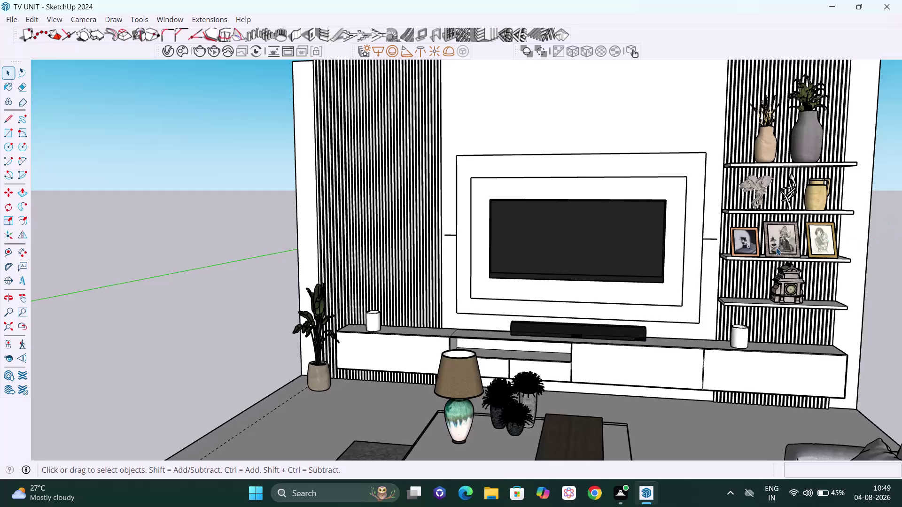
Orbit, pan and zoom to frame the whole TV unit wall.
scroll(down, 3)
scroll(up, 3)
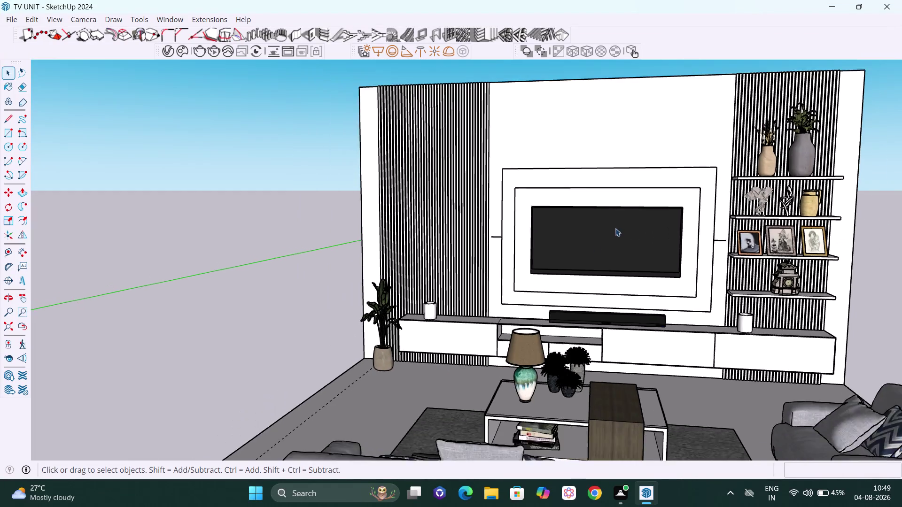
scroll(down, 3)
middle_drag(642, 261, 714, 259)
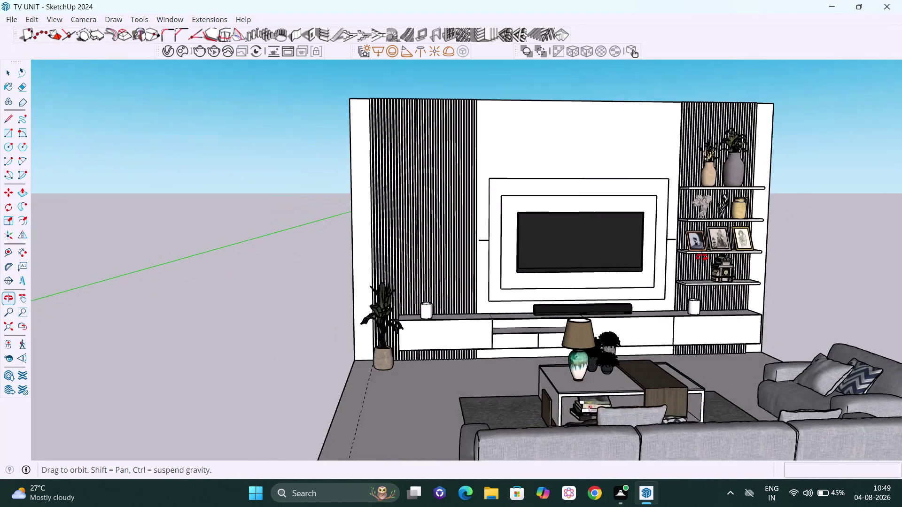
middle_drag(714, 259, 675, 251)
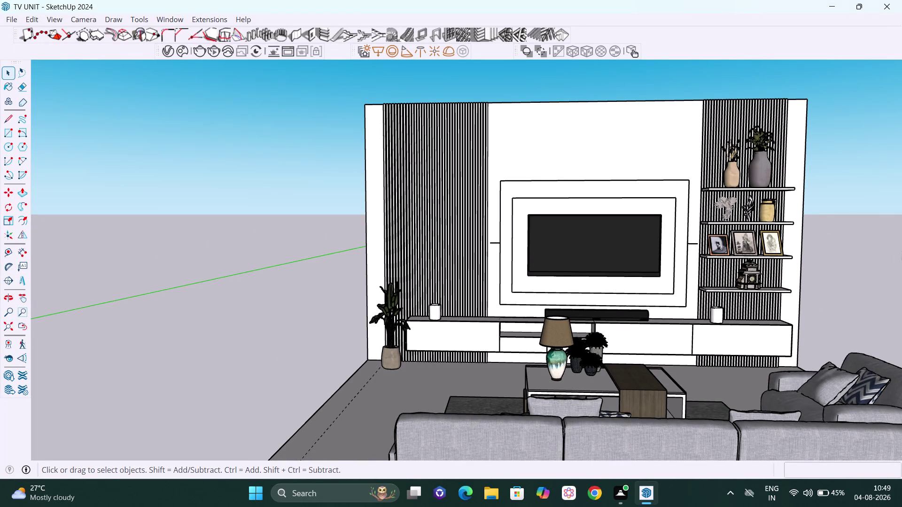
scroll(up, 3)
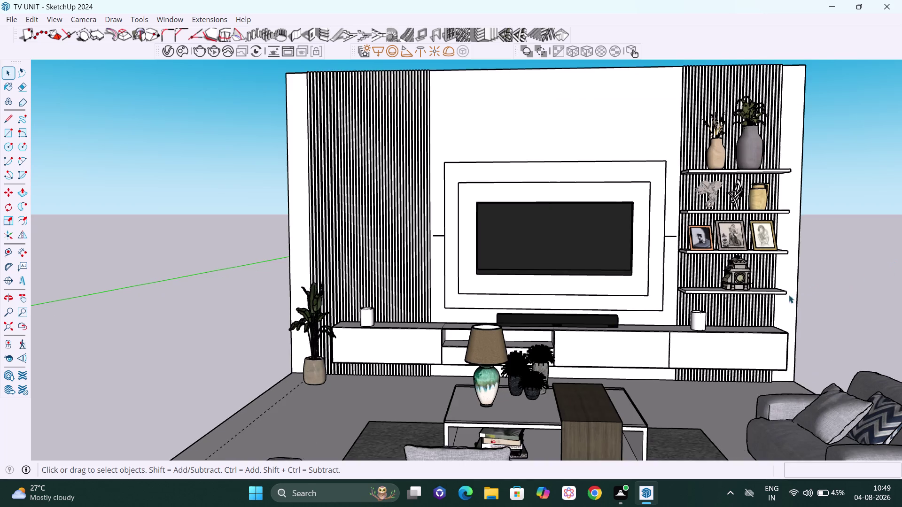
scroll(up, 3)
middle_drag(587, 328, 600, 370)
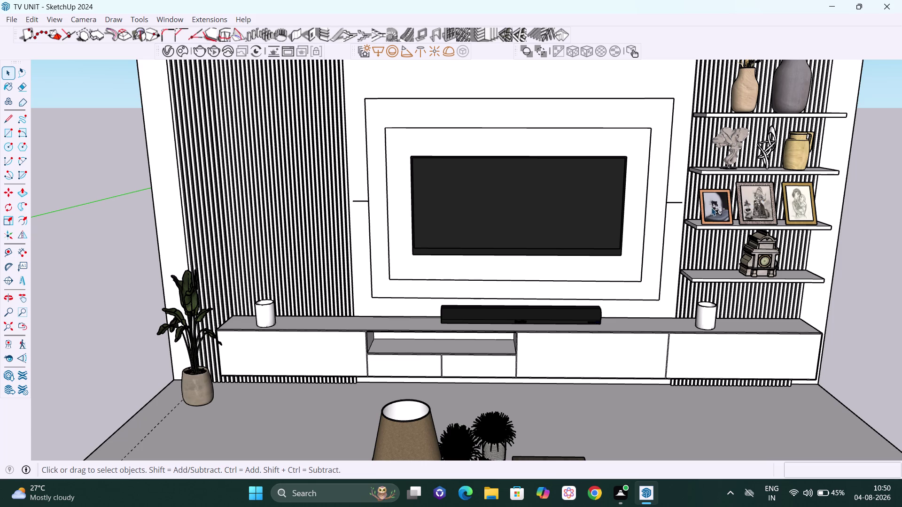
scroll(down, 3)
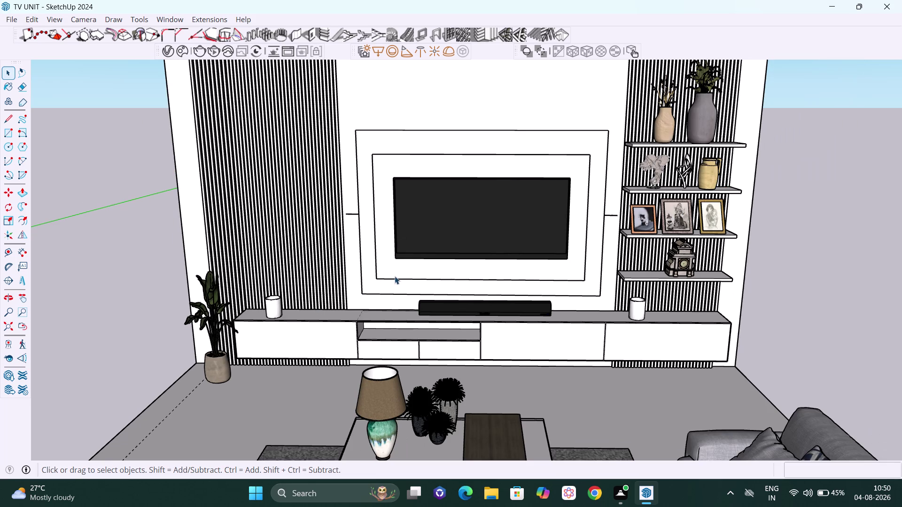
key(h)
drag(426, 292, 436, 362)
scroll(down, 3)
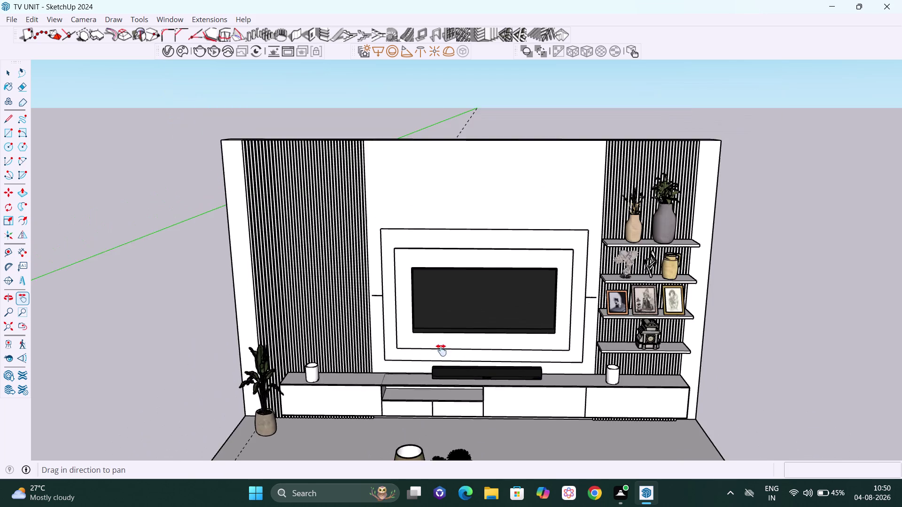
middle_drag(458, 318, 457, 279)
key(space)
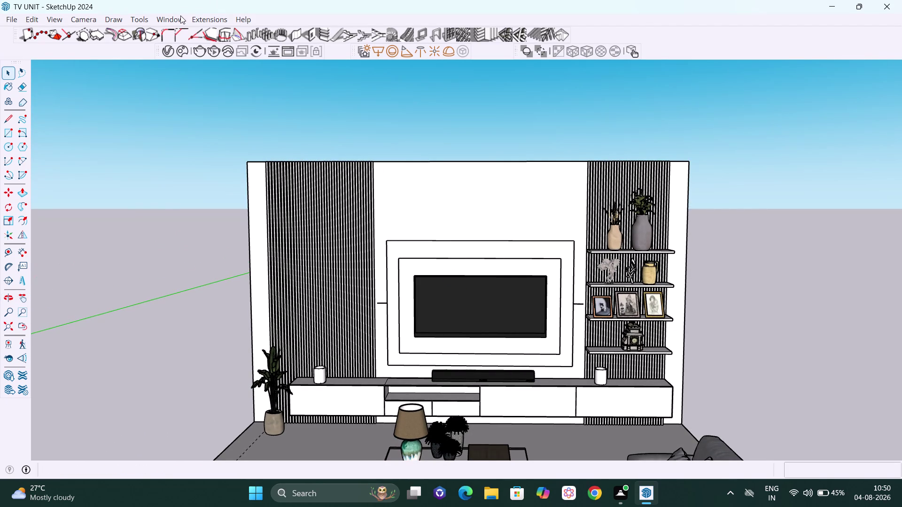
Open 3D Warehouse and search for 'wifi router' models.
click(179, 21)
click(195, 111)
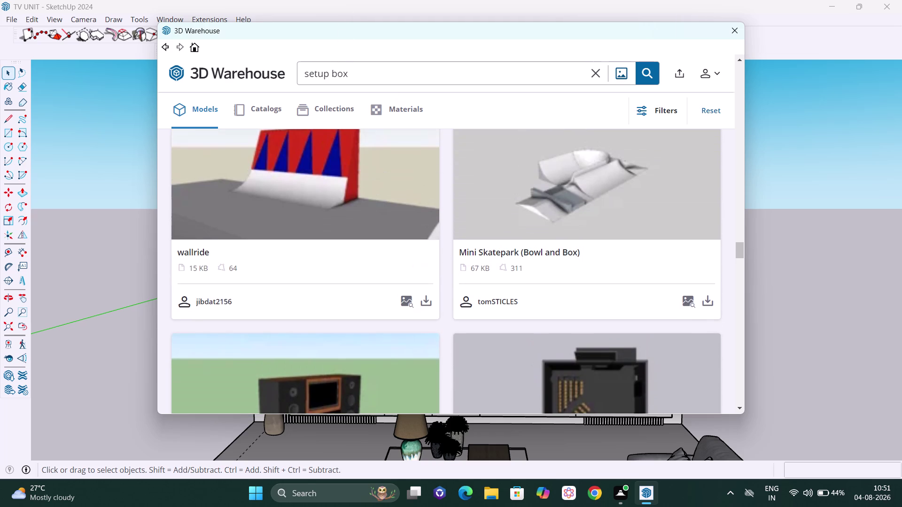
Correct the search query to 'set-top box' and rerun it.
click(328, 75)
key(BackSpace)
key(BackSpace)
text(-)
text(top)
key(Return)
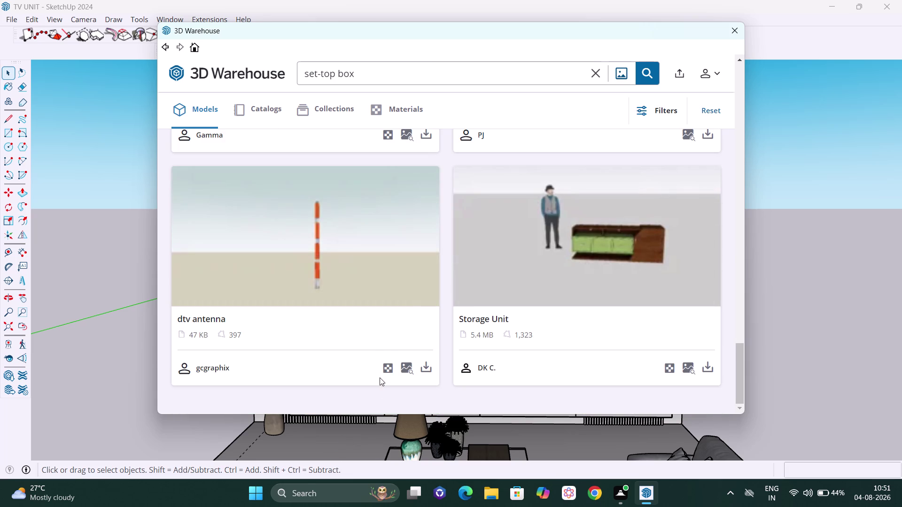
Browse the results and load the SET TOP BOX model into the TV unit model.
scroll(down, 3)
scroll(down, 3)
scroll(up, 3)
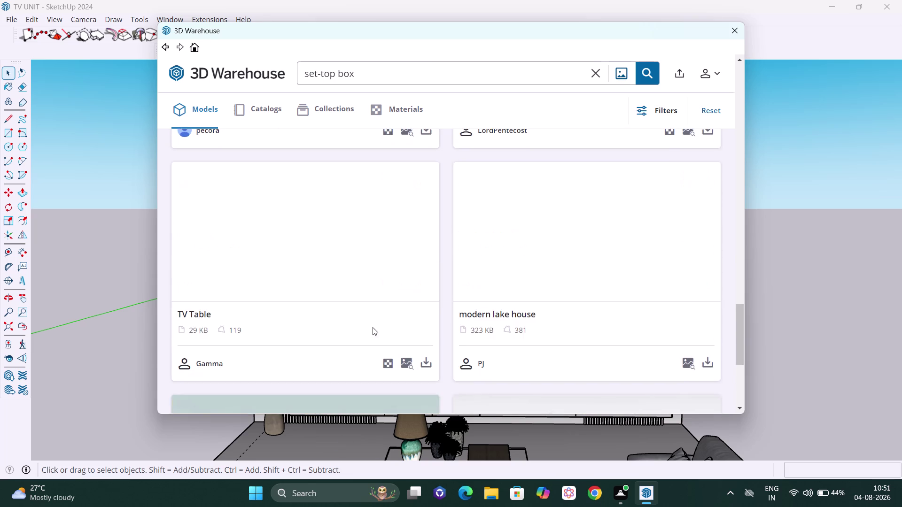
scroll(up, 3)
scroll(up, 3)
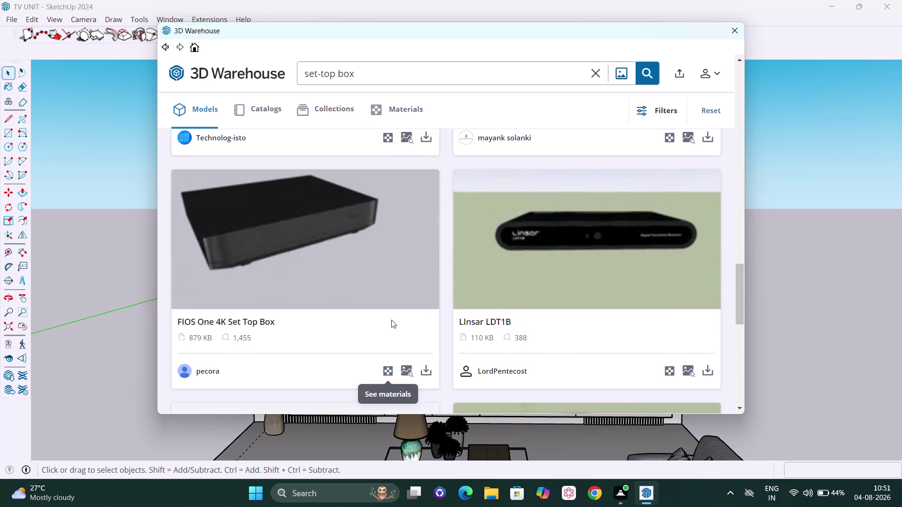
scroll(up, 3)
scroll(up, 3)
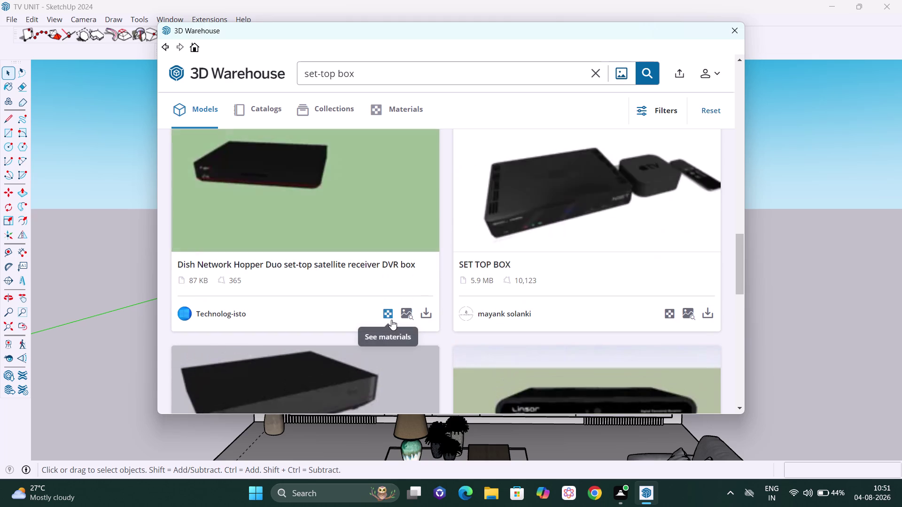
scroll(up, 3)
scroll(up, 3)
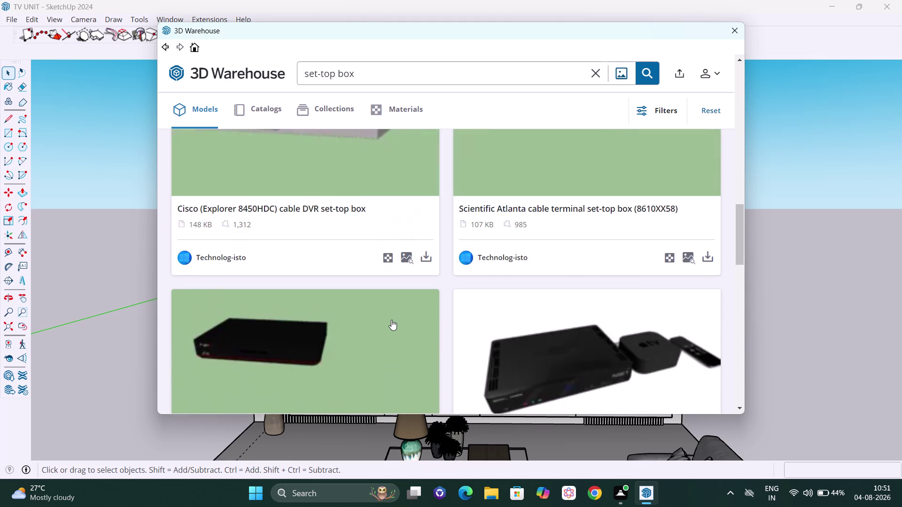
scroll(up, 3)
scroll(up, 3)
scroll(up, 3)
scroll(down, 3)
scroll(up, 3)
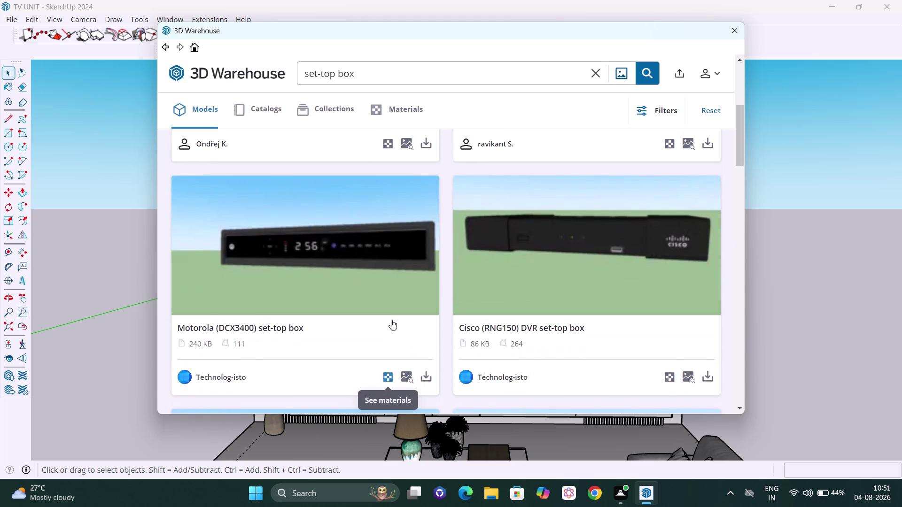
scroll(up, 3)
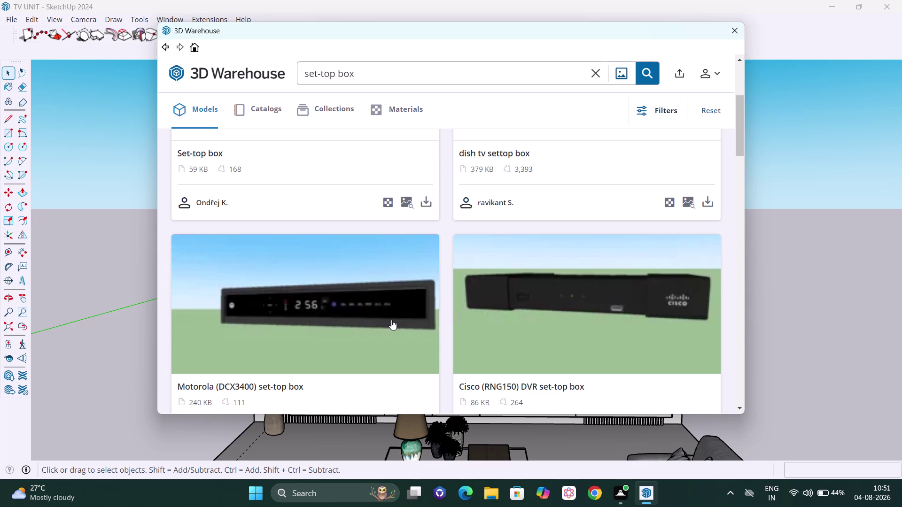
scroll(down, 3)
scroll(up, 3)
scroll(up, 3)
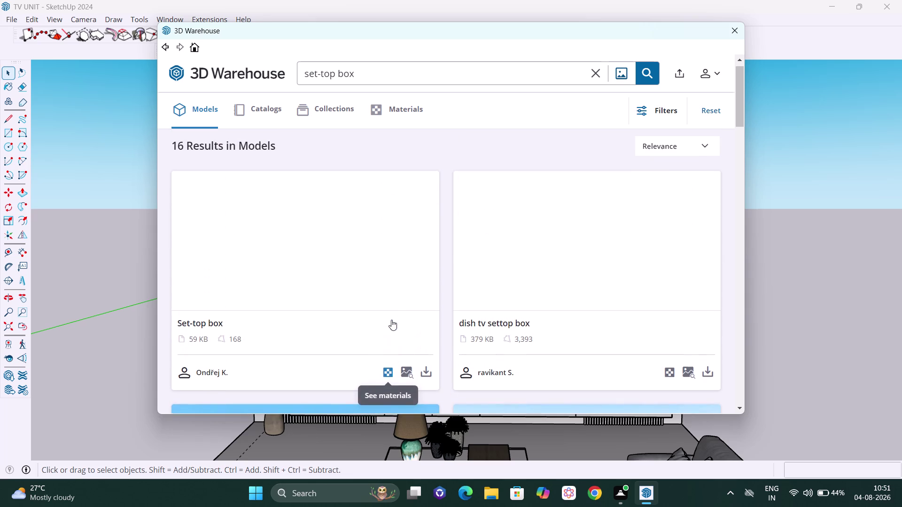
scroll(up, 3)
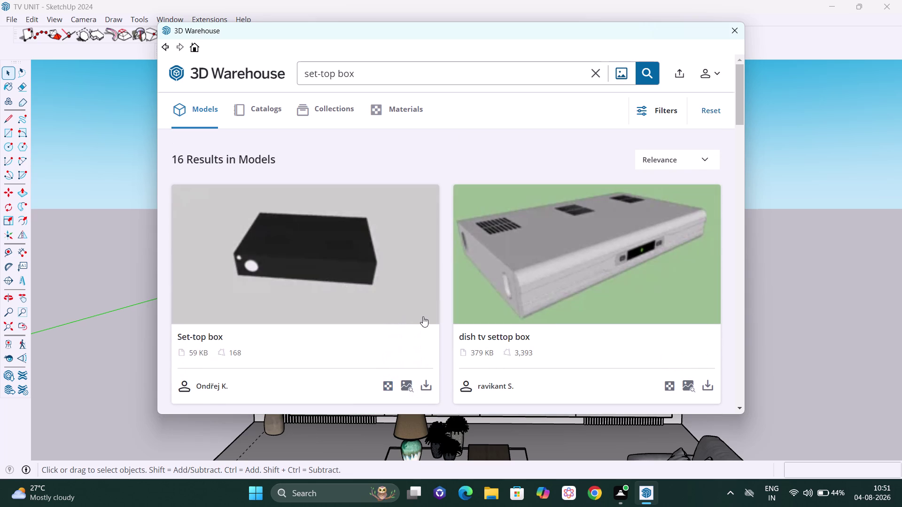
scroll(up, 3)
scroll(up, 3)
scroll(up, 3)
scroll(down, 3)
scroll(down, 3)
scroll(down, 3)
scroll(down, 3)
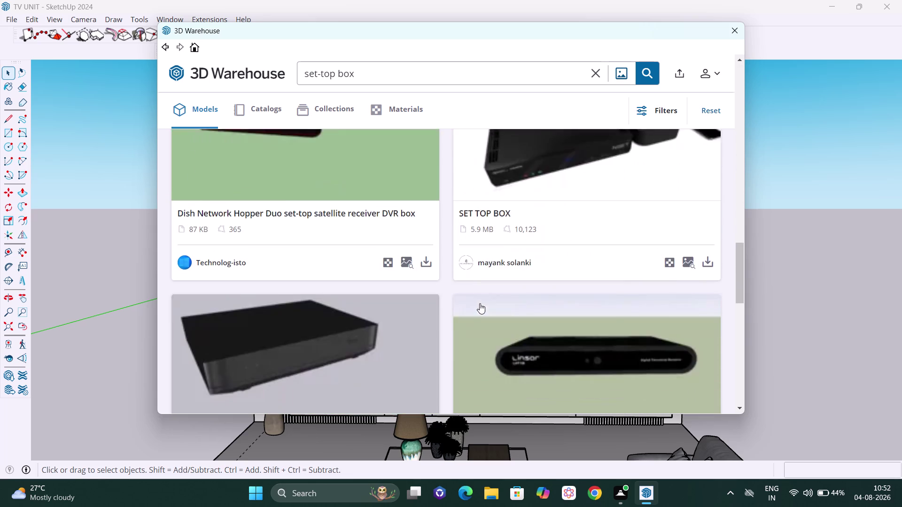
scroll(down, 3)
scroll(down, 3)
scroll(down, 3)
scroll(down, 3)
scroll(down, 3)
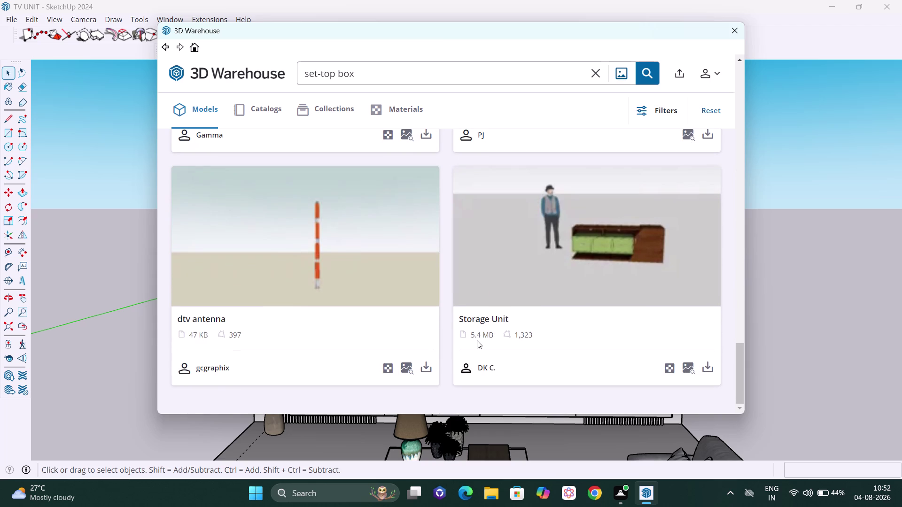
scroll(down, 3)
scroll(down, 3)
scroll(up, 3)
scroll(up, 3)
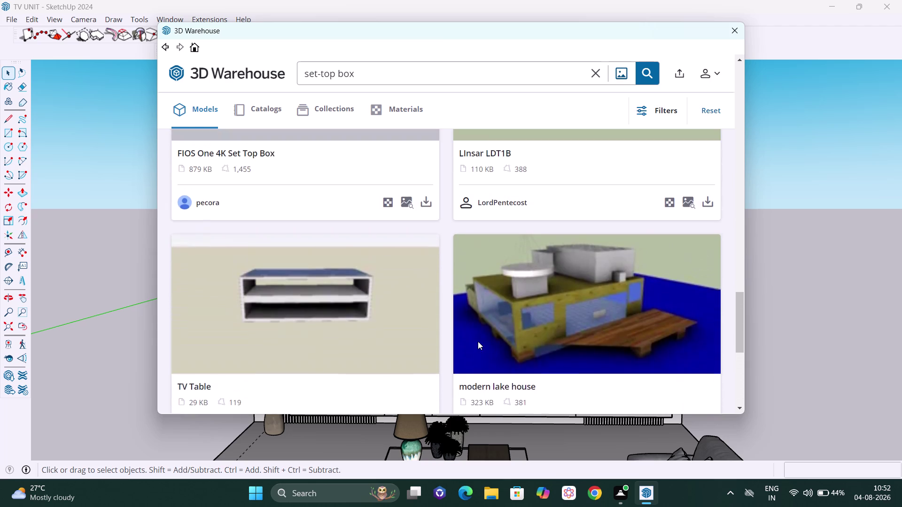
scroll(up, 3)
scroll(up, 3)
scroll(up, 3)
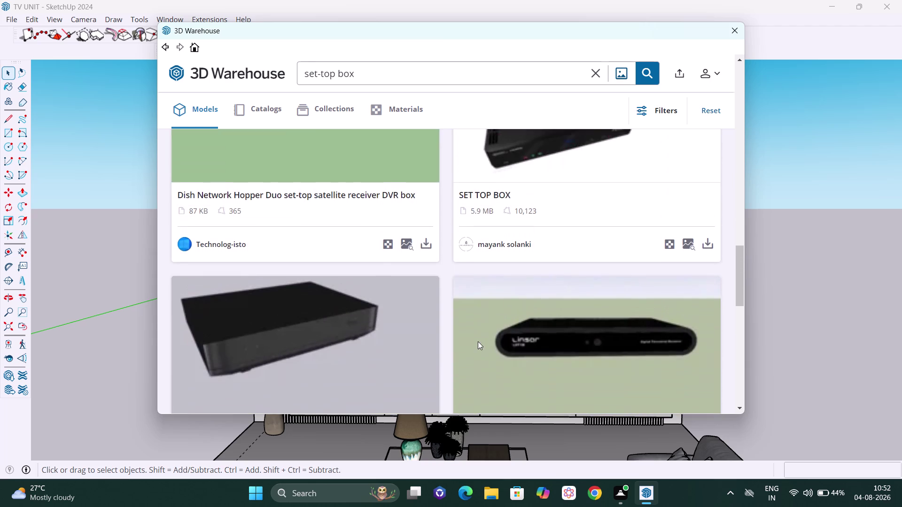
scroll(up, 3)
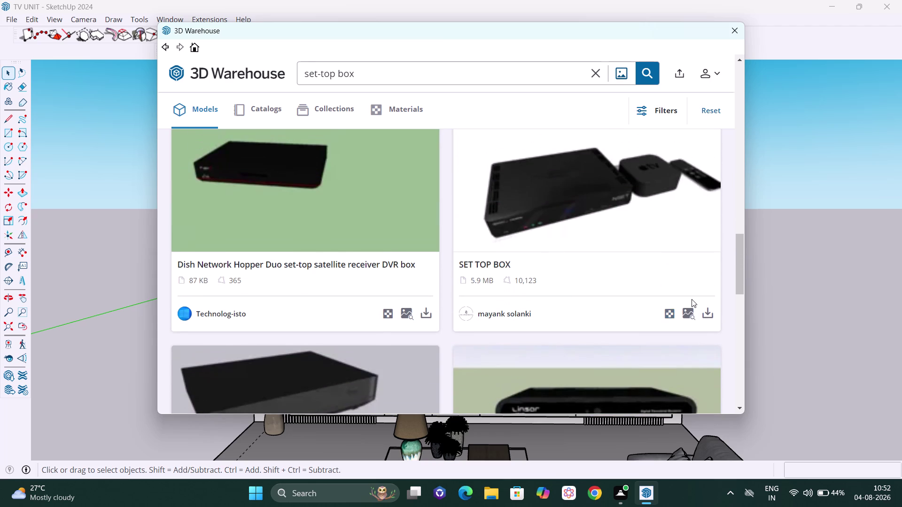
click(712, 316)
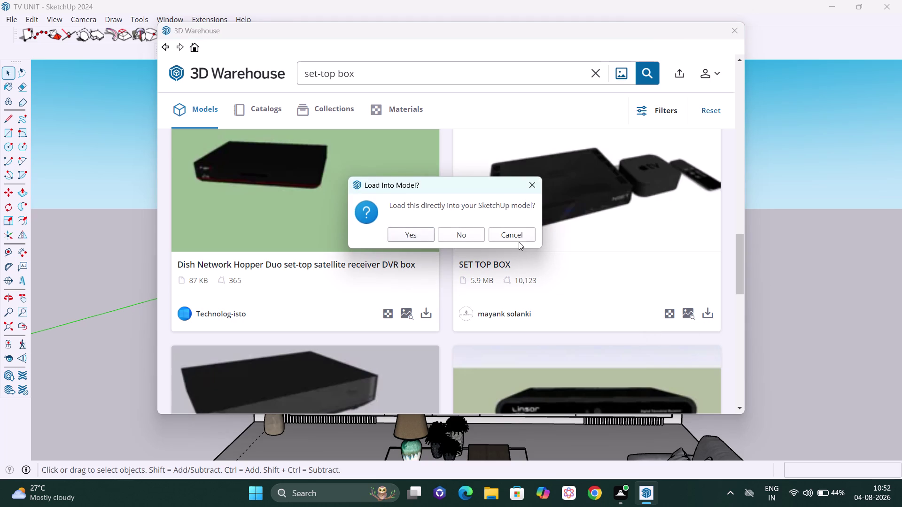
click(423, 233)
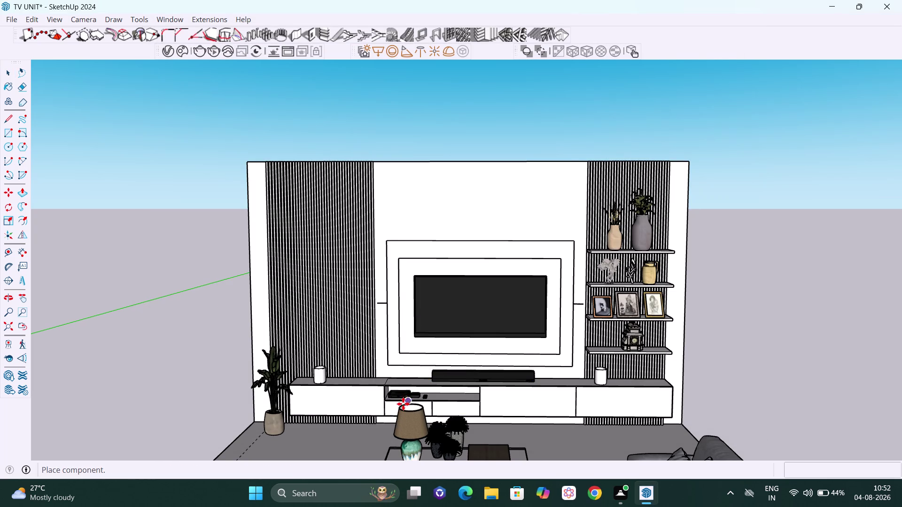
Place the downloaded set-top box component on the TV unit's open shelf.
scroll(up, 3)
middle_drag(408, 411, 470, 422)
scroll(up, 3)
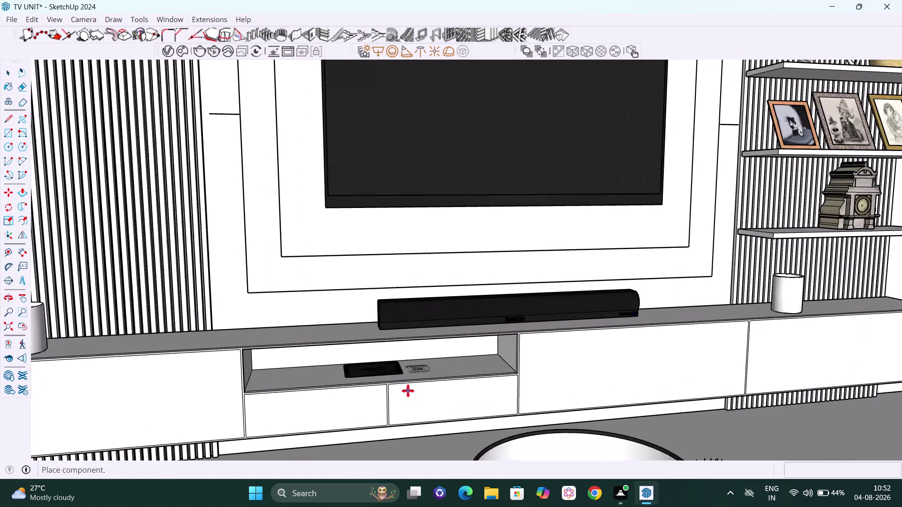
scroll(up, 3)
middle_drag(405, 381, 481, 339)
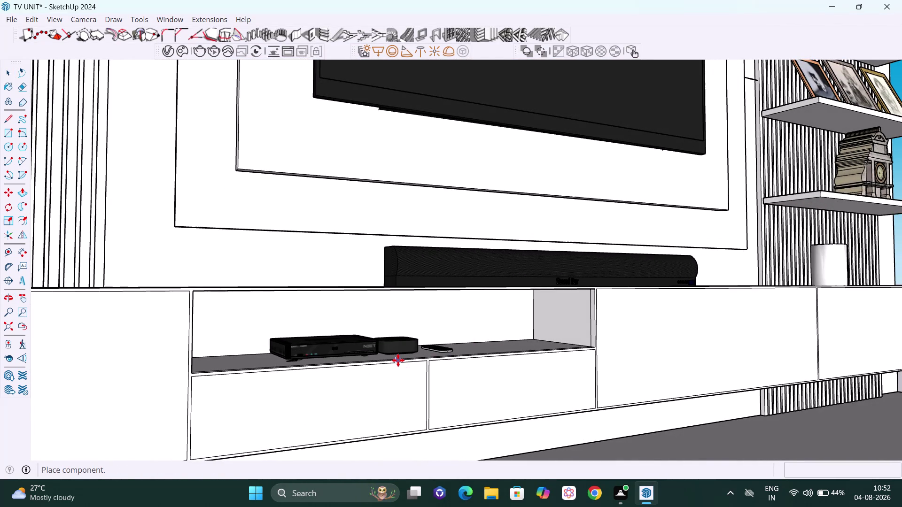
click(398, 361)
middle_drag(398, 360, 403, 370)
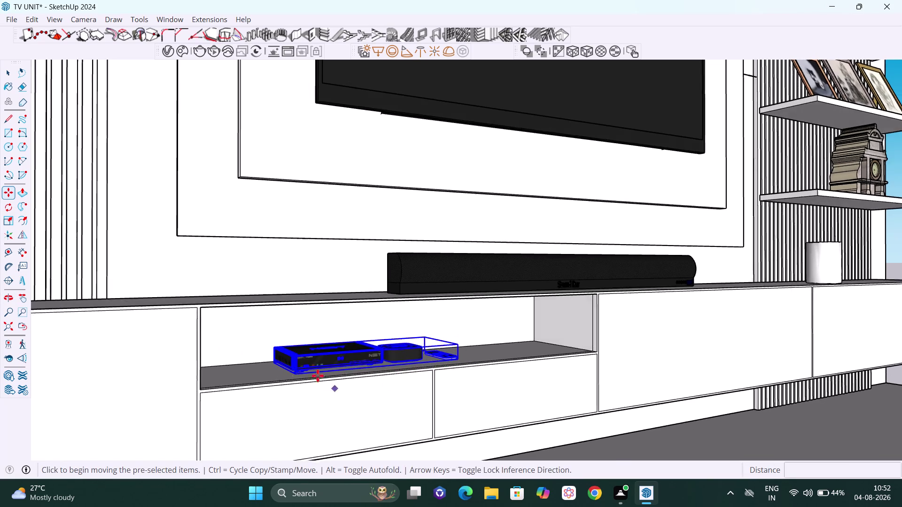
Move the set-top box about 6 inches left on the shelf.
scroll(up, 3)
scroll(up, 3)
scroll(down, 3)
middle_drag(296, 399, 324, 401)
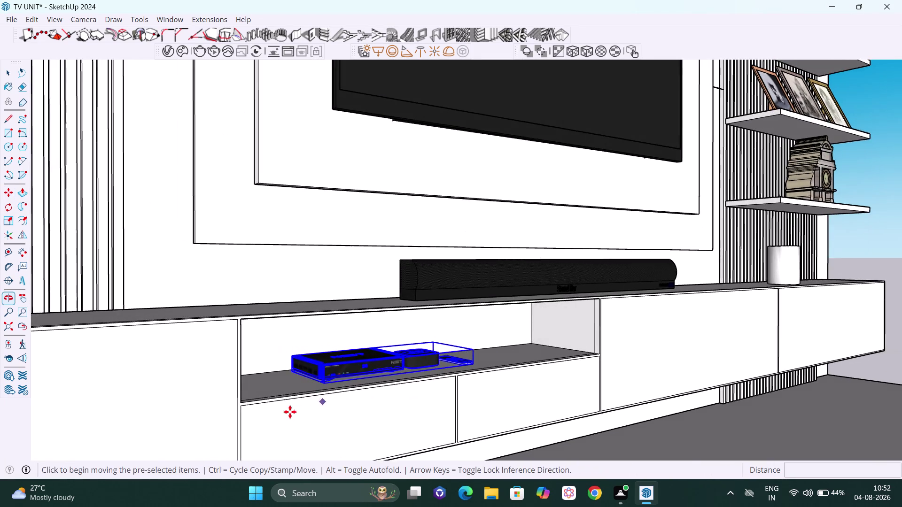
scroll(up, 3)
key(h)
drag(289, 396, 319, 289)
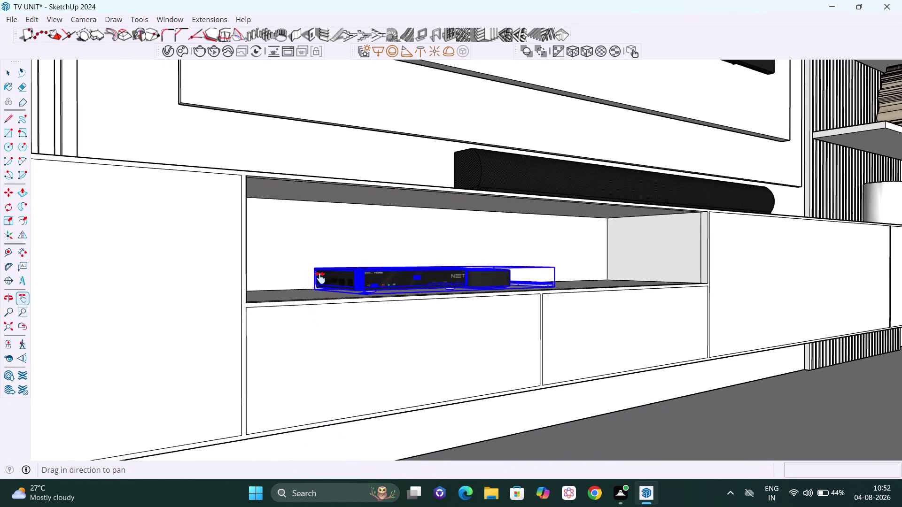
drag(319, 289, 321, 276)
middle_drag(353, 320, 355, 392)
scroll(up, 3)
middle_drag(349, 358, 358, 379)
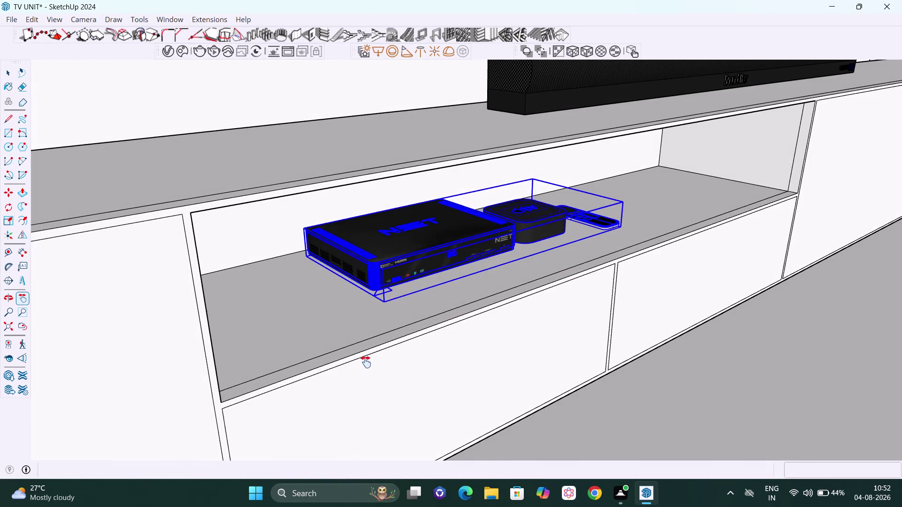
scroll(up, 3)
key(space)
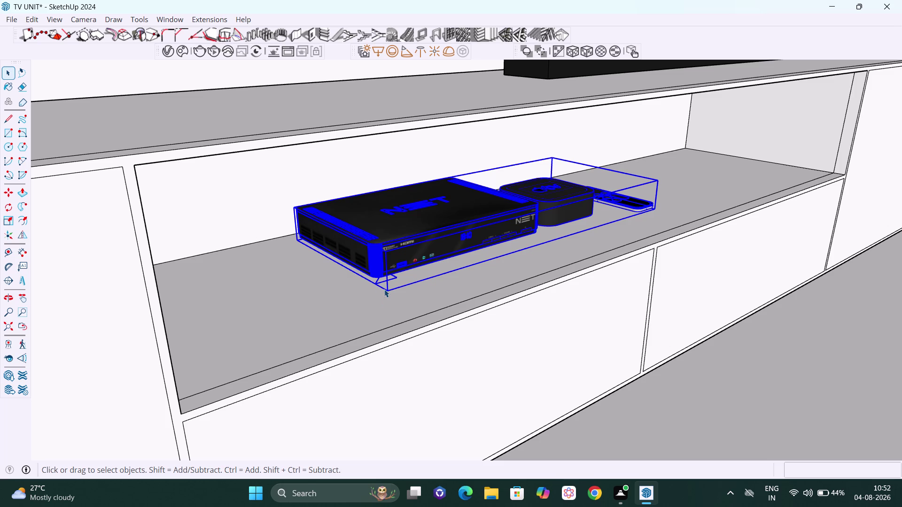
key(m)
click(387, 290)
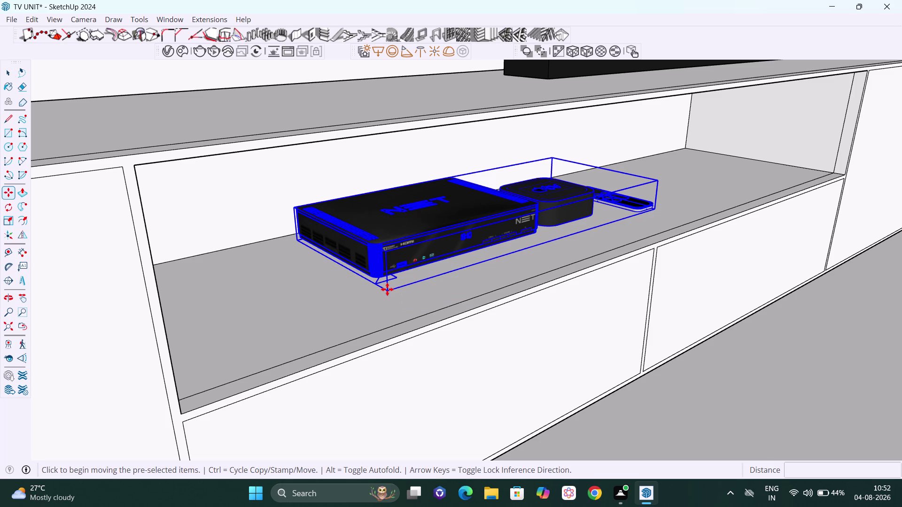
key(Left)
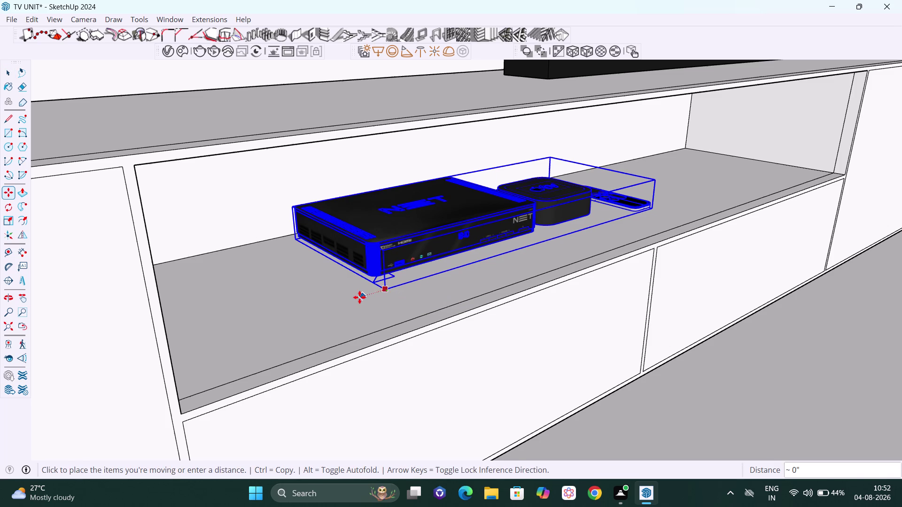
key(Right)
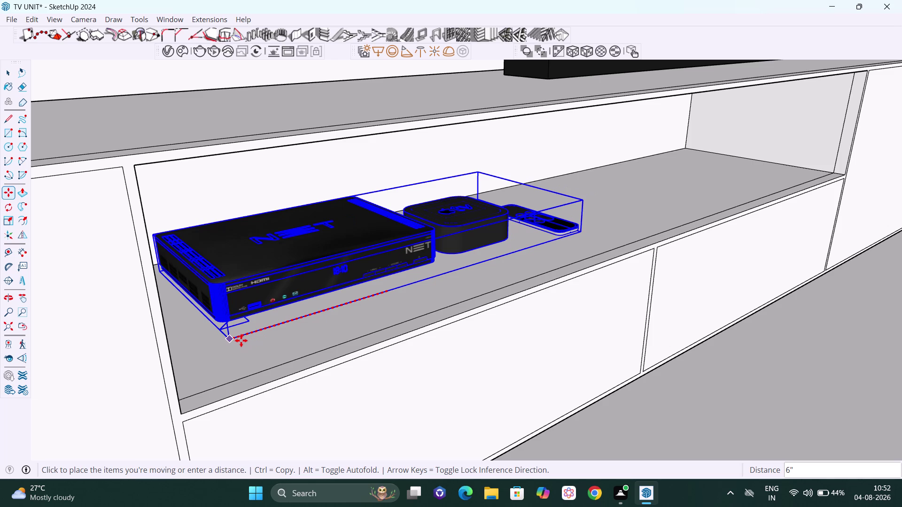
click(214, 348)
scroll(down, 3)
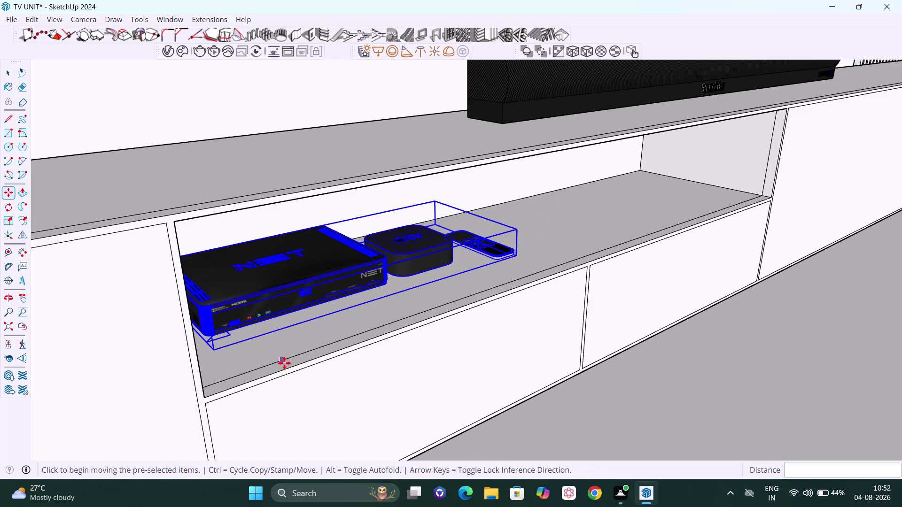
Start moving the set-top box from its corner, then orbit to face the shelf compartment.
middle_drag(276, 358, 202, 340)
middle_click(201, 341)
middle_drag(217, 325, 142, 356)
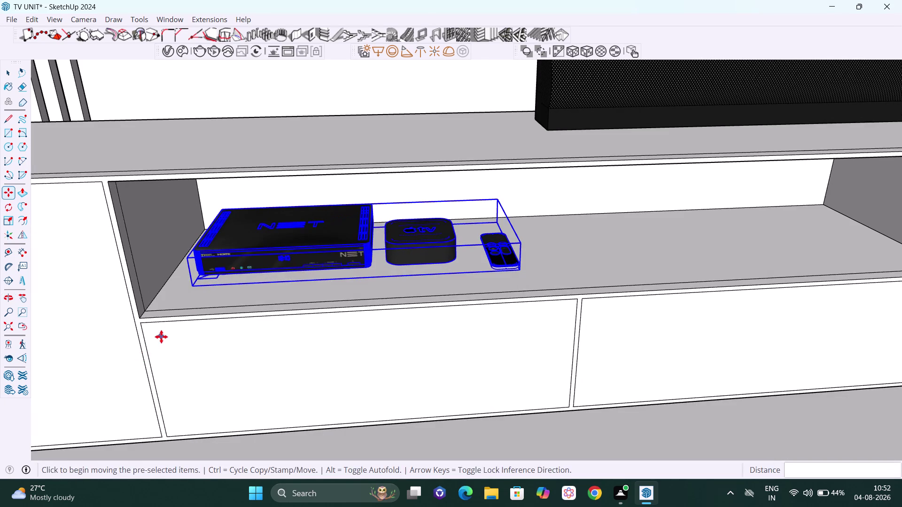
middle_drag(161, 337, 197, 328)
scroll(up, 3)
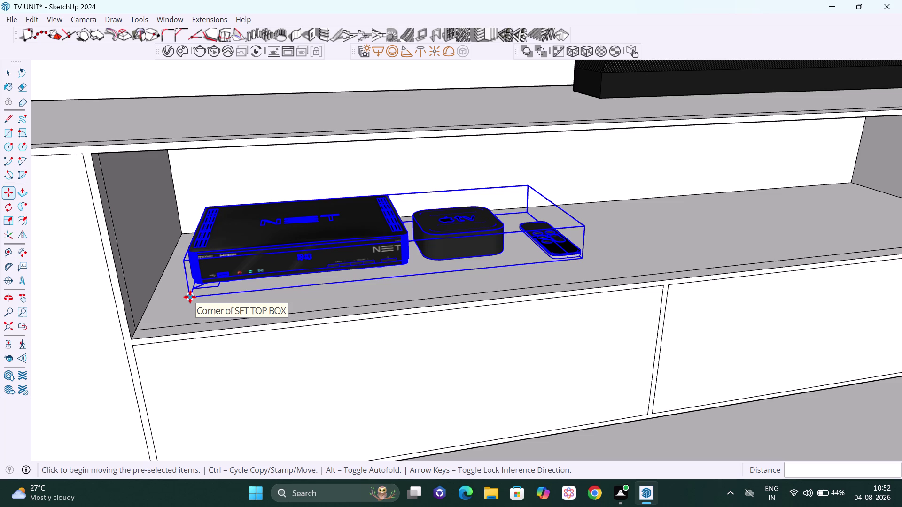
click(190, 297)
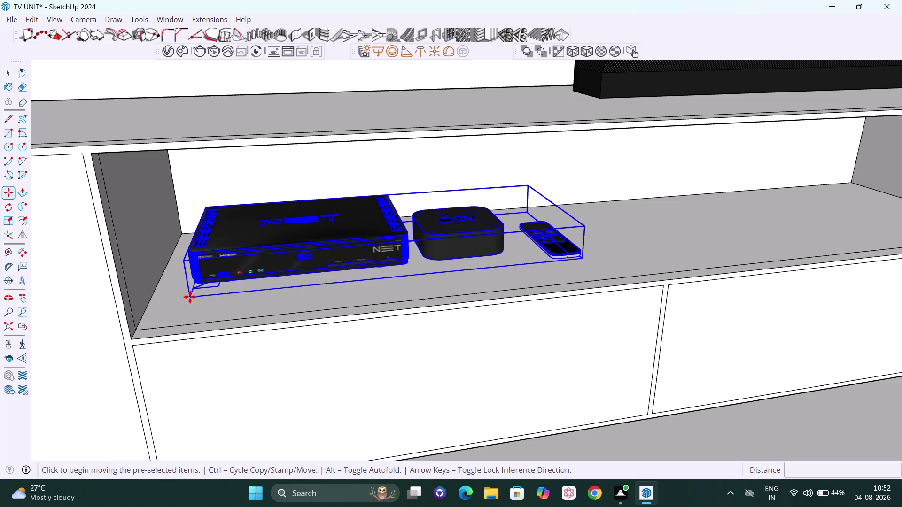
key(Right)
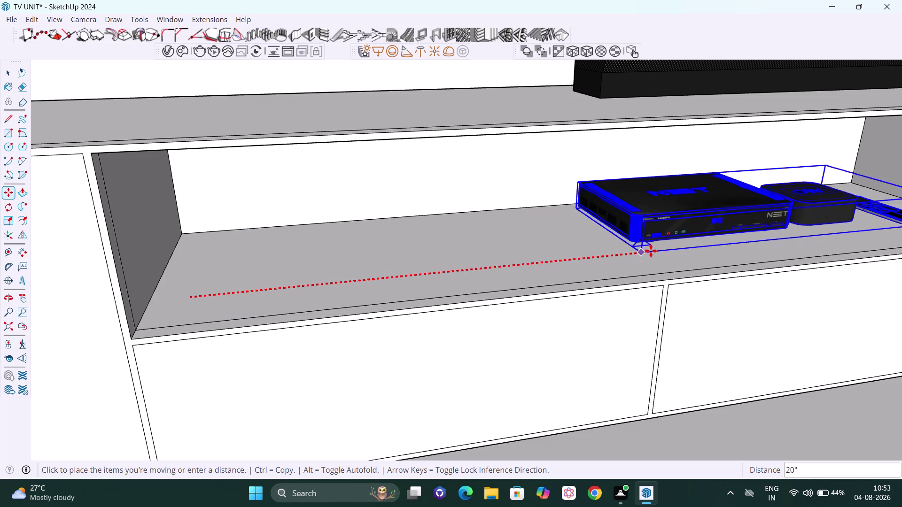
scroll(down, 3)
scroll(down, 3)
middle_drag(656, 250, 650, 249)
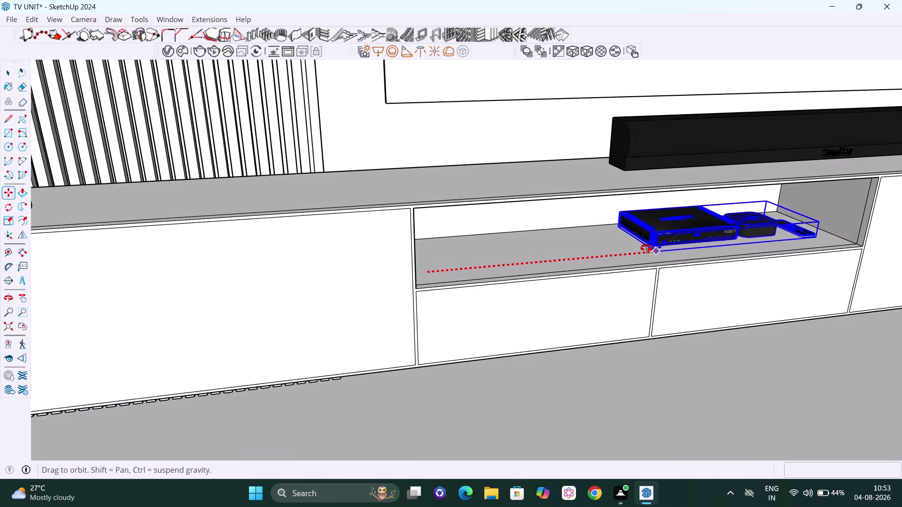
middle_drag(650, 248, 643, 248)
key(h)
drag(637, 245, 318, 237)
scroll(down, 3)
middle_drag(471, 212, 459, 208)
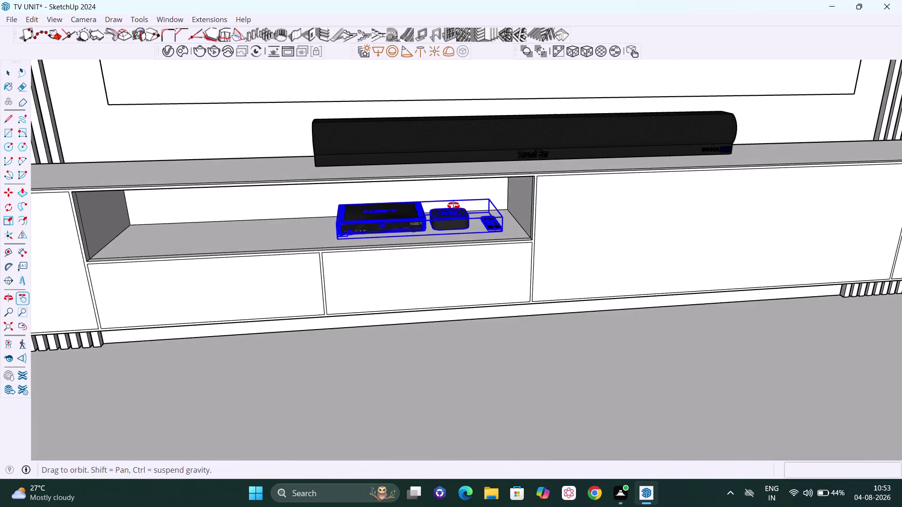
middle_drag(458, 208, 449, 204)
scroll(up, 3)
middle_drag(475, 217, 487, 208)
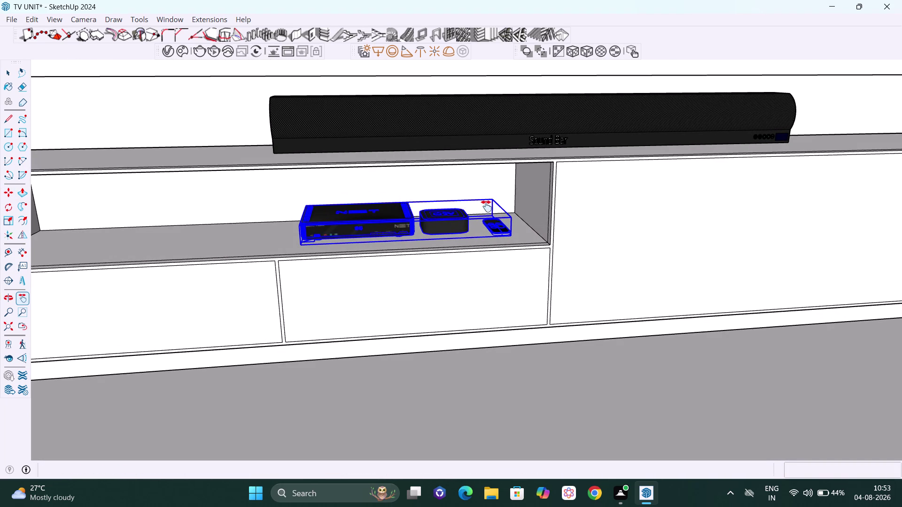
scroll(up, 3)
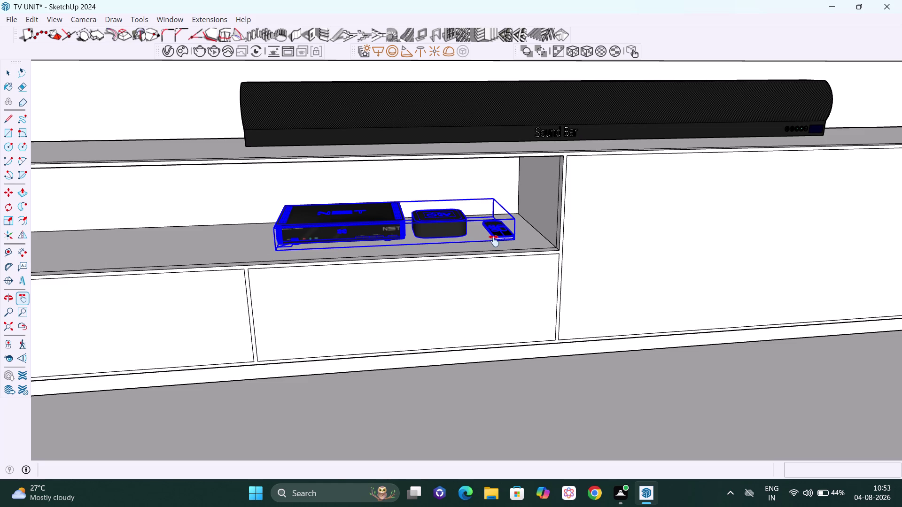
Move the device group along the shelf, viewing it closely from its front corner.
key(Escape)
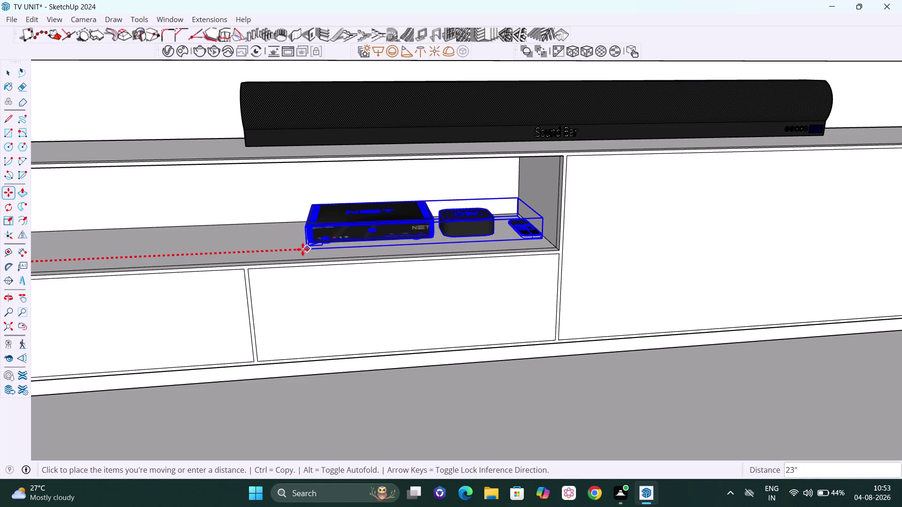
click(296, 249)
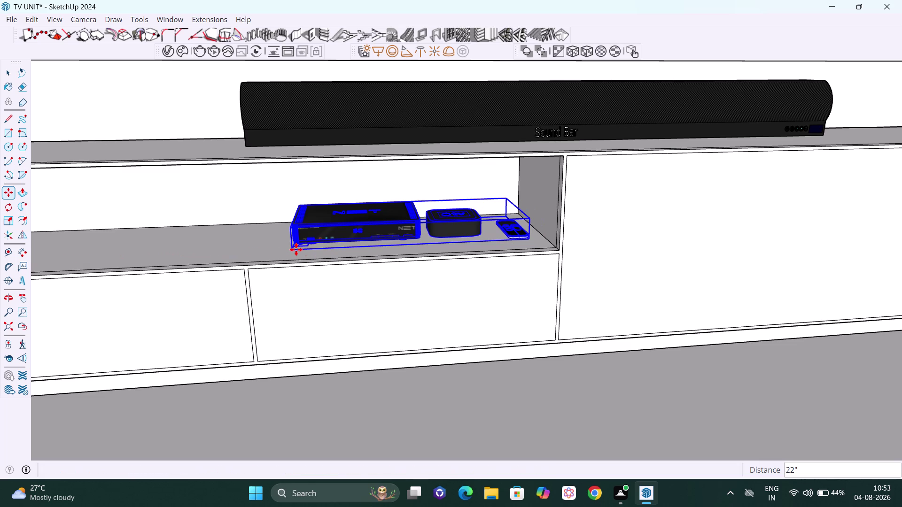
scroll(down, 3)
middle_drag(313, 247, 403, 252)
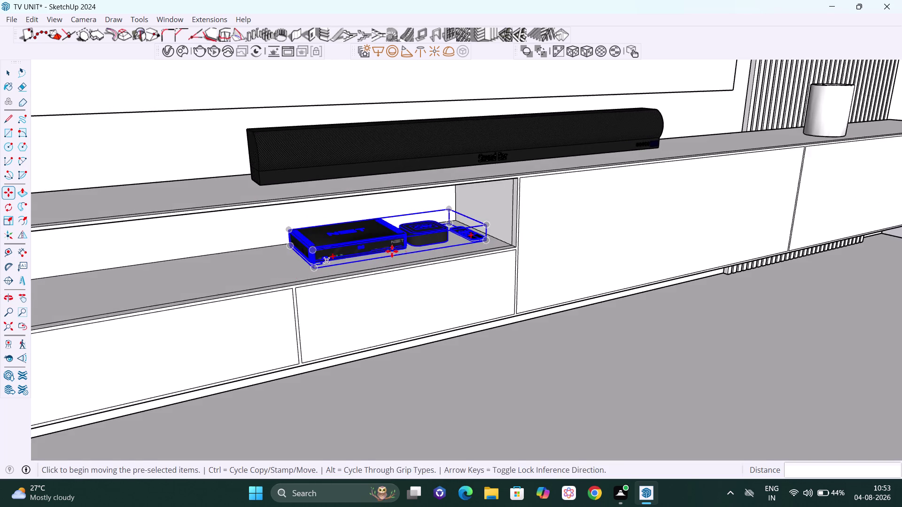
scroll(up, 3)
scroll(up, 3)
middle_drag(284, 279, 425, 264)
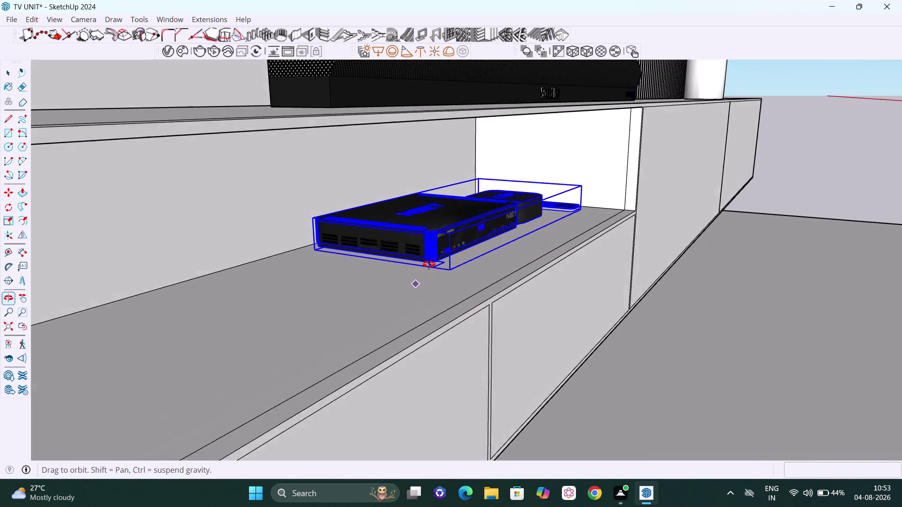
middle_drag(425, 265, 430, 265)
middle_drag(429, 265, 420, 265)
middle_click(348, 251)
middle_drag(337, 258, 344, 270)
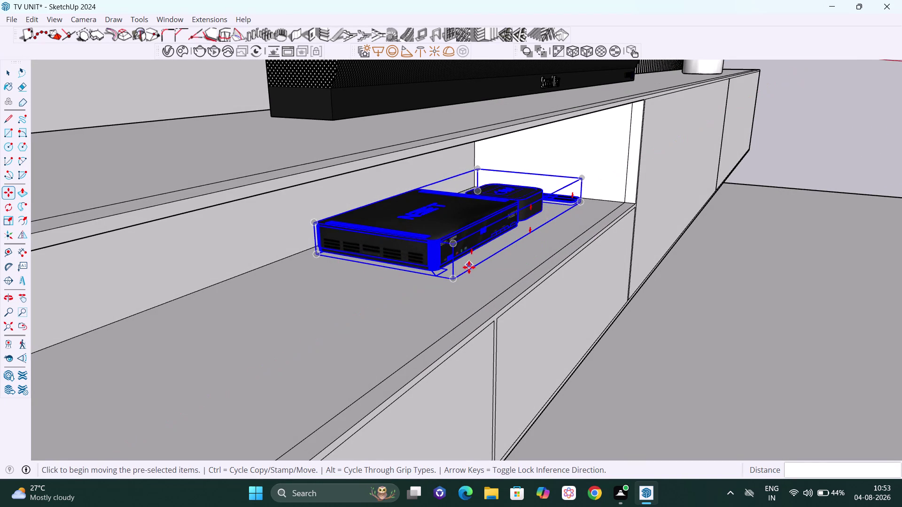
Nudge the device group about an inch back along the green axis.
key(m)
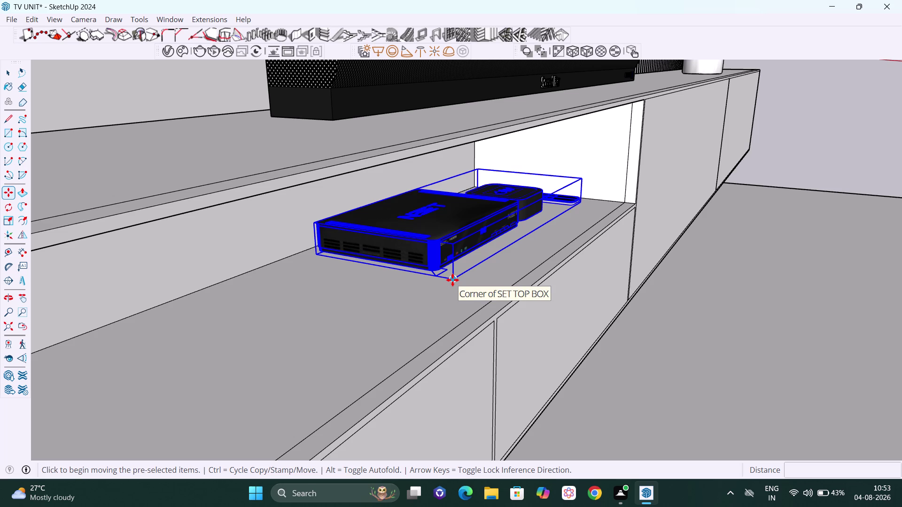
key(Left)
click(453, 280)
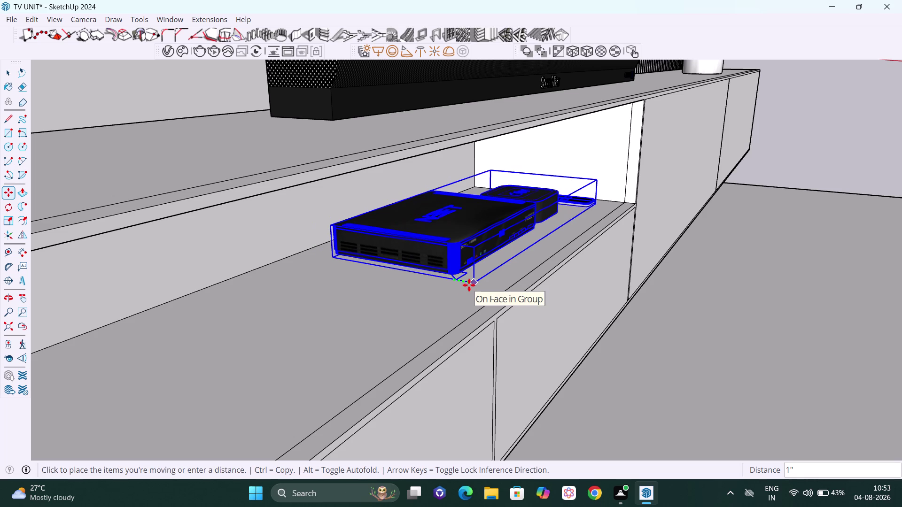
click(469, 286)
key(space)
scroll(down, 3)
middle_drag(570, 280, 429, 274)
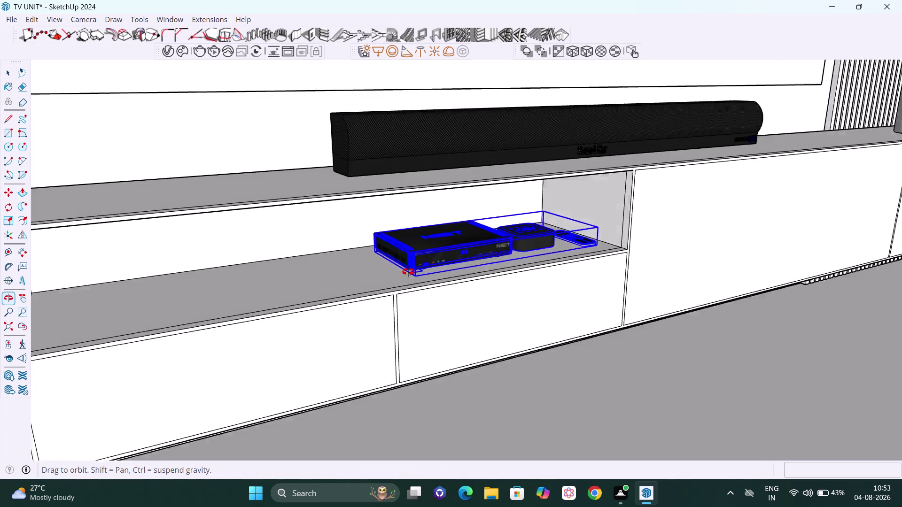
middle_drag(429, 274, 377, 270)
scroll(up, 3)
scroll(down, 3)
scroll(down, 3)
scroll(down, 3)
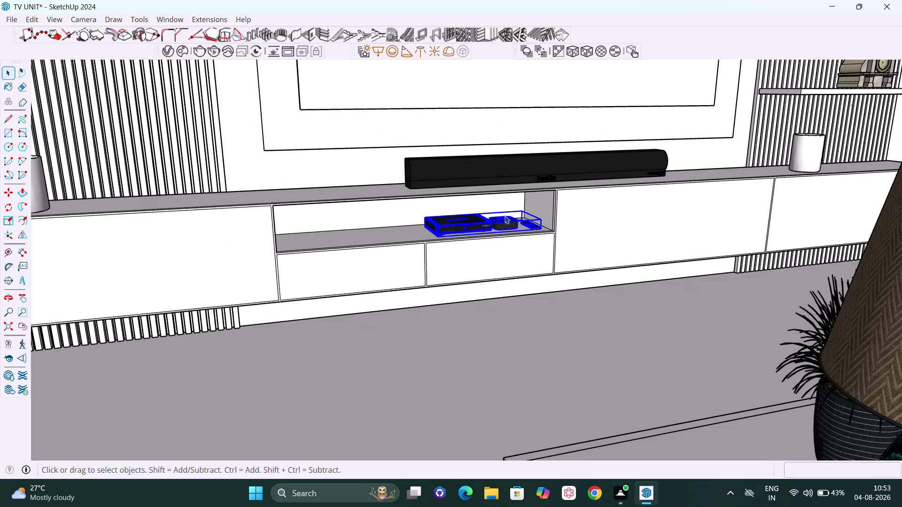
key(space)
scroll(down, 3)
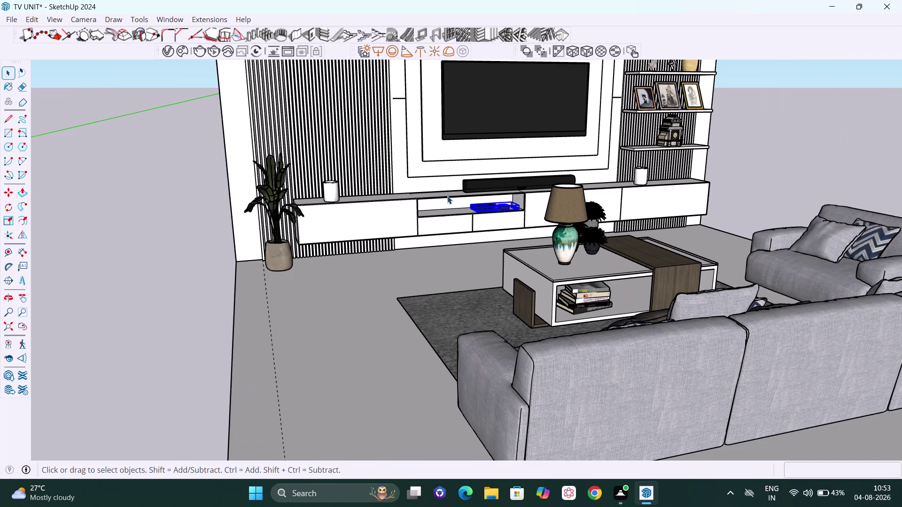
click(741, 157)
scroll(up, 3)
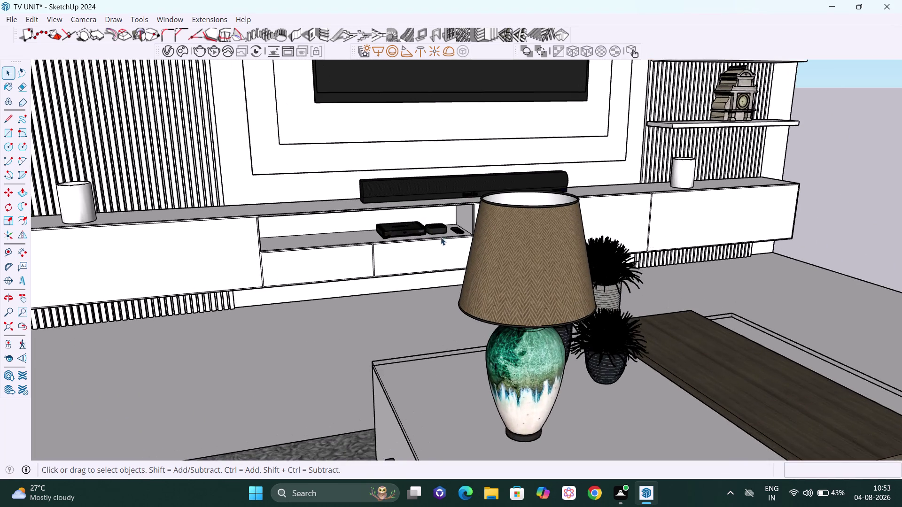
middle_drag(440, 237, 456, 242)
scroll(up, 3)
middle_drag(431, 292, 341, 284)
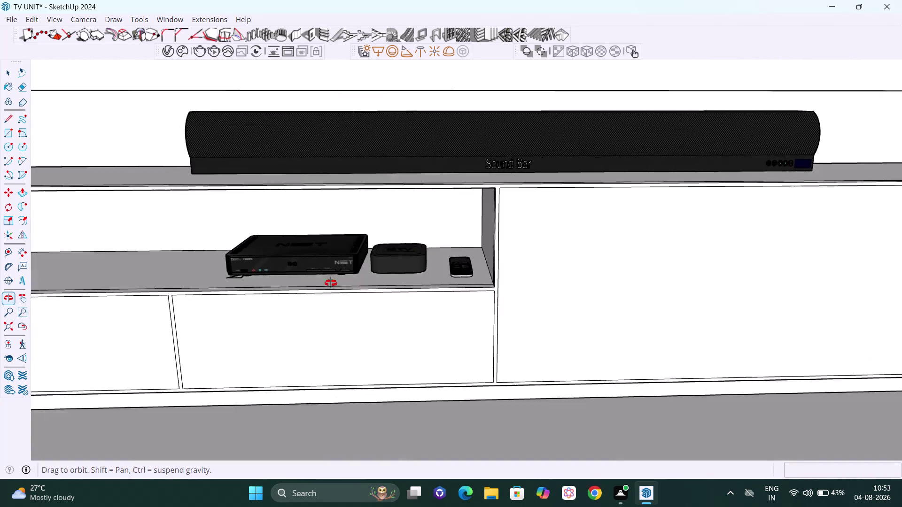
middle_drag(341, 284, 318, 286)
scroll(up, 3)
scroll(up, 3)
middle_drag(453, 305, 450, 327)
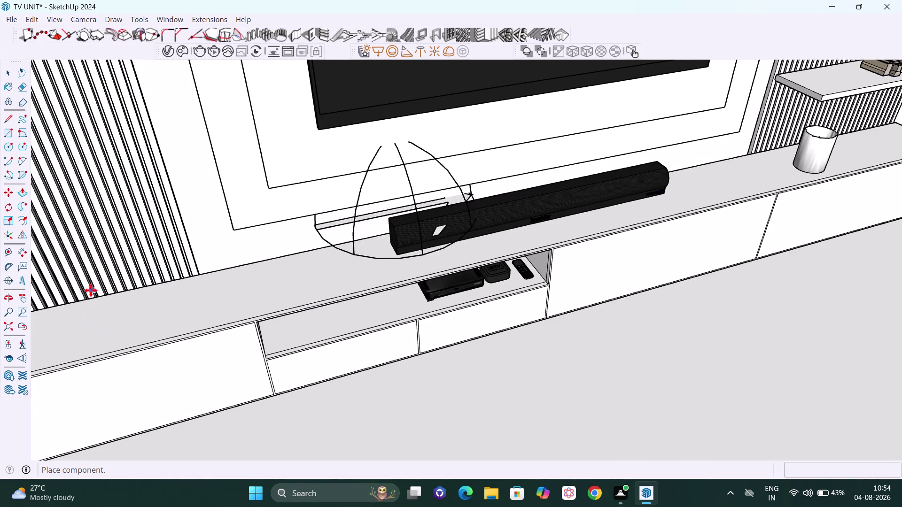
Place the imported router set on the floor in front of the TV unit.
click(443, 458)
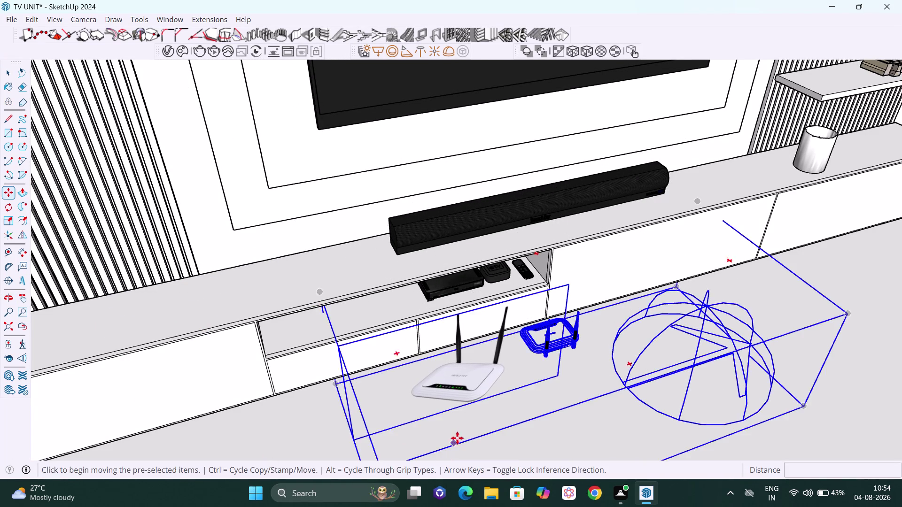
scroll(down, 3)
middle_drag(465, 450, 486, 399)
Edit the router set and delete the wire dome.
key(space)
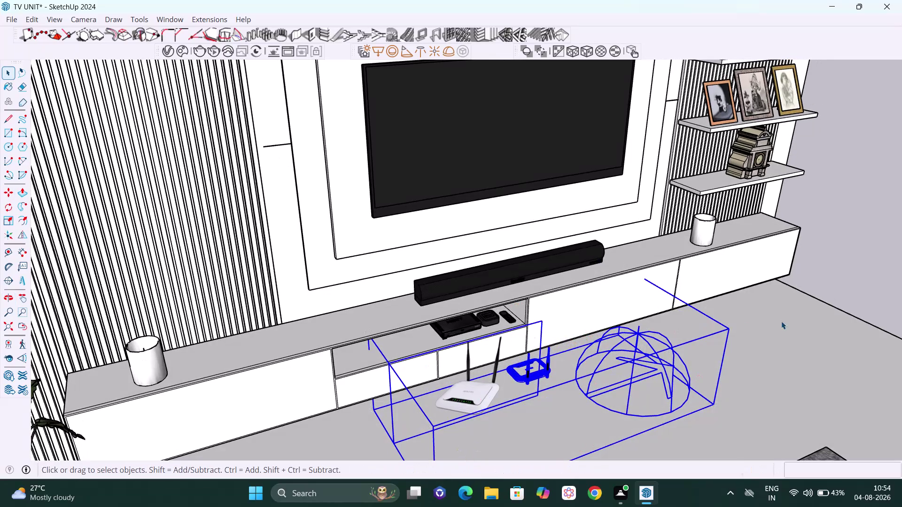
click(864, 282)
scroll(up, 3)
scroll(down, 3)
middle_drag(622, 367, 618, 376)
triple_click(628, 380)
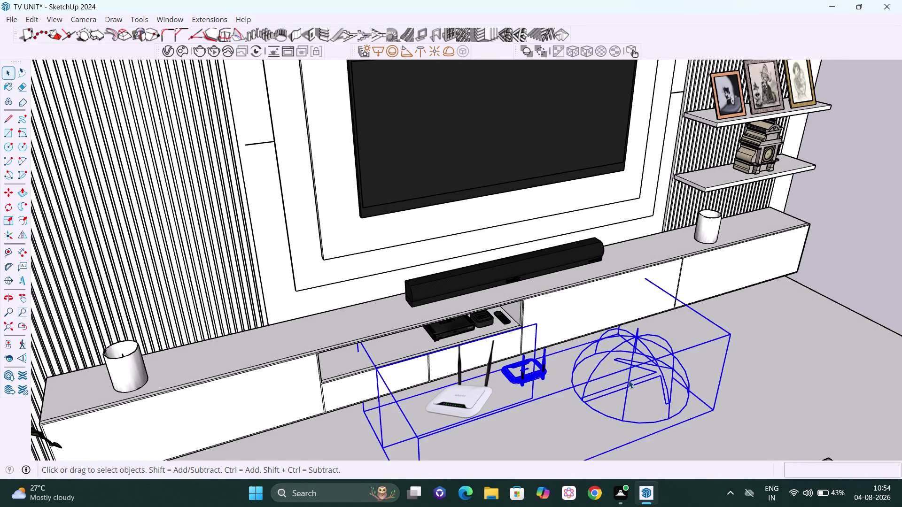
key(Delete)
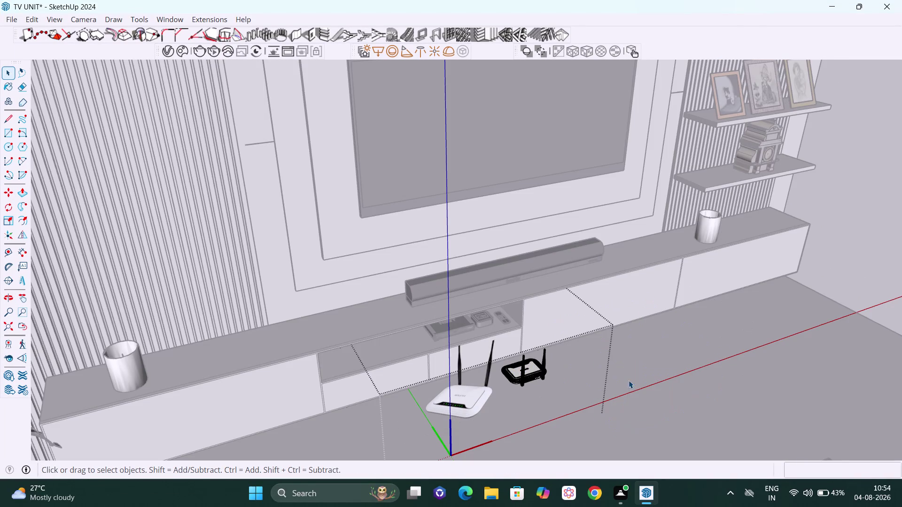
scroll(down, 3)
middle_drag(503, 388, 582, 402)
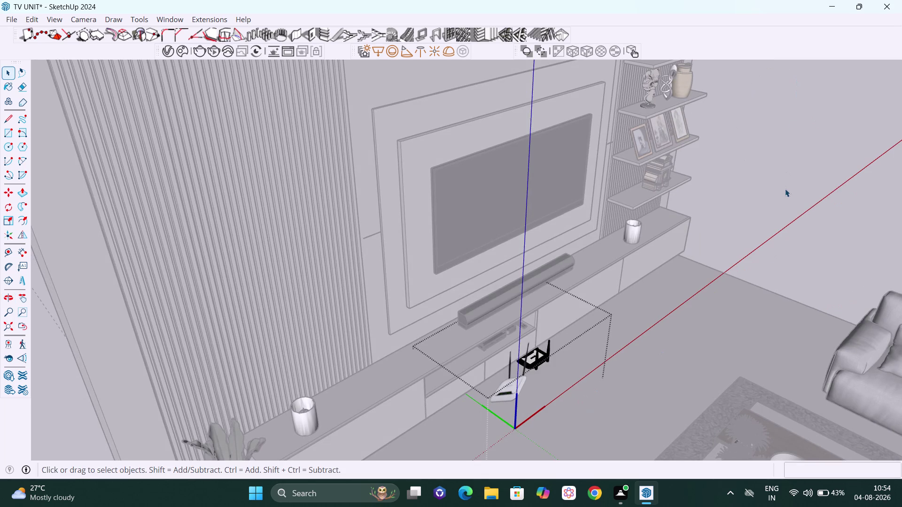
click(783, 194)
Reselect the router set and reopen it for editing.
scroll(down, 3)
scroll(up, 3)
middle_drag(519, 379, 478, 346)
scroll(up, 3)
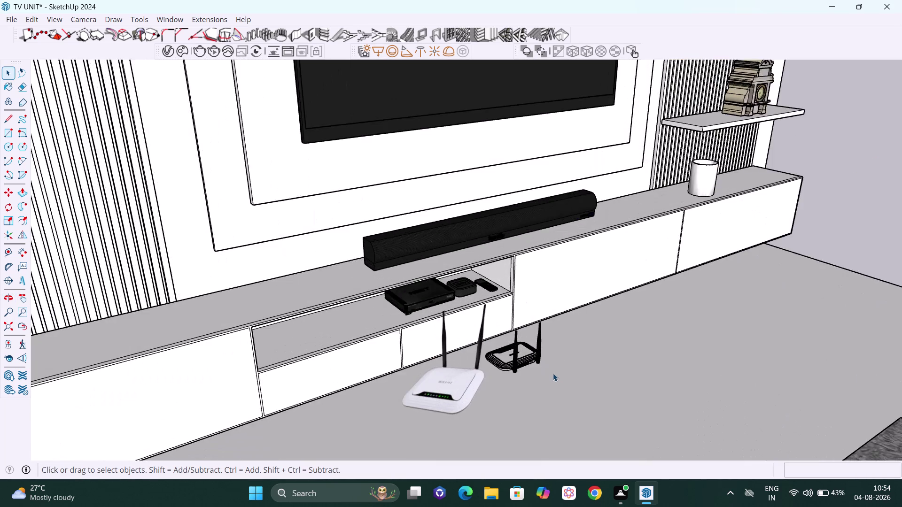
scroll(up, 3)
middle_drag(531, 356, 628, 352)
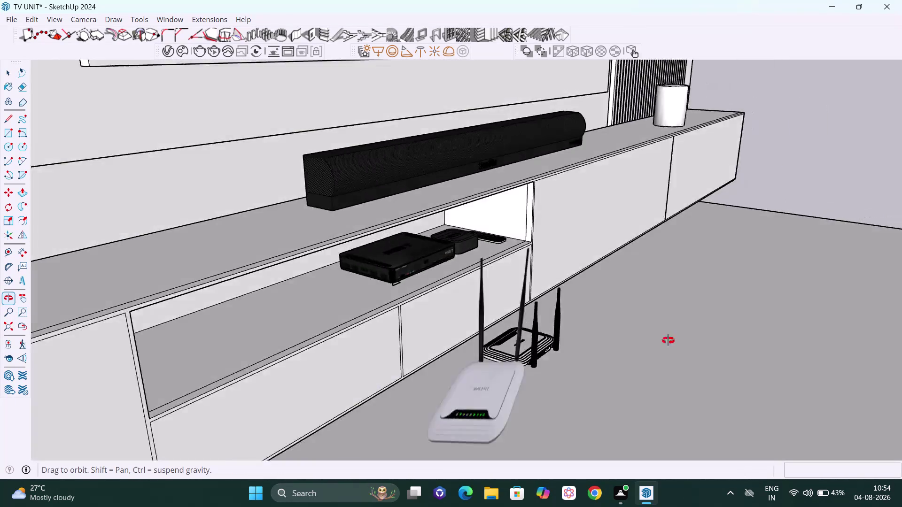
middle_drag(628, 352, 505, 346)
scroll(down, 3)
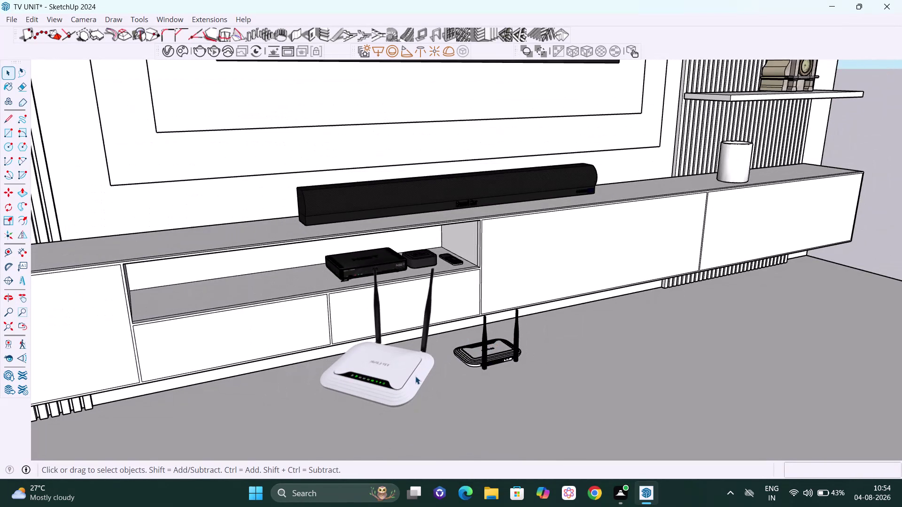
click(415, 376)
middle_drag(416, 378, 337, 380)
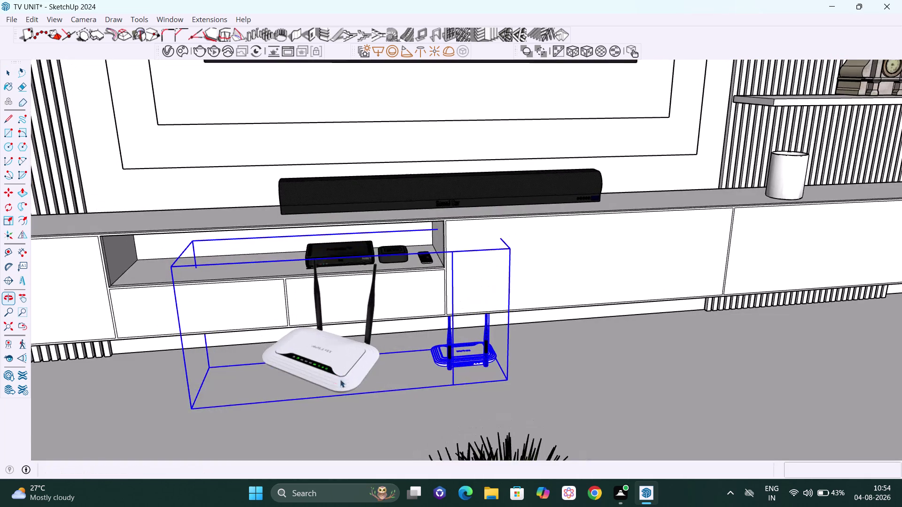
scroll(up, 3)
double_click(322, 359)
click(320, 362)
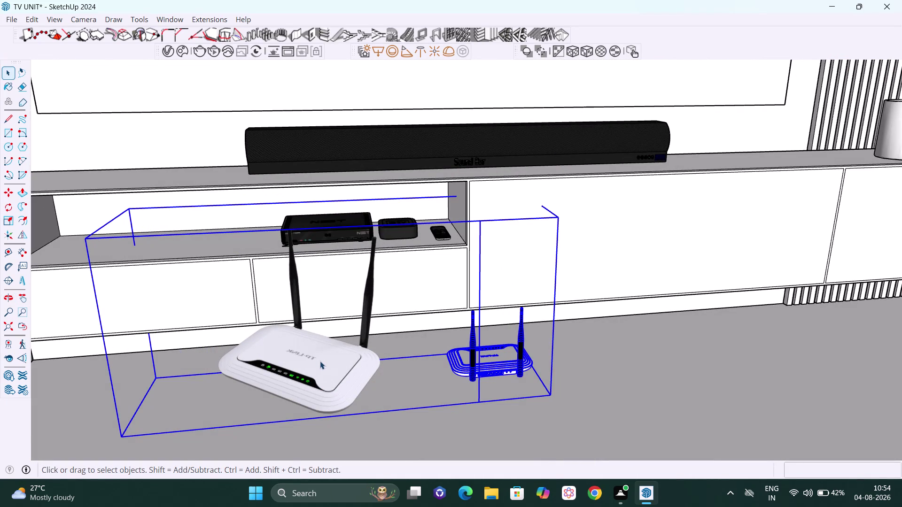
click(320, 357)
click(316, 362)
drag(316, 364, 317, 369)
click(402, 365)
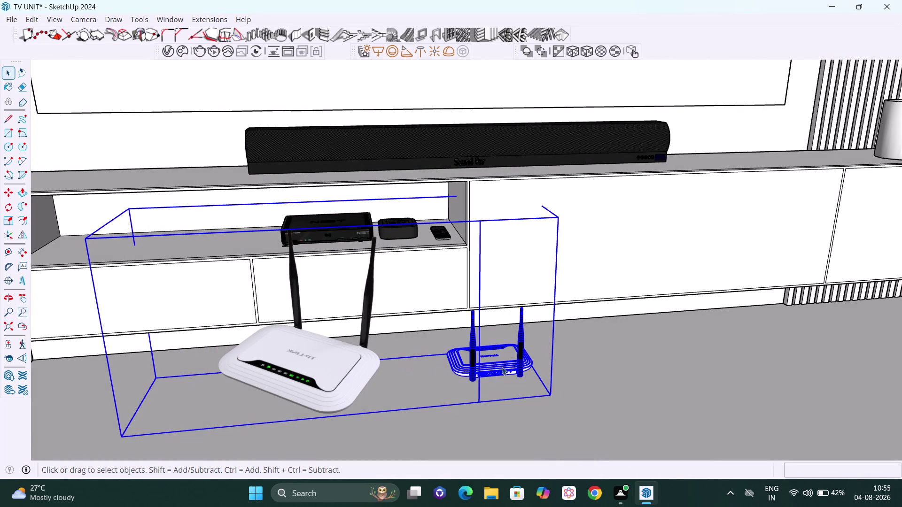
click(501, 366)
click(589, 371)
click(510, 363)
Delete the white router, then select the black router.
double_click(350, 369)
click(350, 369)
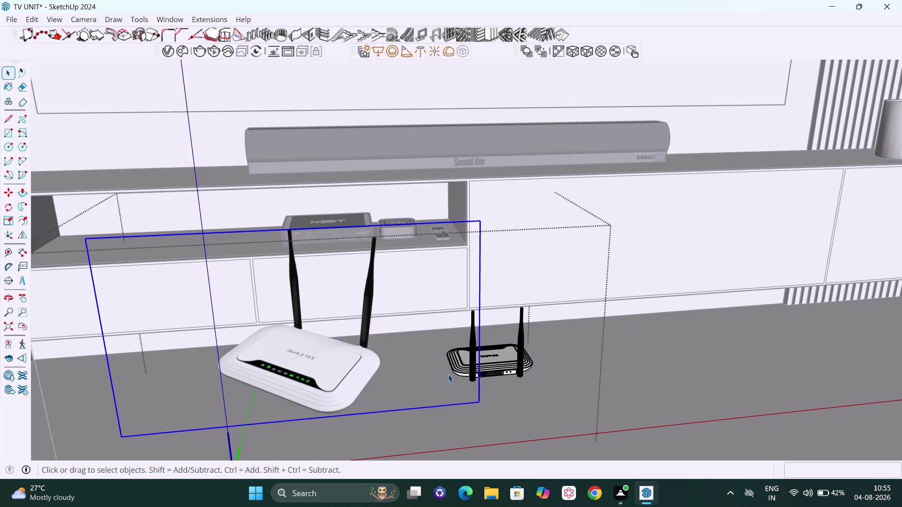
key(Delete)
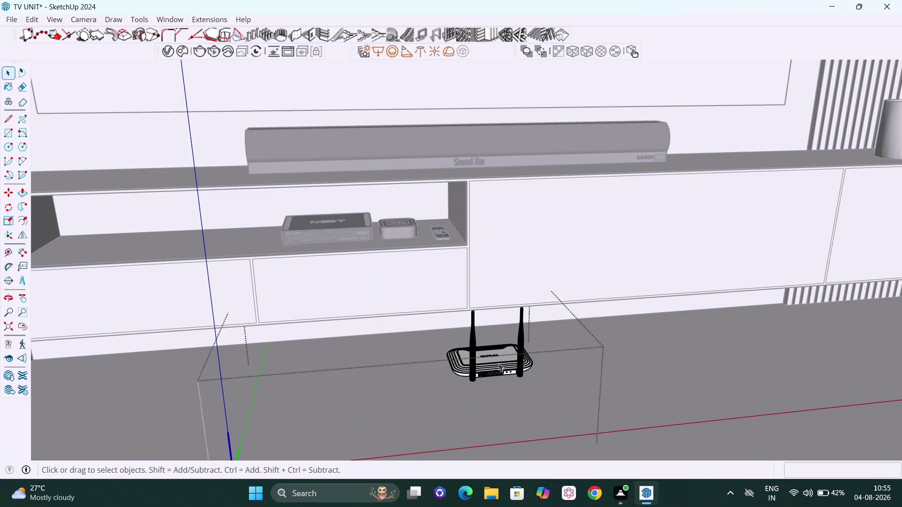
click(503, 363)
Move the black router onto the TV unit top between the white cylinder and soundbar.
key(m)
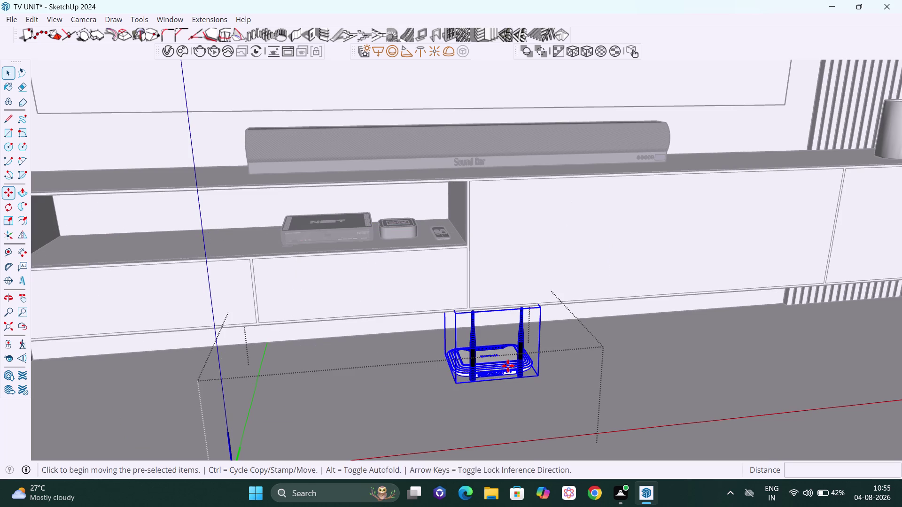
click(536, 377)
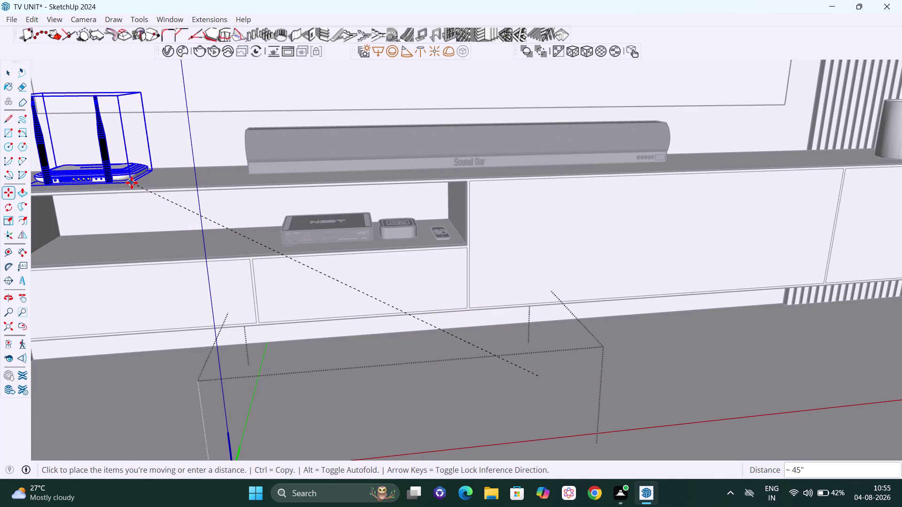
click(131, 183)
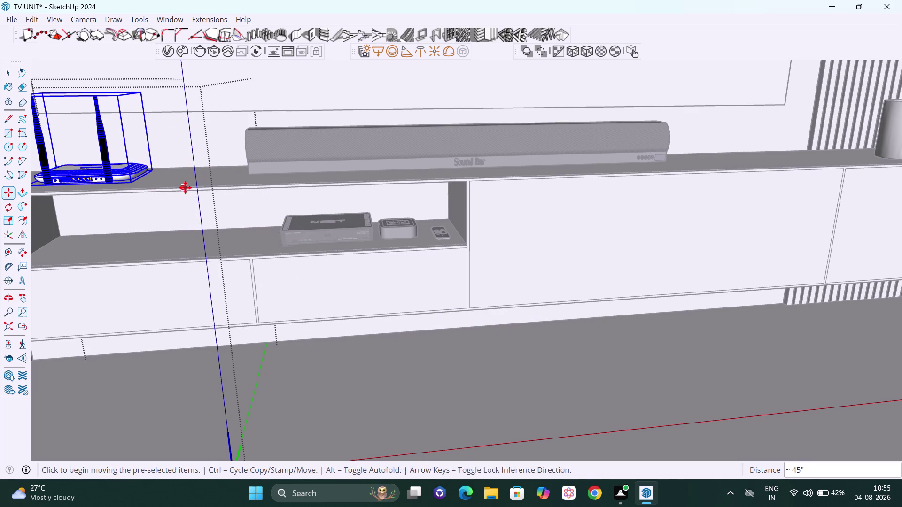
click(10, 325)
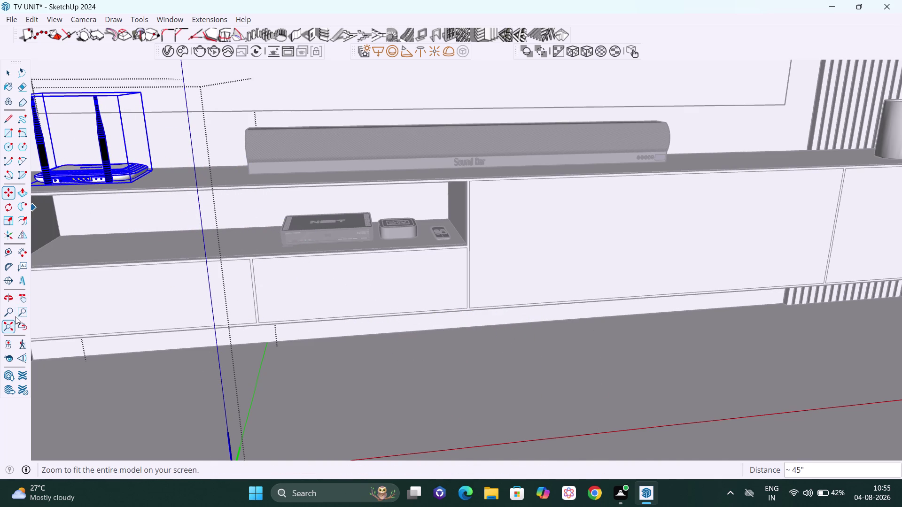
scroll(up, 3)
scroll(up, 3)
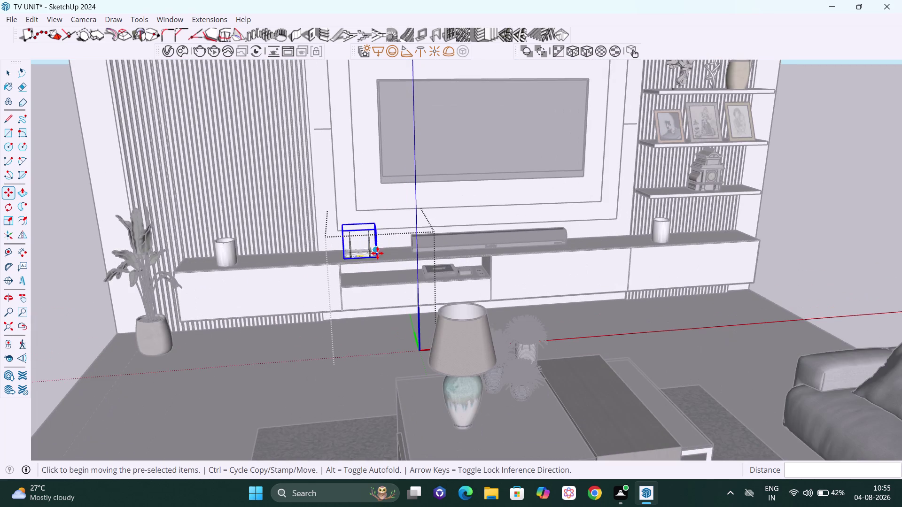
key(space)
Zoom and orbit toward the router on the unit top and select it.
click(879, 236)
scroll(up, 3)
scroll(up, 3)
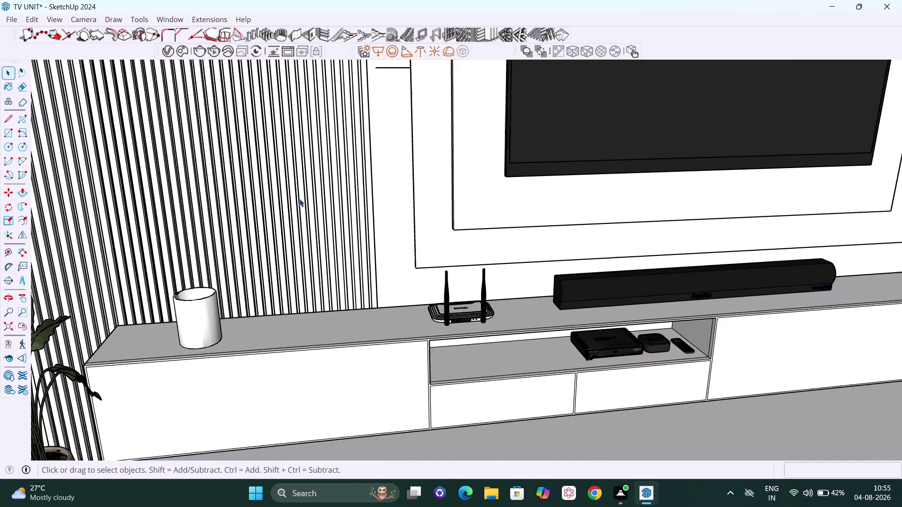
scroll(up, 3)
middle_drag(356, 264, 256, 252)
scroll(up, 3)
scroll(down, 3)
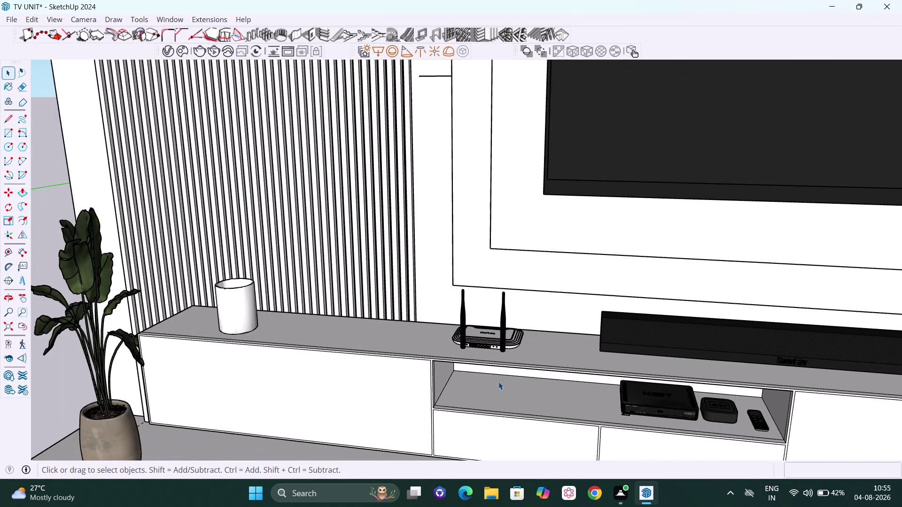
middle_drag(502, 384, 553, 400)
scroll(up, 3)
scroll(up, 3)
scroll(up, 3)
middle_drag(534, 358, 527, 352)
scroll(up, 3)
click(516, 319)
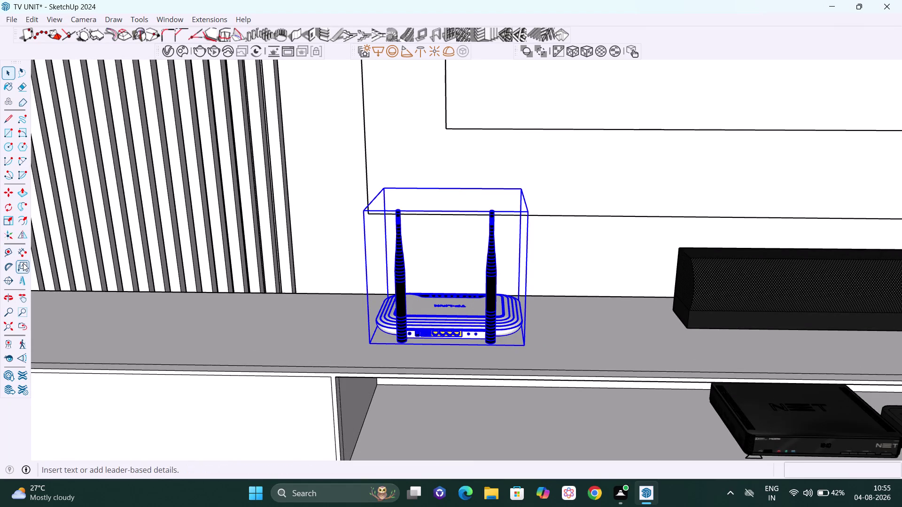
Start flipping the router and orbit to view it from the side and along the unit top.
click(23, 240)
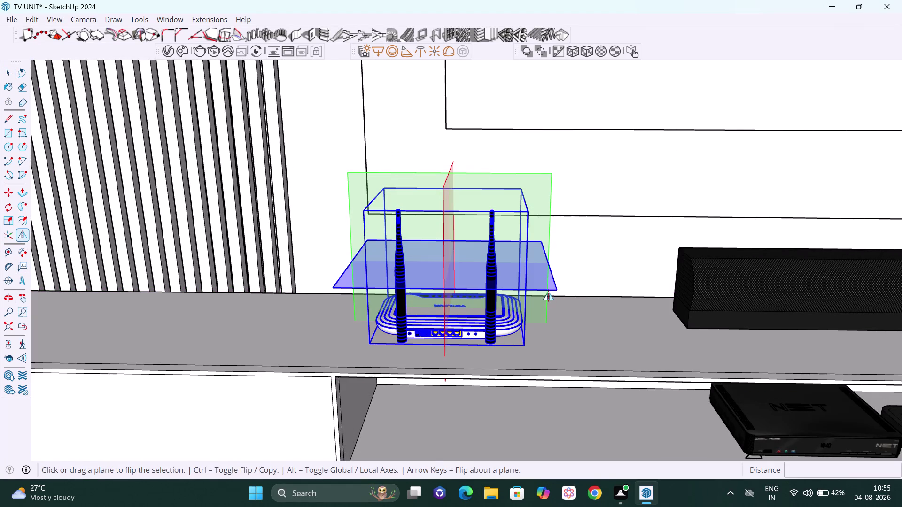
middle_drag(598, 277, 570, 280)
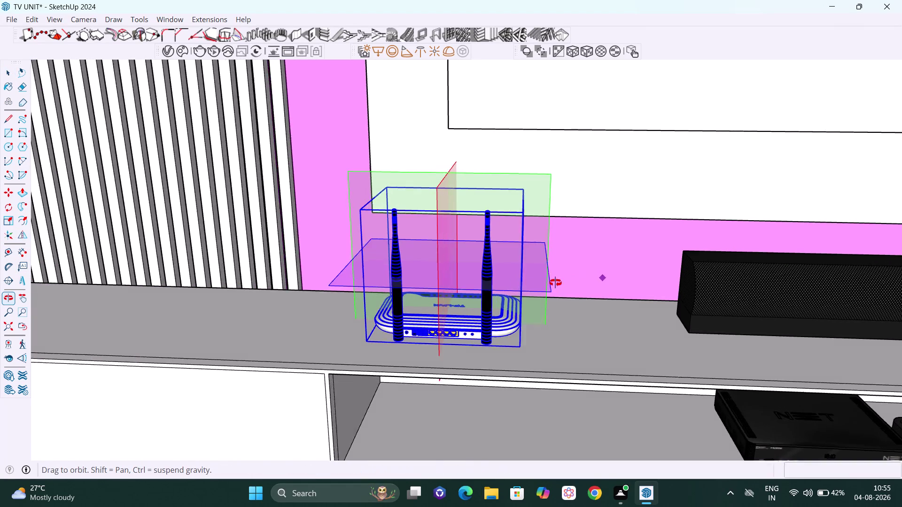
middle_drag(570, 280, 227, 299)
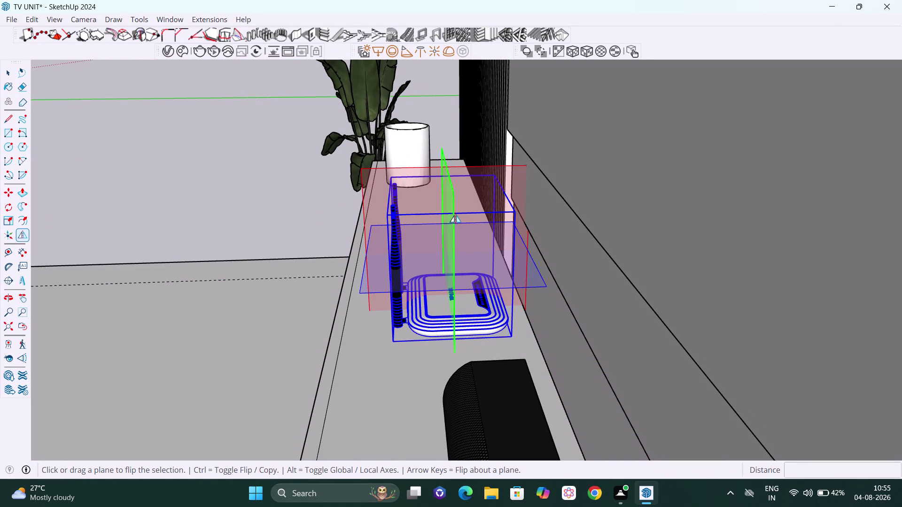
click(453, 216)
scroll(down, 3)
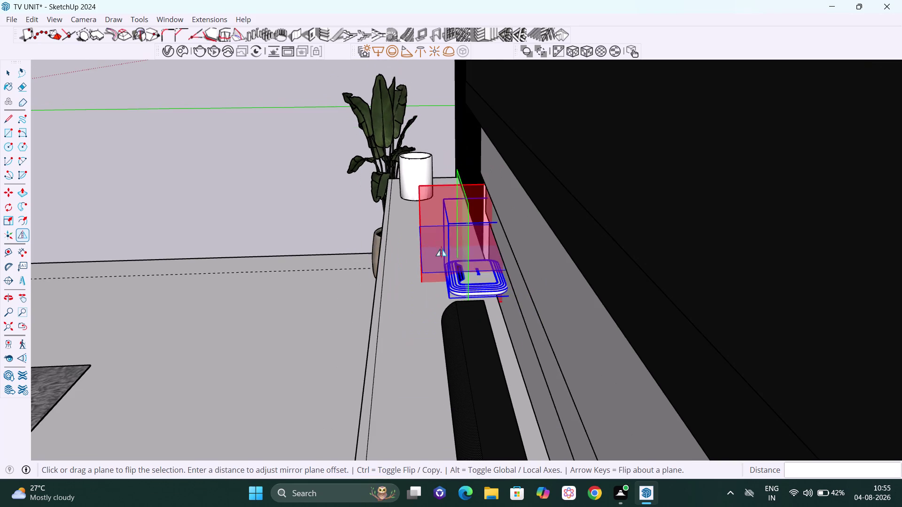
middle_drag(499, 233, 802, 263)
middle_drag(572, 257, 601, 270)
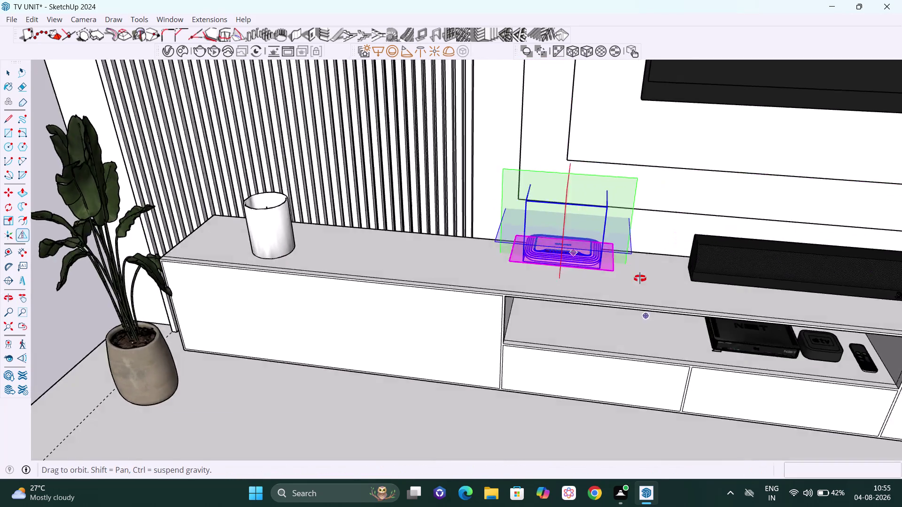
middle_drag(601, 269, 828, 253)
scroll(up, 3)
middle_drag(429, 262, 512, 276)
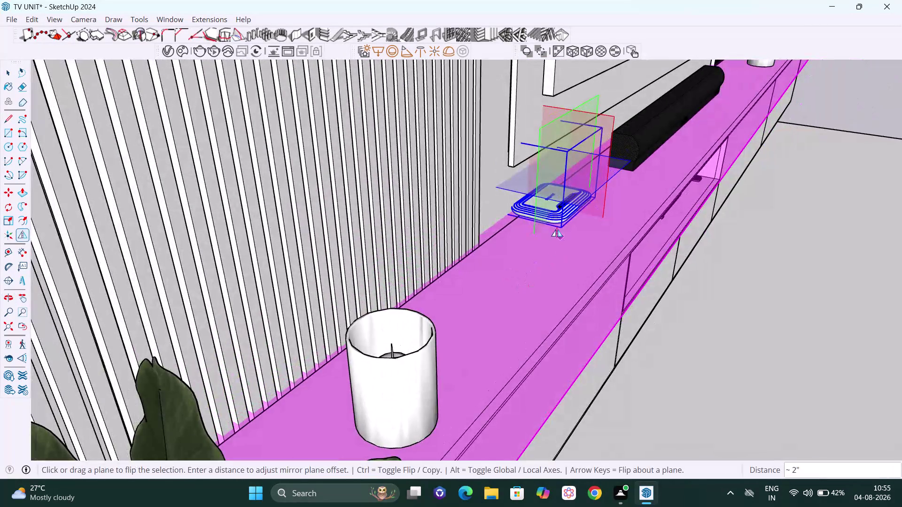
Nudge the router along the unit top, reselect it, and zoom in to inspect.
key(m)
key(Left)
click(564, 229)
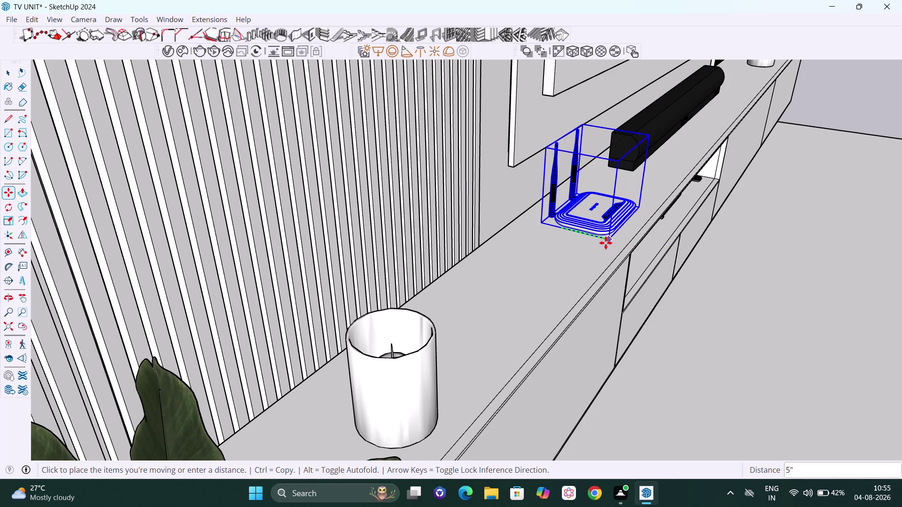
click(605, 243)
scroll(down, 3)
middle_drag(636, 245, 592, 242)
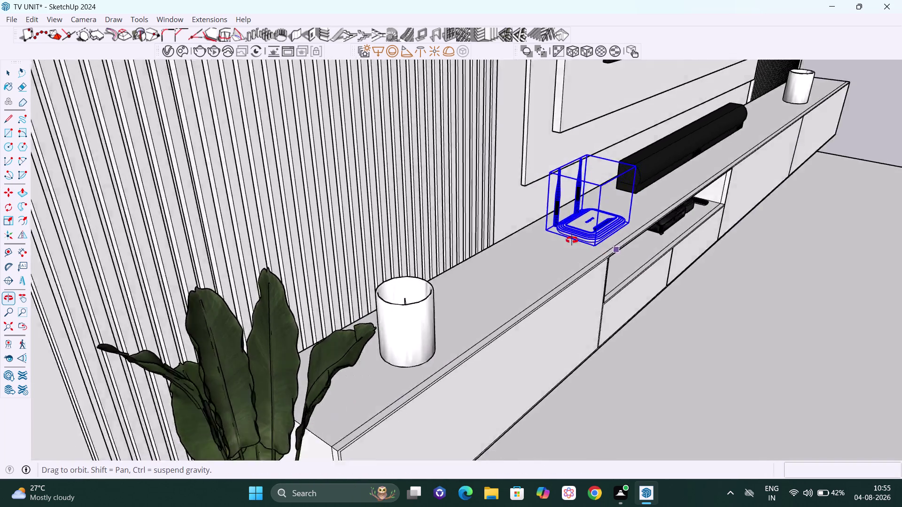
middle_drag(592, 241, 410, 242)
scroll(up, 3)
middle_drag(480, 304, 448, 349)
scroll(up, 3)
scroll(up, 3)
middle_drag(494, 296, 474, 350)
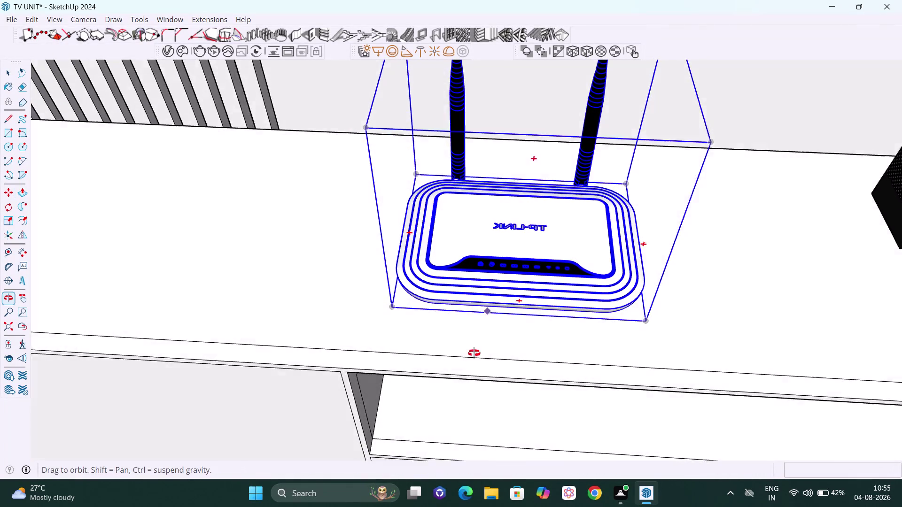
Mirror the router across its red plane so the TP-LINK logo reads correctly.
middle_drag(475, 350, 473, 380)
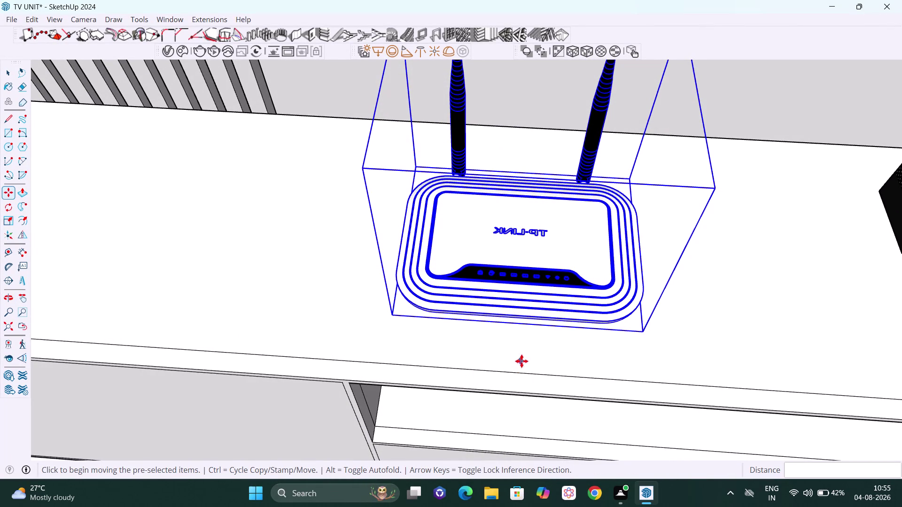
middle_drag(522, 359, 526, 330)
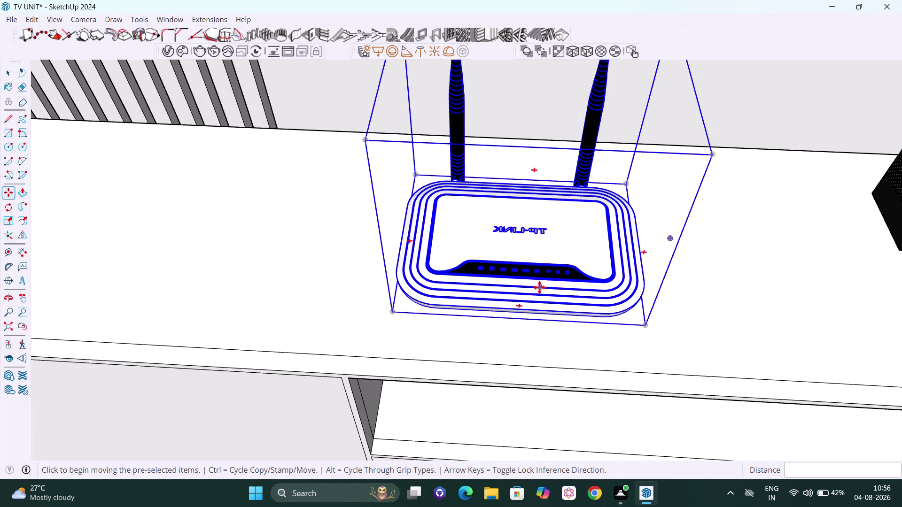
click(26, 235)
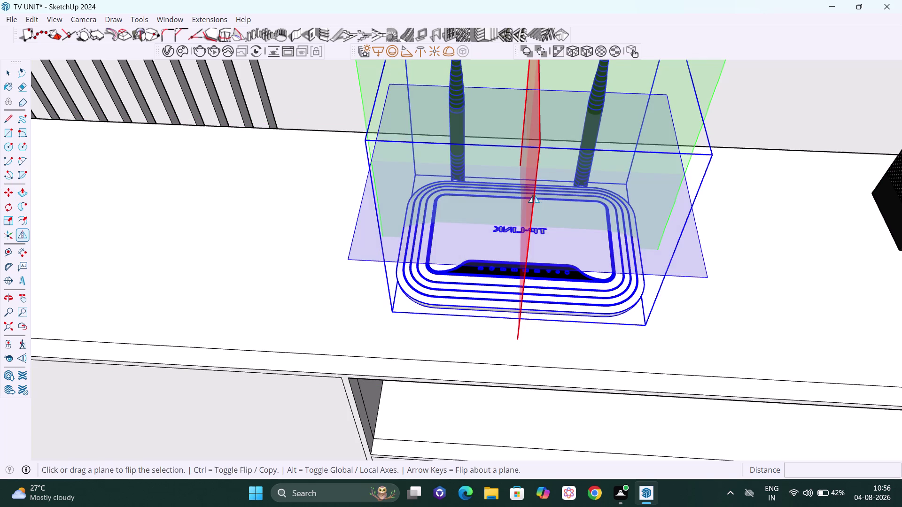
click(533, 196)
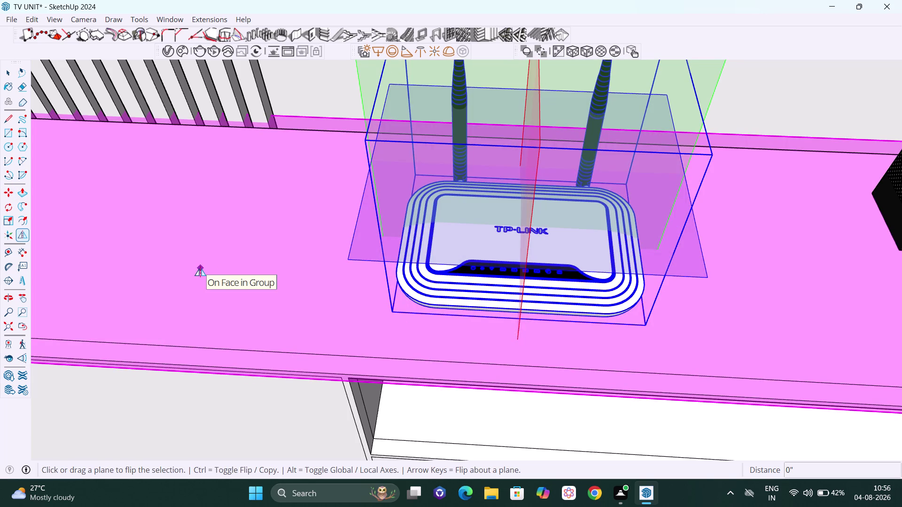
Slide the router about 13 inches along the red axis toward the white cylinder.
key(m)
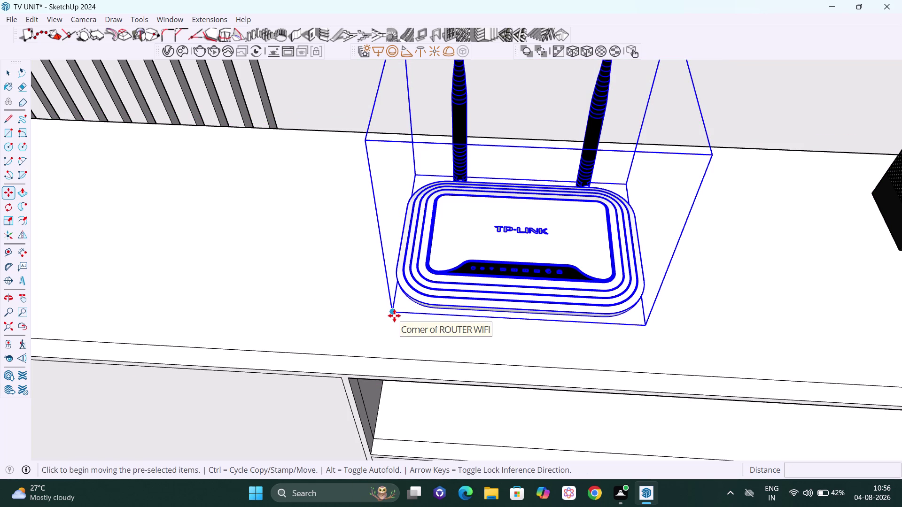
click(394, 315)
key(Right)
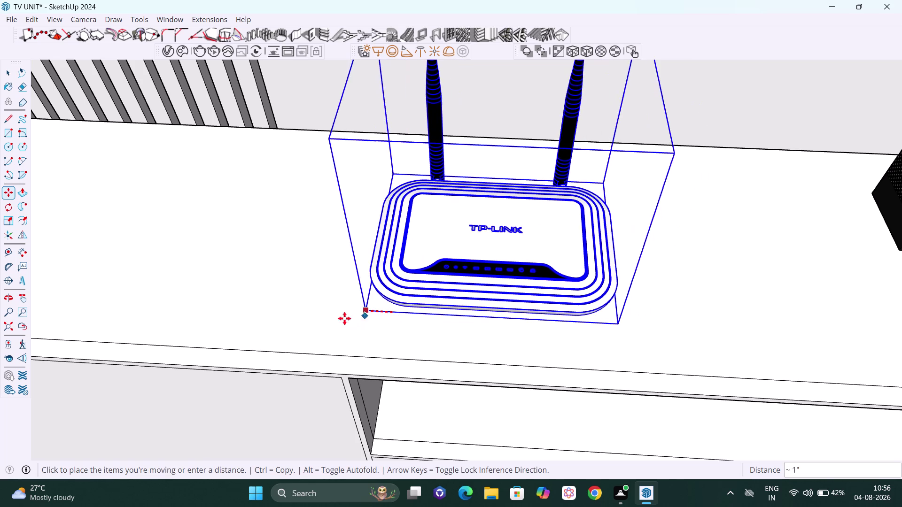
scroll(down, 3)
middle_drag(298, 296, 330, 243)
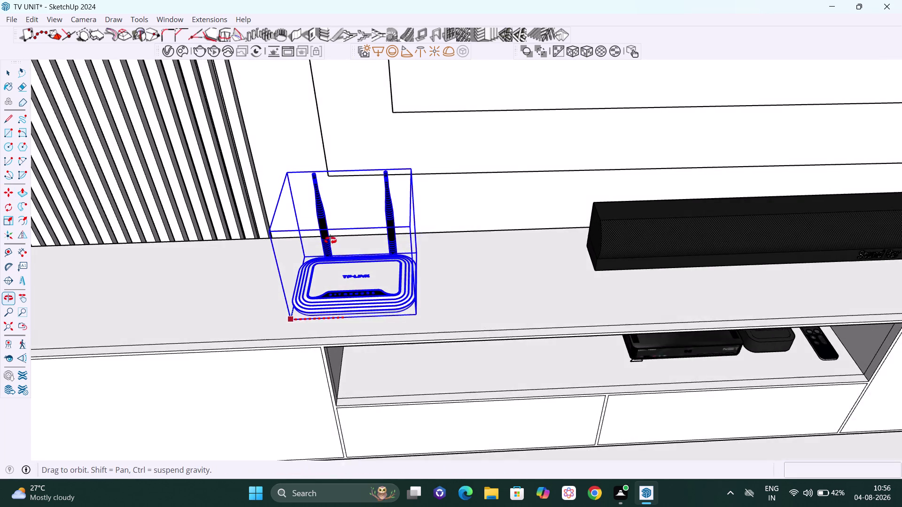
middle_drag(331, 243, 331, 233)
key(h)
drag(330, 233, 500, 186)
scroll(down, 3)
middle_drag(499, 184, 490, 114)
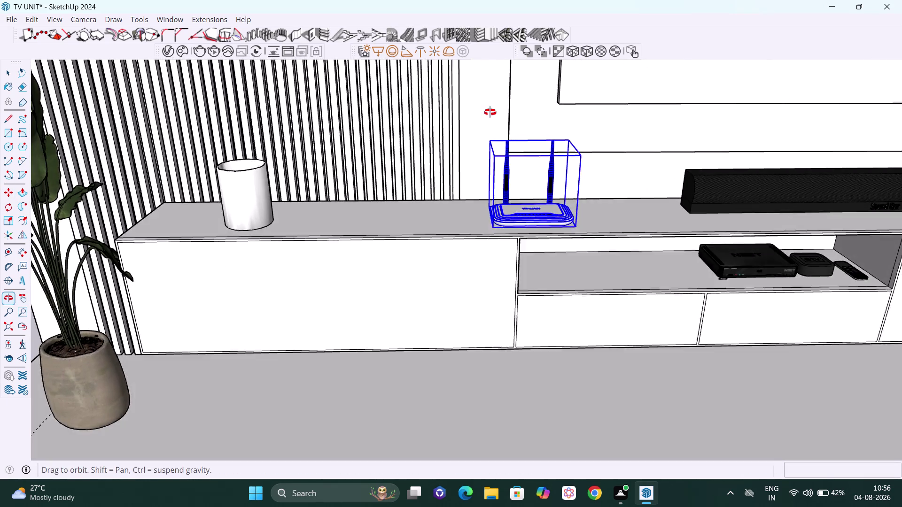
middle_drag(490, 114, 488, 111)
scroll(up, 3)
key(Escape)
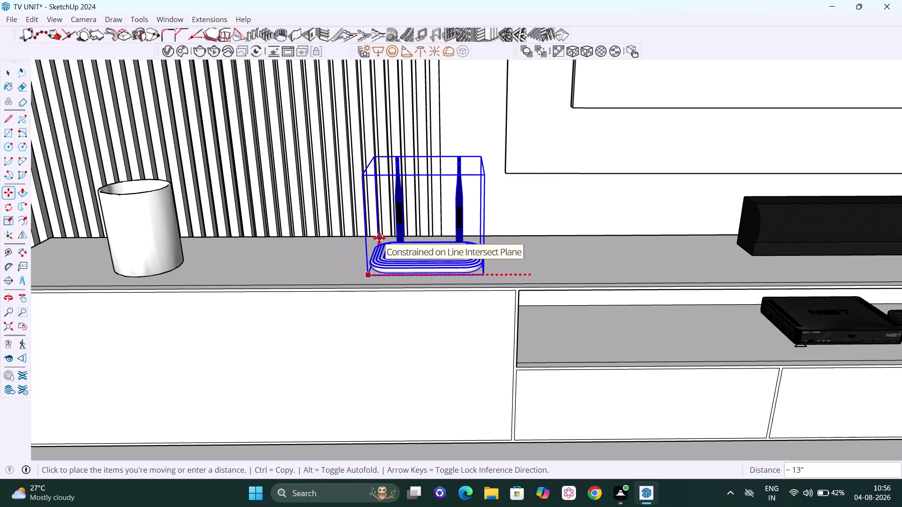
click(379, 239)
key(space)
Orbit around the relocated router to check its new position.
scroll(down, 3)
middle_drag(436, 215, 431, 265)
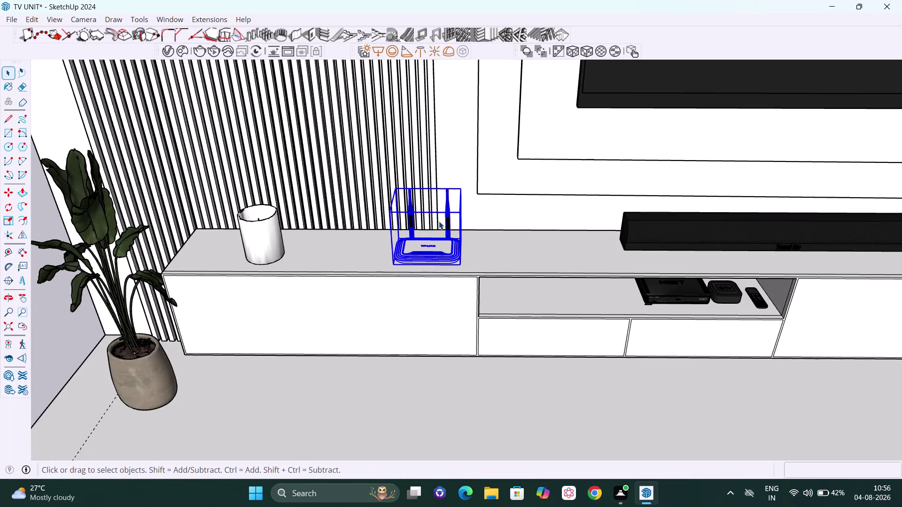
scroll(up, 3)
middle_drag(434, 274, 466, 235)
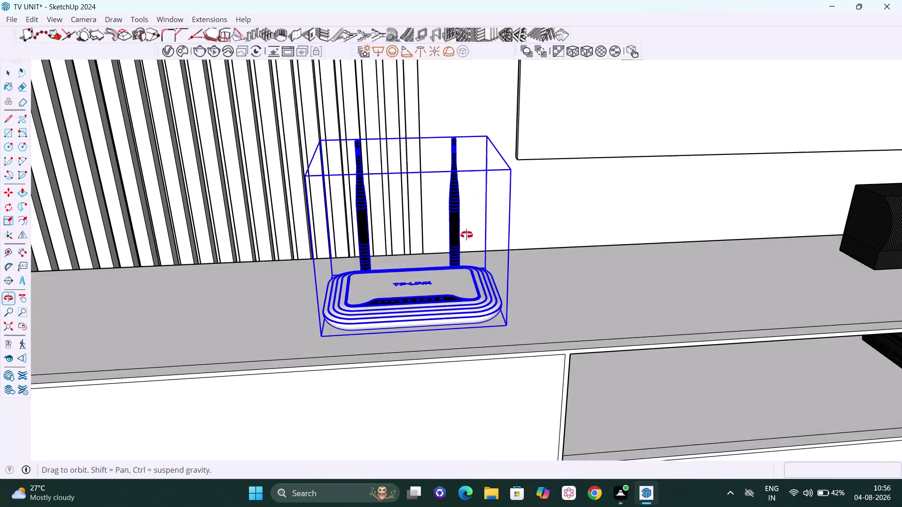
middle_drag(466, 236, 466, 235)
scroll(down, 3)
Orbit around the relocated router to inspect it from several angles.
middle_drag(433, 259, 431, 286)
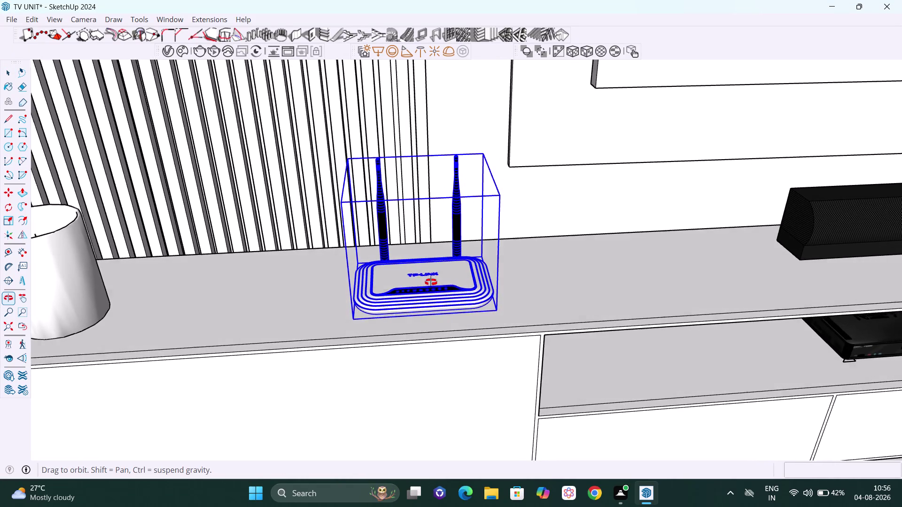
middle_drag(431, 287, 429, 244)
scroll(up, 3)
middle_drag(422, 280, 431, 303)
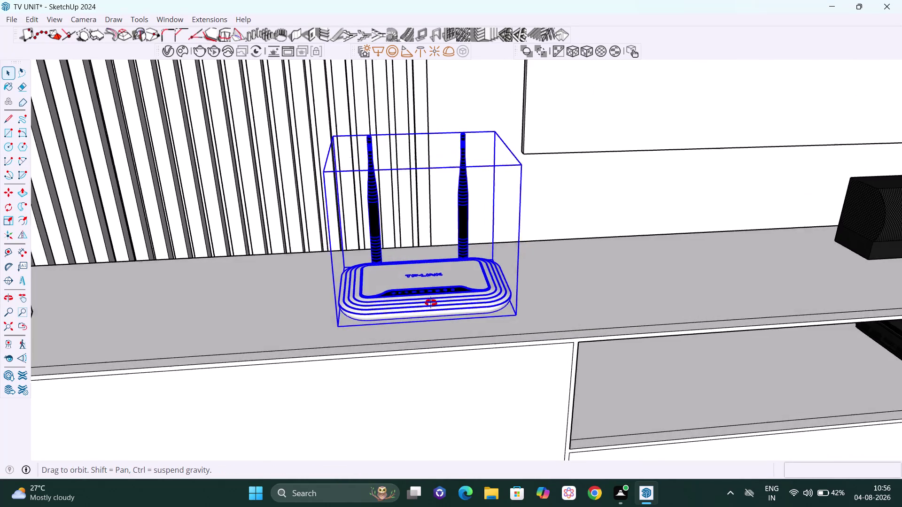
middle_drag(431, 303, 436, 316)
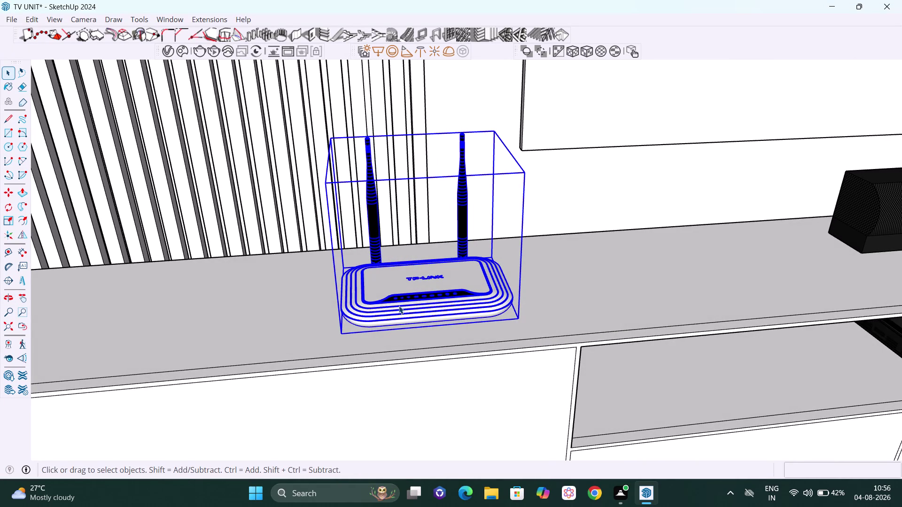
middle_drag(399, 305, 375, 296)
middle_drag(405, 255, 380, 247)
scroll(down, 3)
key(space)
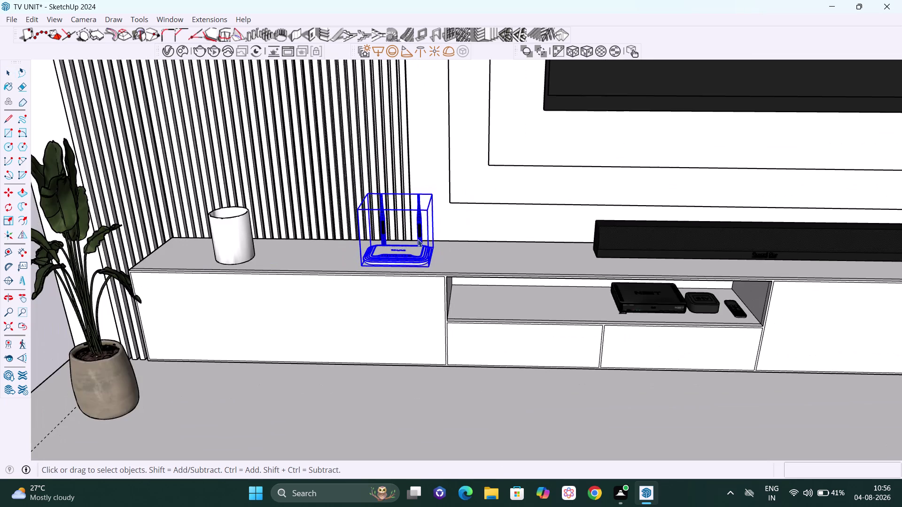
scroll(down, 3)
click(124, 201)
Frame the whole TV wall from the front and reopen 3D Warehouse.
middle_drag(383, 258, 472, 241)
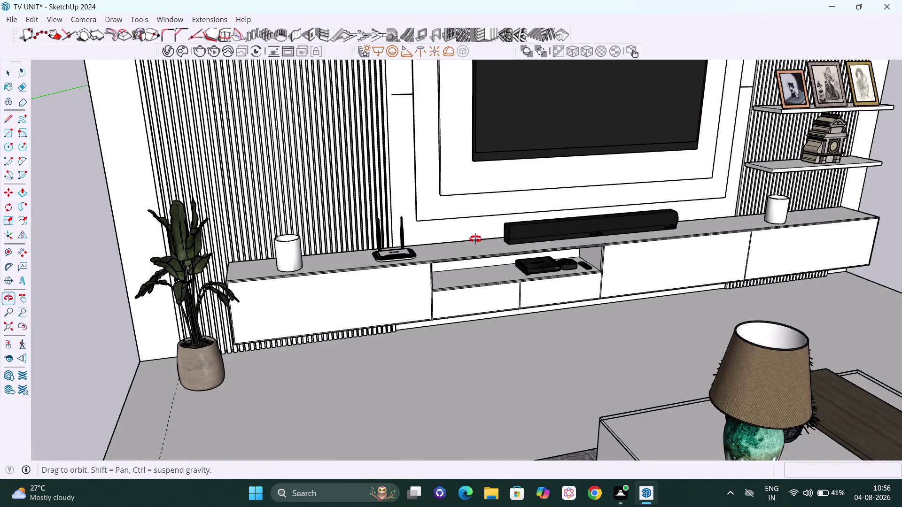
middle_drag(472, 241, 475, 239)
scroll(down, 3)
middle_drag(583, 194, 556, 190)
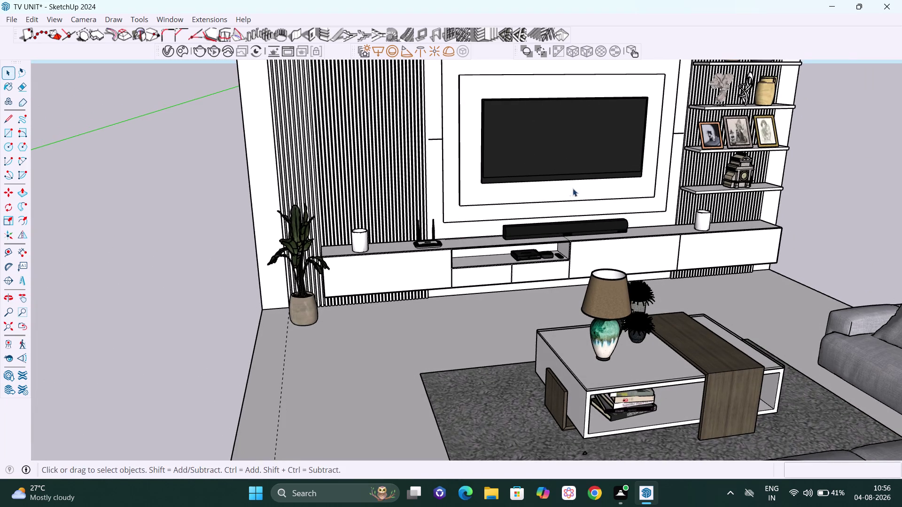
key(h)
drag(587, 191, 458, 190)
scroll(up, 3)
middle_drag(459, 244, 442, 244)
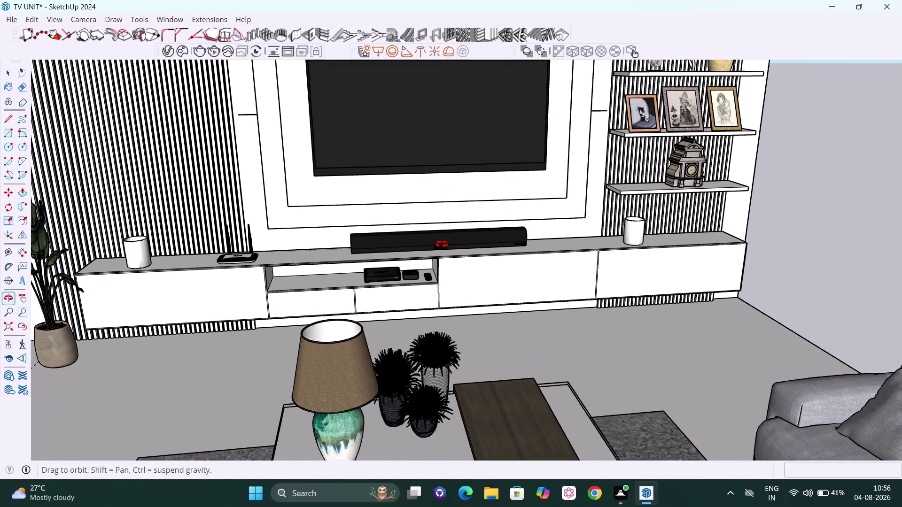
middle_drag(441, 244, 437, 244)
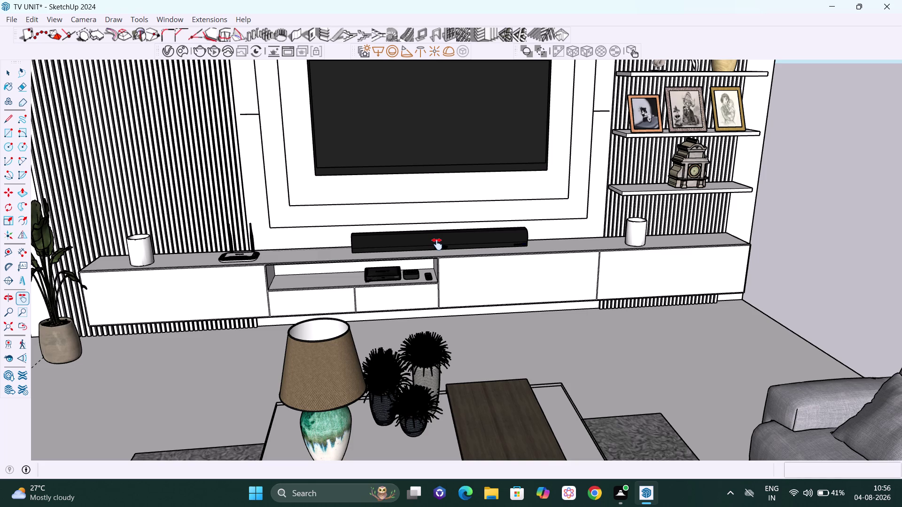
click(156, 20)
click(187, 110)
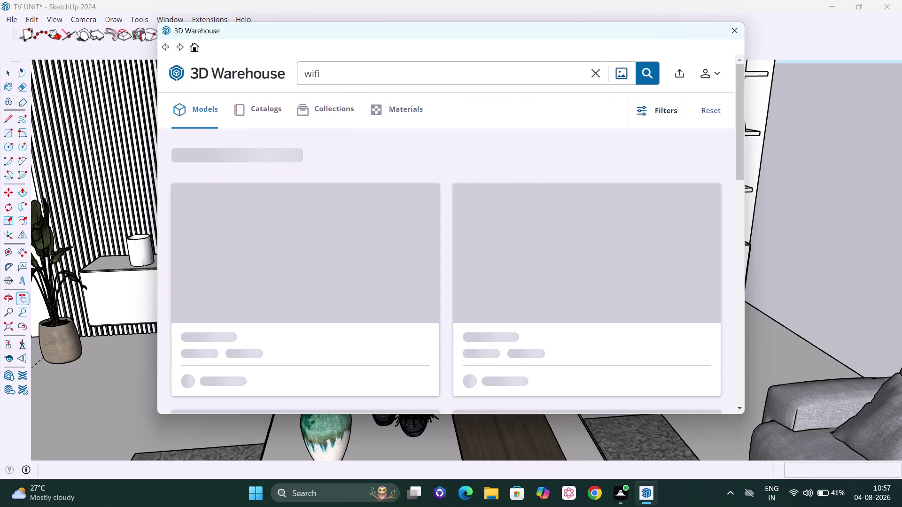
Replace the wifi search in 3D Warehouse with a 'decorative bowl' search.
click(601, 72)
click(538, 78)
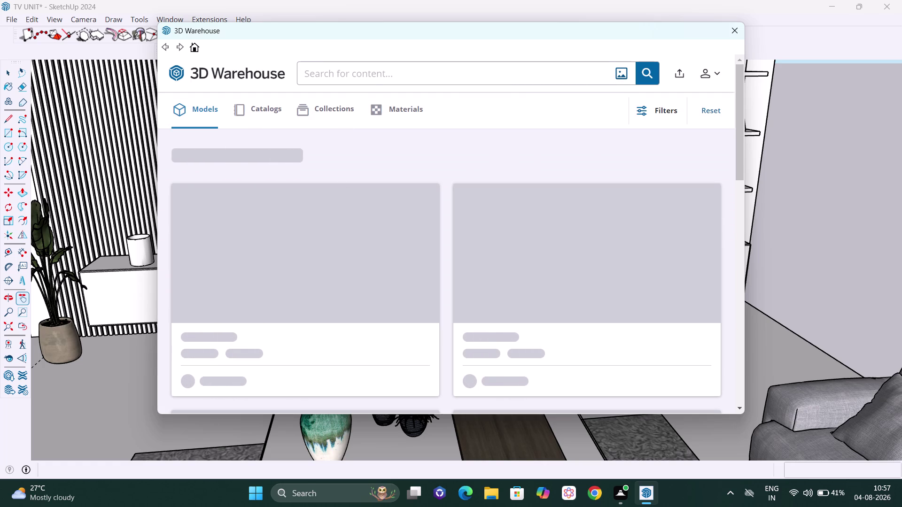
text(decorat)
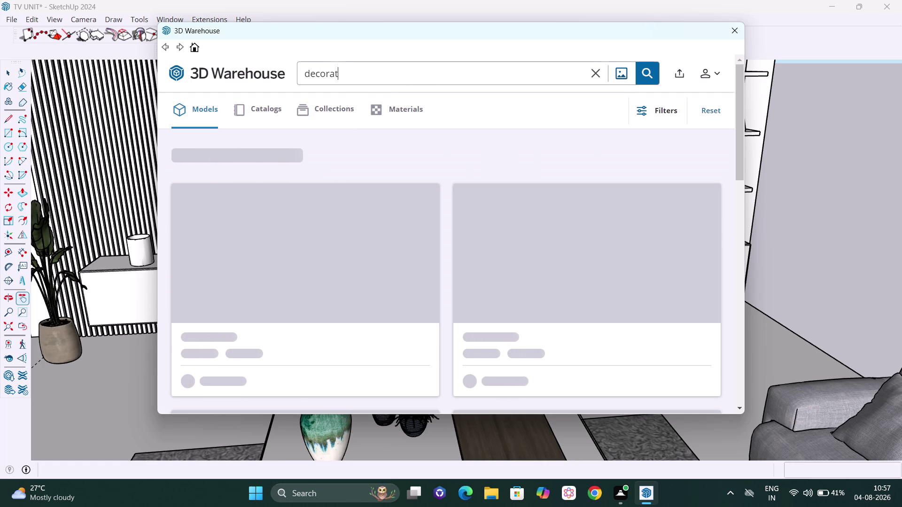
text(ive)
key(space)
text(v)
key(BackSpace)
text(bowl)
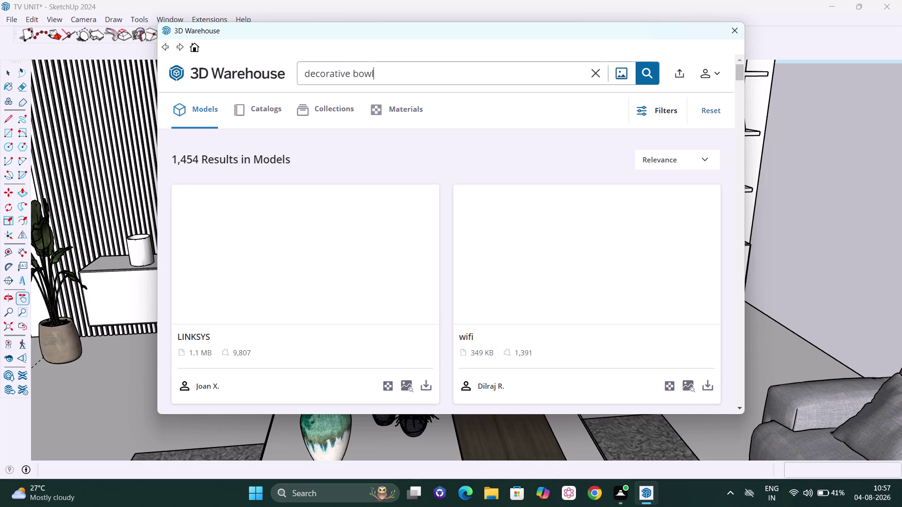
key(Return)
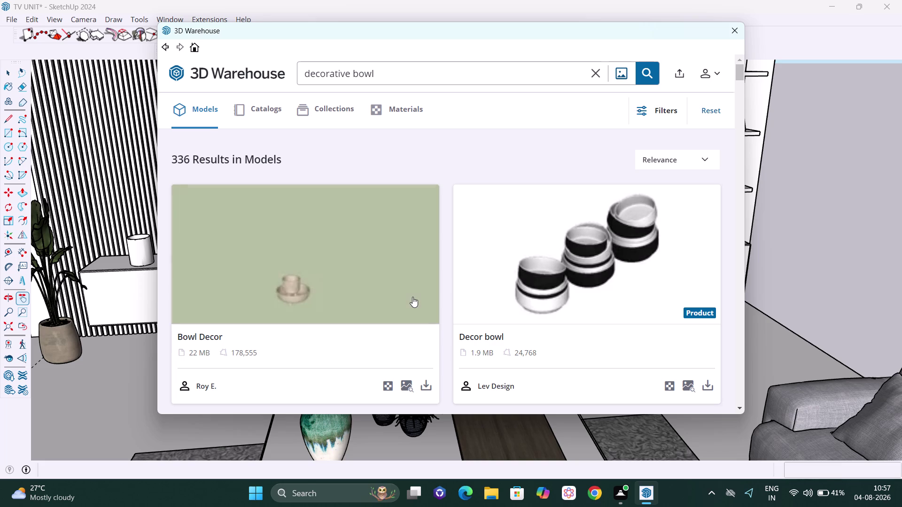
Browse the decorative bowl results and download Decor Vase Bowl (19).
scroll(down, 3)
scroll(down, 3)
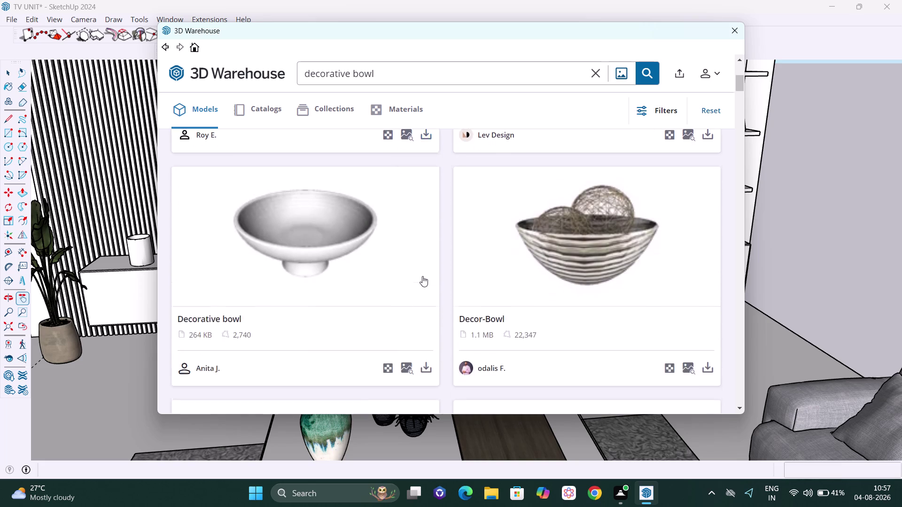
scroll(down, 3)
scroll(down, 3)
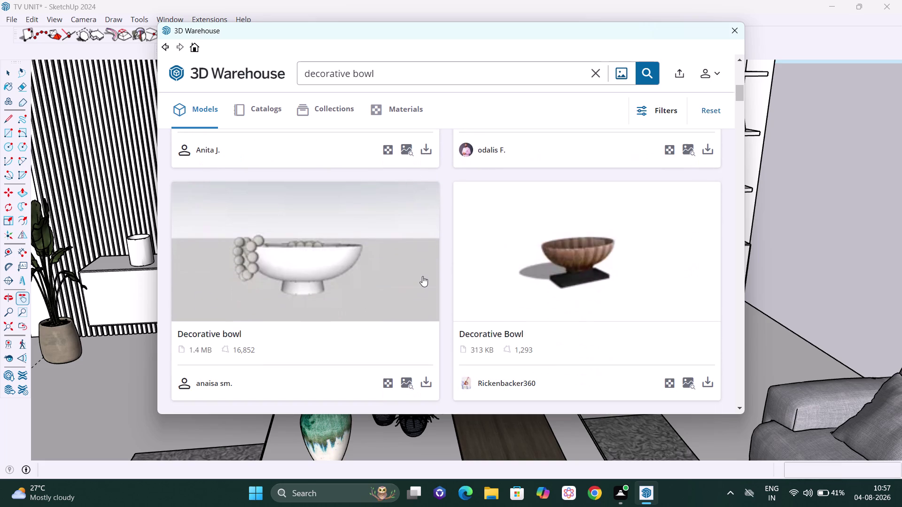
scroll(down, 3)
scroll(down, 3)
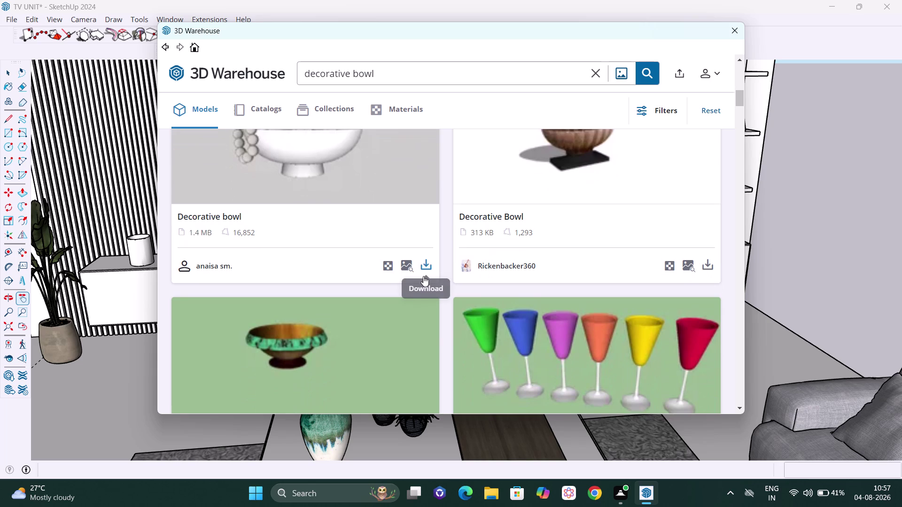
scroll(down, 3)
scroll(down, 3)
scroll(down, 3)
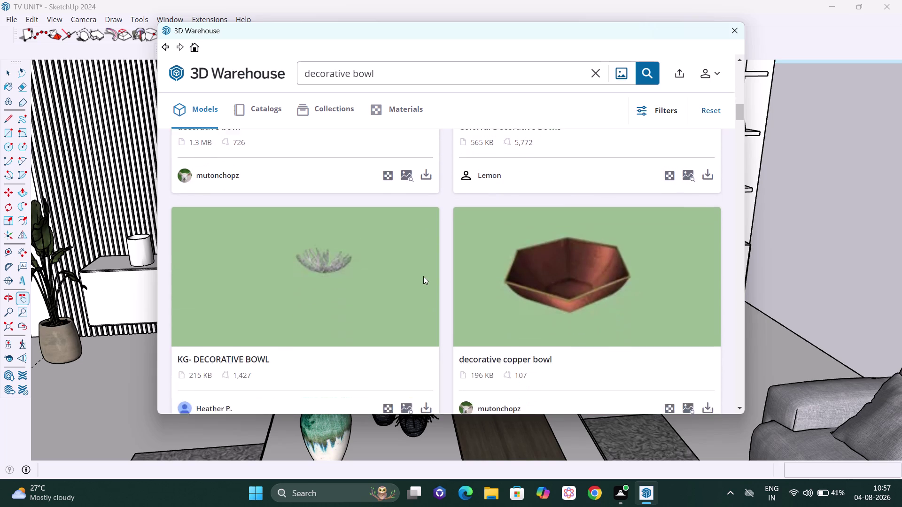
scroll(up, 3)
scroll(up, 3)
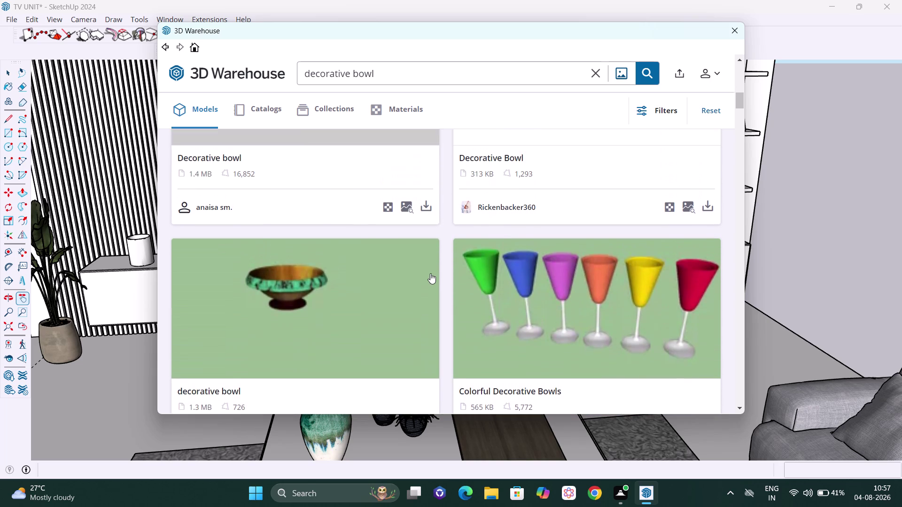
scroll(down, 3)
scroll(down, 3)
scroll(down, 3)
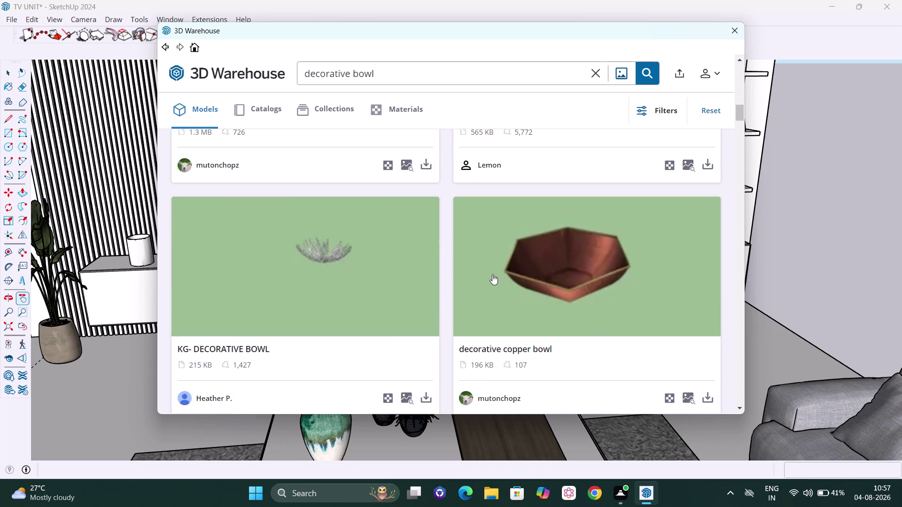
scroll(down, 3)
scroll(down, 3)
scroll(up, 3)
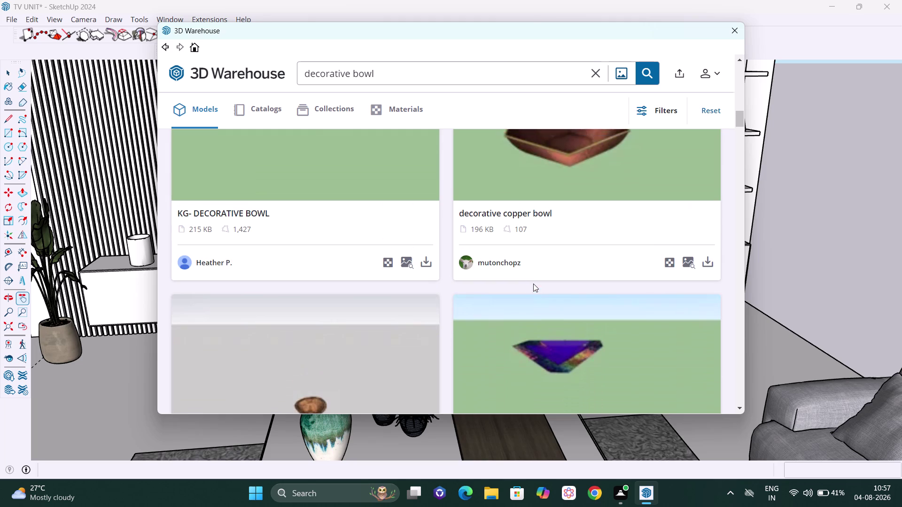
scroll(up, 3)
scroll(down, 3)
scroll(down, 3)
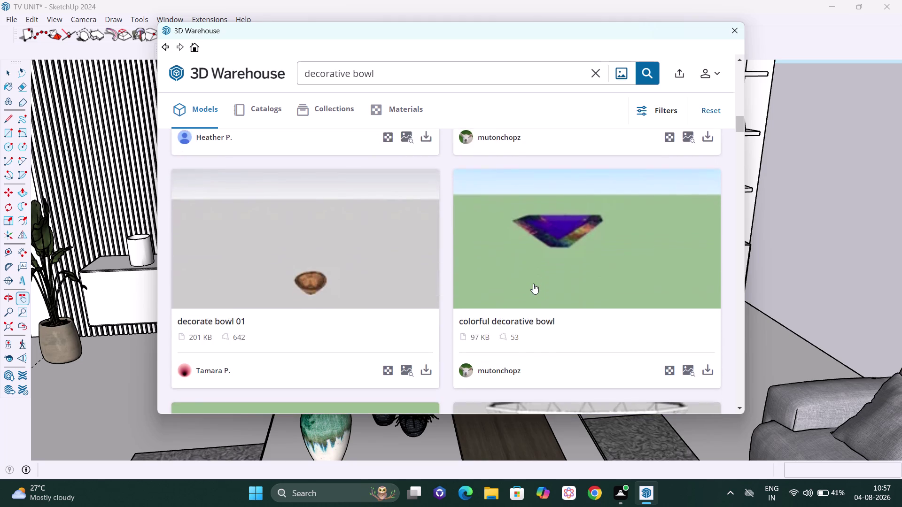
scroll(down, 3)
scroll(up, 3)
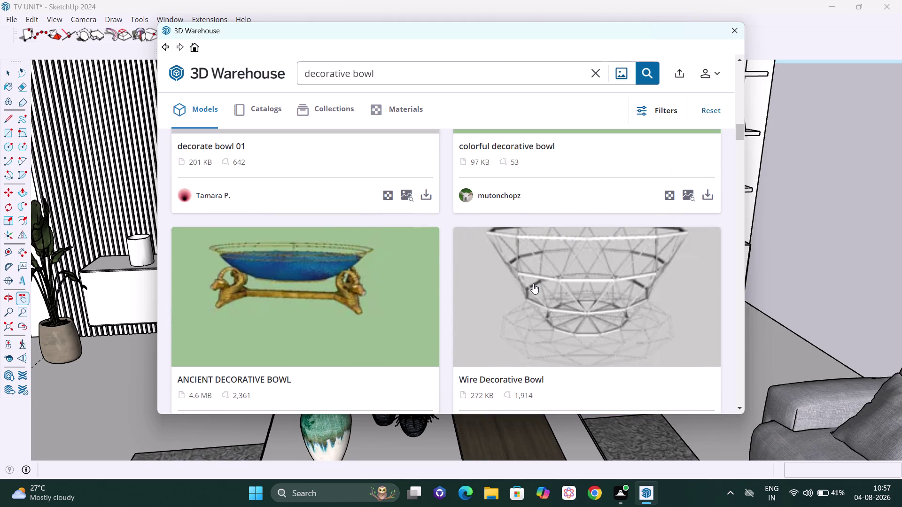
scroll(up, 3)
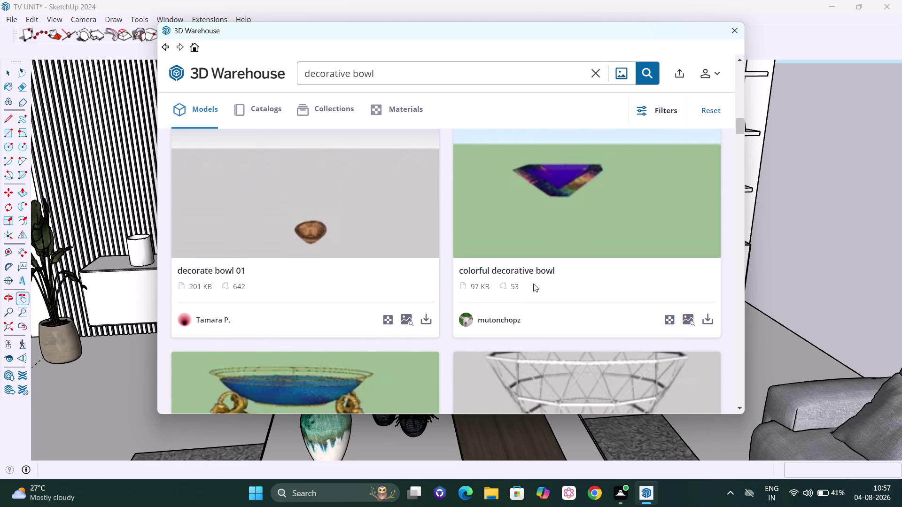
scroll(down, 3)
scroll(down, 3)
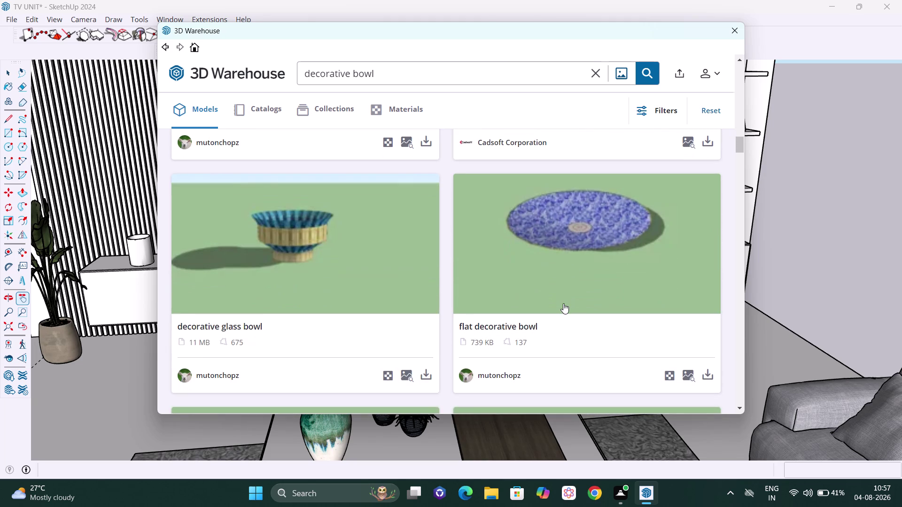
scroll(down, 3)
scroll(down, 3)
scroll(down, 3)
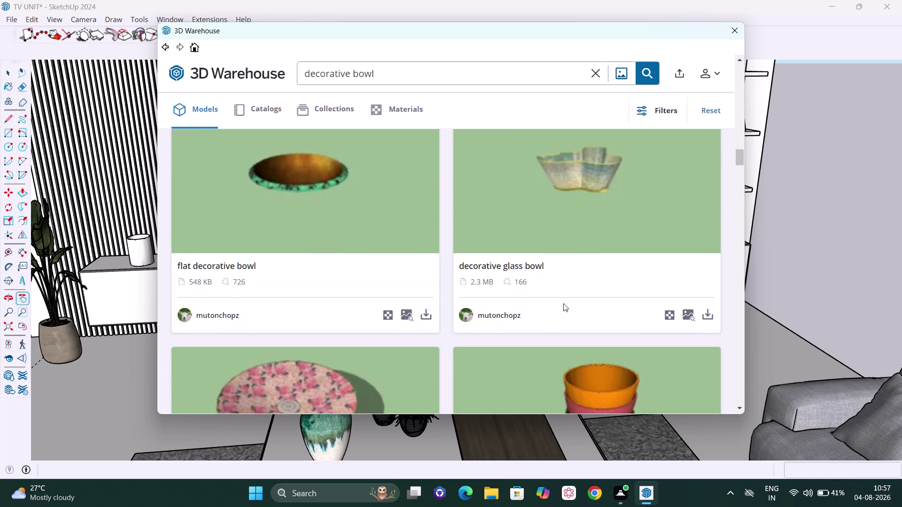
scroll(down, 3)
scroll(down, 3)
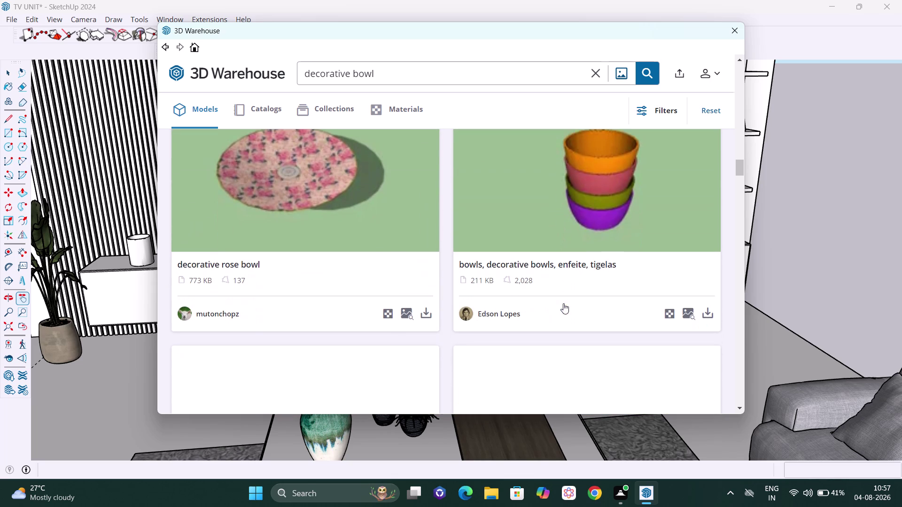
scroll(up, 3)
scroll(down, 3)
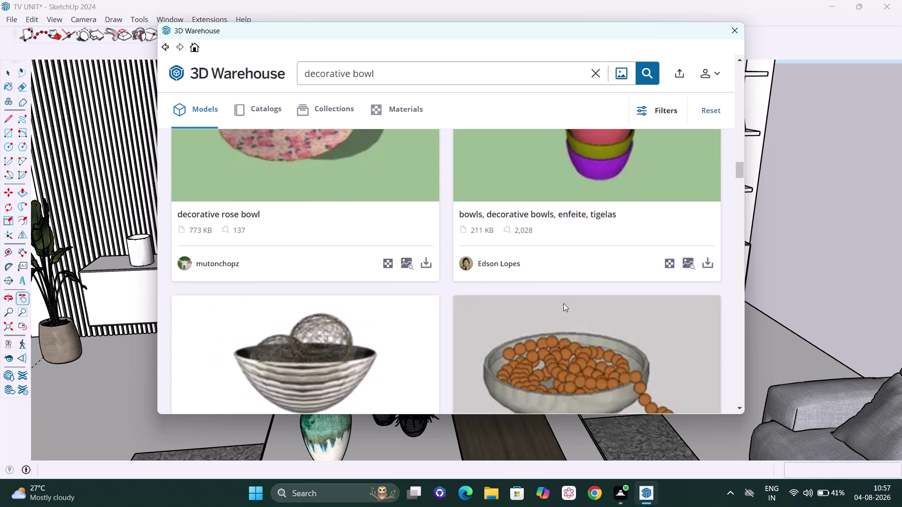
scroll(down, 3)
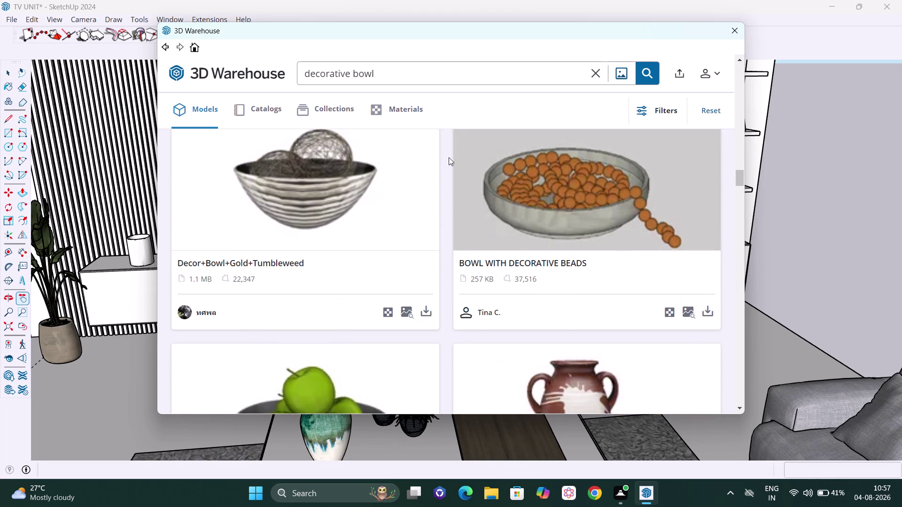
scroll(down, 3)
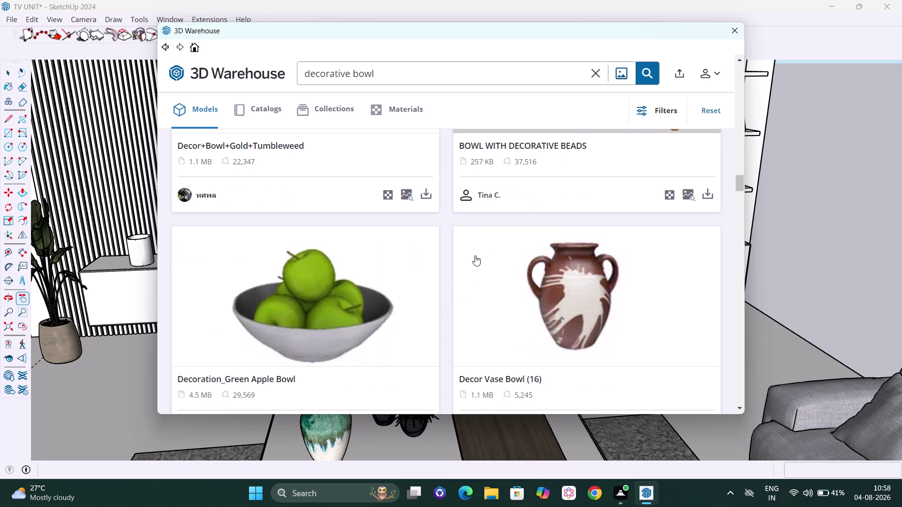
scroll(down, 3)
scroll(down, 3)
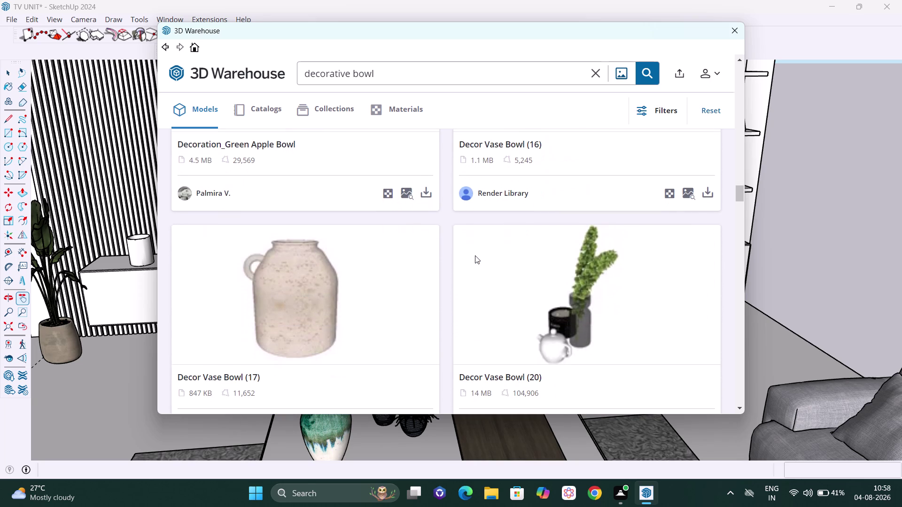
scroll(down, 3)
scroll(down, 3)
scroll(down, 3)
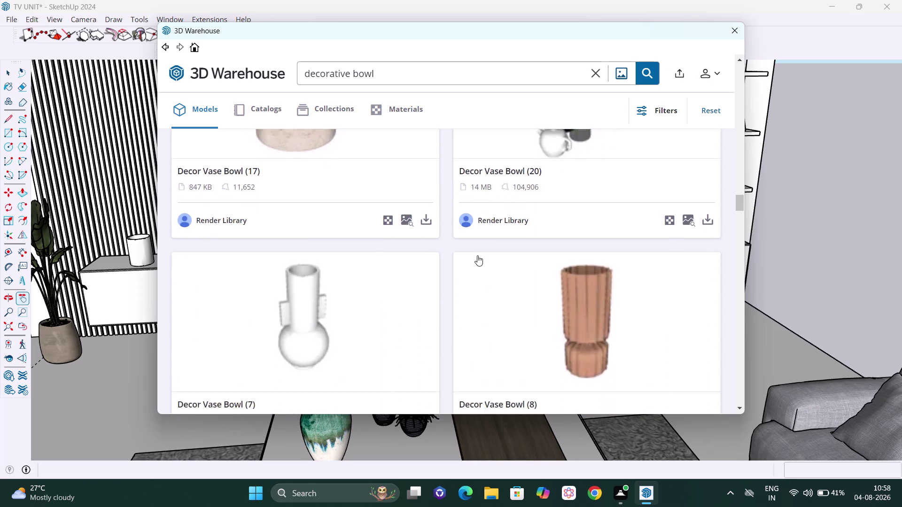
scroll(down, 3)
scroll(down, 3)
scroll(down, 3)
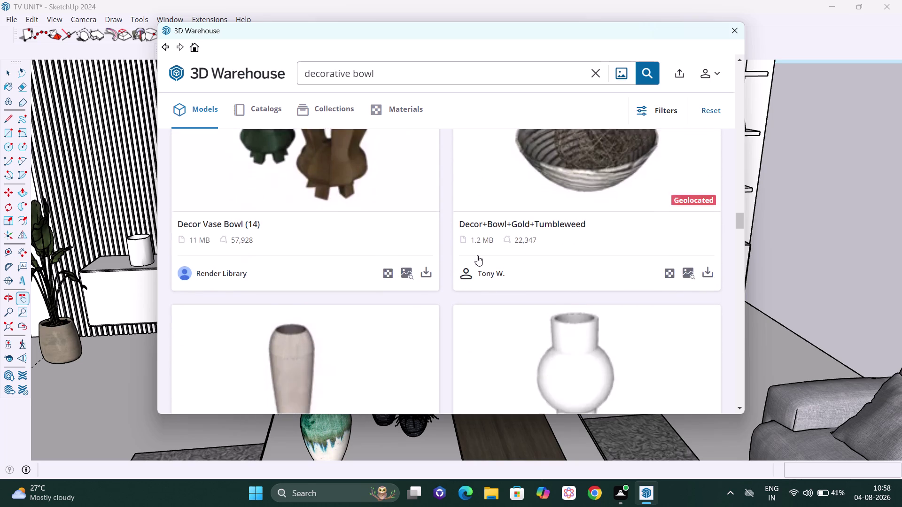
scroll(down, 3)
scroll(down, 3)
scroll(down, 3)
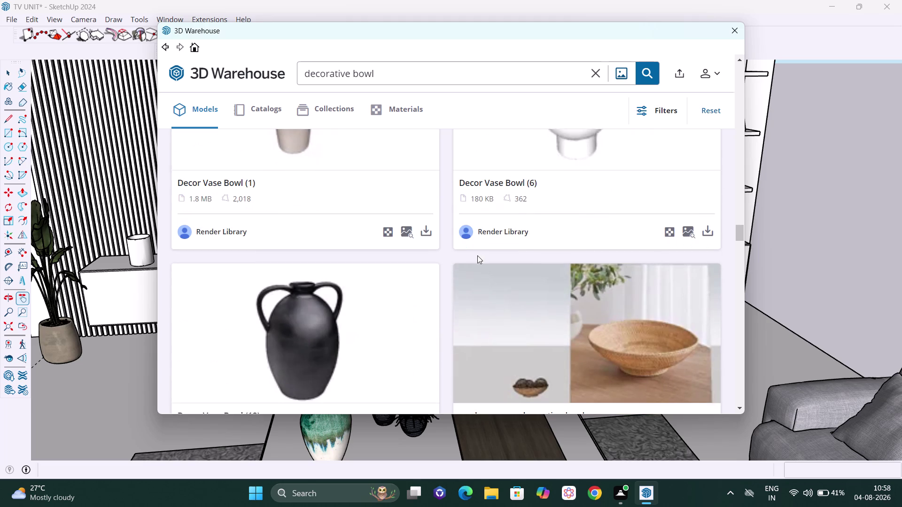
scroll(down, 3)
scroll(down, 3)
scroll(down, 3)
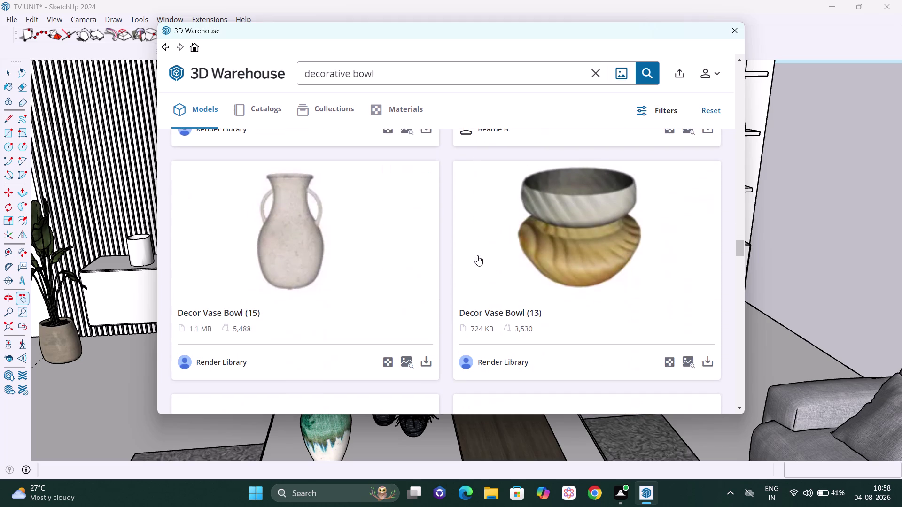
scroll(down, 3)
scroll(down, 3)
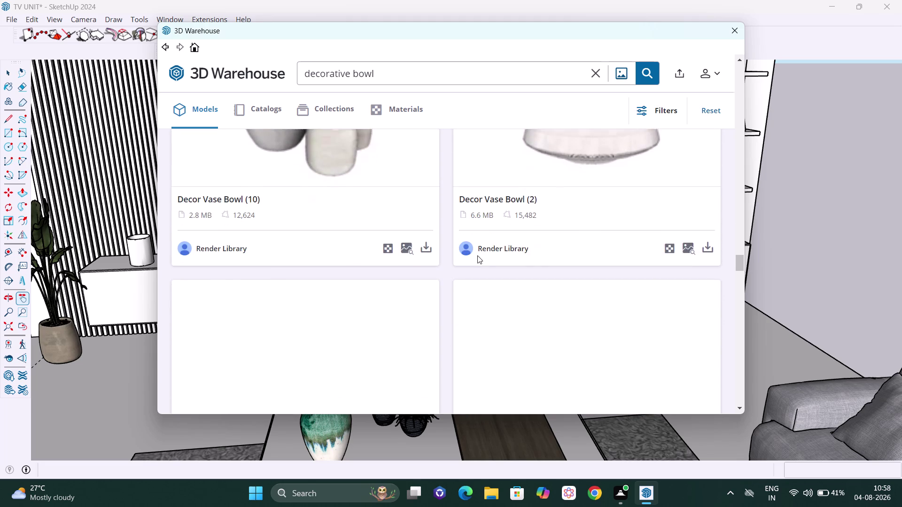
scroll(down, 3)
scroll(down, 3)
scroll(up, 3)
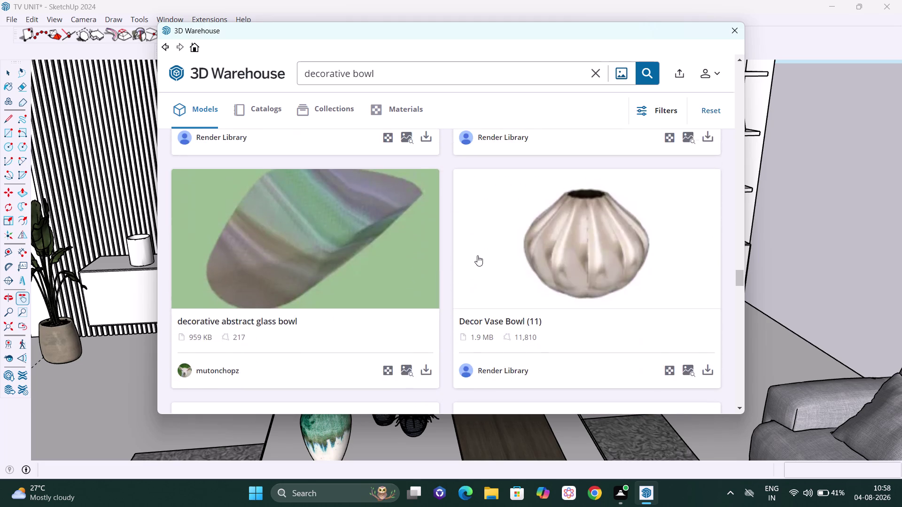
scroll(up, 3)
scroll(up, 3)
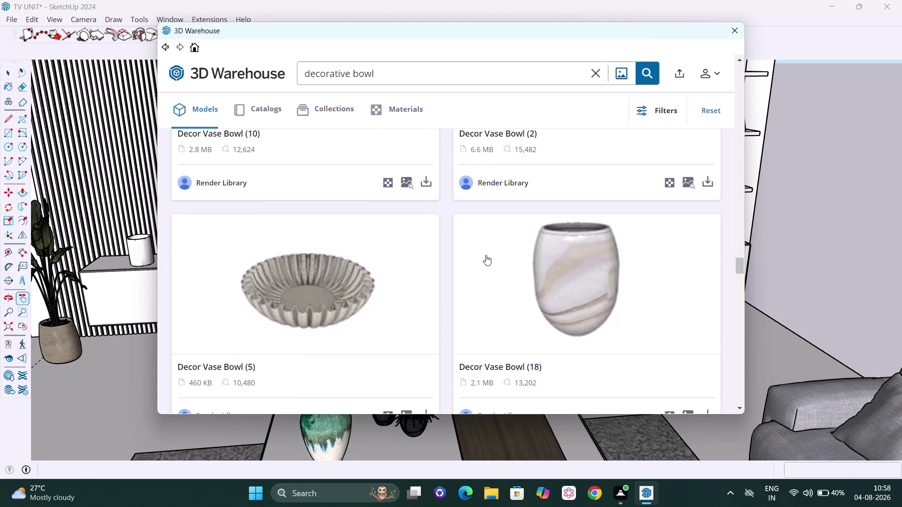
scroll(down, 3)
scroll(down, 3)
scroll(down, 3)
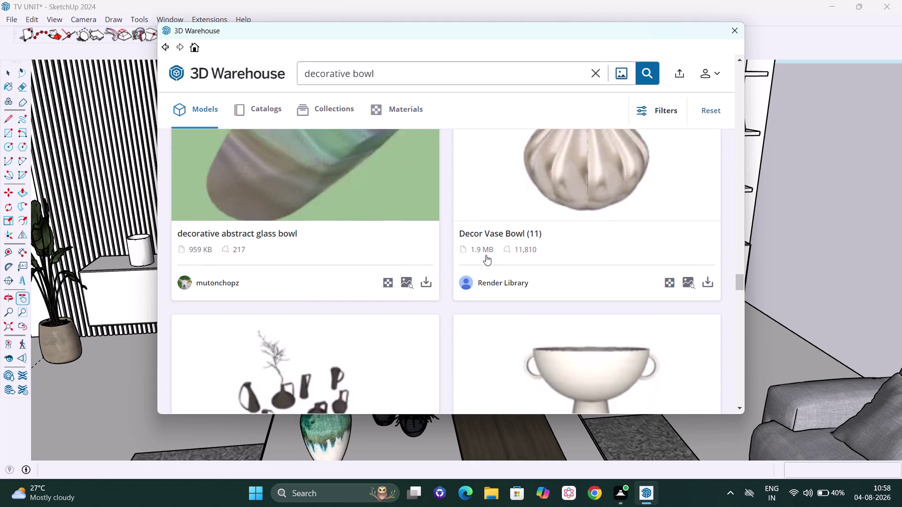
scroll(down, 3)
scroll(down, 3)
scroll(down, 3)
scroll(down, 3)
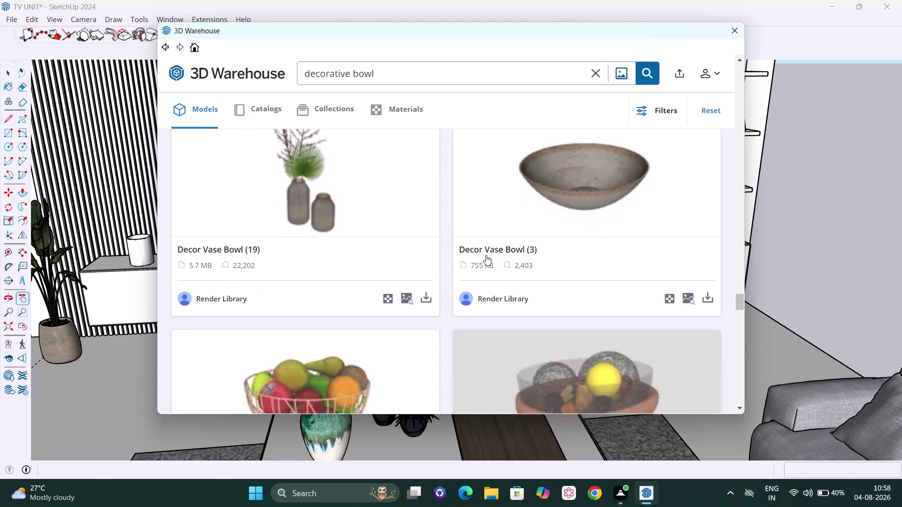
scroll(down, 3)
scroll(up, 3)
scroll(up, 3)
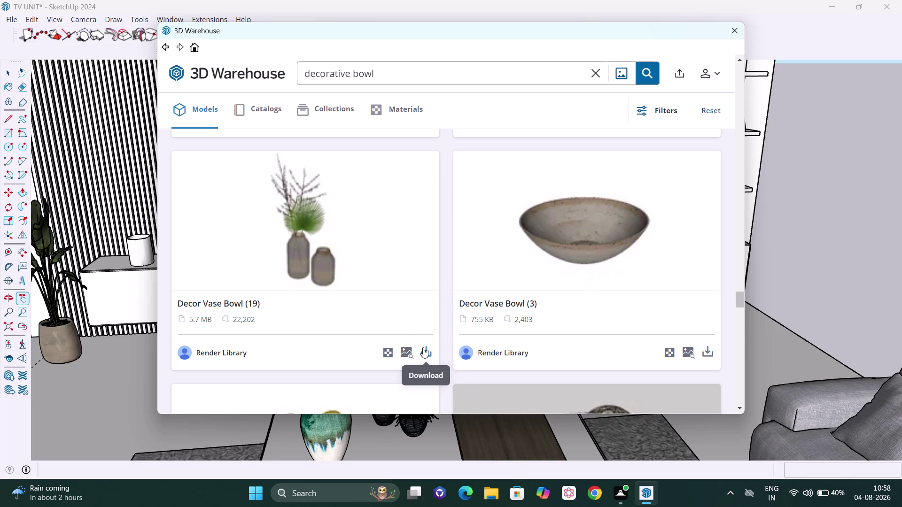
click(422, 348)
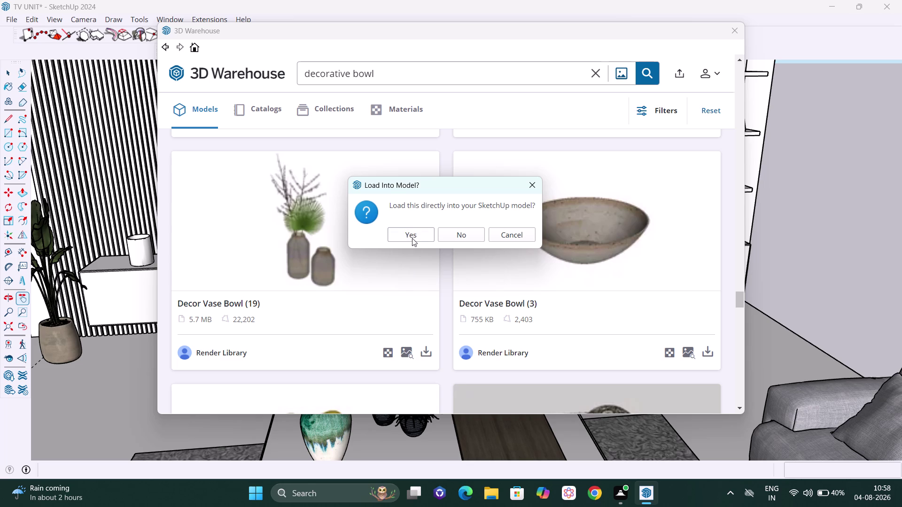
Load Decor Vase Bowl (19) into the model, accepting the newer-version warning.
click(413, 233)
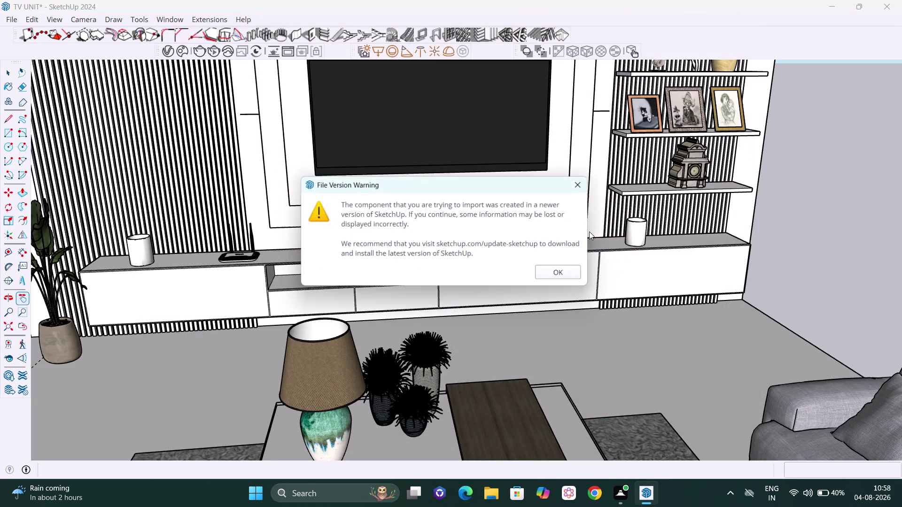
click(575, 279)
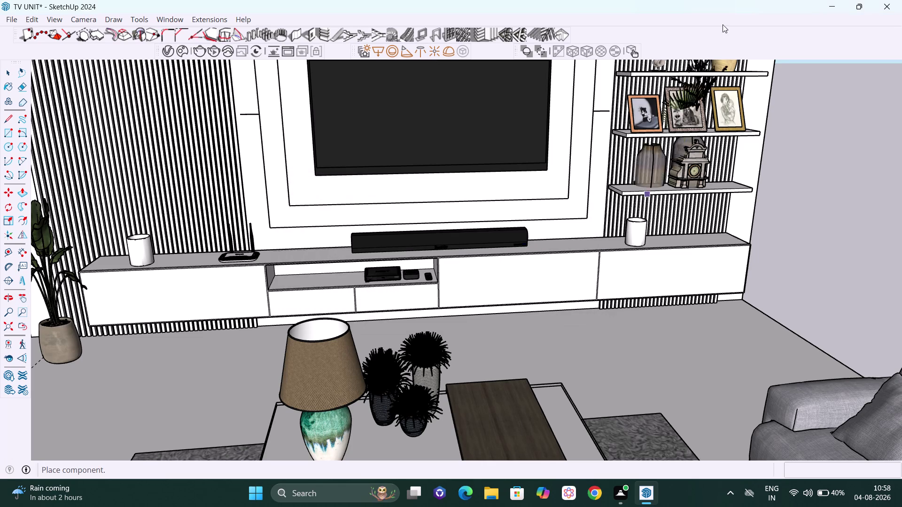
Place the imported vases on the lower right-hand shelf and view them from the side.
scroll(up, 3)
middle_drag(716, 162, 634, 184)
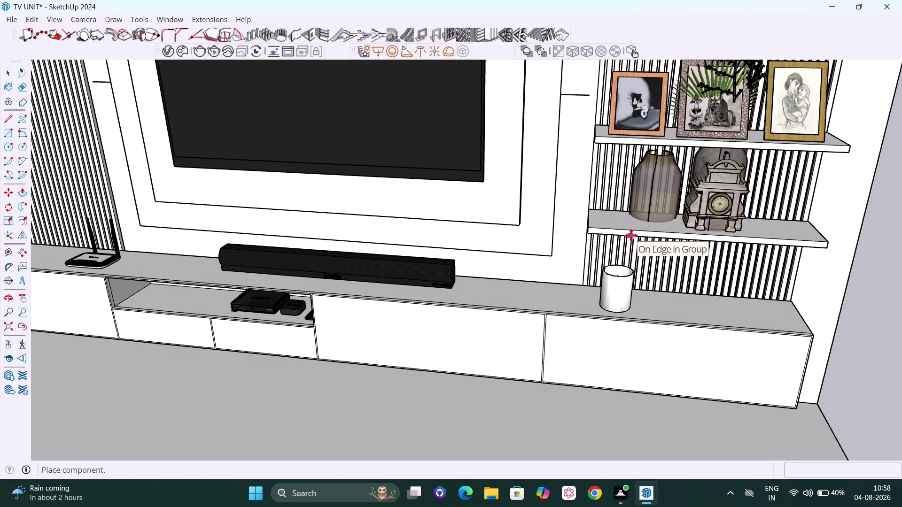
click(631, 235)
scroll(down, 3)
middle_drag(654, 229, 695, 238)
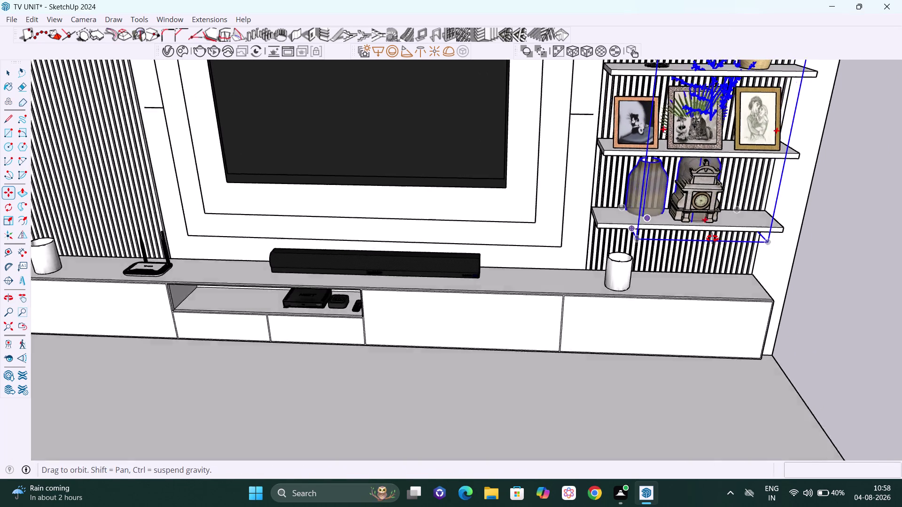
middle_drag(695, 238, 796, 221)
scroll(up, 3)
middle_drag(522, 170, 660, 186)
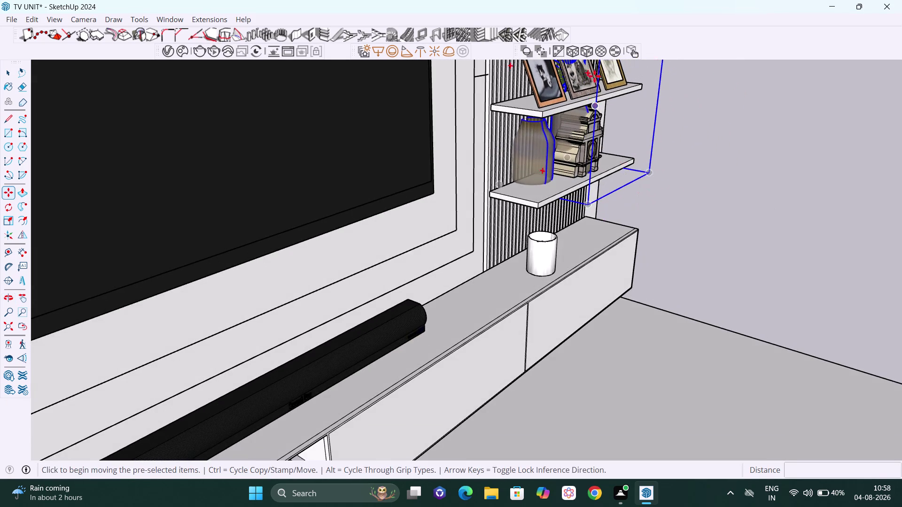
scroll(up, 3)
middle_drag(596, 157, 592, 184)
Reposition the vases on the shelf with Move, adjusting them along locked axes.
key(space)
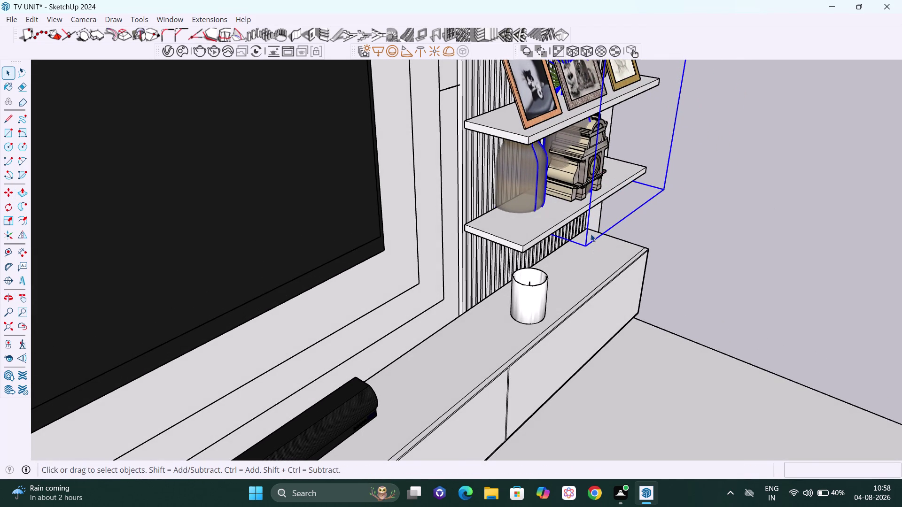
key(m)
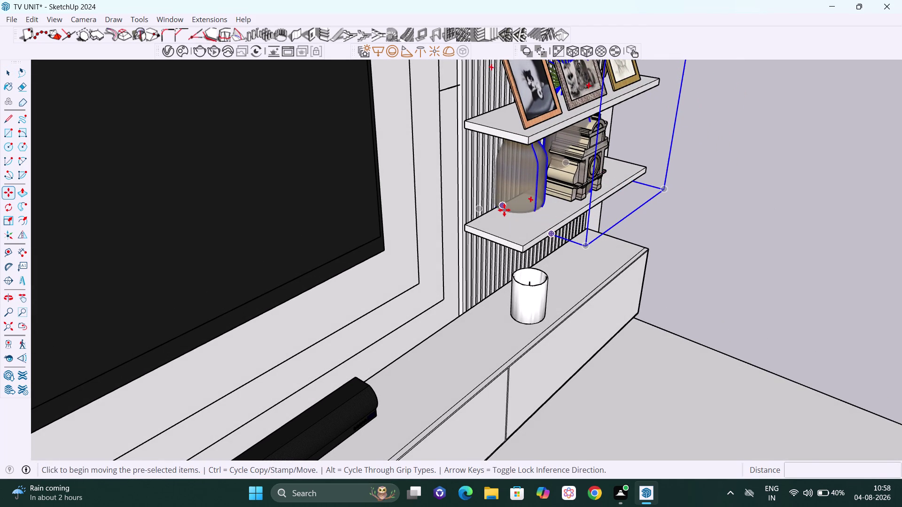
click(505, 209)
key(Left)
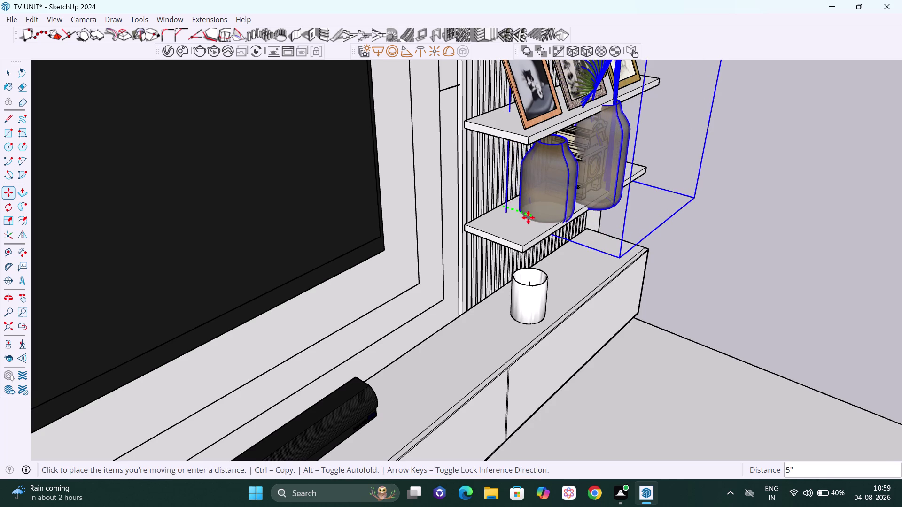
click(529, 215)
key(Up)
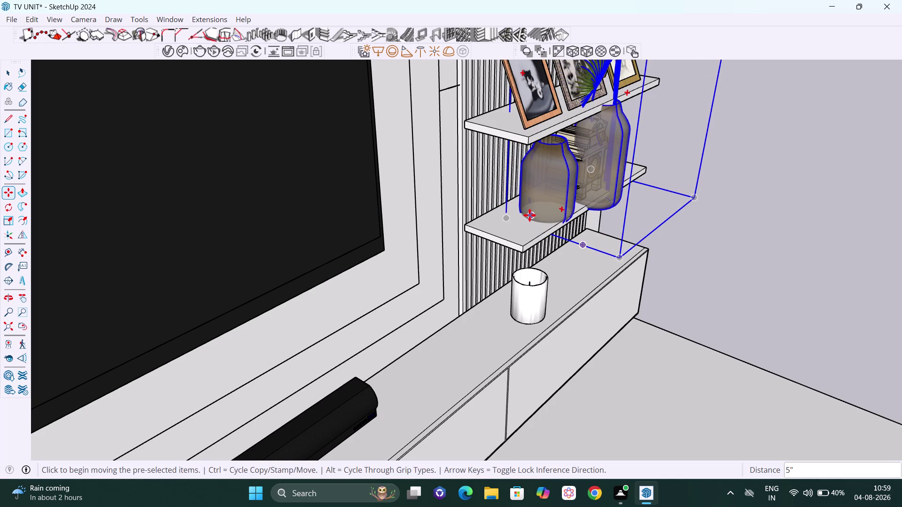
click(529, 215)
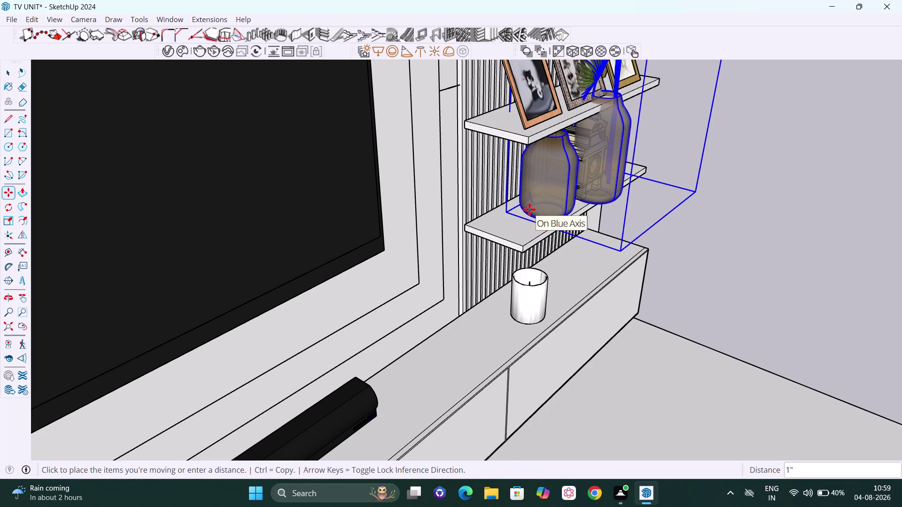
click(529, 210)
scroll(down, 3)
middle_drag(688, 183, 582, 167)
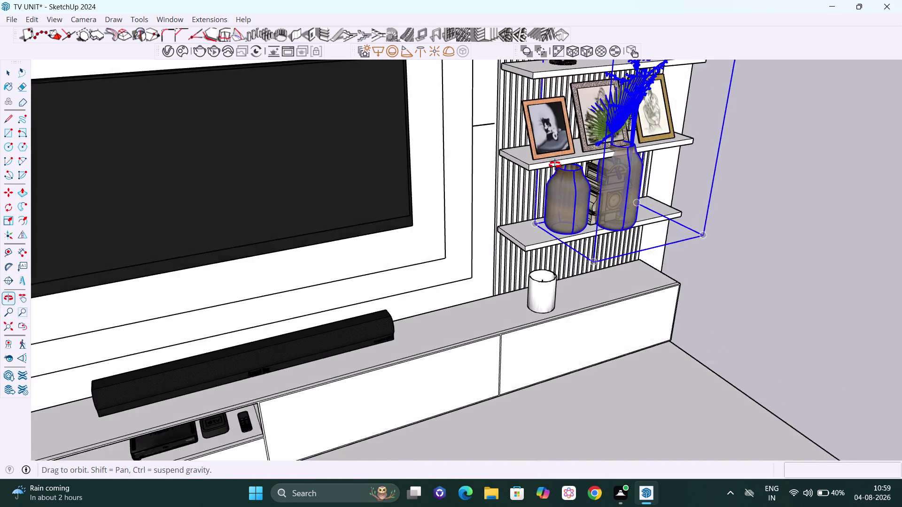
middle_drag(582, 167, 545, 165)
middle_drag(680, 170, 607, 159)
key(space)
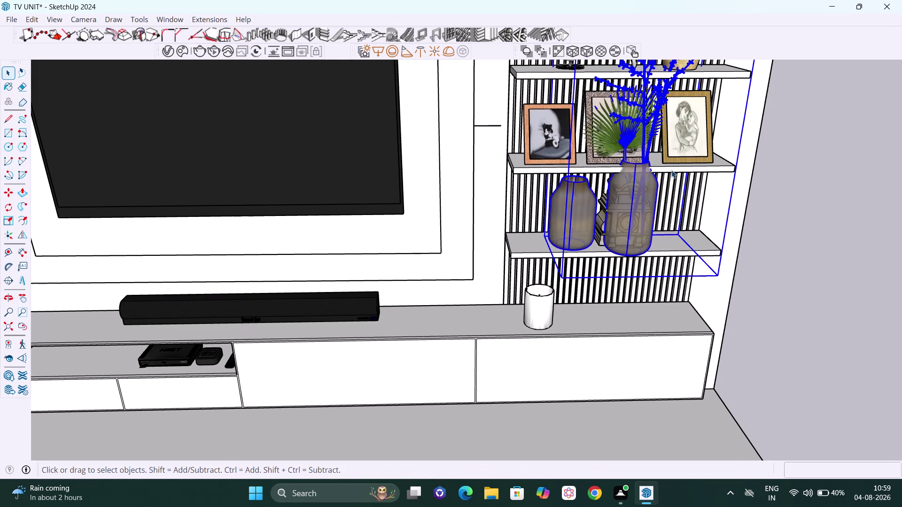
Scale the vases down in width and depth to fit a single shelf.
key(s)
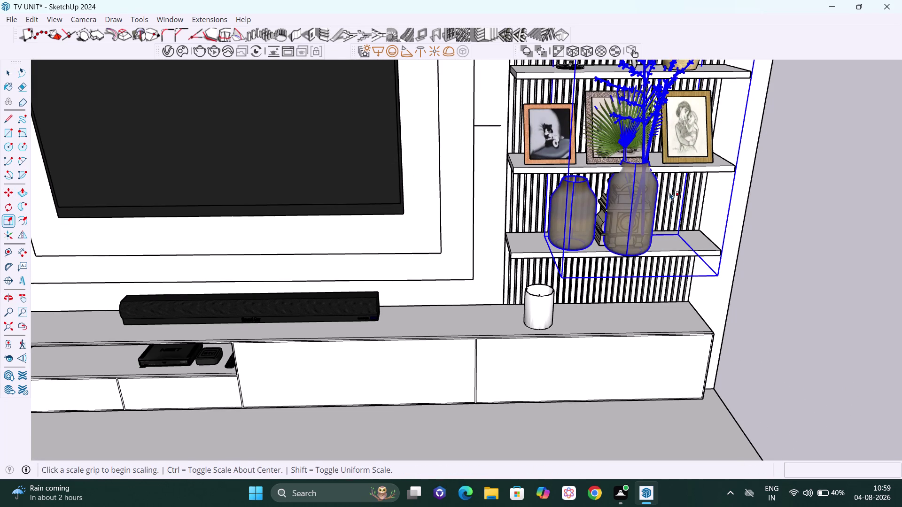
scroll(down, 3)
key(h)
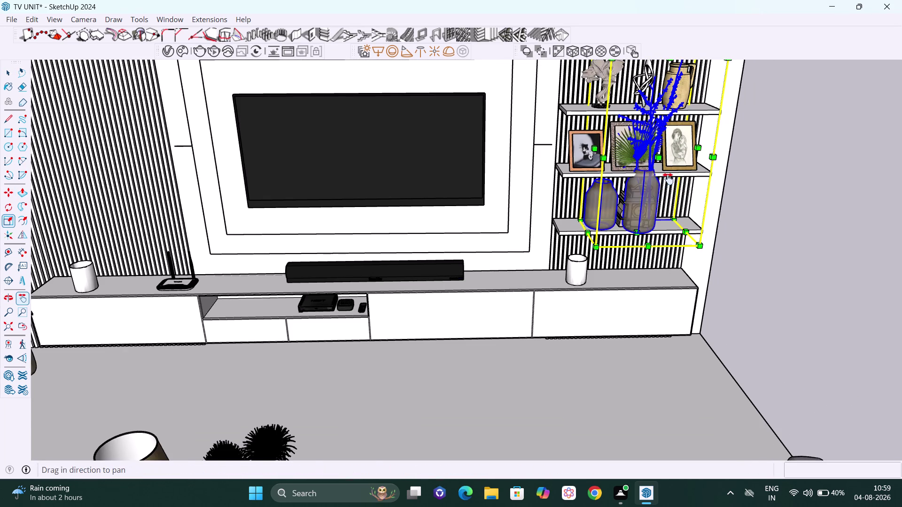
drag(666, 174, 589, 265)
scroll(down, 3)
middle_drag(601, 238, 602, 239)
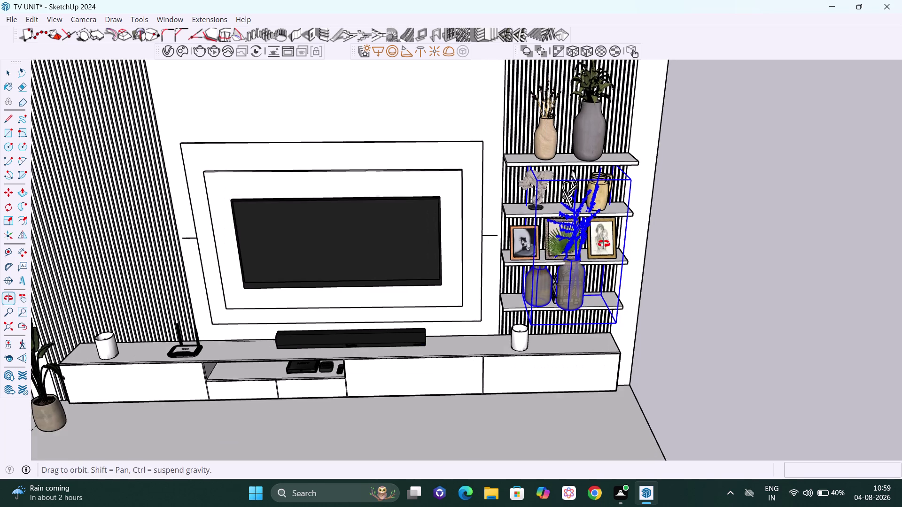
middle_drag(602, 239, 604, 243)
key(Escape)
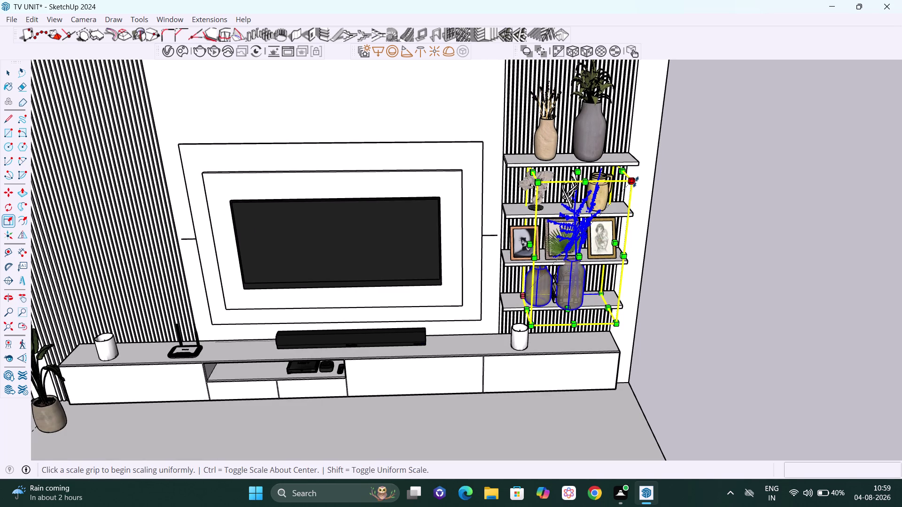
drag(627, 171, 621, 174)
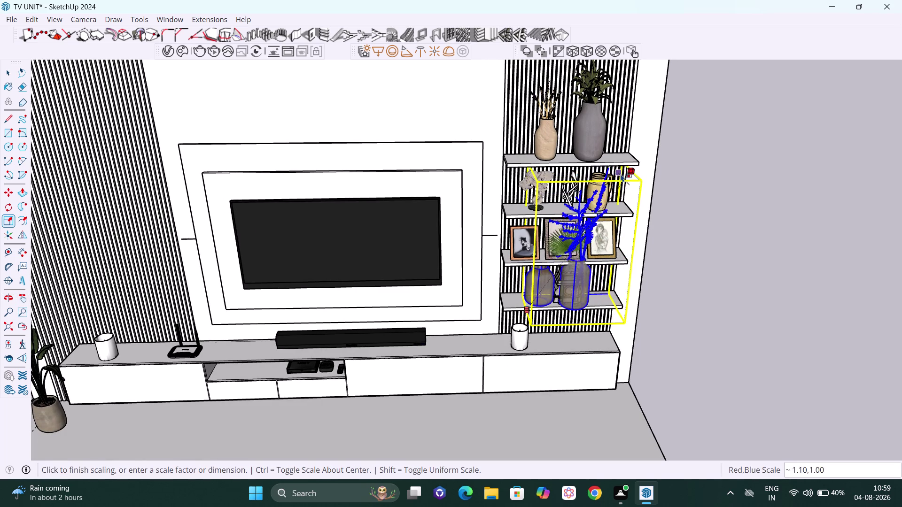
drag(620, 174, 560, 242)
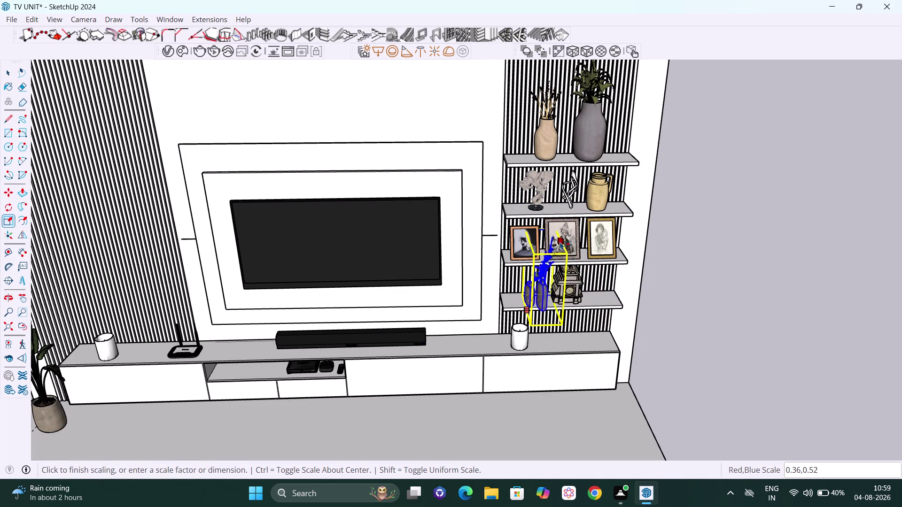
drag(560, 242, 558, 272)
Refine the vases' front-to-back depth beside the clock on the lower shelf.
middle_drag(565, 269, 569, 266)
scroll(up, 3)
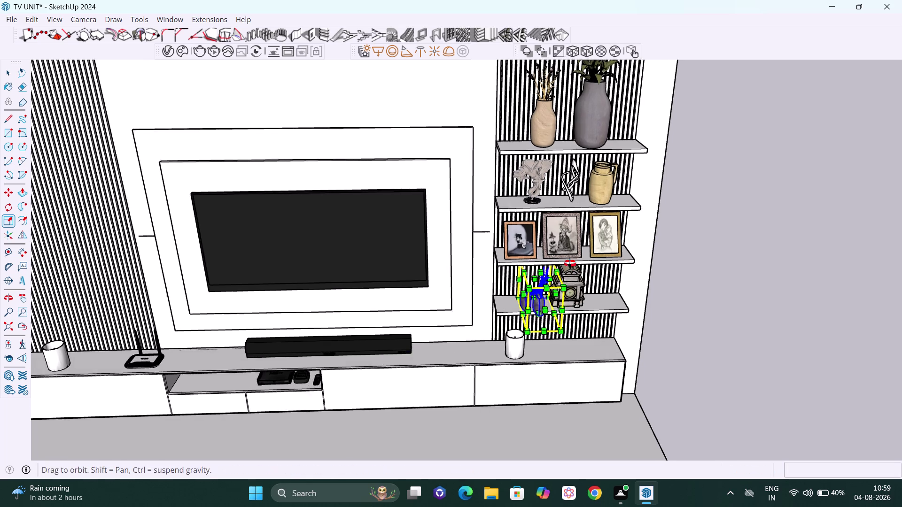
middle_drag(568, 266, 572, 244)
scroll(up, 3)
middle_drag(543, 317, 575, 272)
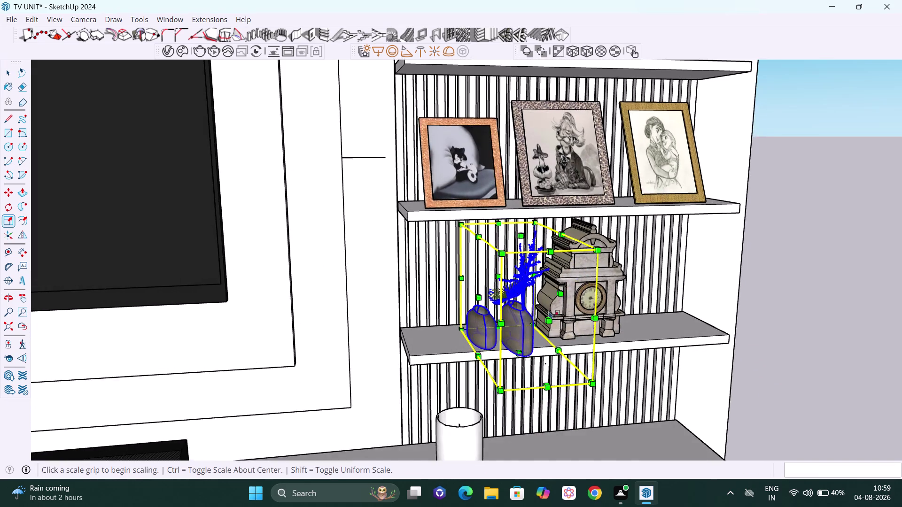
scroll(up, 3)
drag(550, 324, 546, 317)
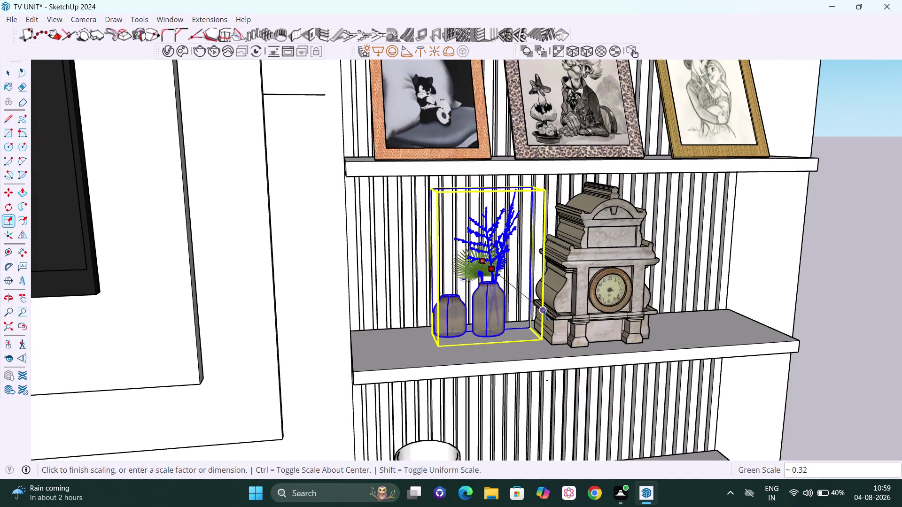
drag(546, 316, 551, 331)
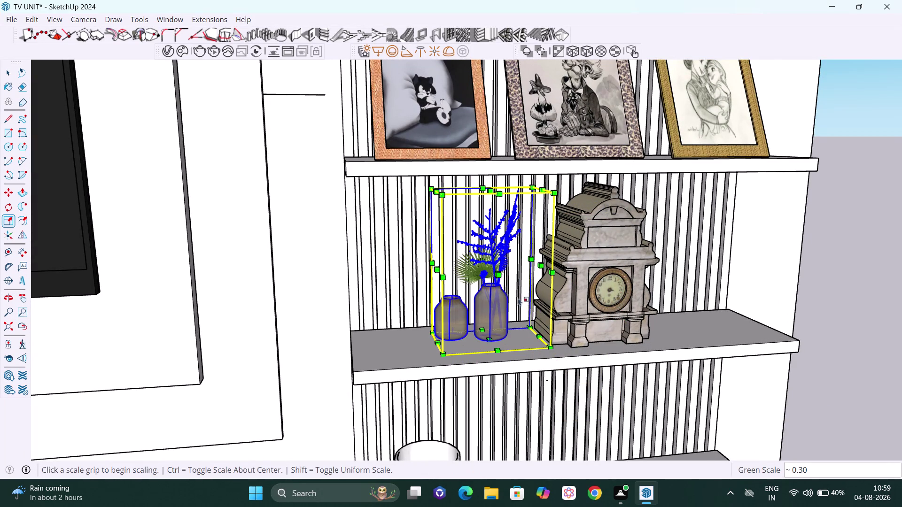
drag(501, 275, 508, 285)
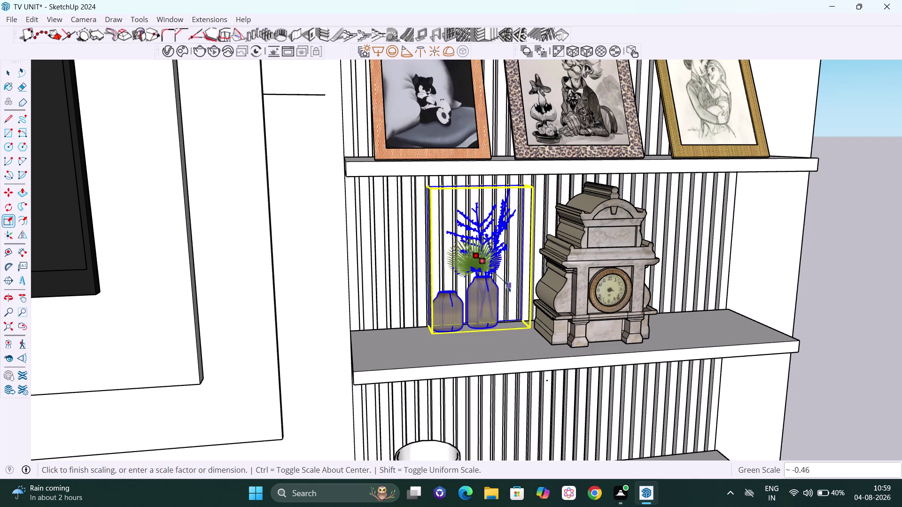
drag(508, 285, 491, 274)
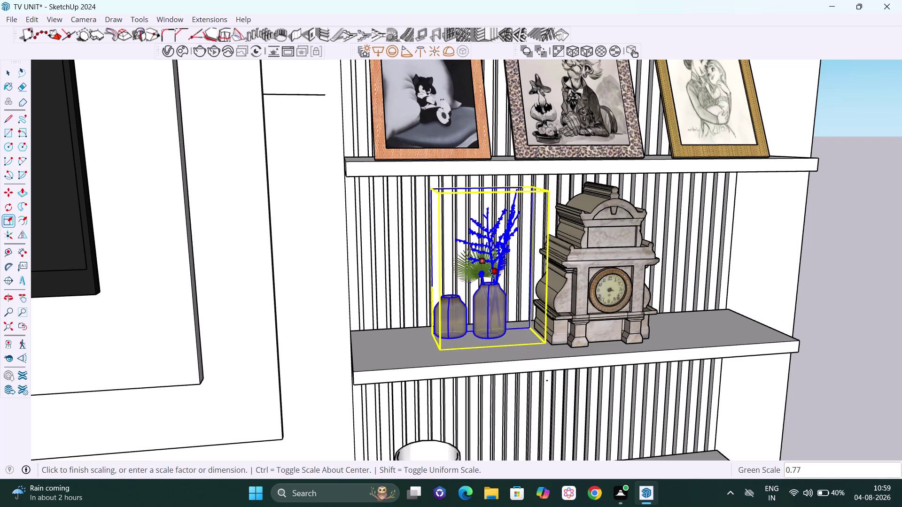
drag(492, 274, 492, 273)
key(Up)
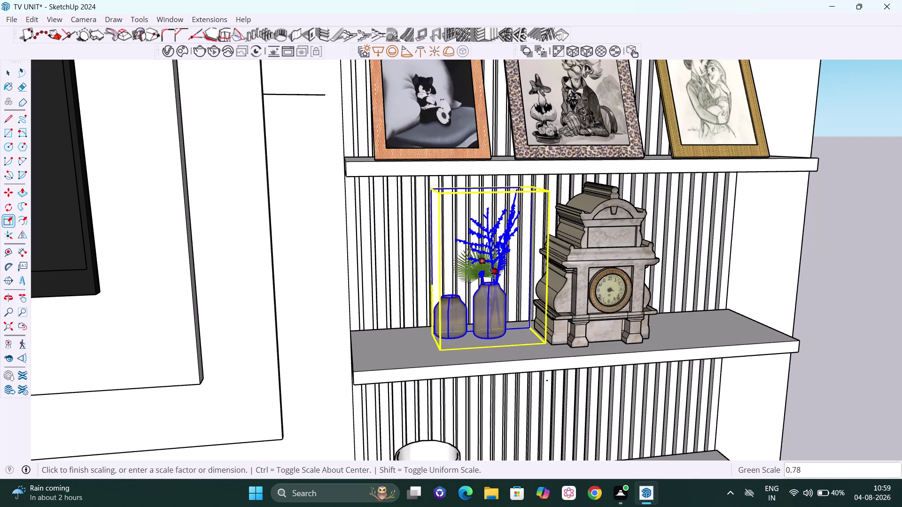
drag(492, 273, 504, 304)
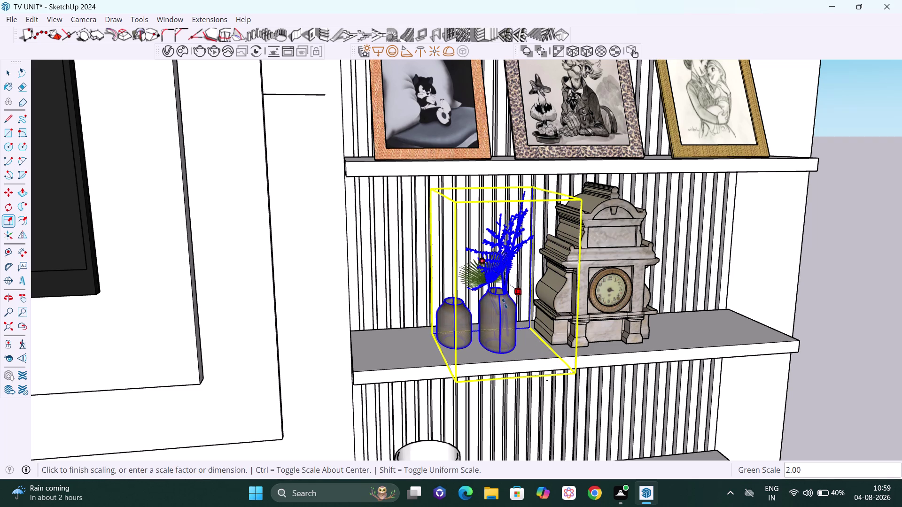
drag(504, 304, 503, 304)
Scale the vases' height to end just under the shelf above.
scroll(down, 3)
middle_drag(496, 301, 612, 305)
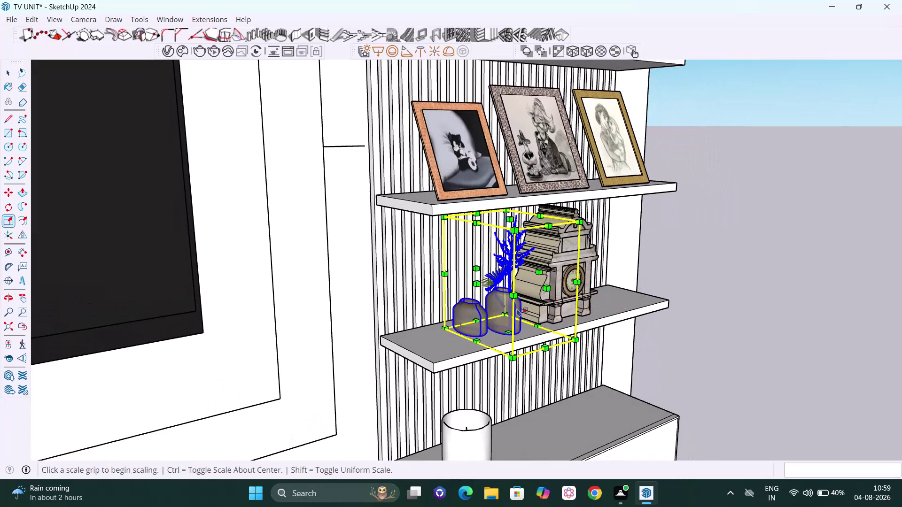
middle_drag(532, 331, 572, 335)
middle_drag(574, 286, 538, 321)
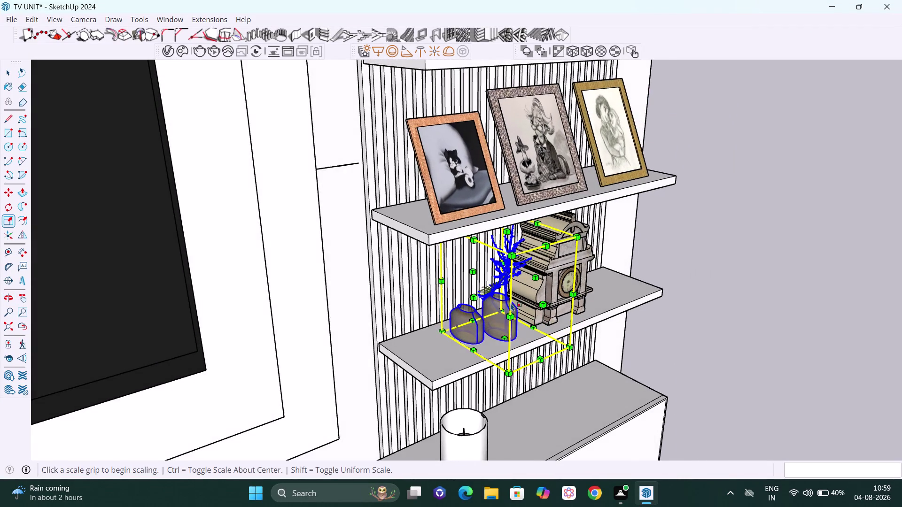
scroll(up, 3)
middle_drag(539, 262, 459, 214)
scroll(up, 3)
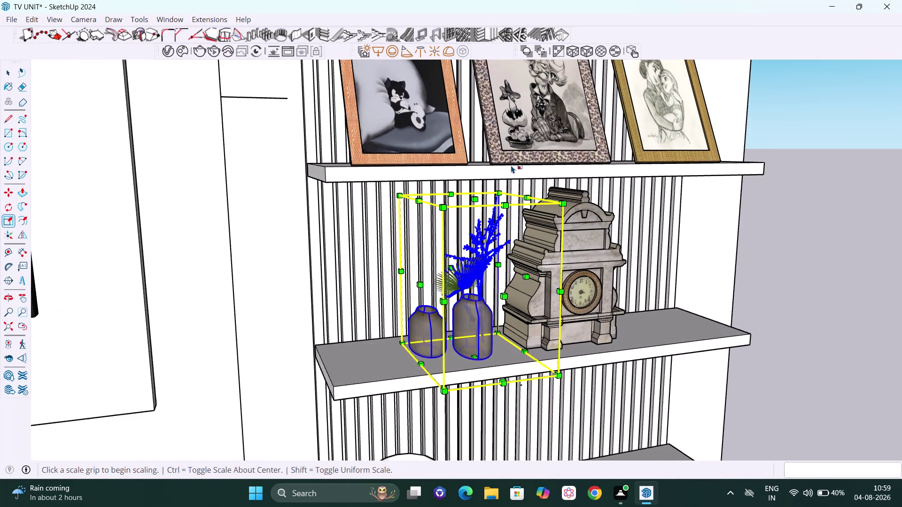
middle_drag(443, 219, 413, 232)
drag(462, 207, 463, 199)
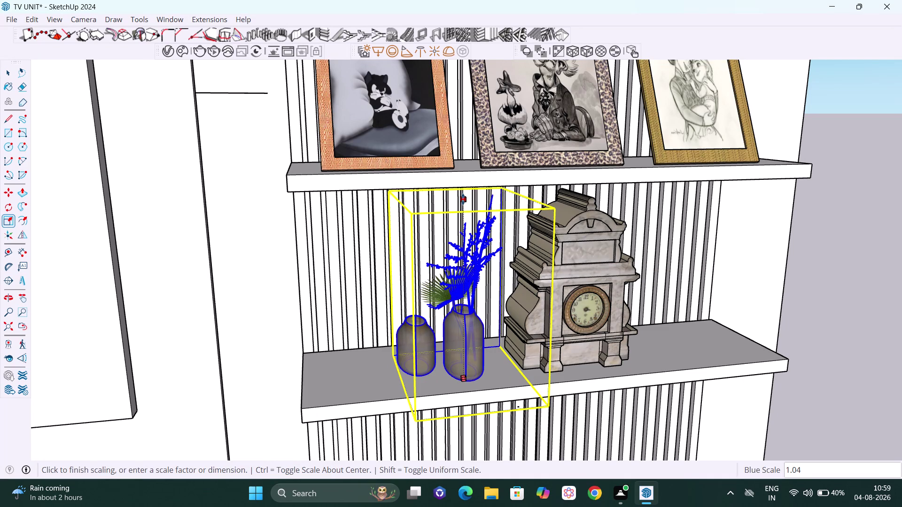
drag(462, 199, 461, 191)
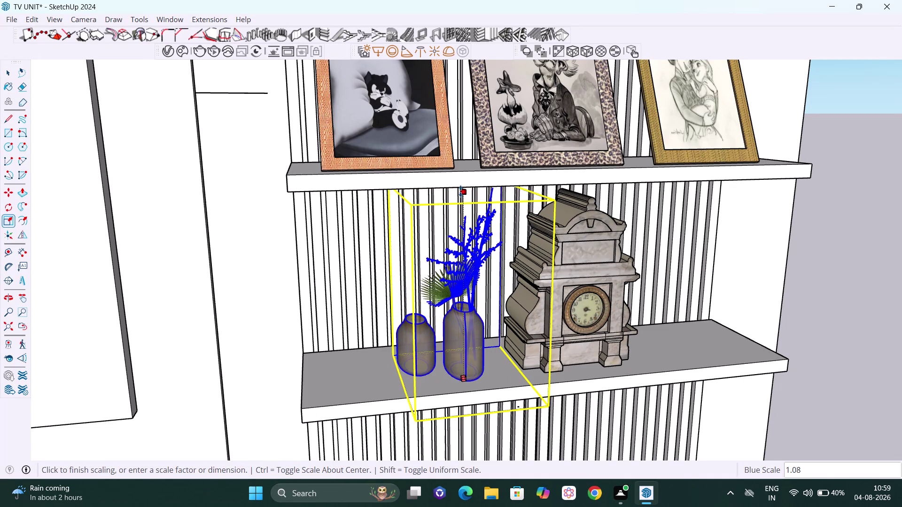
drag(460, 191, 482, 101)
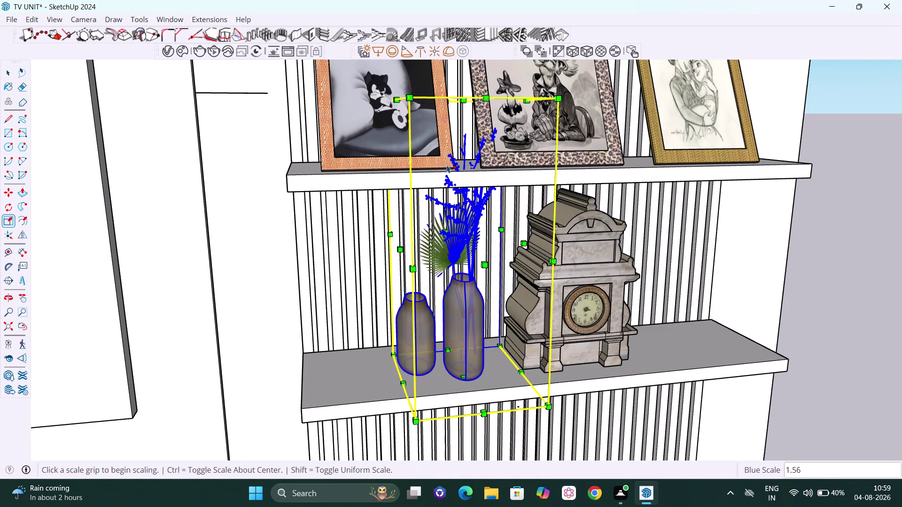
key(Escape)
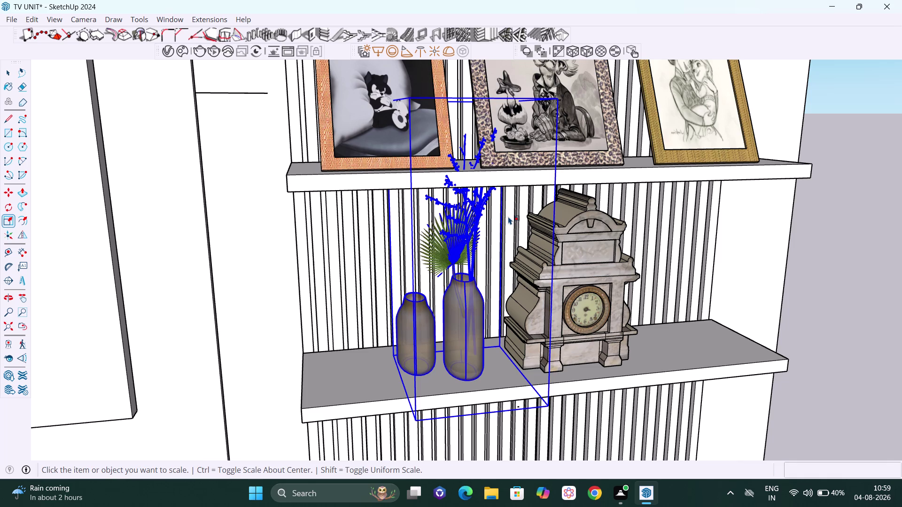
key(ctrl+z)
drag(466, 207, 466, 195)
key(space)
click(838, 286)
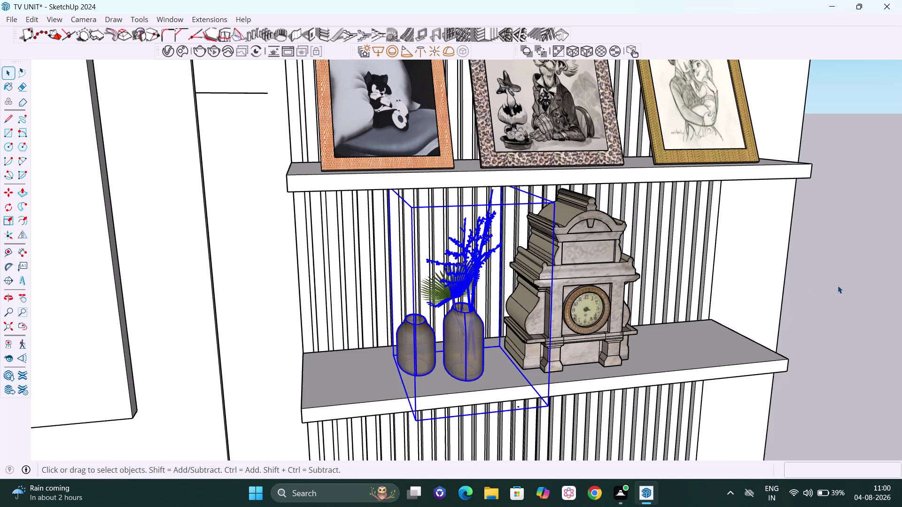
scroll(down, 3)
middle_drag(825, 324, 683, 314)
Move the pair of vases to the right of the clock on the lower shelf.
scroll(down, 3)
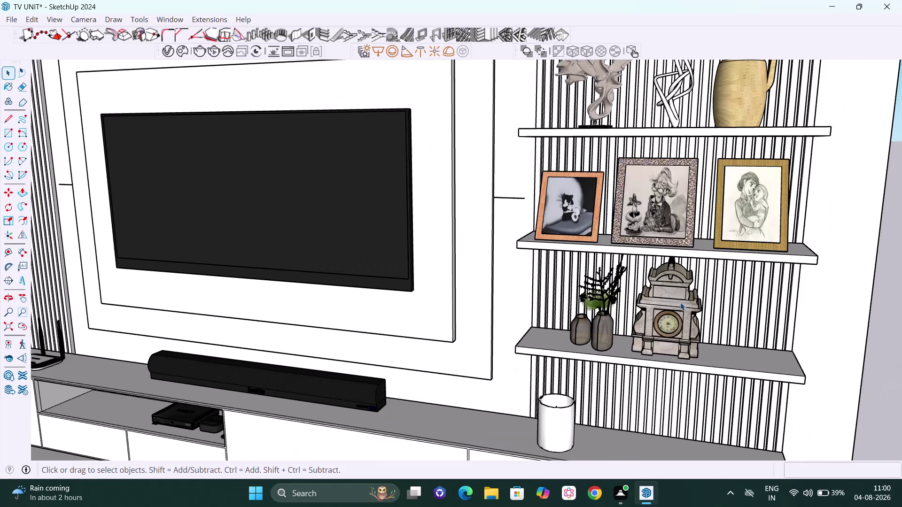
scroll(down, 3)
middle_drag(680, 323, 773, 321)
scroll(up, 3)
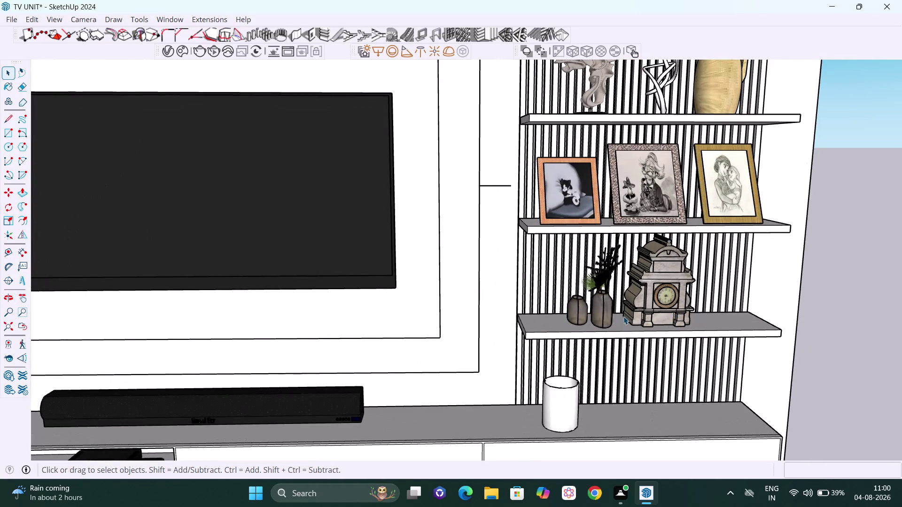
click(611, 312)
key(m)
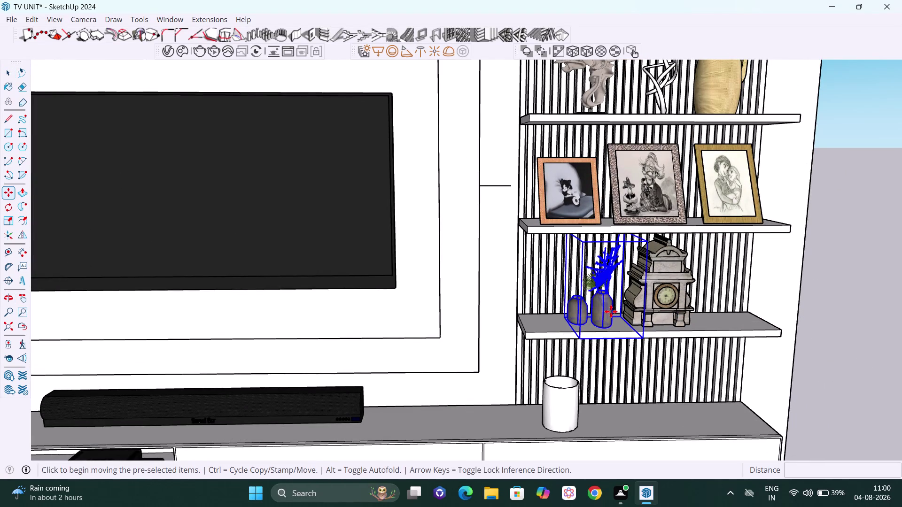
key(Right)
click(579, 341)
click(708, 330)
Orbit around the shelves to check the vases, then return to selecting objects.
scroll(down, 3)
middle_drag(732, 310, 663, 297)
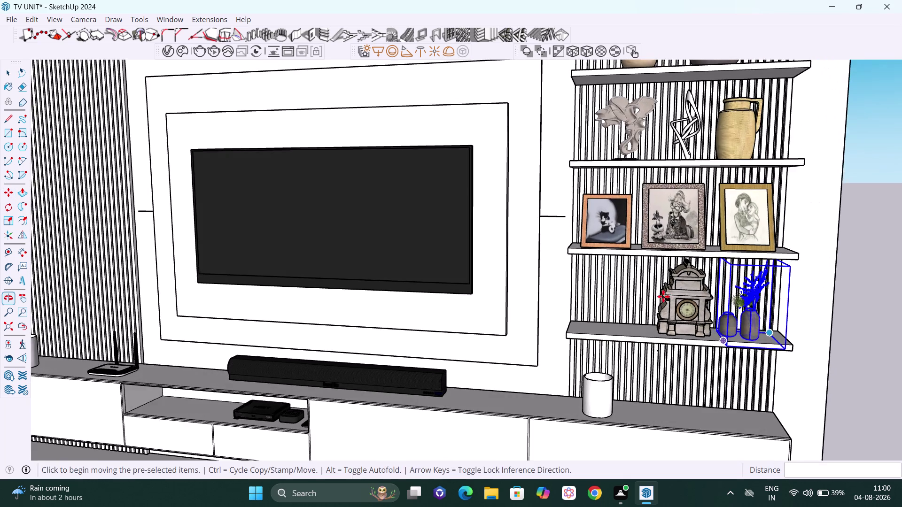
scroll(up, 3)
middle_drag(735, 308, 730, 311)
key(space)
click(695, 302)
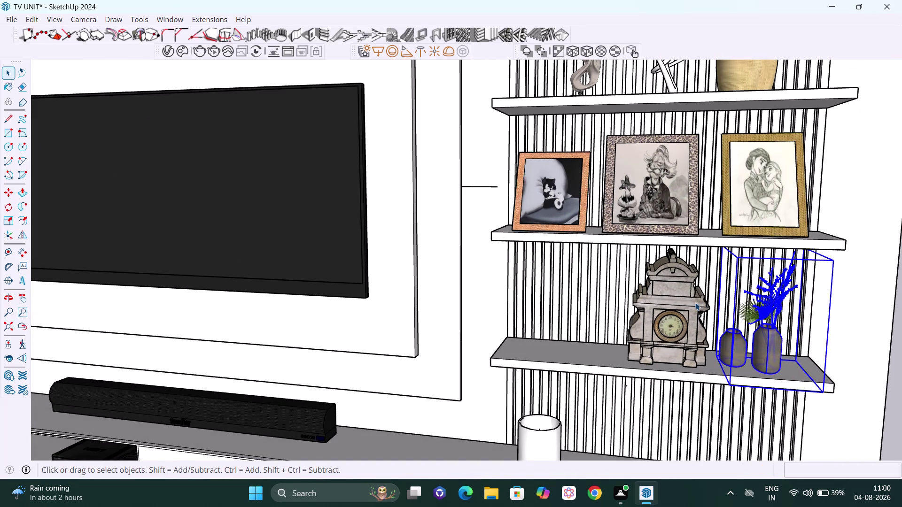
Slide the clock further along the lowest shelf.
key(m)
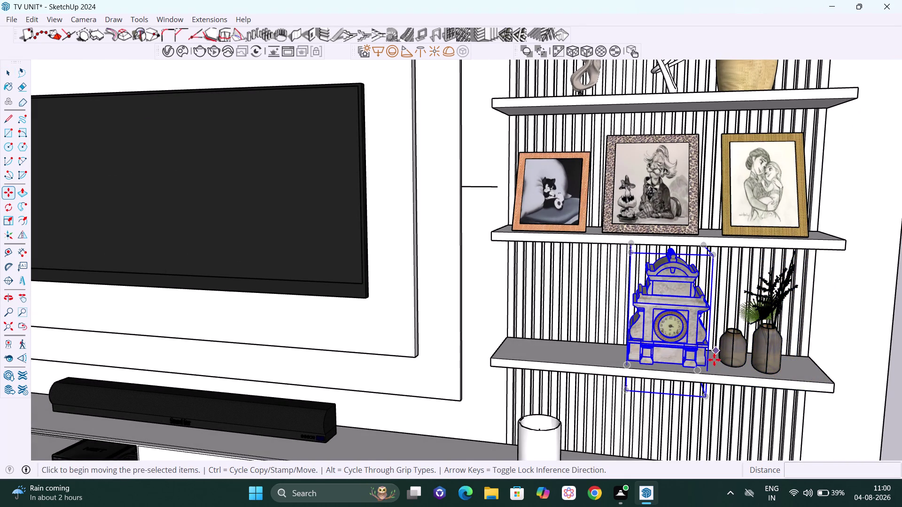
key(Left)
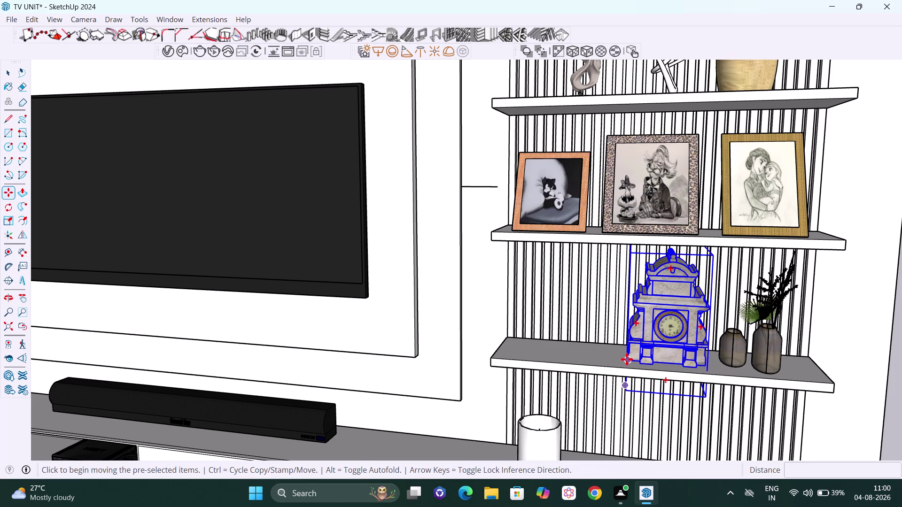
click(627, 359)
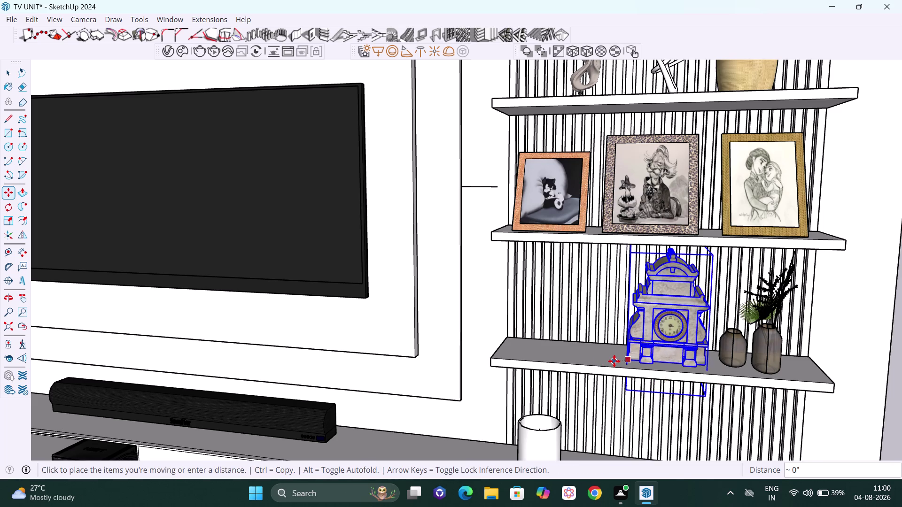
key(Right)
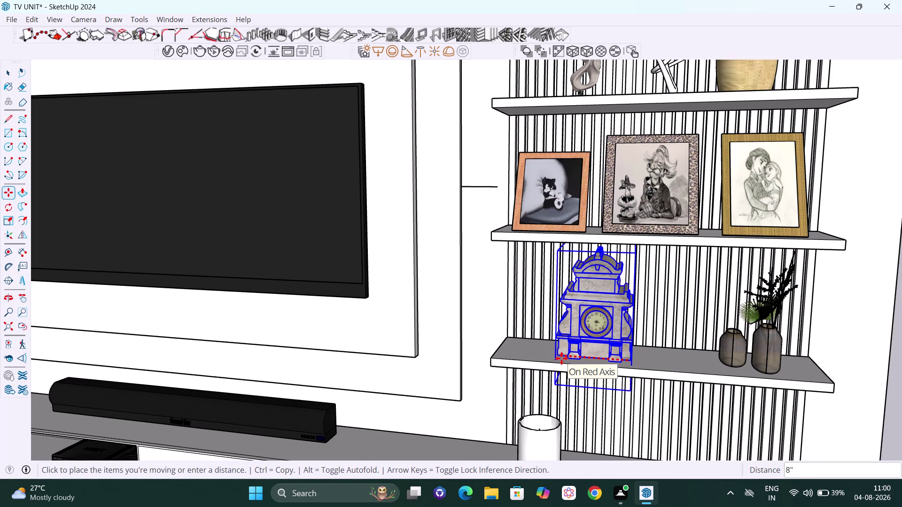
click(562, 358)
key(space)
Move the vase group left, closer to the clock.
click(772, 350)
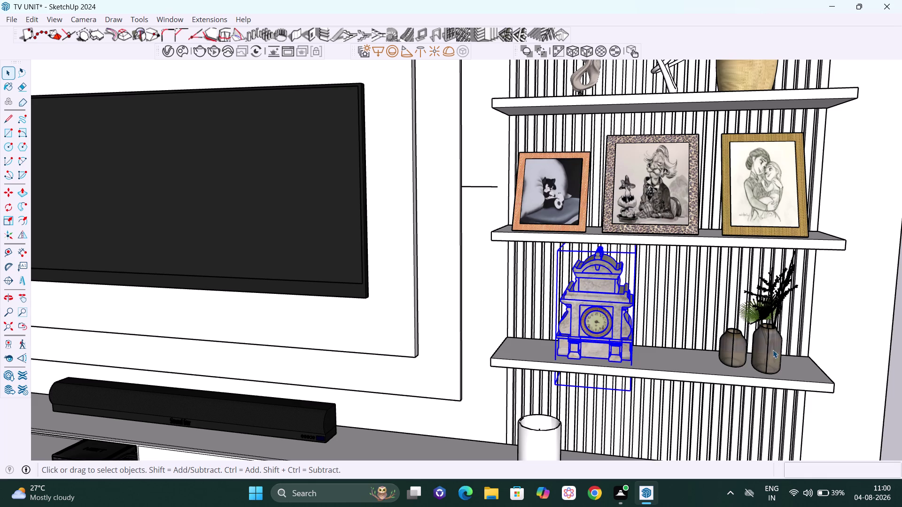
key(m)
key(Right)
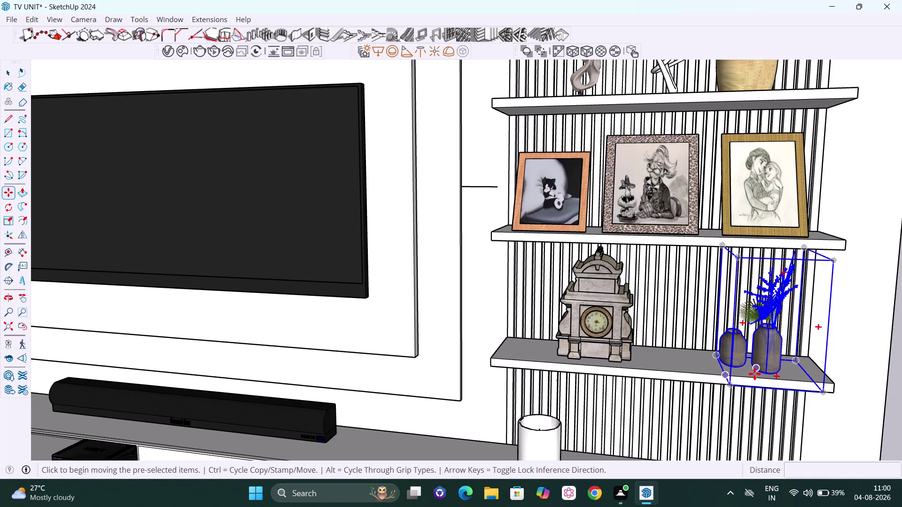
click(732, 367)
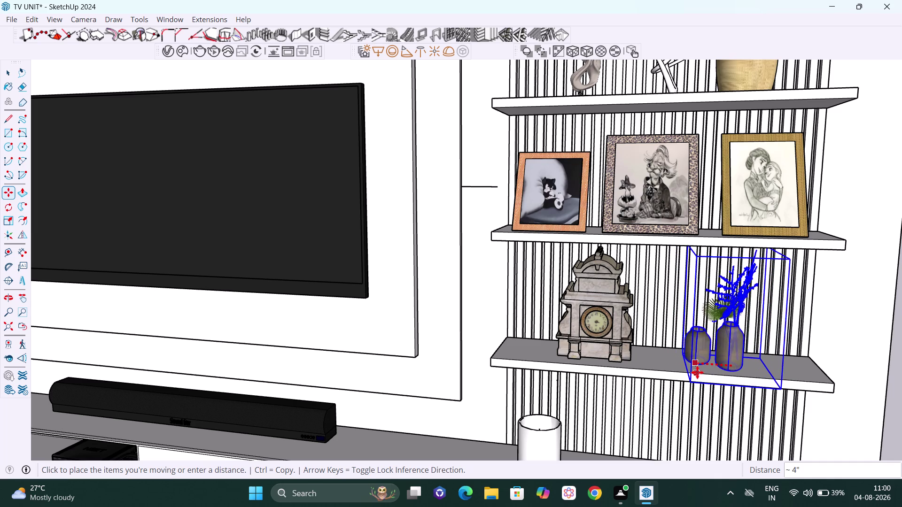
click(697, 373)
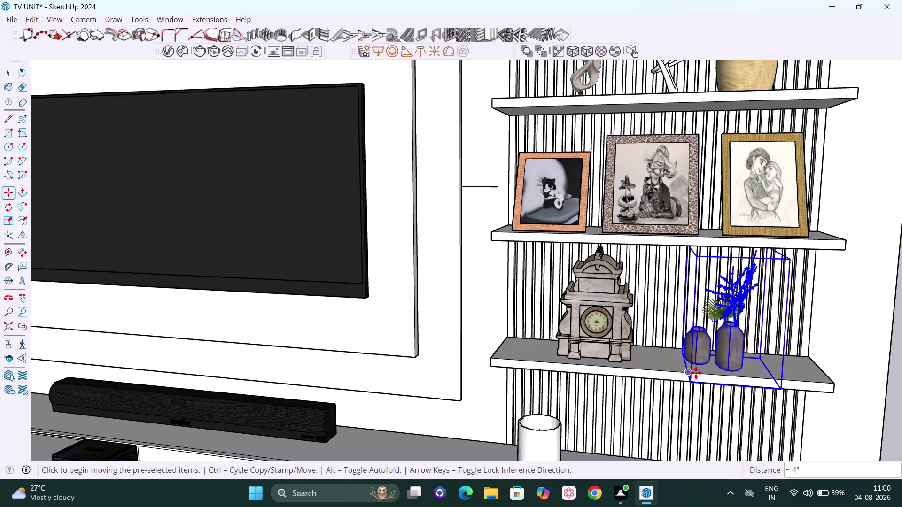
key(space)
Nudge the clock slightly right toward the vases and clear the selection.
click(608, 332)
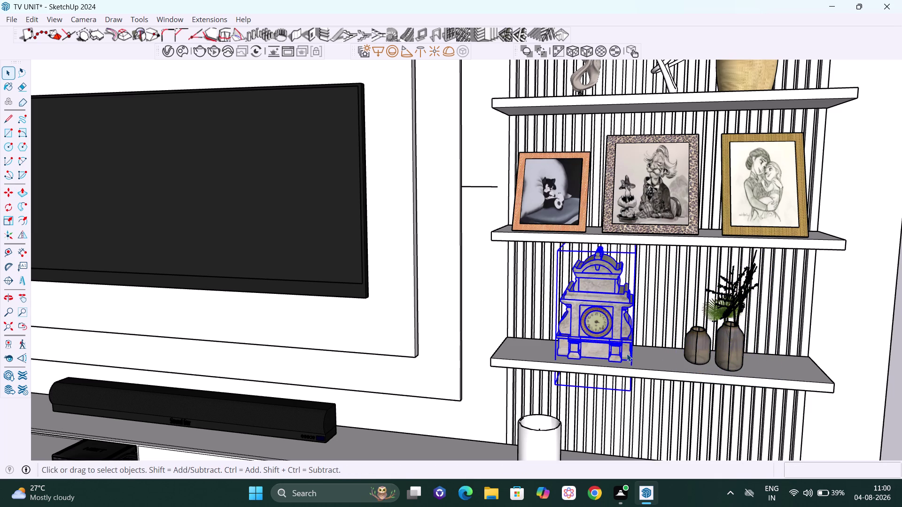
key(m)
key(Right)
click(631, 360)
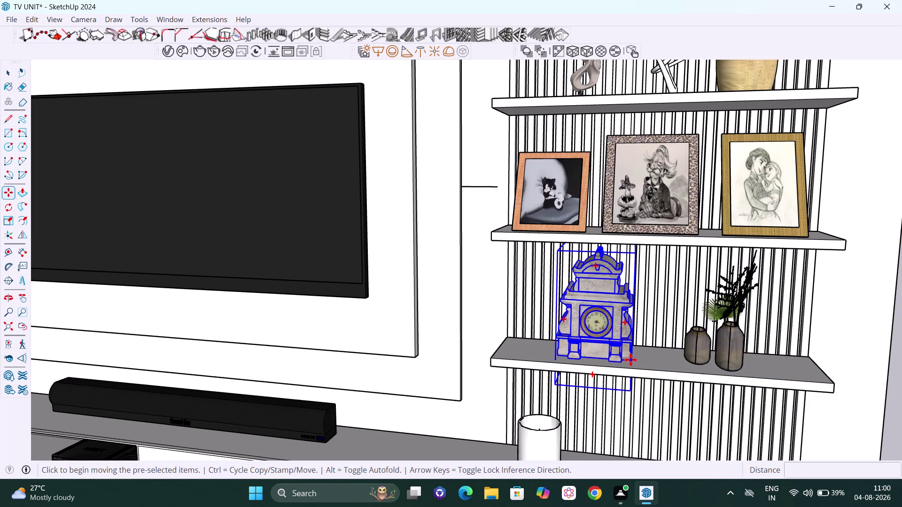
click(645, 363)
key(space)
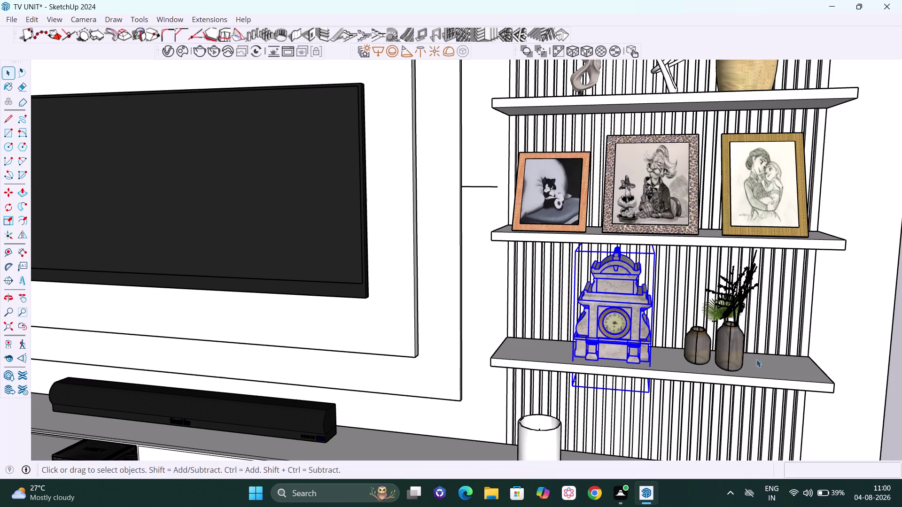
click(895, 356)
Orbit out and re-angle the view to review the lower shelves.
scroll(down, 3)
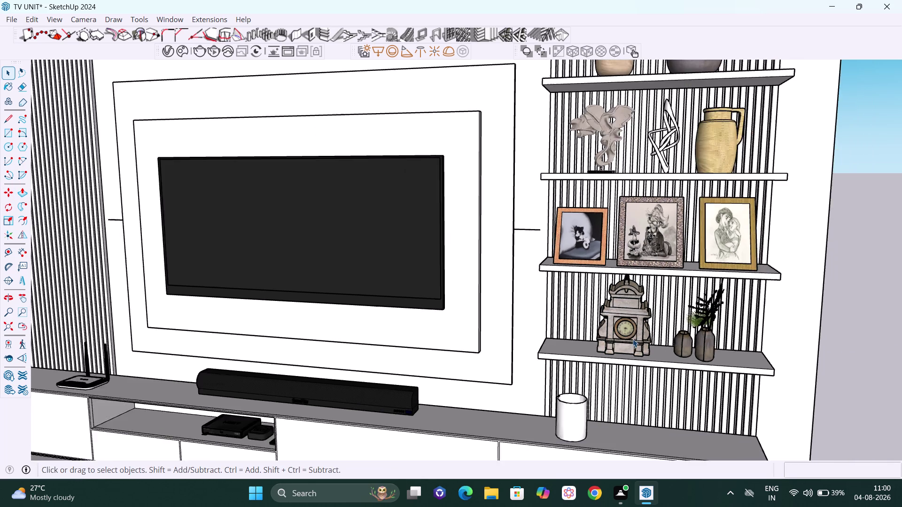
scroll(down, 3)
middle_drag(643, 364, 768, 327)
scroll(up, 3)
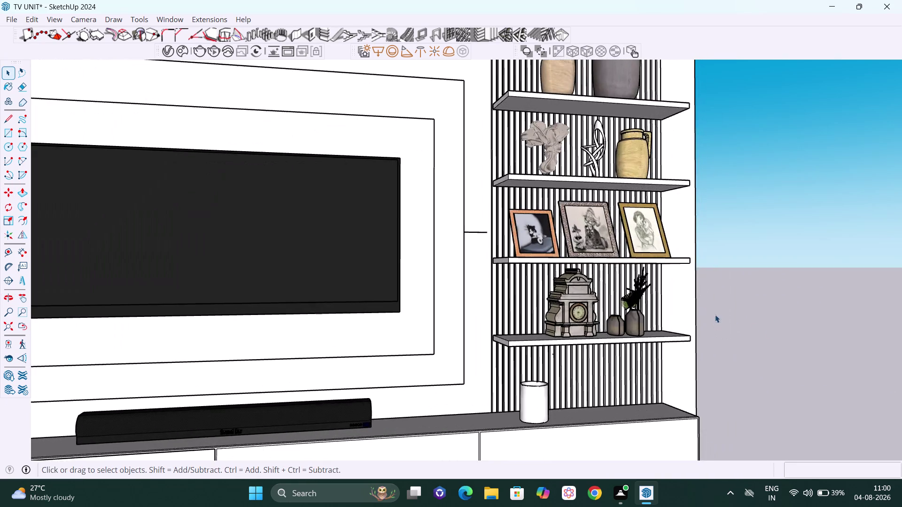
scroll(up, 3)
scroll(up, 3)
middle_drag(622, 337, 410, 344)
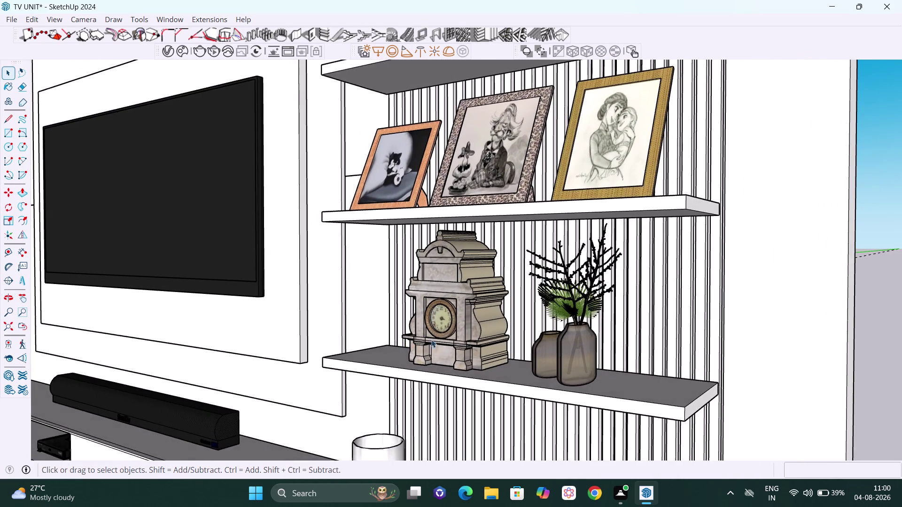
scroll(down, 3)
middle_drag(467, 347, 526, 330)
scroll(down, 3)
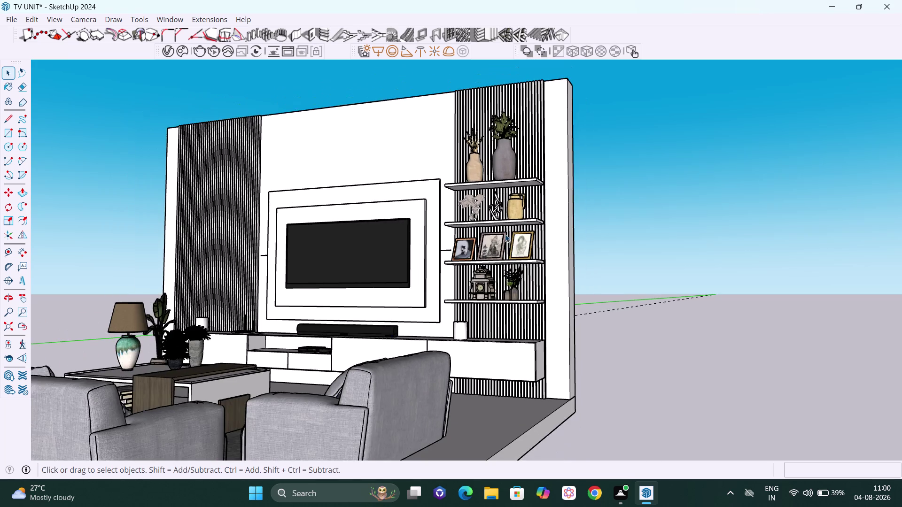
key(h)
drag(465, 238, 588, 253)
scroll(down, 3)
middle_drag(569, 312, 650, 369)
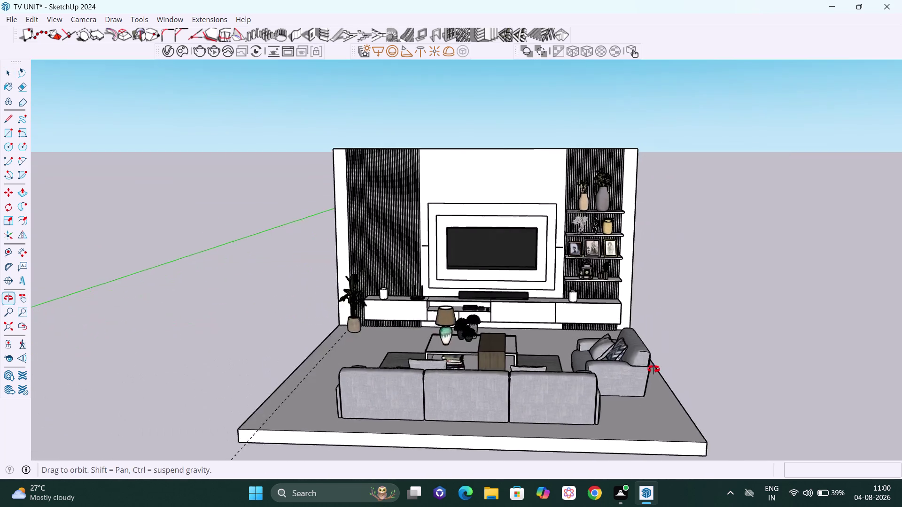
middle_drag(650, 369, 659, 364)
scroll(up, 3)
scroll(up, 3)
drag(534, 350, 636, 354)
scroll(up, 3)
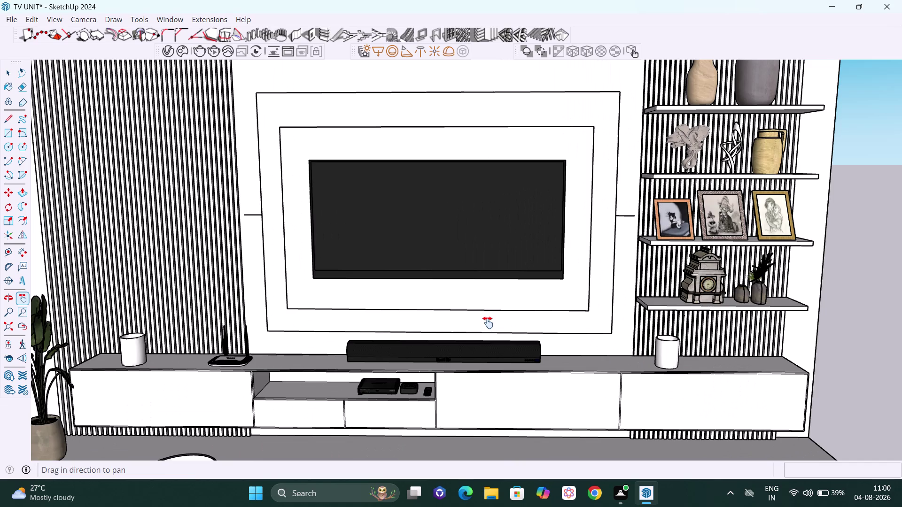
scroll(down, 3)
middle_drag(483, 356, 532, 367)
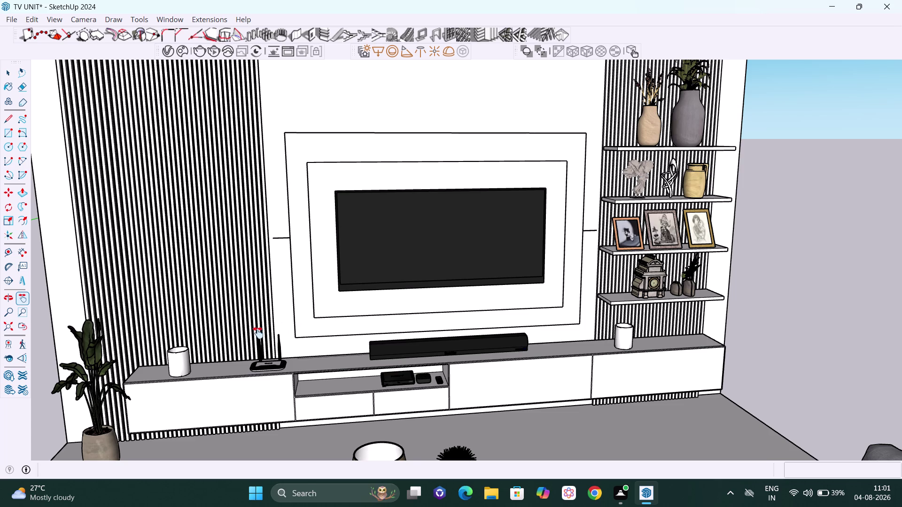
scroll(up, 3)
scroll(up, 3)
scroll(down, 3)
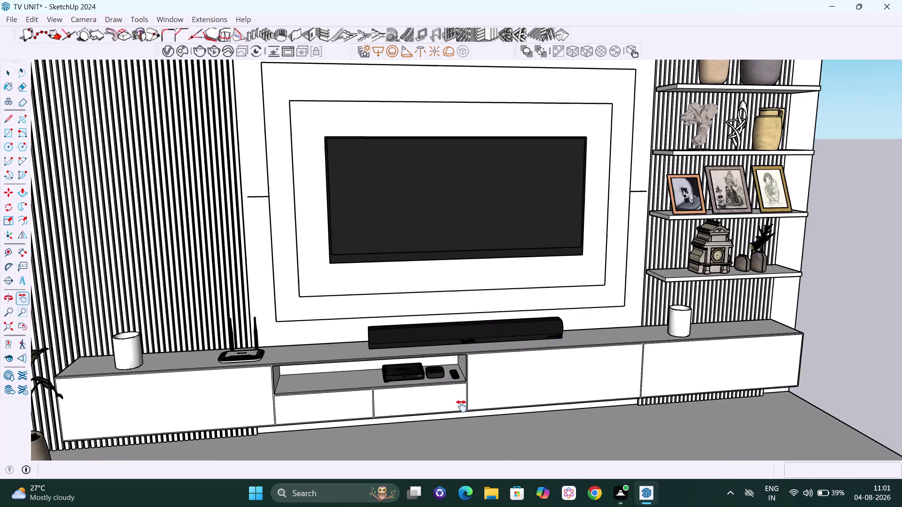
middle_drag(460, 406, 461, 384)
scroll(down, 3)
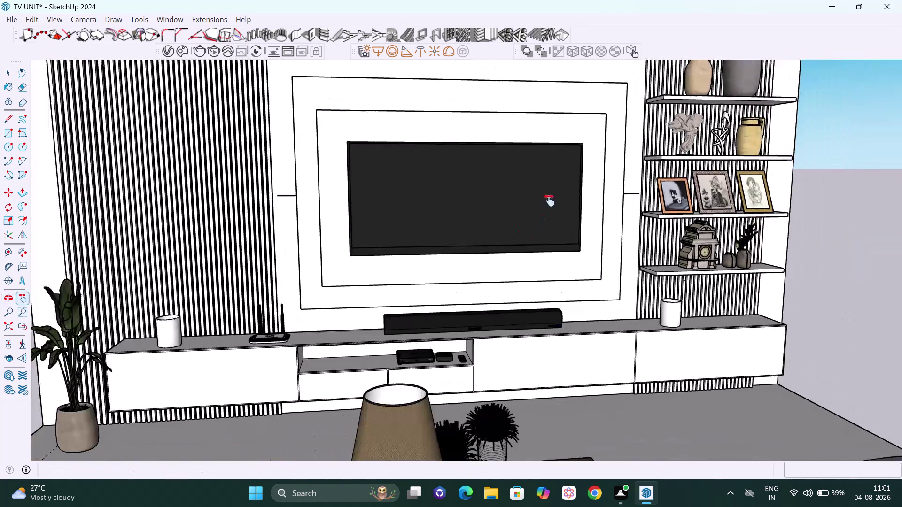
scroll(down, 3)
middle_drag(613, 224, 508, 235)
scroll(up, 3)
scroll(up, 3)
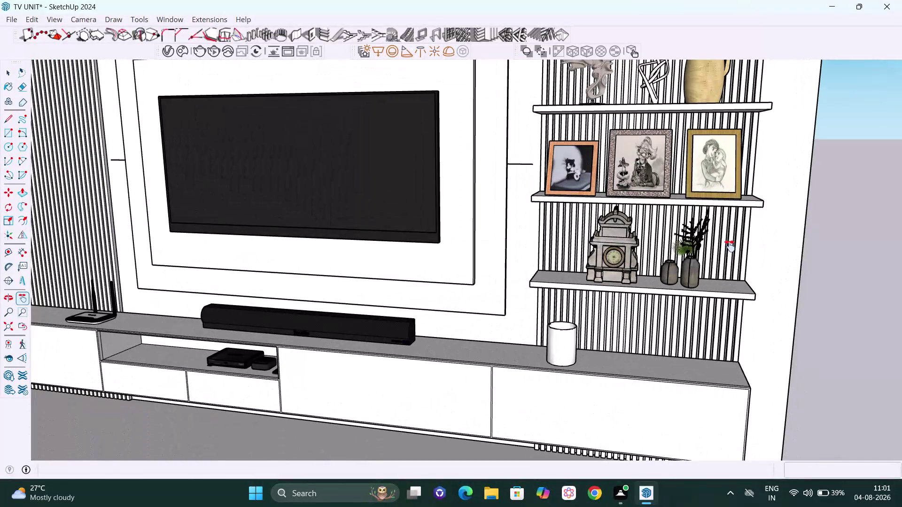
scroll(up, 3)
middle_drag(720, 250, 712, 243)
scroll(down, 3)
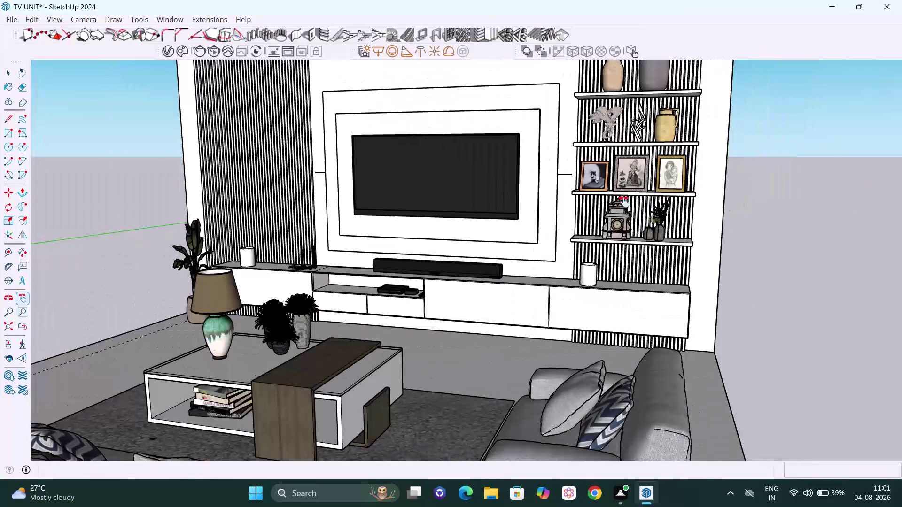
middle_drag(588, 154, 618, 150)
key(h)
drag(514, 142, 554, 197)
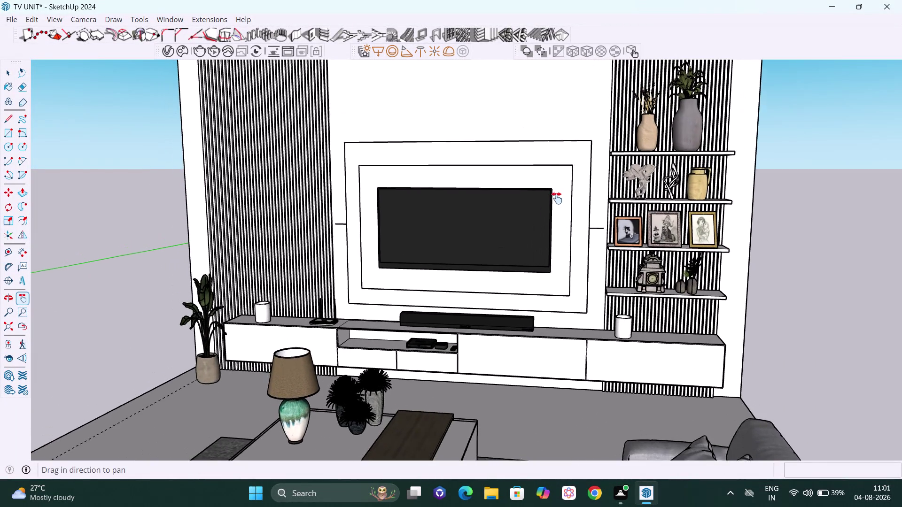
drag(555, 197, 559, 200)
middle_drag(569, 171, 577, 224)
scroll(up, 3)
middle_drag(549, 190, 549, 236)
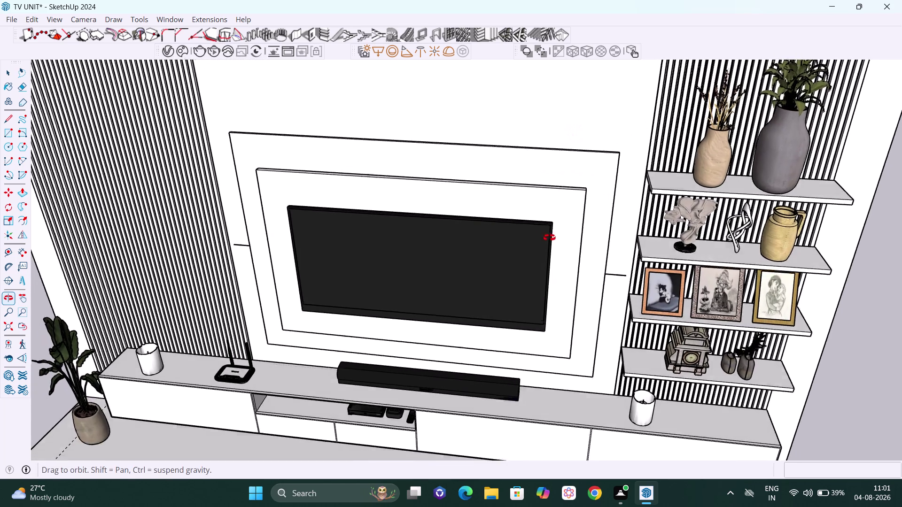
middle_drag(549, 236, 552, 248)
scroll(up, 3)
middle_drag(576, 217, 553, 268)
scroll(up, 3)
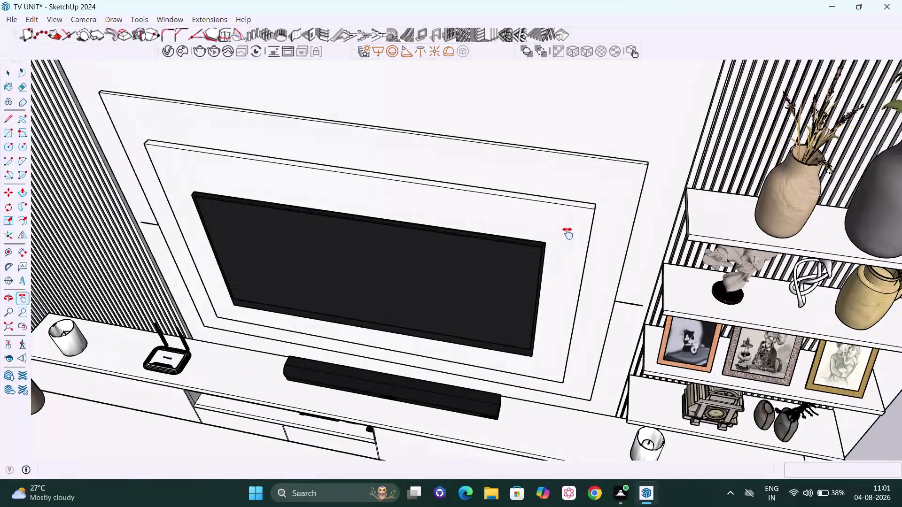
key(space)
click(502, 248)
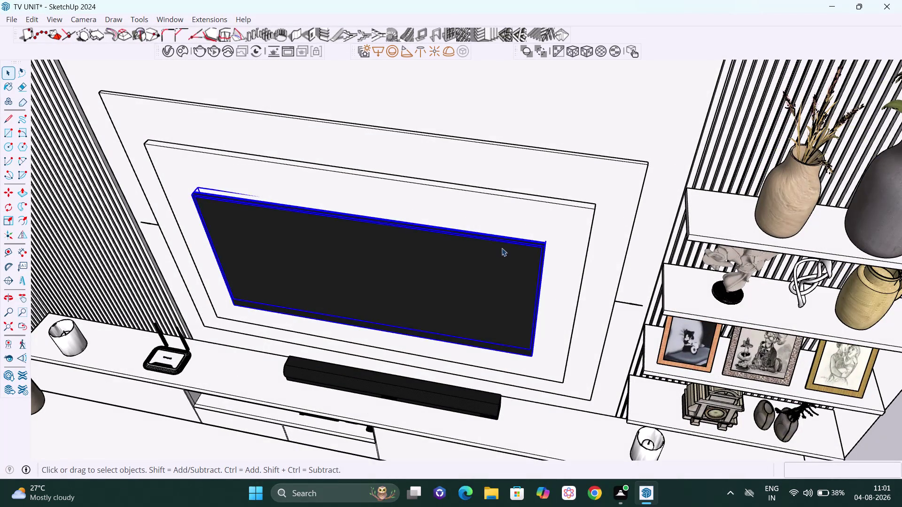
key(ctrl+h)
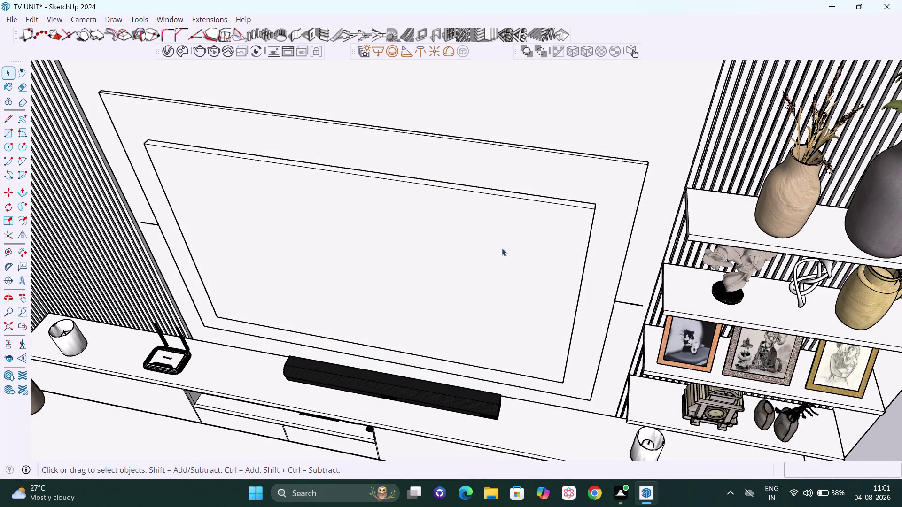
click(540, 266)
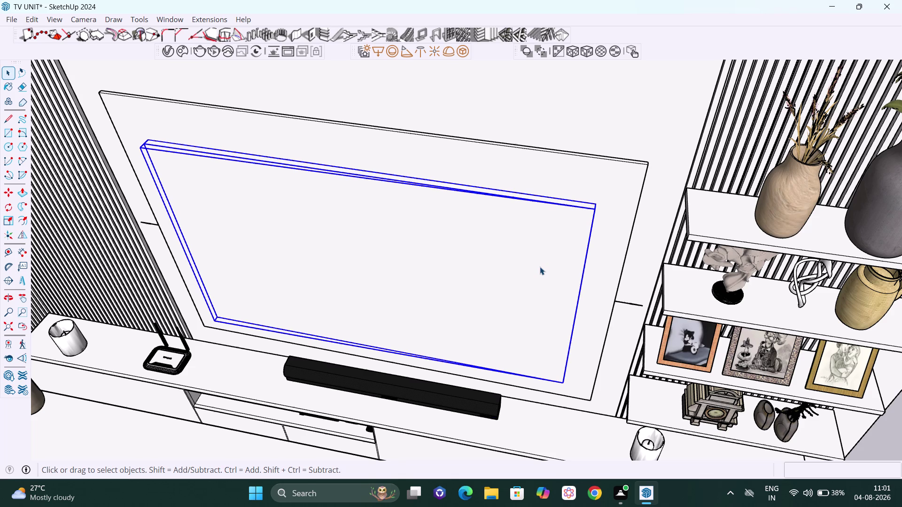
key(Escape)
scroll(down, 3)
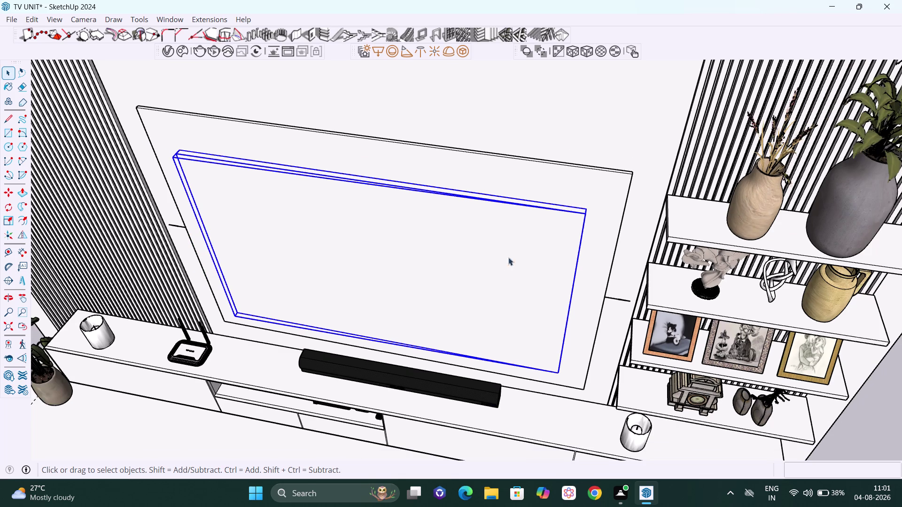
middle_drag(510, 257, 556, 221)
scroll(down, 3)
click(870, 363)
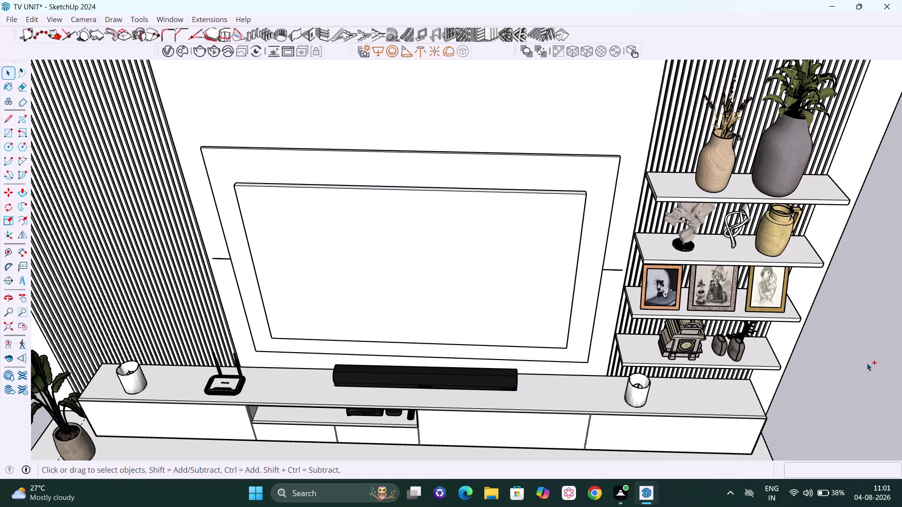
key(ctrl+z)
scroll(down, 3)
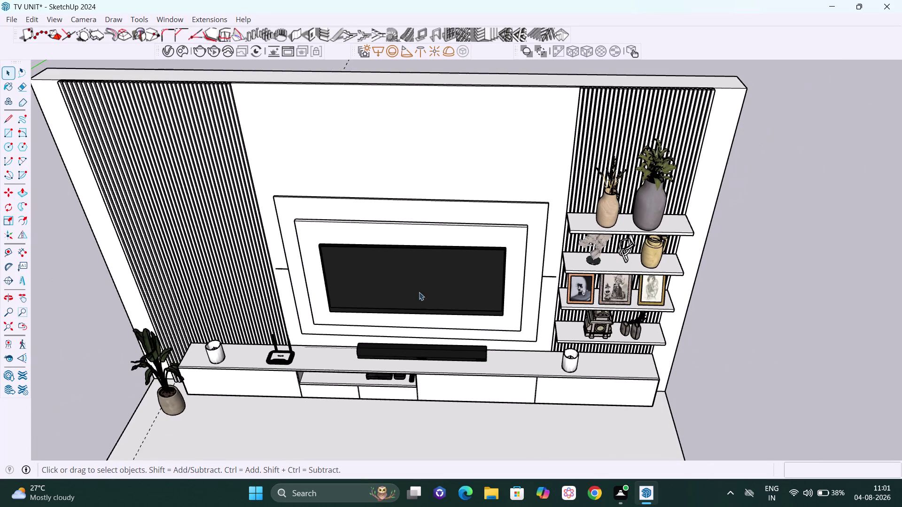
middle_drag(421, 281, 426, 183)
scroll(up, 3)
scroll(down, 3)
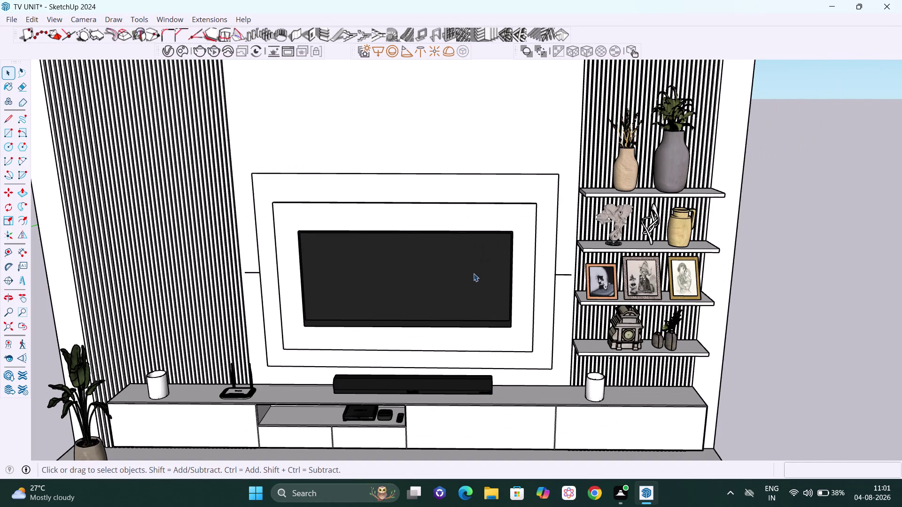
click(475, 274)
key(ctrl+h)
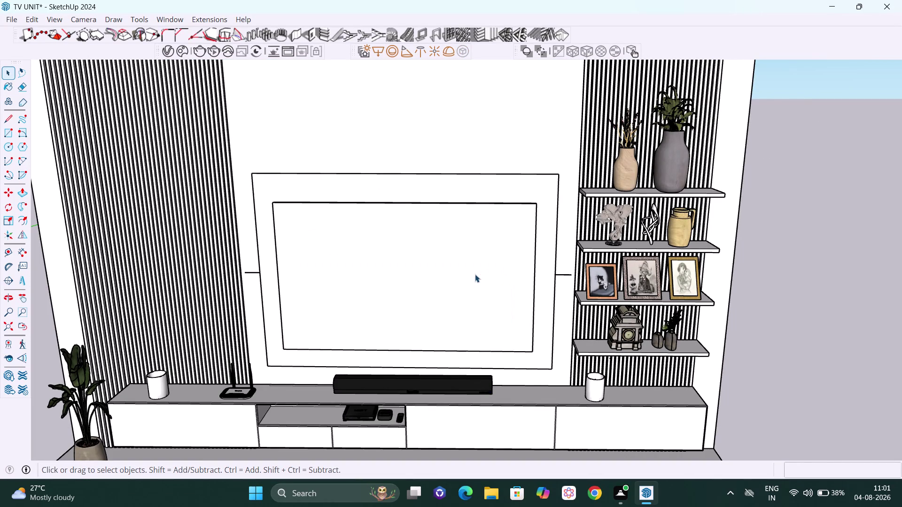
click(838, 251)
middle_drag(567, 223, 545, 241)
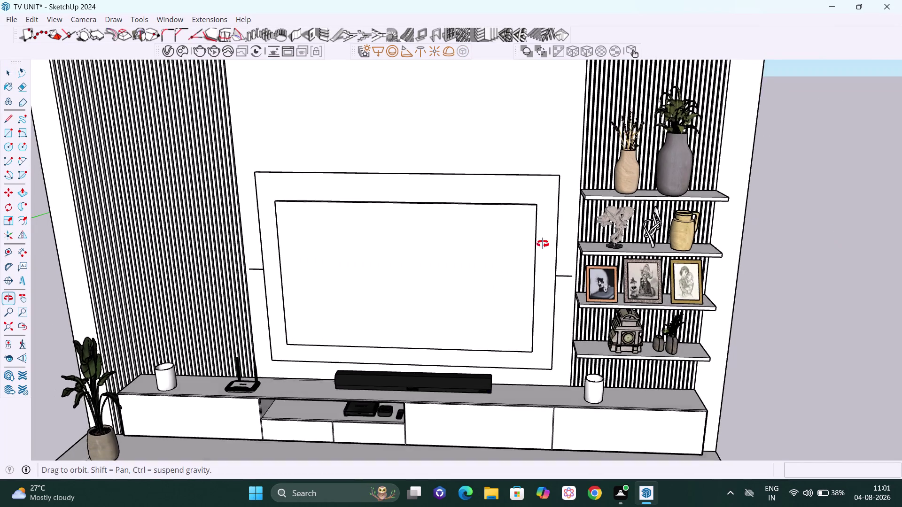
middle_drag(546, 240, 514, 254)
scroll(up, 3)
scroll(down, 3)
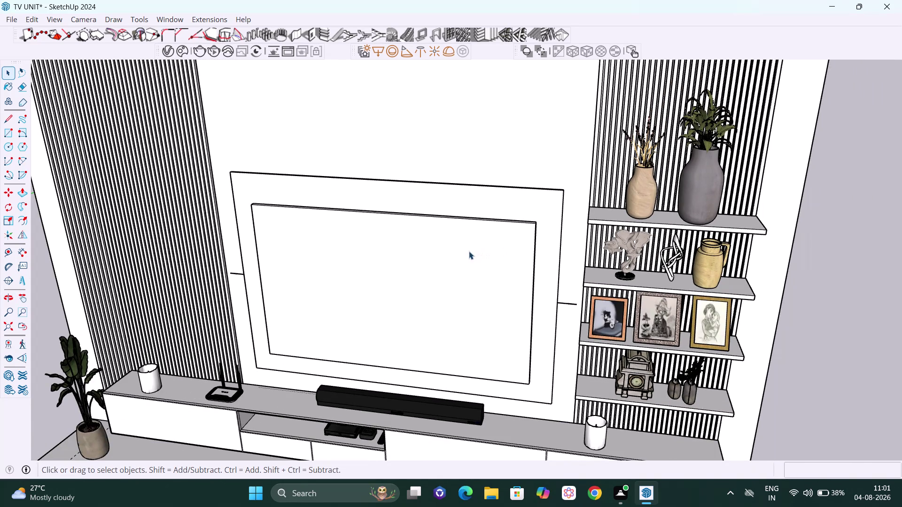
key(ctrl+z)
scroll(down, 3)
middle_drag(478, 268, 543, 254)
scroll(up, 3)
middle_drag(493, 292, 512, 322)
middle_drag(542, 273, 535, 257)
key(t)
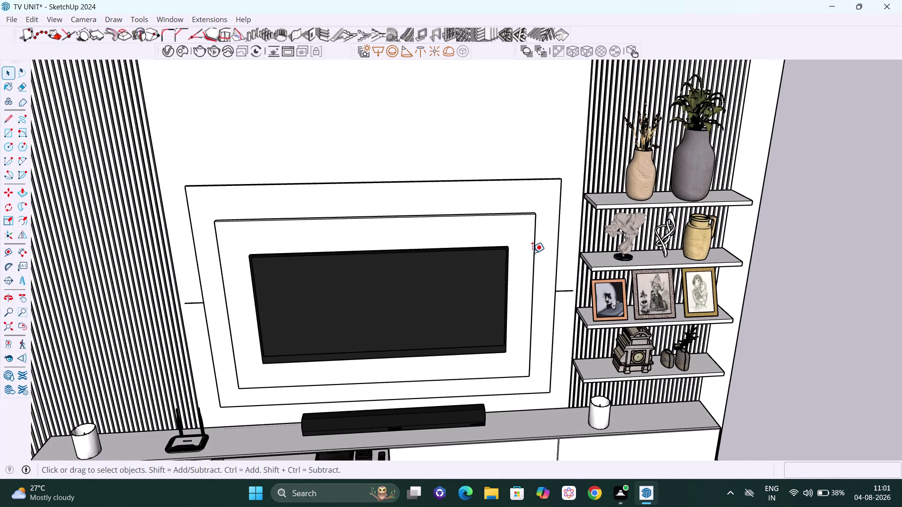
Place guide lines beside the TV's right edge and above and below the screen.
click(534, 258)
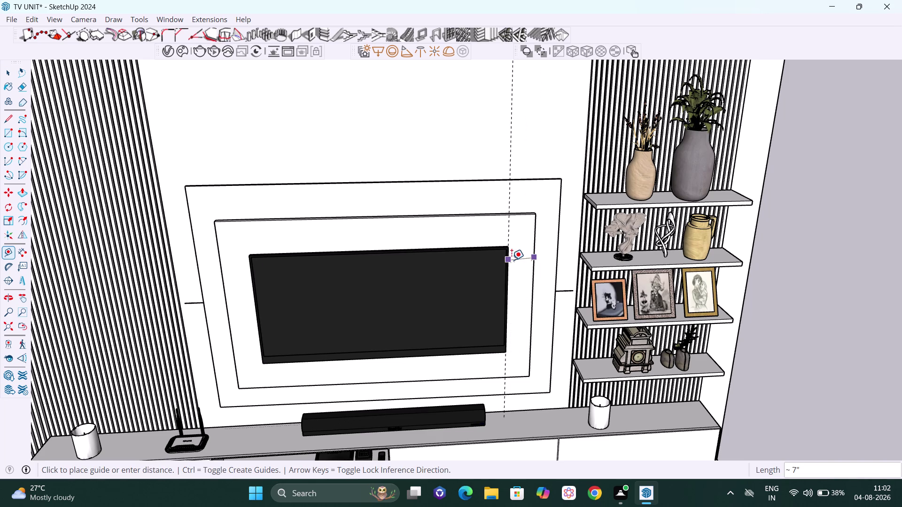
click(510, 260)
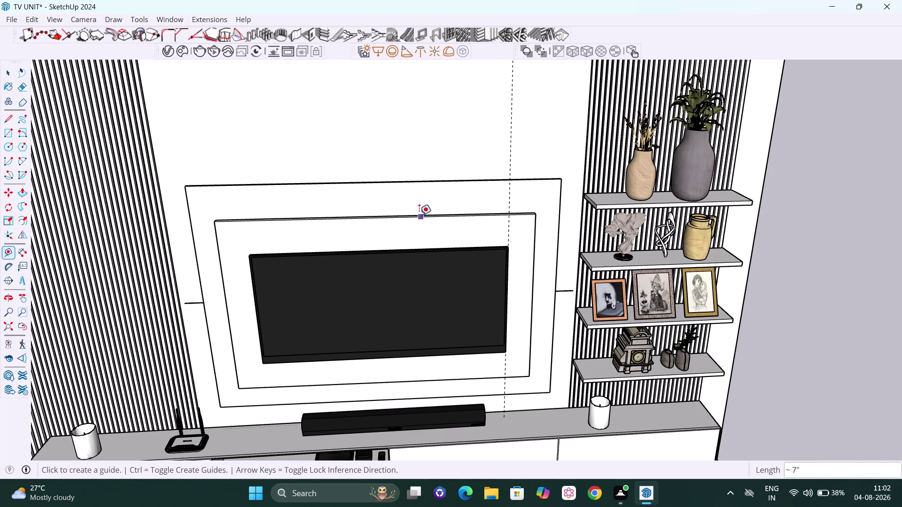
click(417, 217)
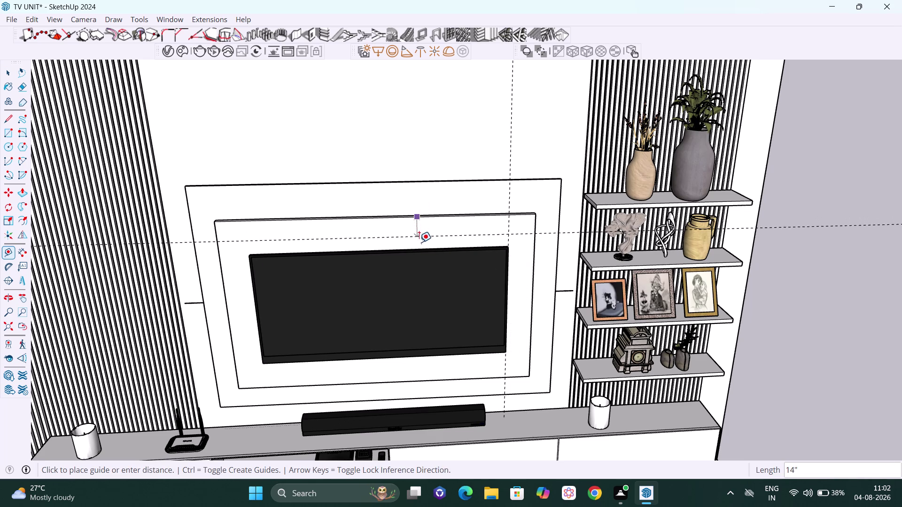
click(420, 249)
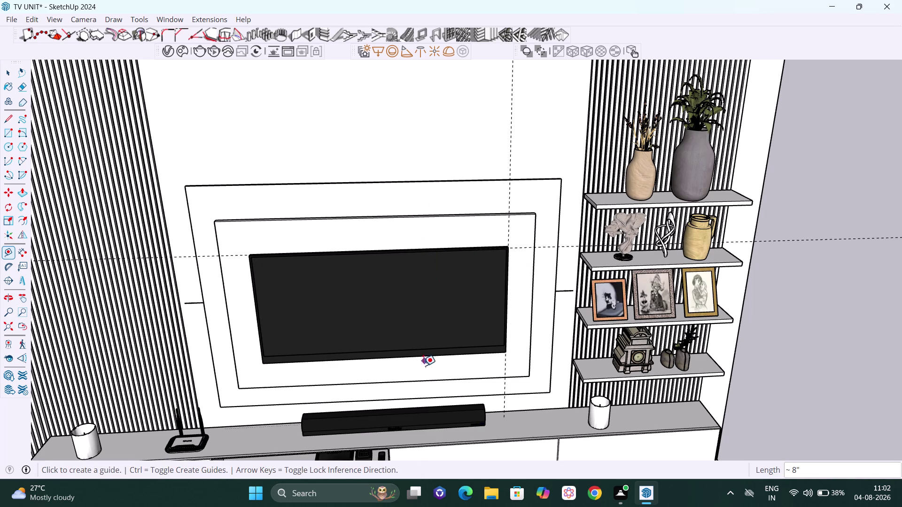
click(421, 378)
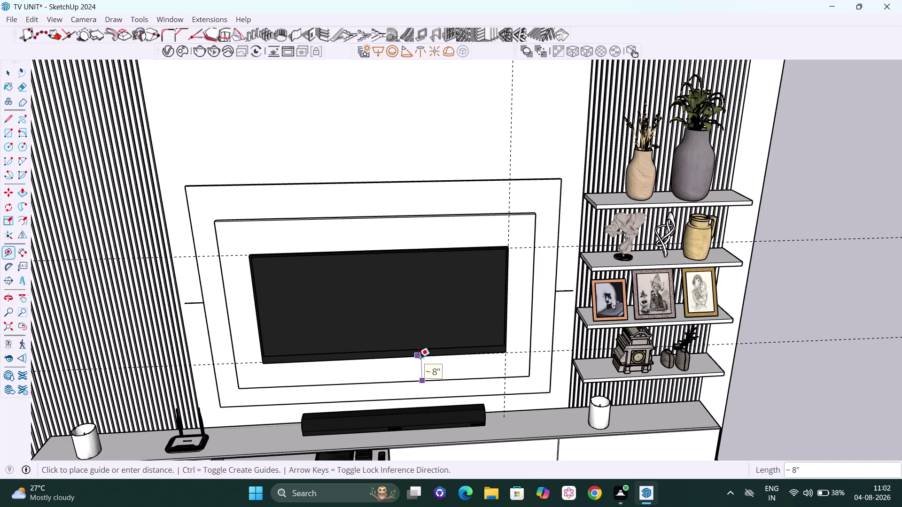
click(418, 358)
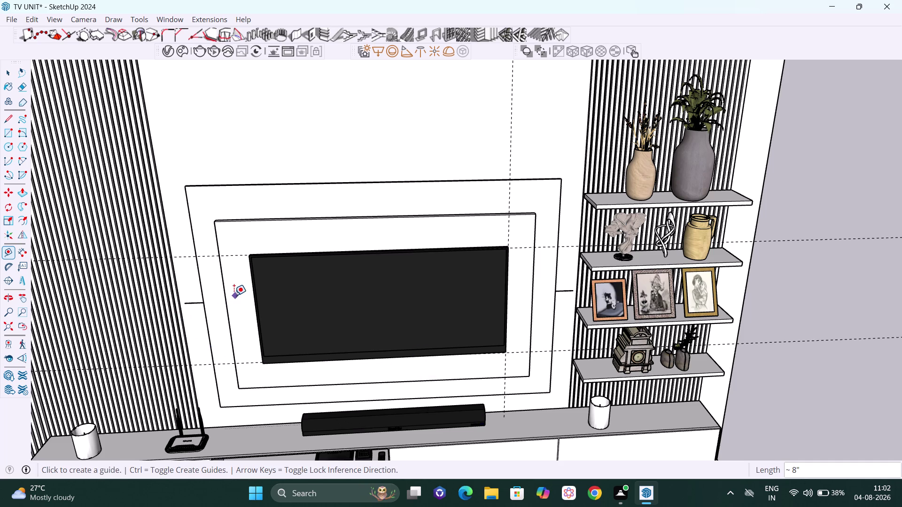
Add a guide along the TV's left side, then exit the Tape Measure.
click(227, 291)
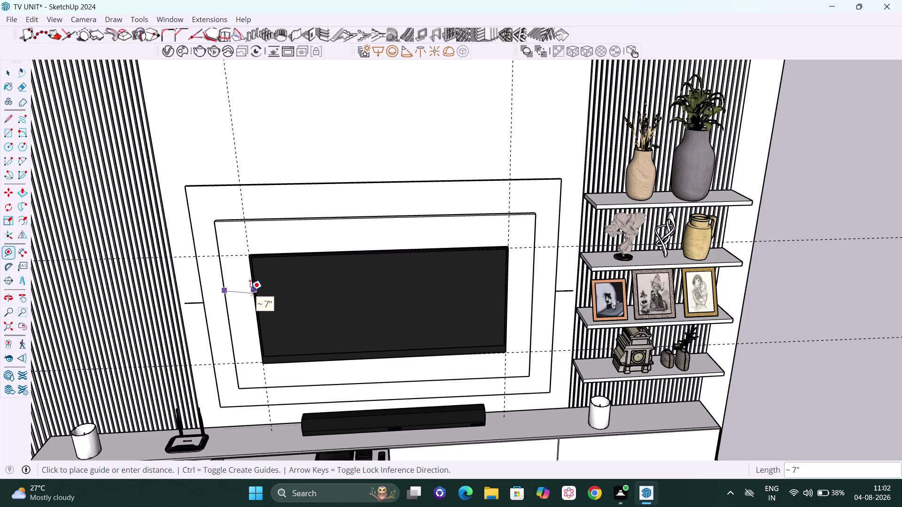
scroll(up, 3)
middle_drag(252, 291, 257, 290)
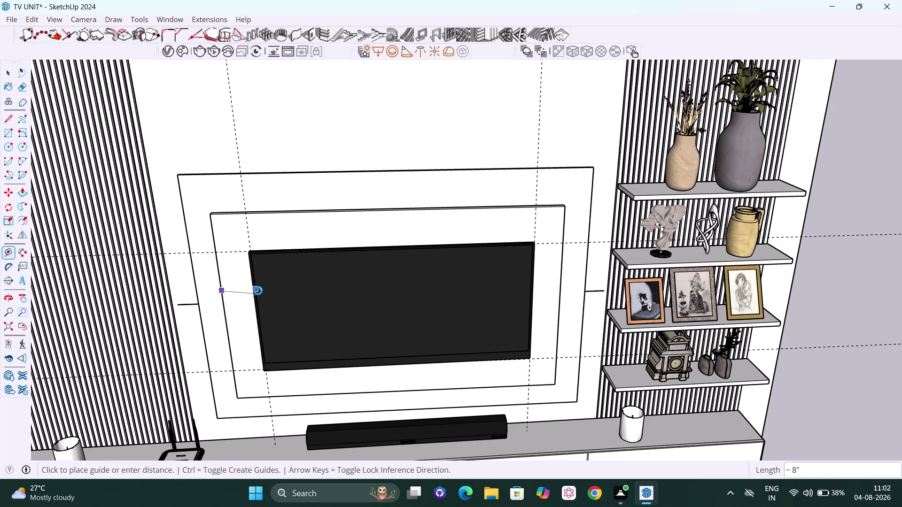
middle_drag(257, 291, 410, 263)
scroll(down, 3)
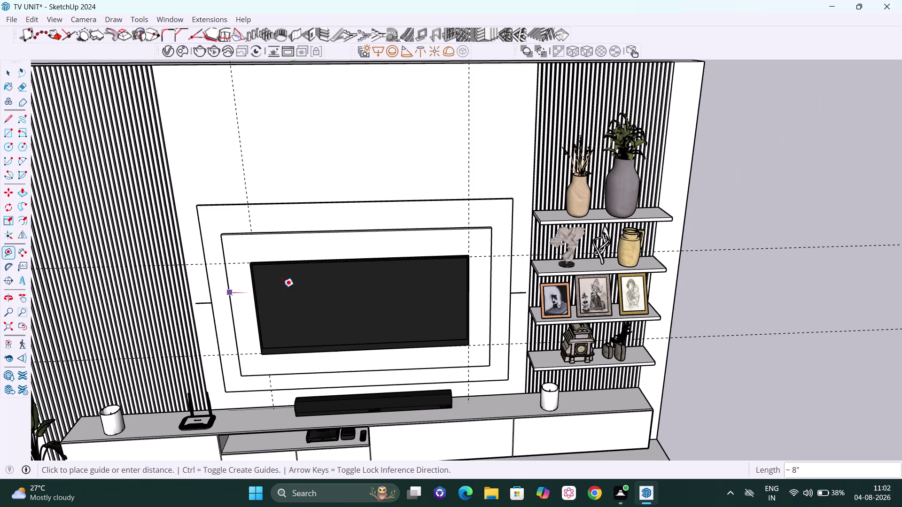
middle_drag(284, 289, 434, 270)
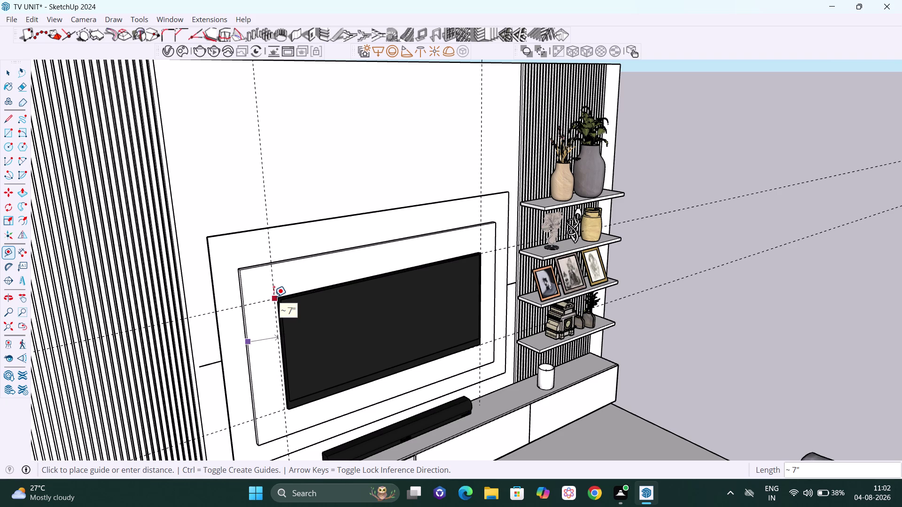
click(274, 296)
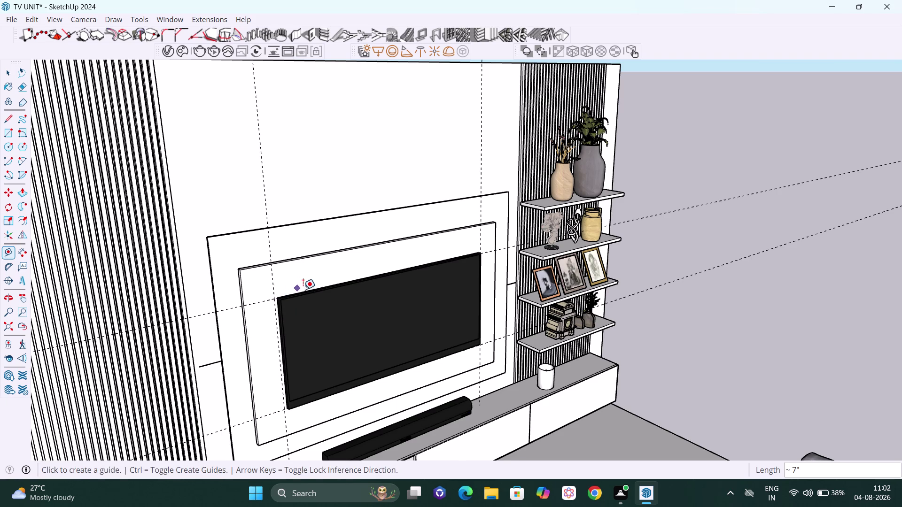
key(space)
scroll(down, 3)
middle_drag(616, 374, 401, 381)
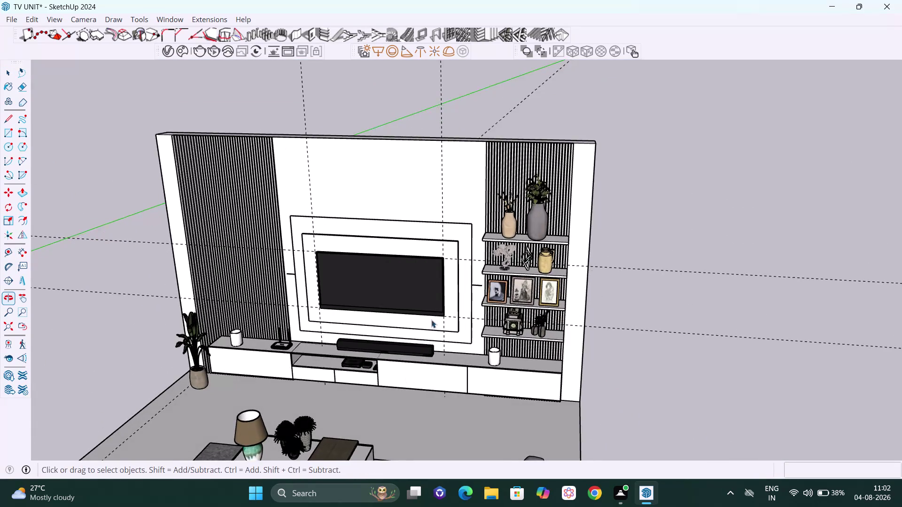
Select the TV screen and remove it.
scroll(up, 3)
scroll(down, 3)
middle_drag(437, 298, 466, 276)
click(407, 275)
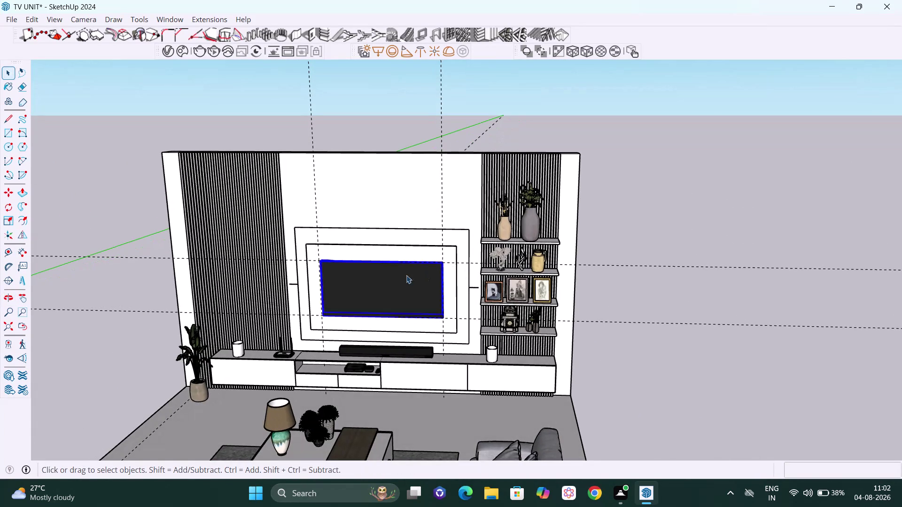
middle_drag(405, 275, 436, 331)
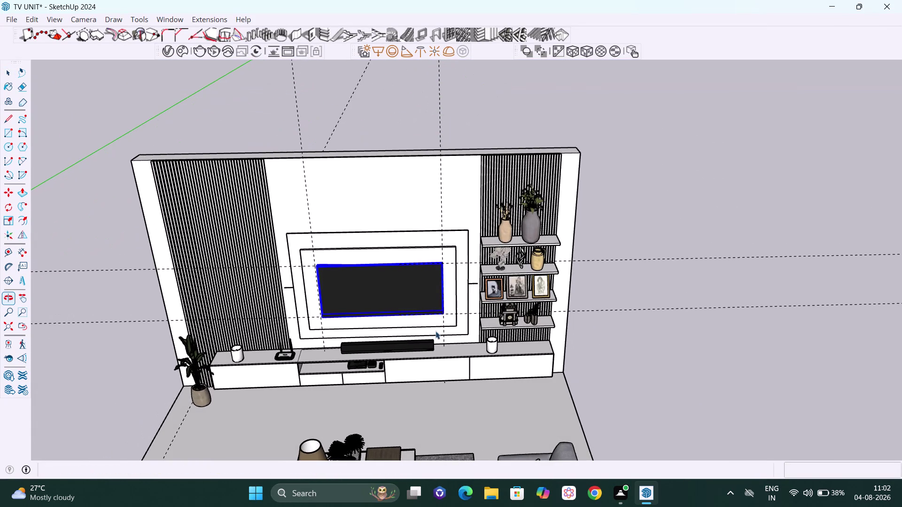
key(ctrl+h)
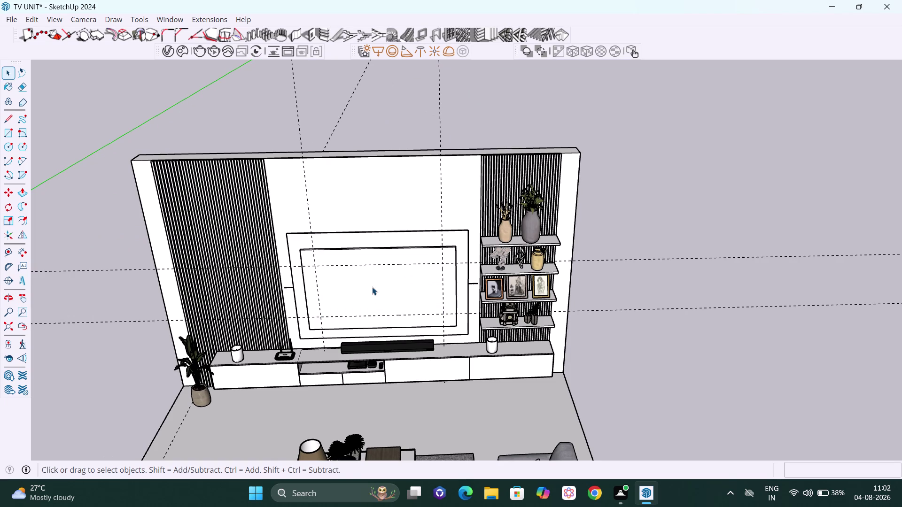
Select the inner frame around the TV opening and delete it.
middle_drag(355, 238, 380, 307)
scroll(up, 3)
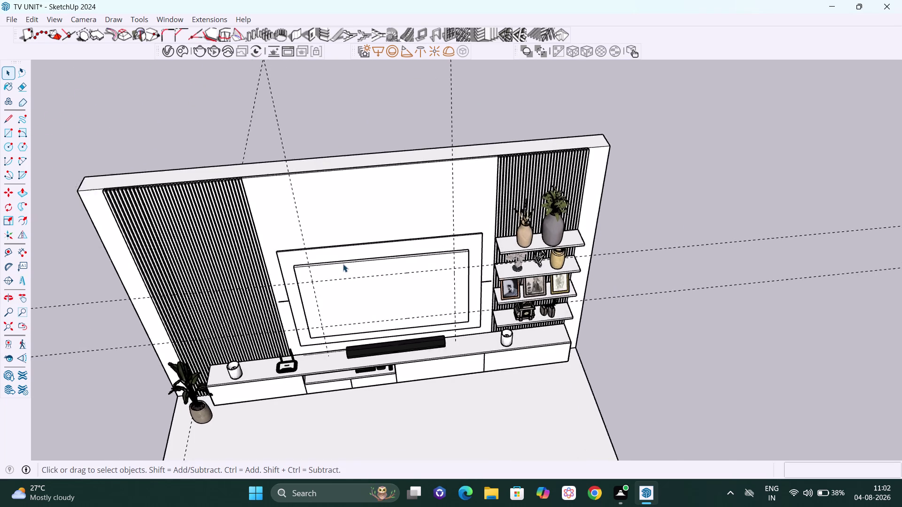
scroll(up, 3)
scroll(up, 3)
middle_drag(376, 285, 505, 257)
click(447, 266)
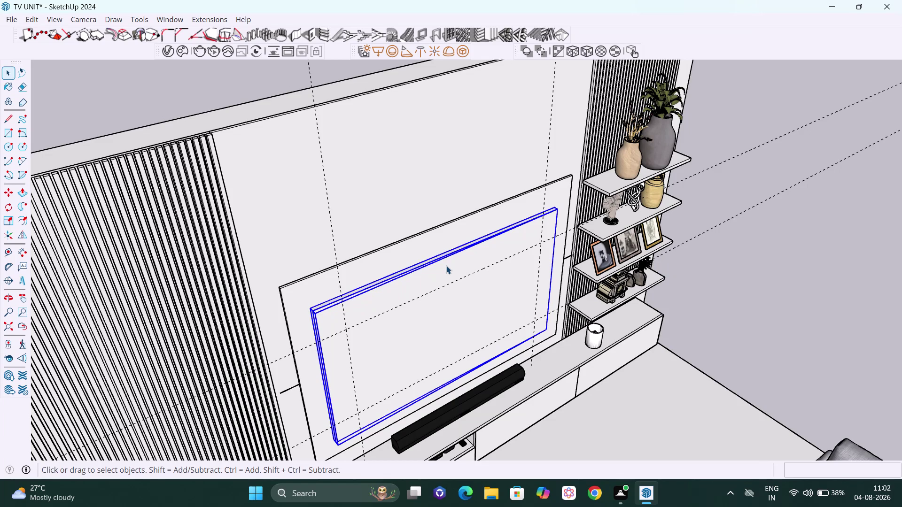
key(Delete)
Orbit out to the whole wall, apply a context-menu command, and approach the back panel.
scroll(down, 3)
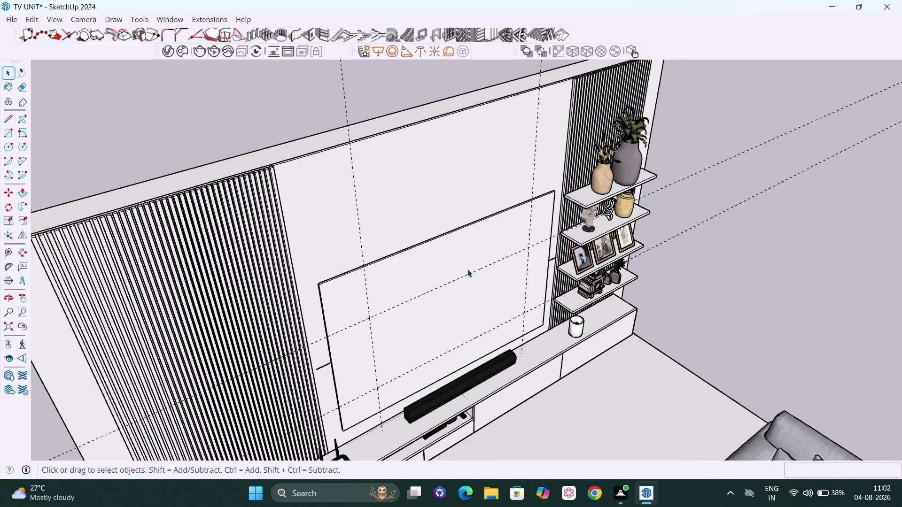
scroll(down, 3)
middle_drag(523, 260, 410, 215)
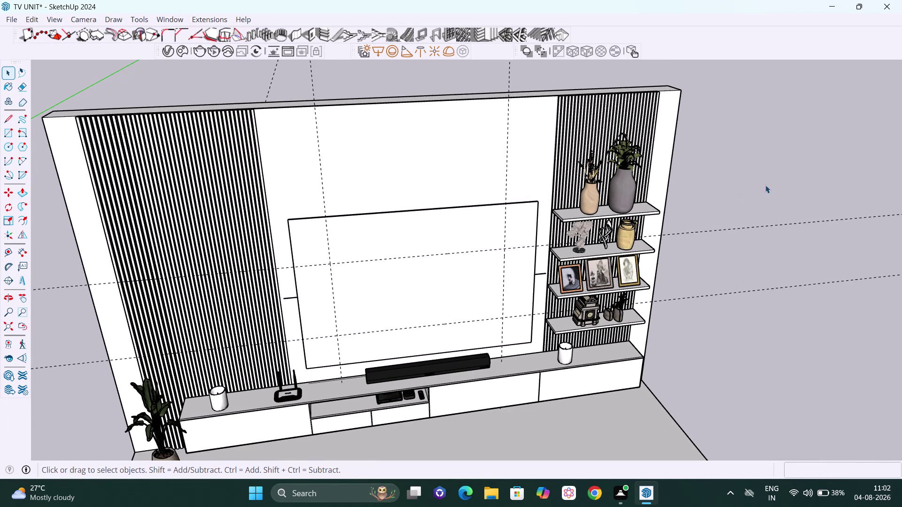
right_click(732, 150)
click(754, 182)
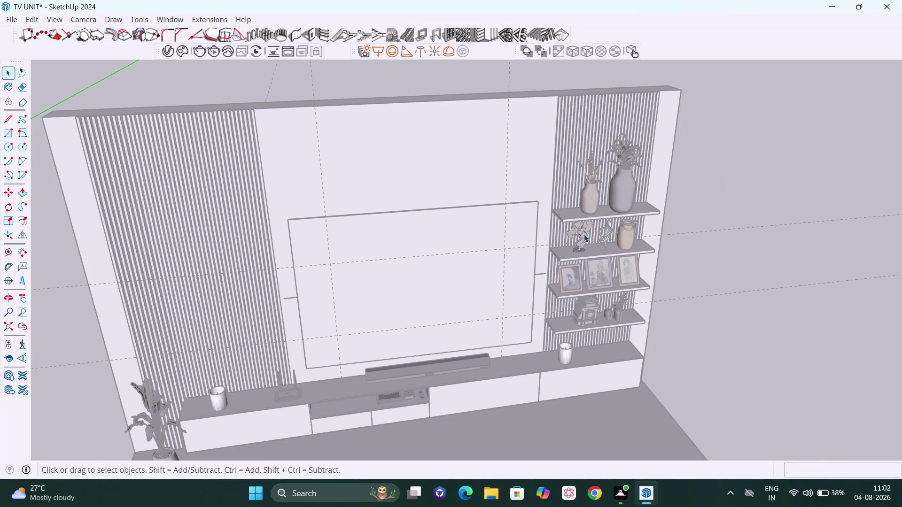
middle_drag(472, 237, 482, 244)
scroll(up, 3)
middle_drag(373, 230, 396, 255)
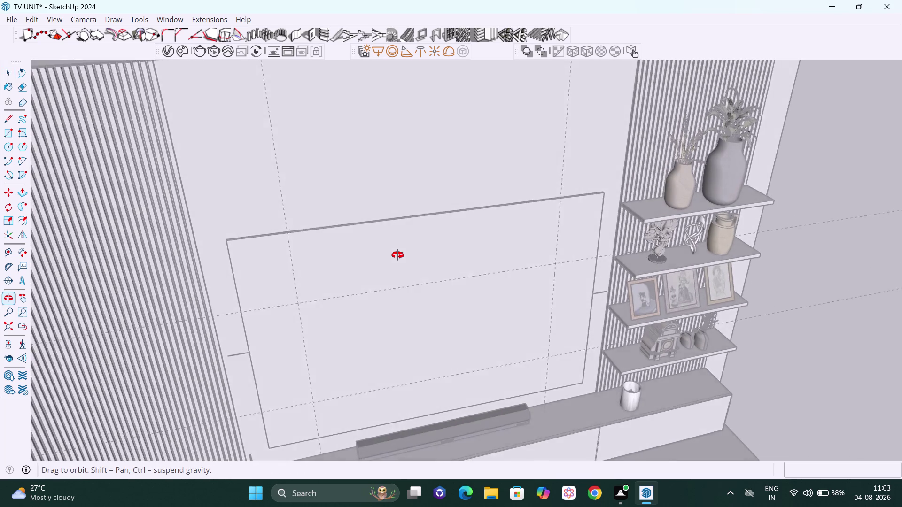
middle_drag(397, 255, 431, 262)
key(space)
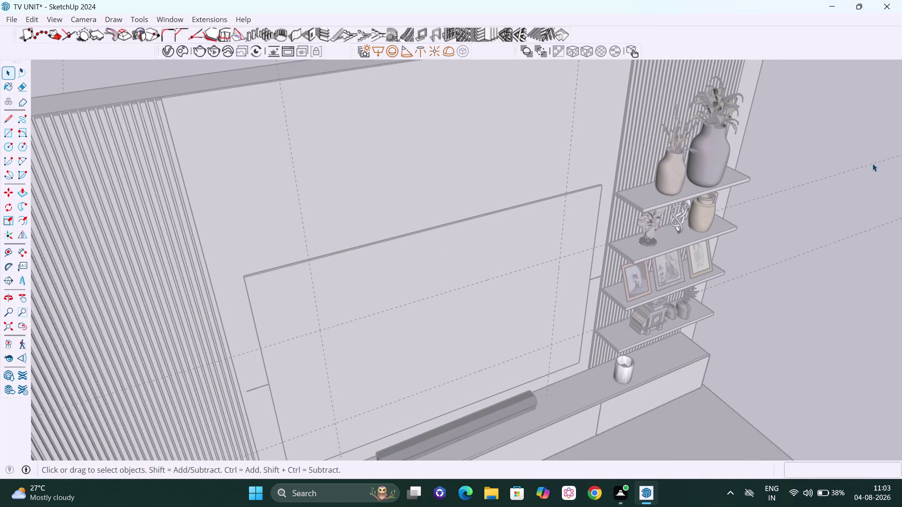
Open the white back panel group and use its face's context menu.
click(850, 136)
double_click(444, 249)
click(443, 249)
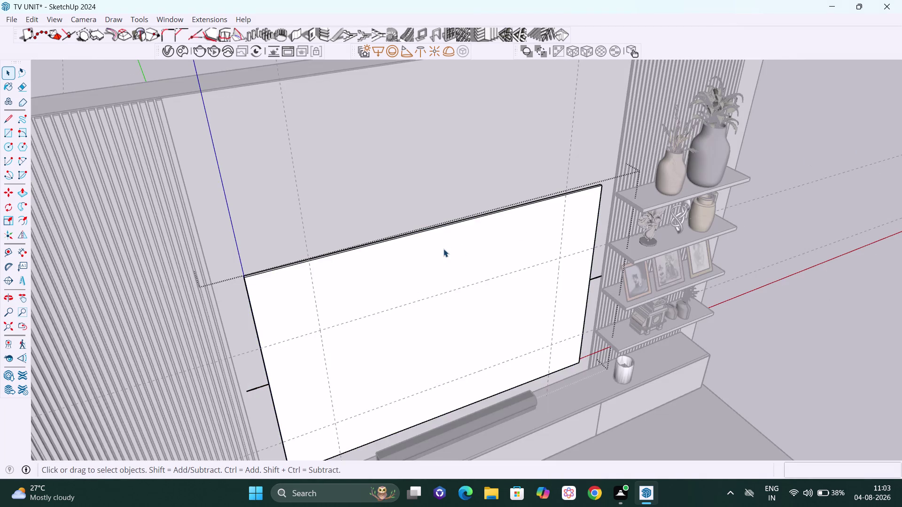
right_click(443, 249)
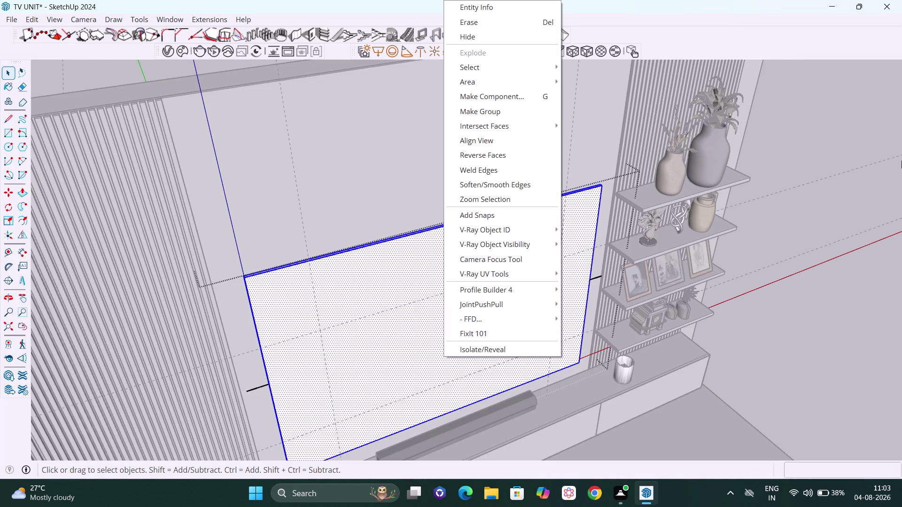
click(863, 105)
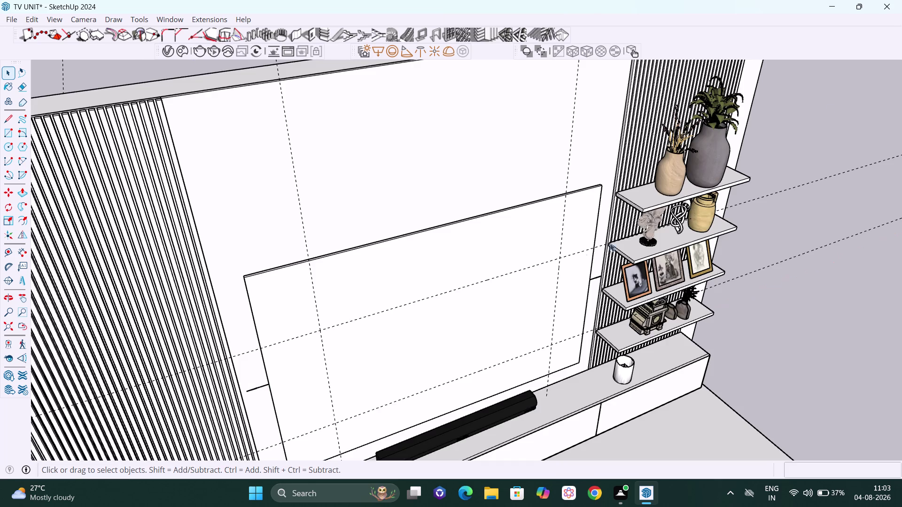
Reopen the back panel group, apply a context-menu option, and orbit to face it.
click(500, 251)
double_click(500, 251)
click(500, 251)
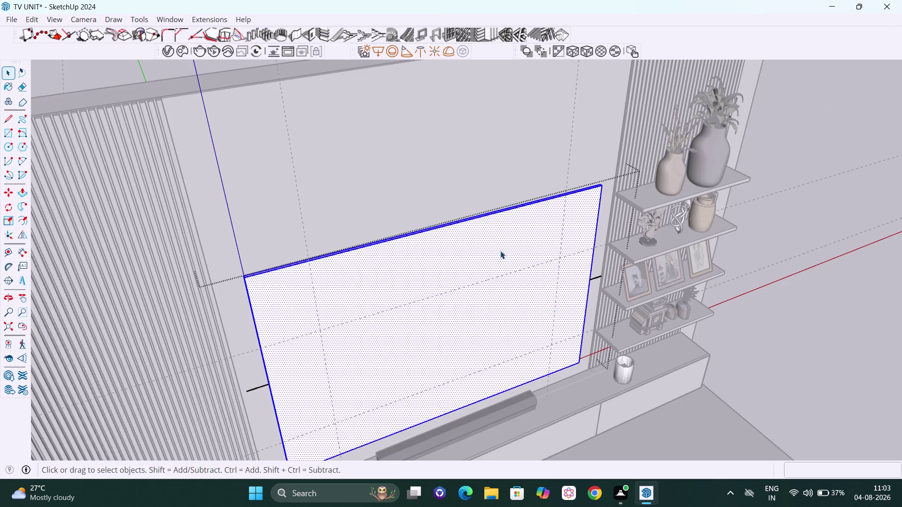
click(466, 250)
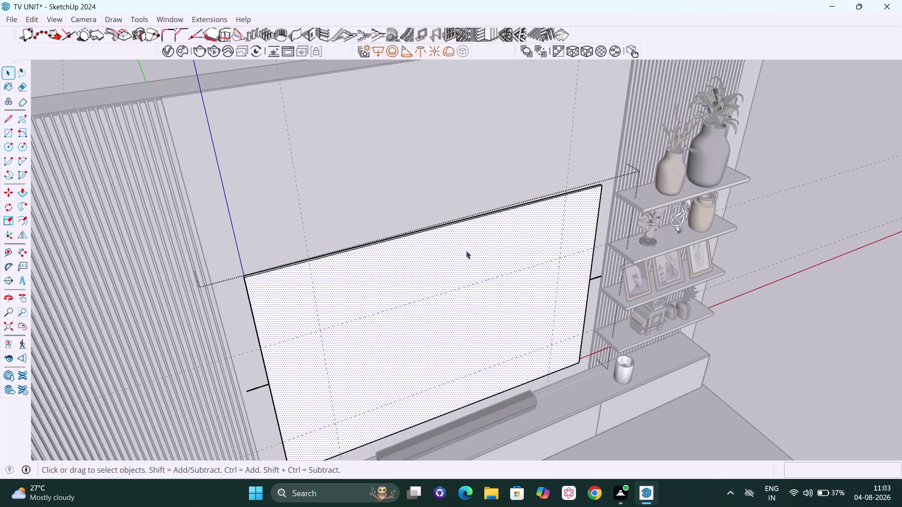
right_click(835, 115)
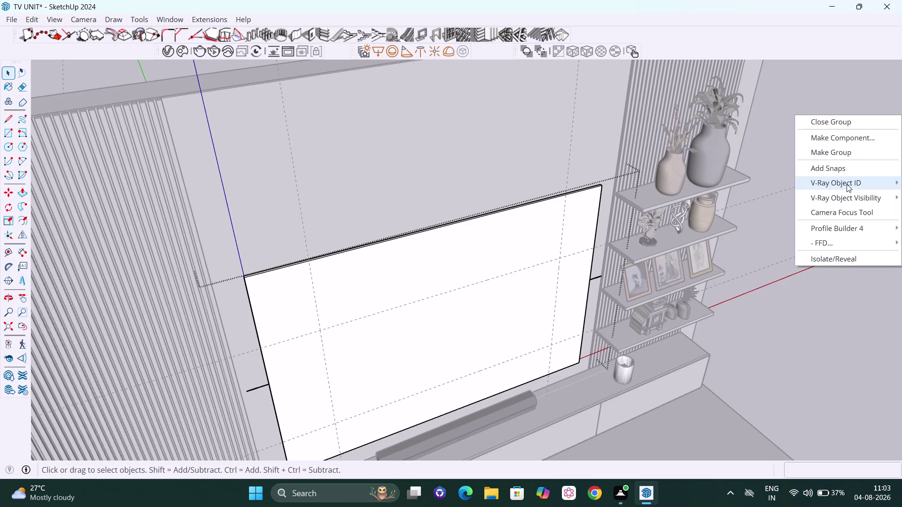
click(841, 156)
scroll(down, 3)
middle_drag(391, 396, 383, 375)
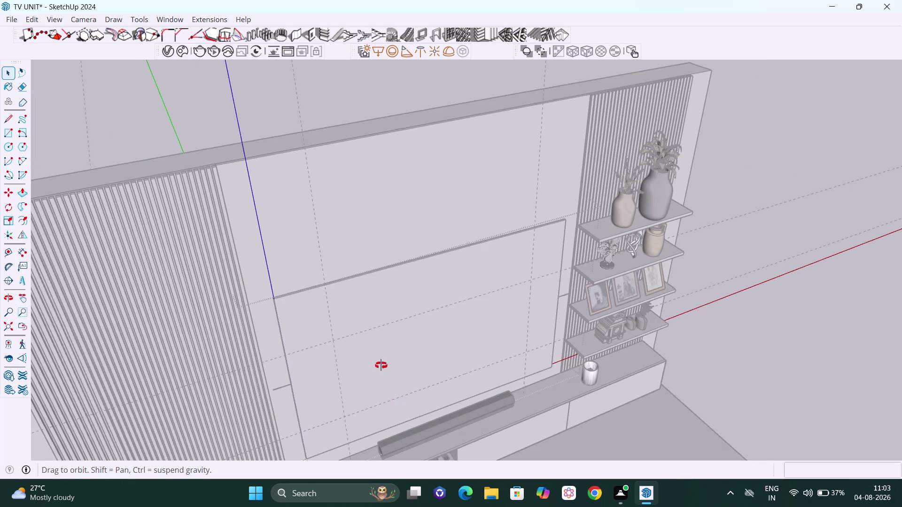
middle_drag(383, 375, 374, 352)
scroll(up, 3)
Draw a rectangle on the TV wall panel inside the guide lines.
key(r)
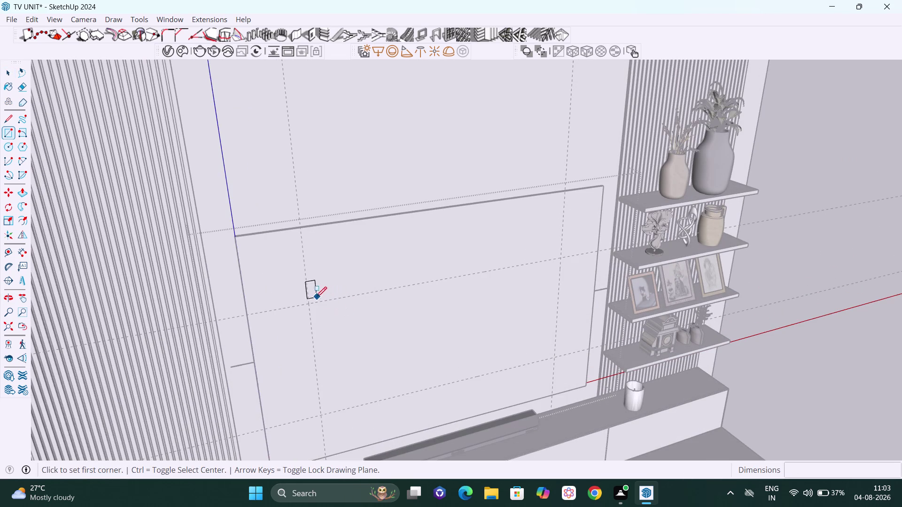
click(310, 304)
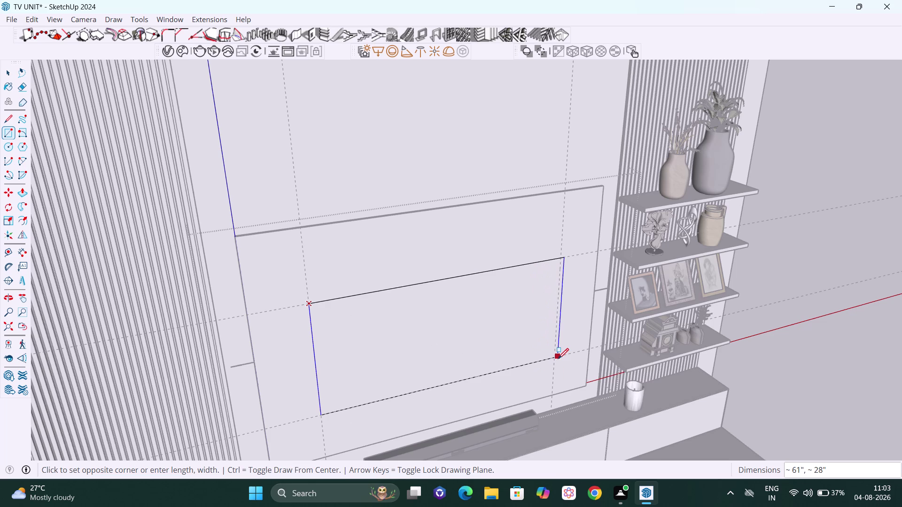
scroll(up, 3)
middle_drag(567, 359, 530, 360)
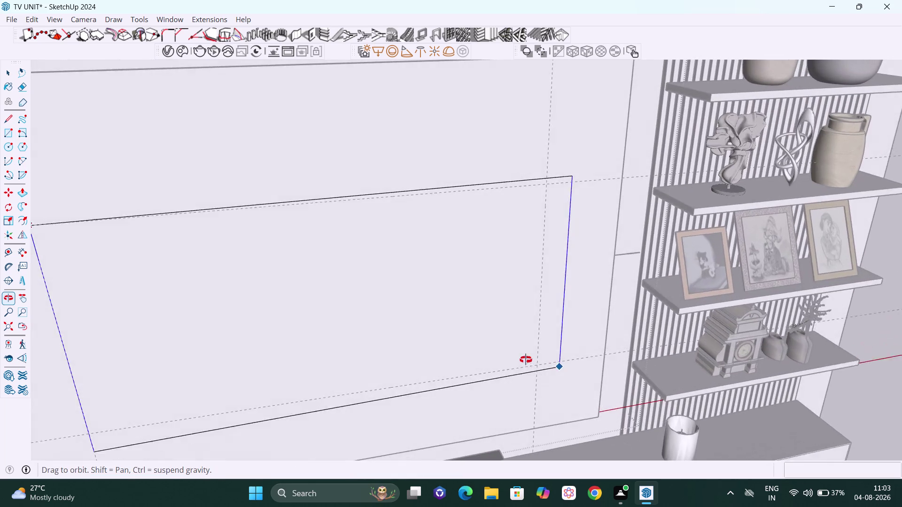
middle_drag(530, 360, 509, 360)
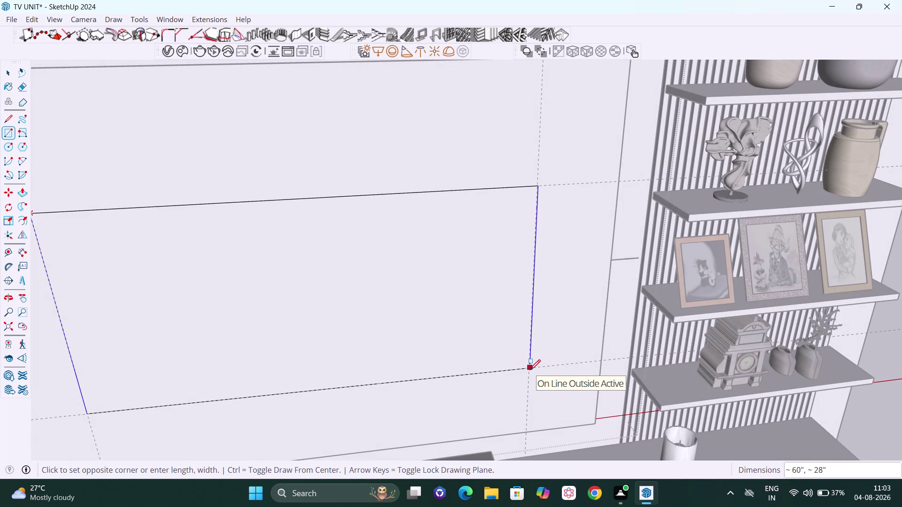
click(530, 370)
scroll(down, 3)
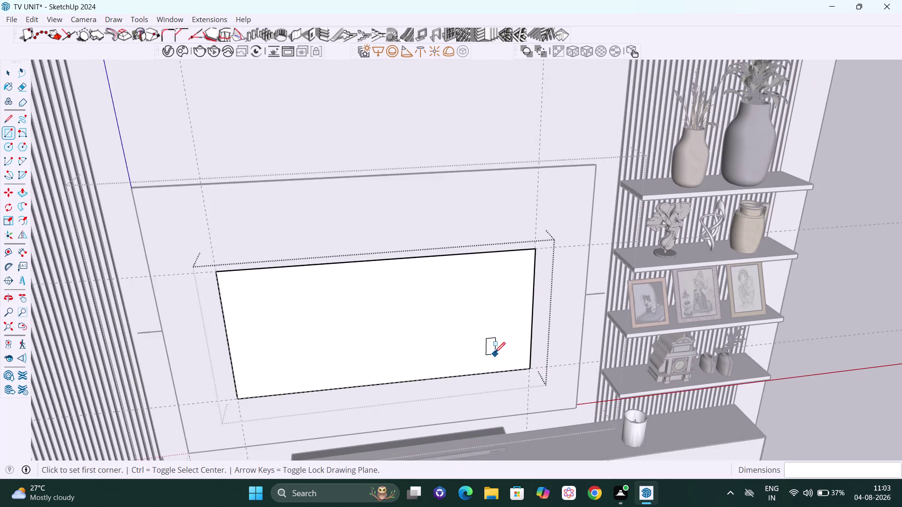
scroll(down, 3)
middle_drag(499, 364, 527, 366)
Push/pull the rectangle out 30 mm, redoing the first wrong extrusion.
key(p)
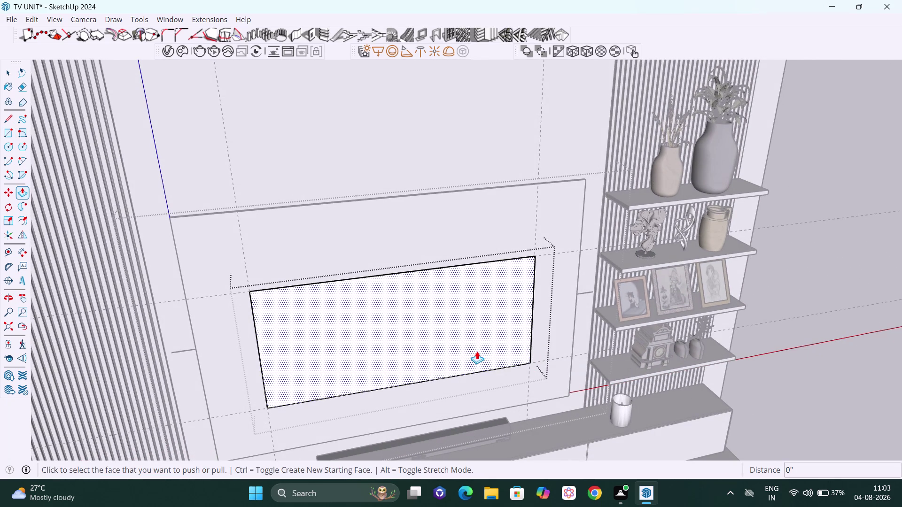
click(449, 331)
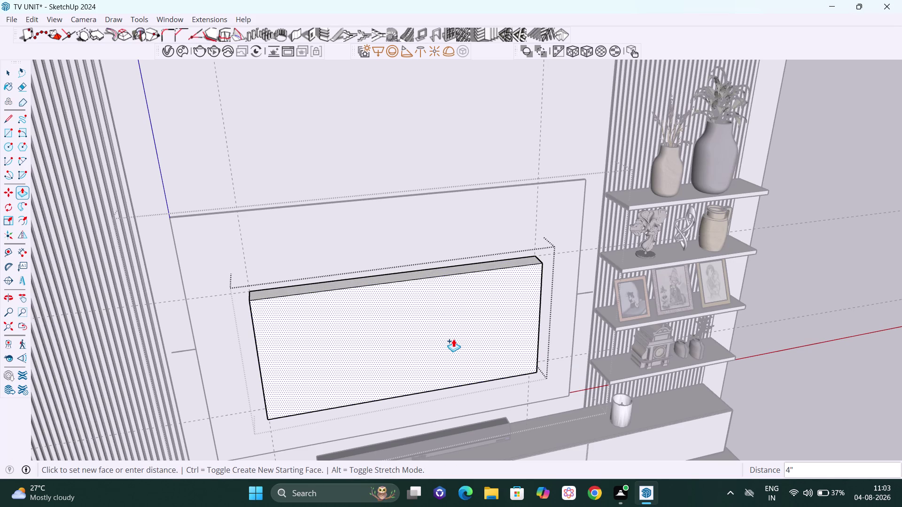
text(30)
key(Return)
key(ctrl+z)
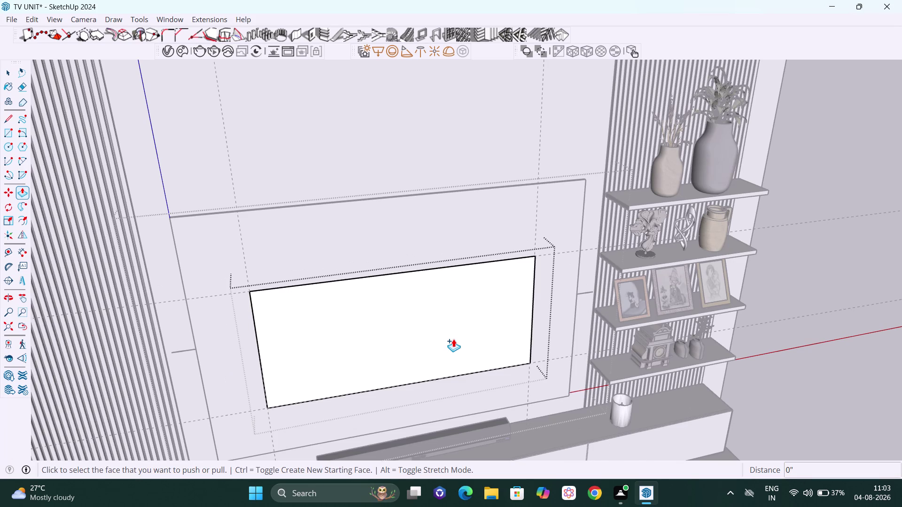
click(407, 314)
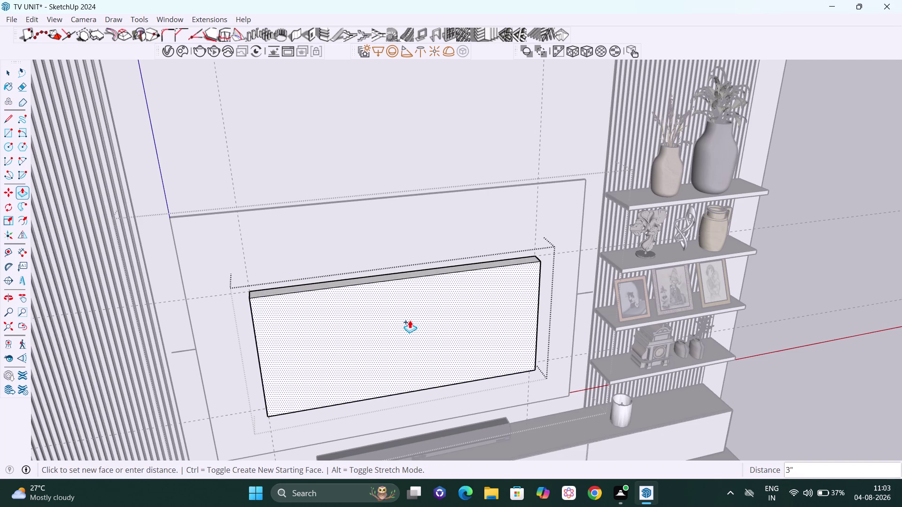
text(30)
text(mm)
key(Return)
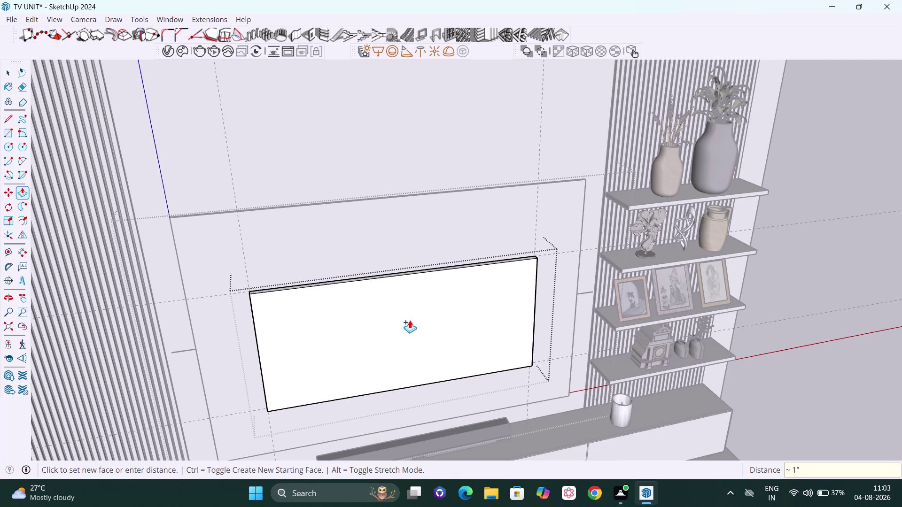
scroll(down, 3)
middle_drag(303, 334, 410, 357)
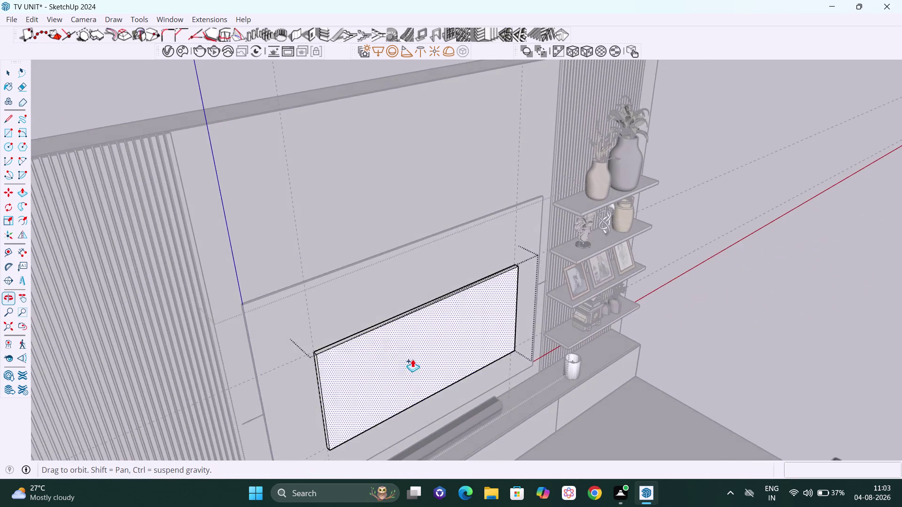
Cancel the stray push/pull on the slab edge and clear the selection.
scroll(up, 3)
scroll(up, 3)
middle_drag(360, 411, 388, 425)
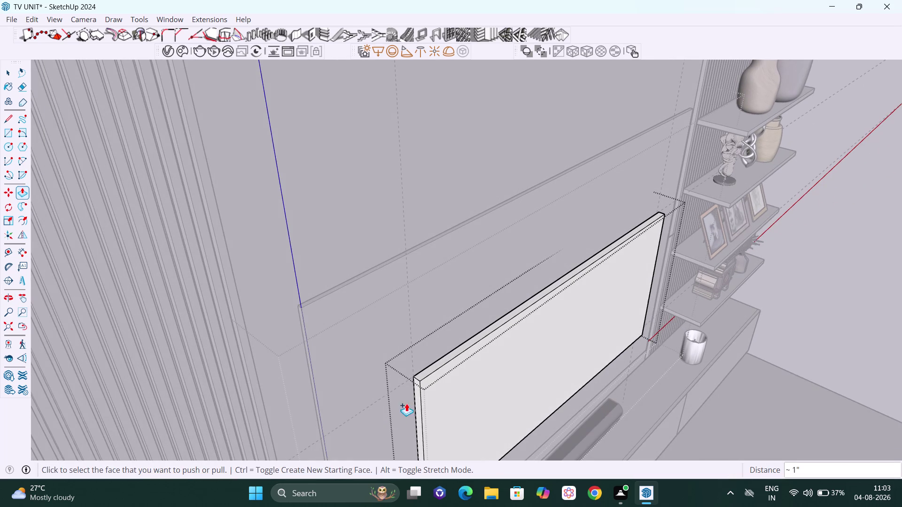
click(445, 386)
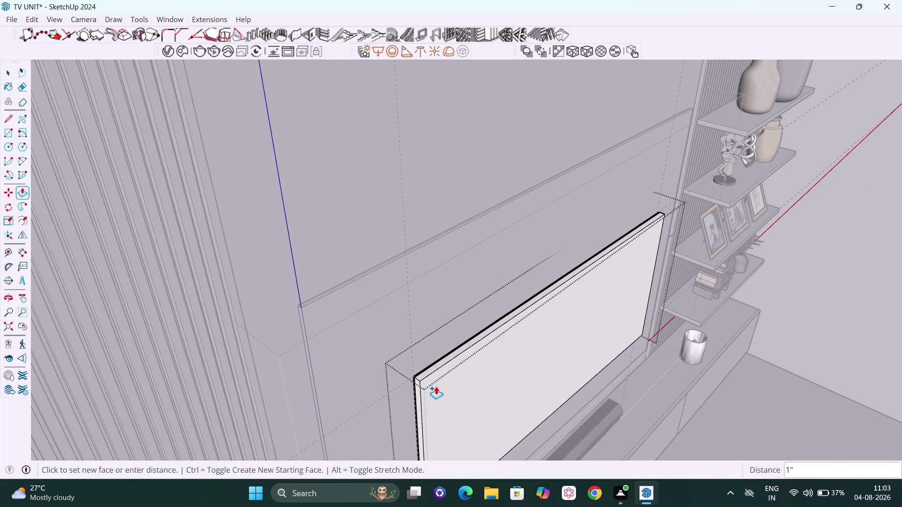
scroll(up, 3)
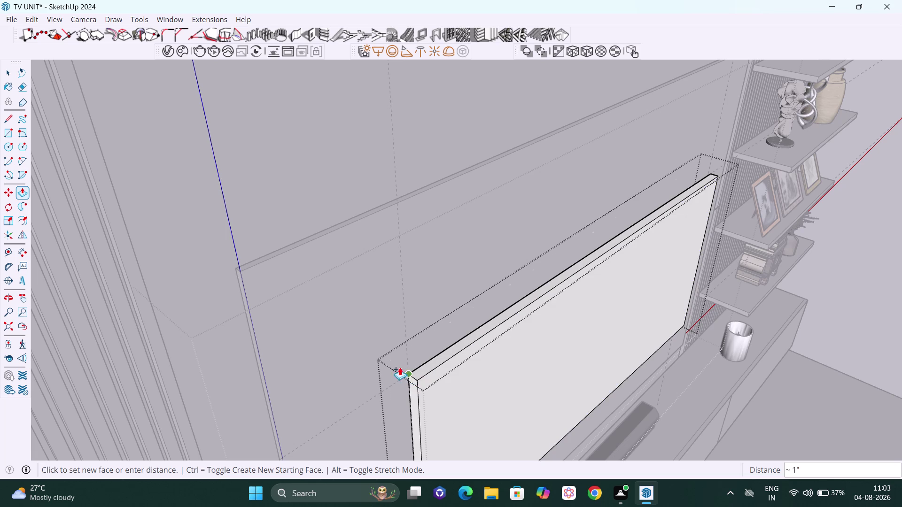
key(Escape)
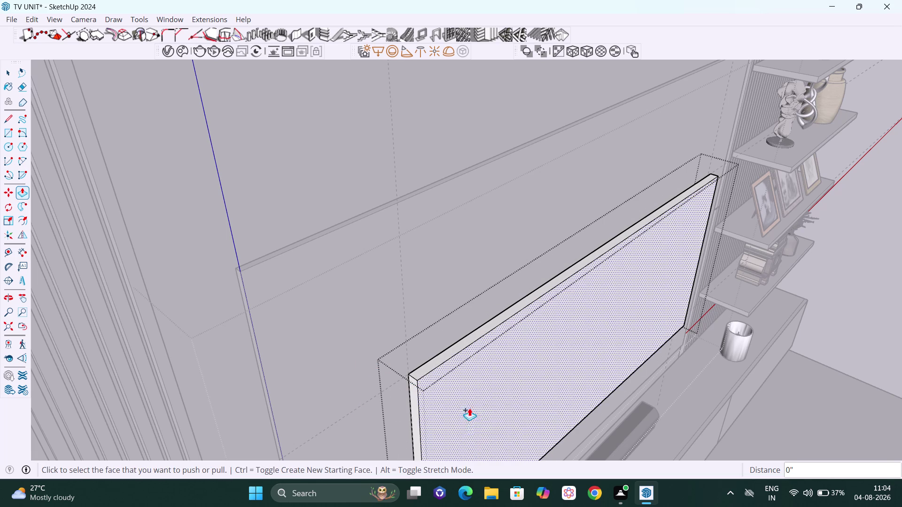
key(space)
click(897, 298)
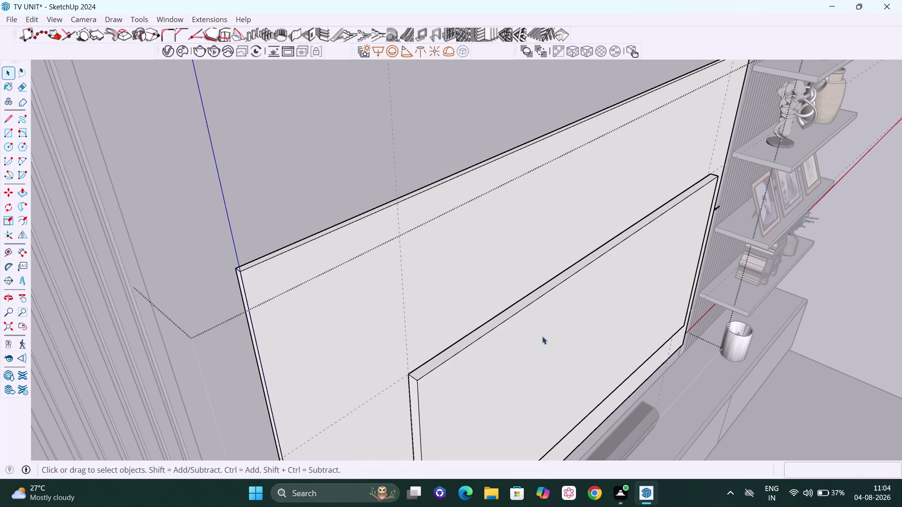
click(515, 338)
double_click(515, 339)
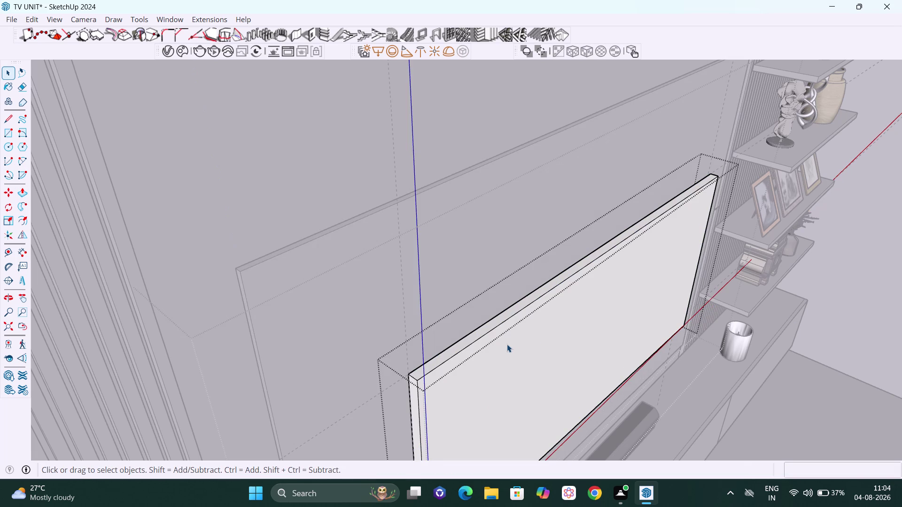
click(507, 344)
Pull the slab's front face out a further 15 mm.
key(p)
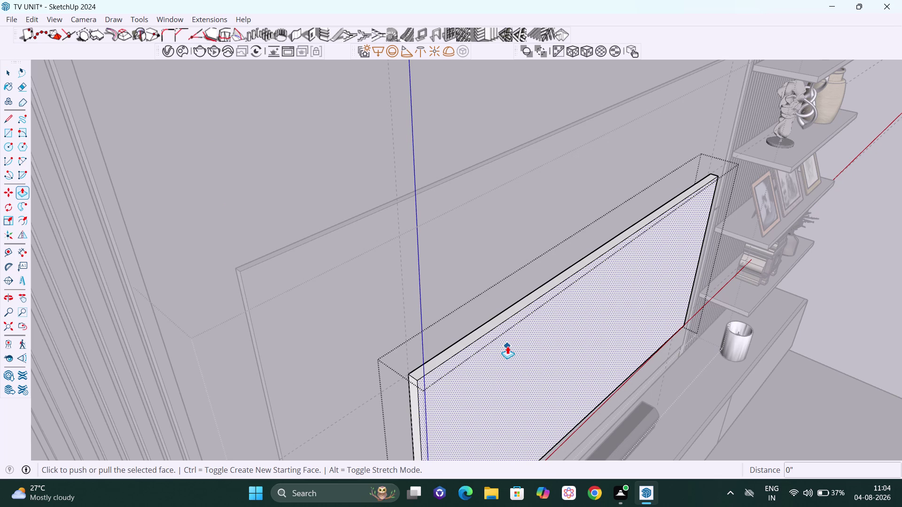
click(508, 350)
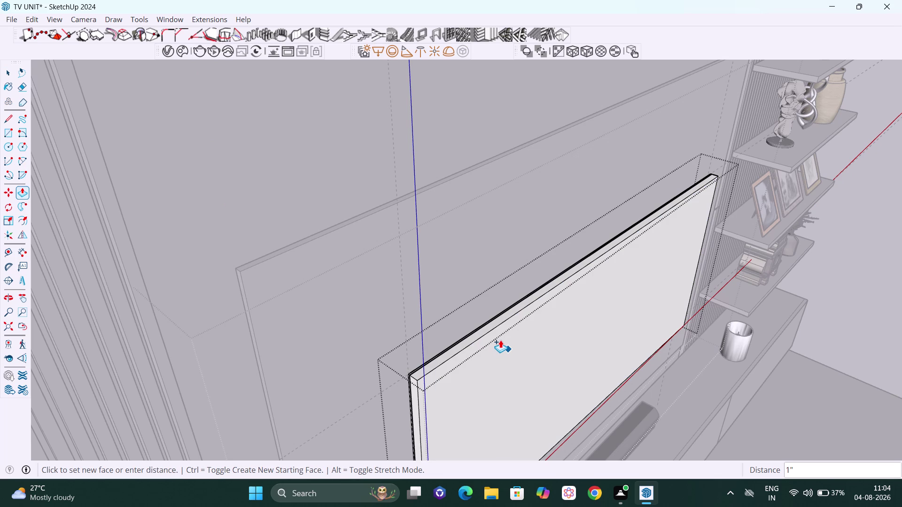
text(15)
text(mm)
key(Return)
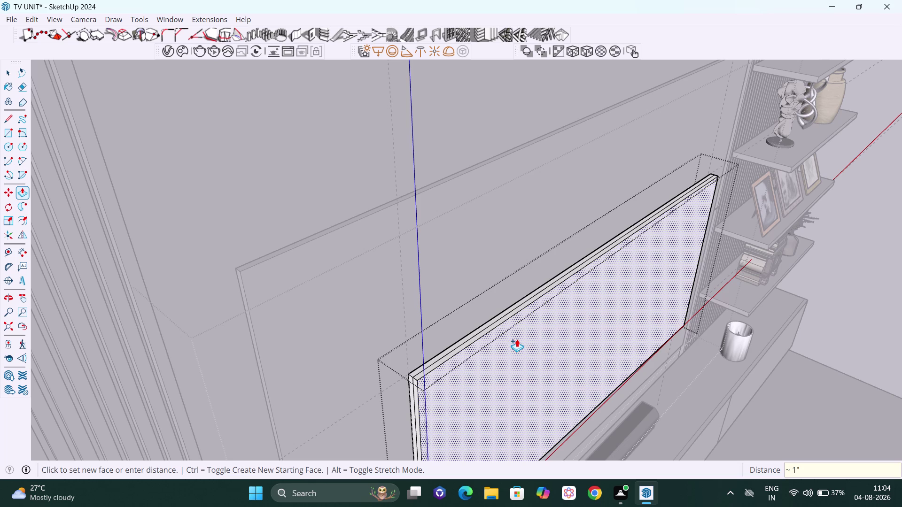
click(852, 333)
scroll(down, 3)
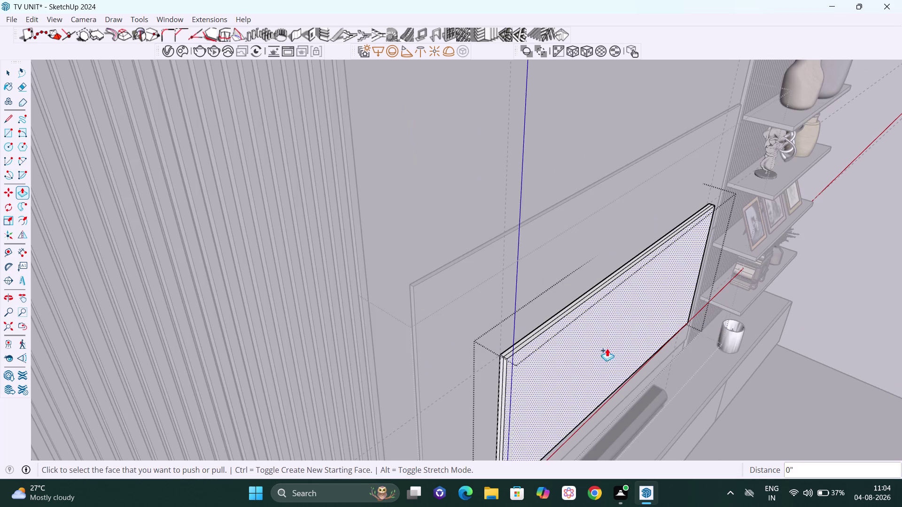
Orbit and zoom in close to the TV panel's layered side edge.
middle_drag(604, 359, 521, 262)
scroll(down, 3)
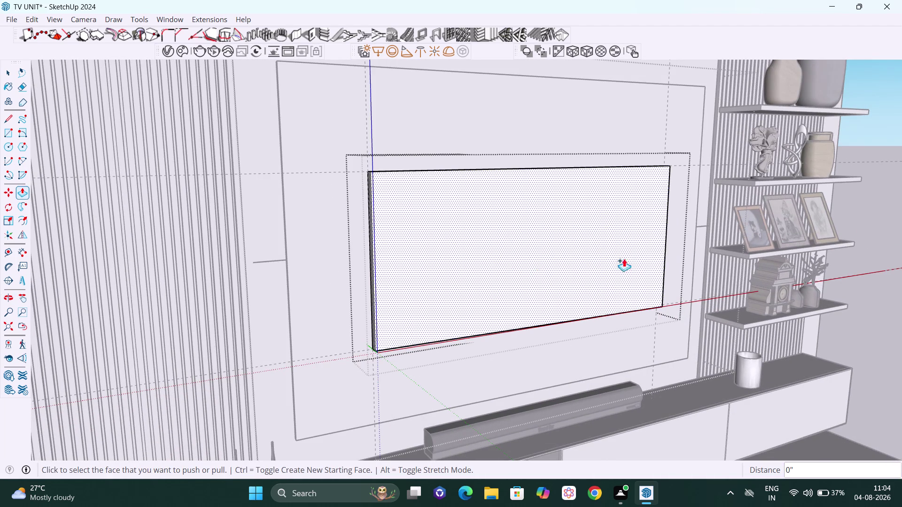
scroll(up, 3)
scroll(down, 3)
scroll(down, 3)
middle_drag(585, 221, 680, 292)
scroll(up, 3)
scroll(down, 3)
middle_drag(527, 236, 560, 241)
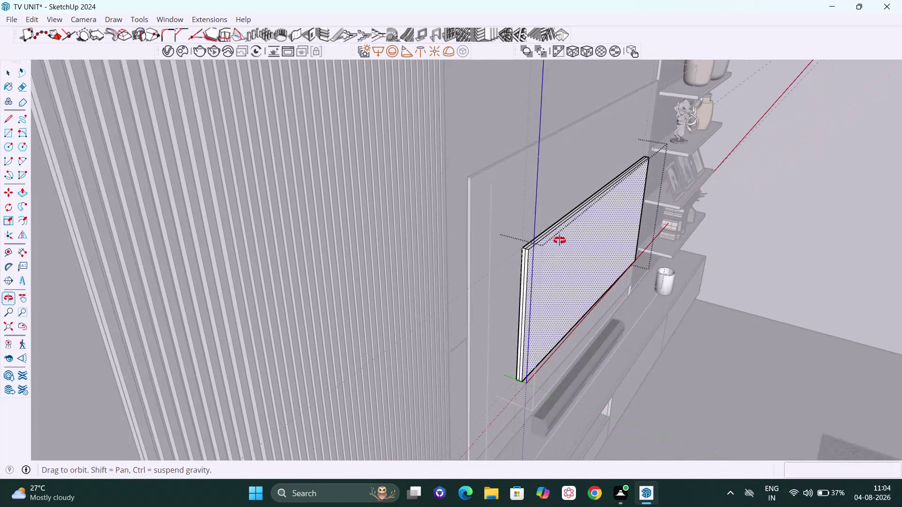
middle_drag(559, 240, 563, 237)
scroll(up, 3)
middle_drag(549, 258, 556, 265)
scroll(up, 3)
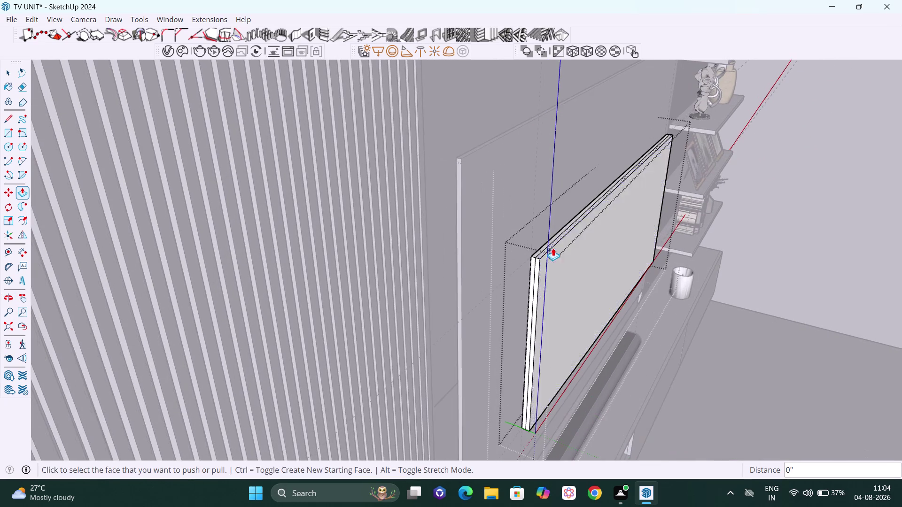
middle_drag(555, 267, 547, 268)
middle_drag(534, 284, 535, 270)
scroll(up, 3)
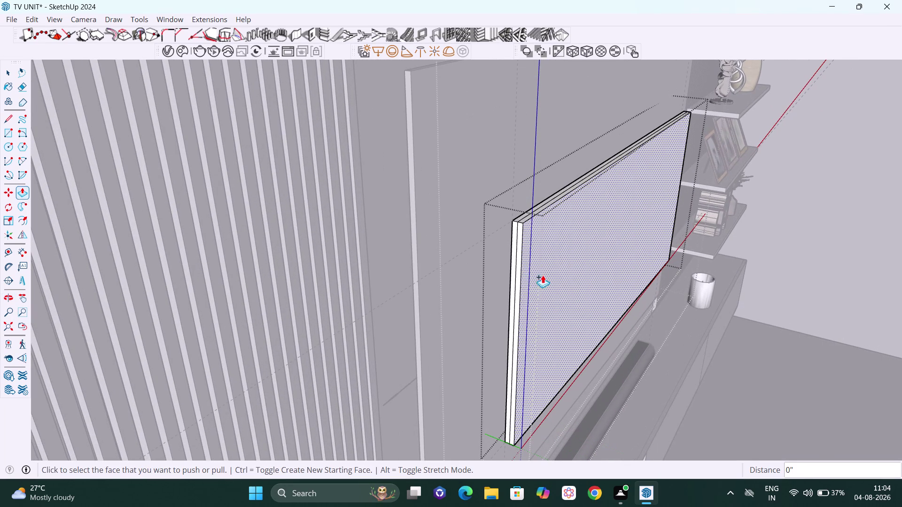
scroll(up, 3)
key(space)
middle_click(522, 276)
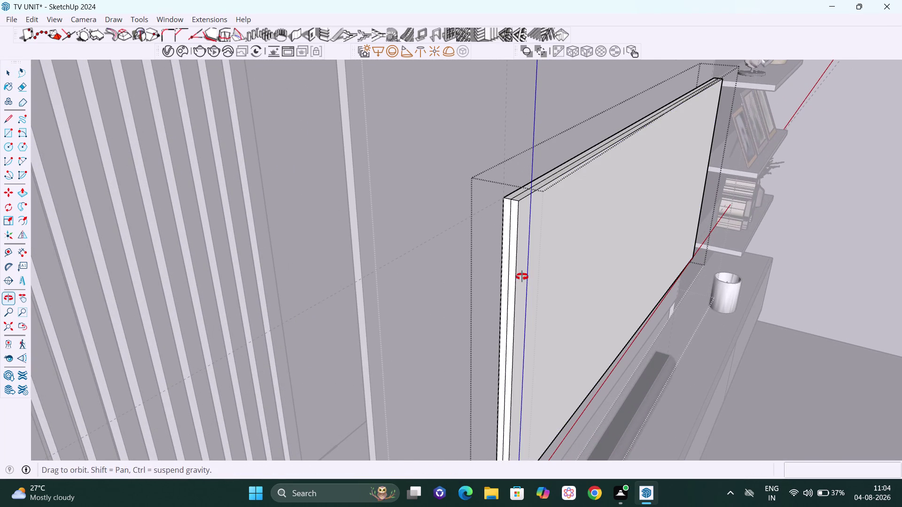
scroll(up, 3)
Push/pull the layer's side face about 1 inch for a stepped edge.
key(p)
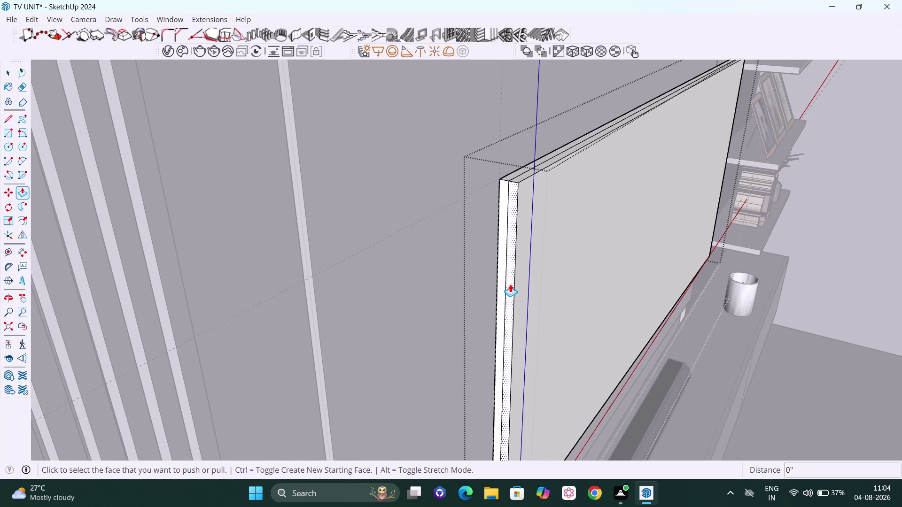
click(511, 284)
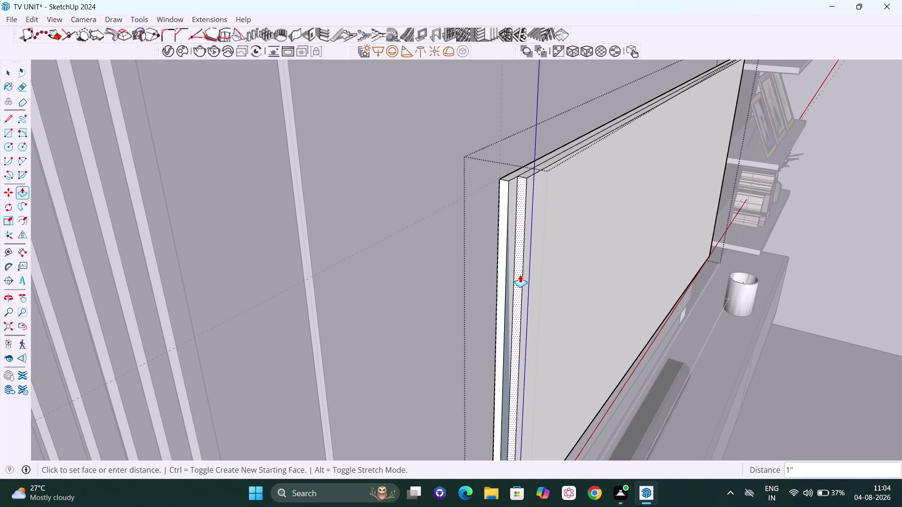
key(grave)
key(Escape)
key(space)
click(839, 275)
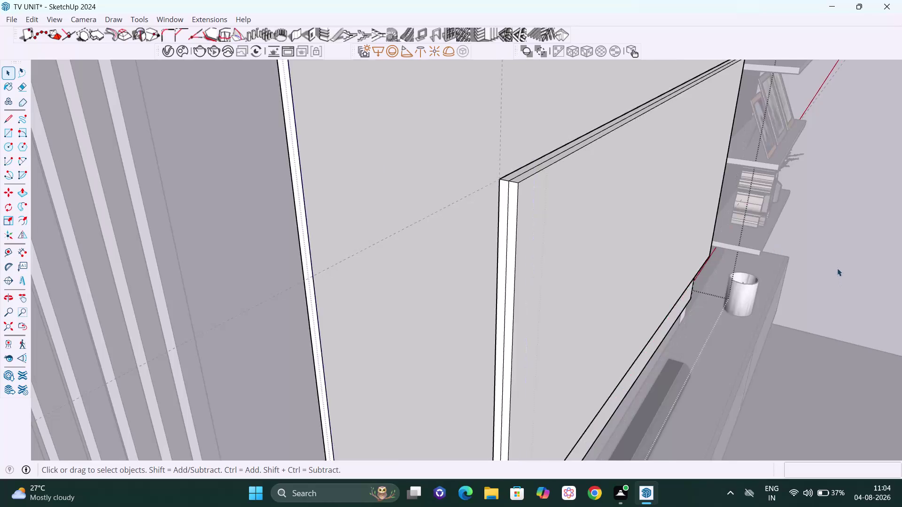
Zoom to the panel edge and enter the TV panel for editing.
scroll(down, 3)
middle_drag(811, 369, 727, 322)
scroll(up, 3)
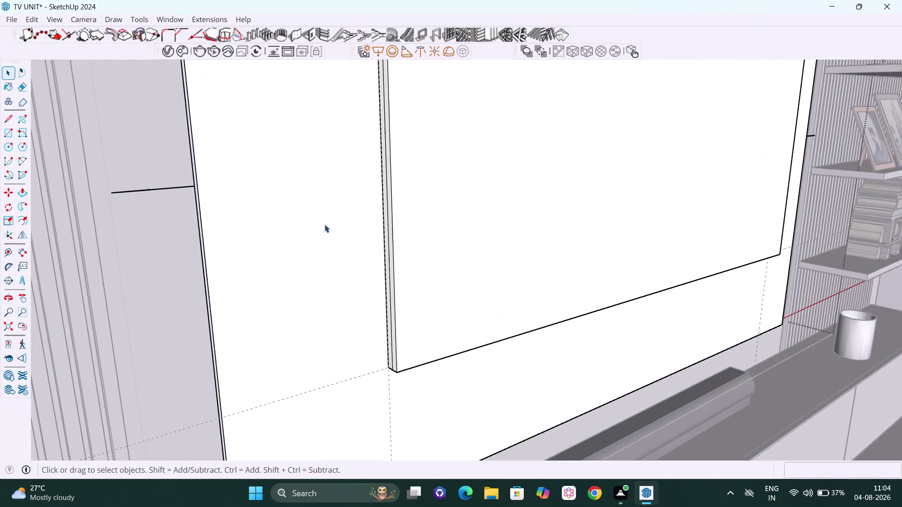
scroll(up, 3)
middle_drag(385, 294, 414, 323)
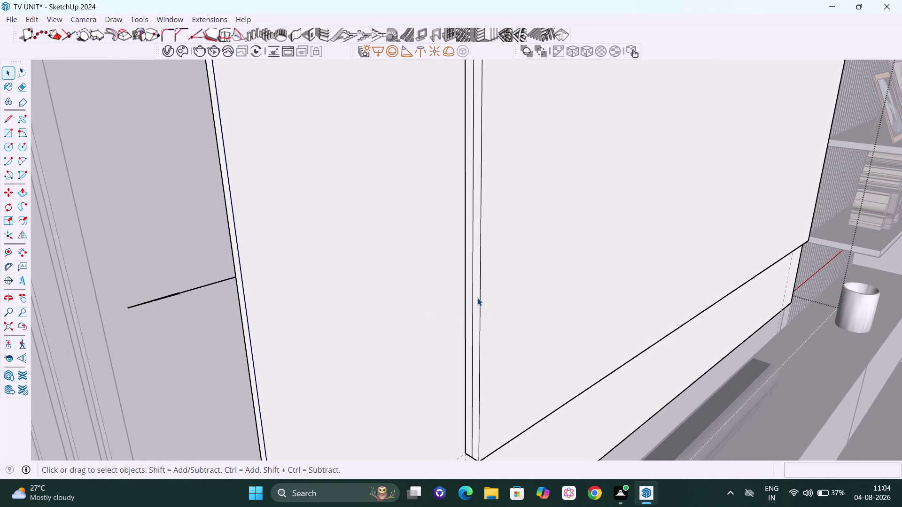
click(477, 298)
double_click(477, 298)
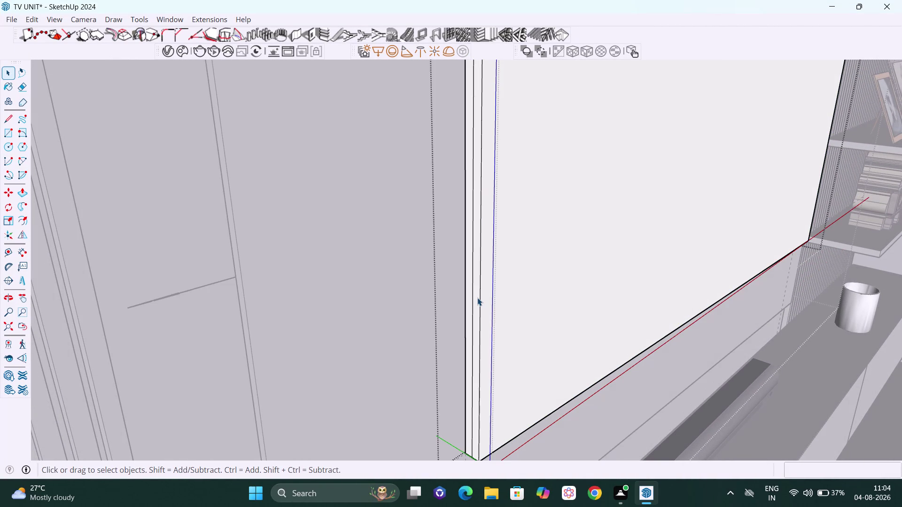
click(477, 298)
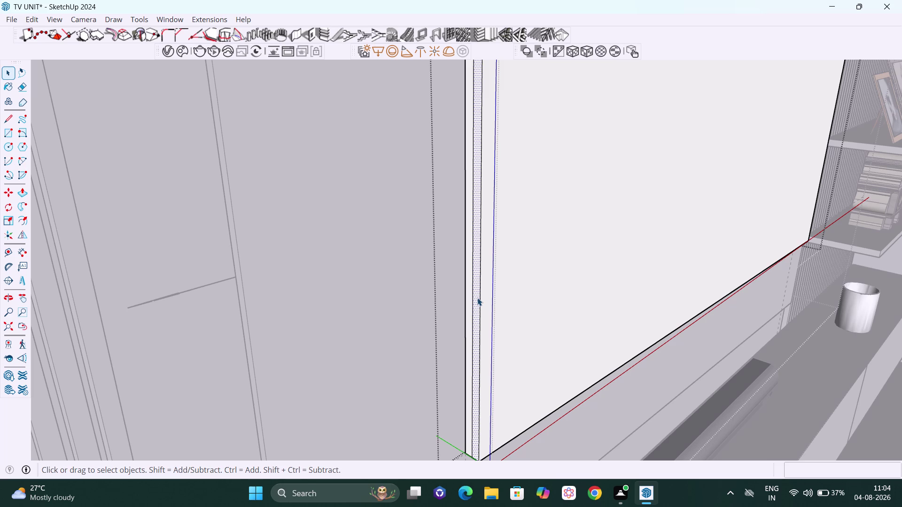
Raise the thin left edge strip of the TV panel by 20 mm.
key(p)
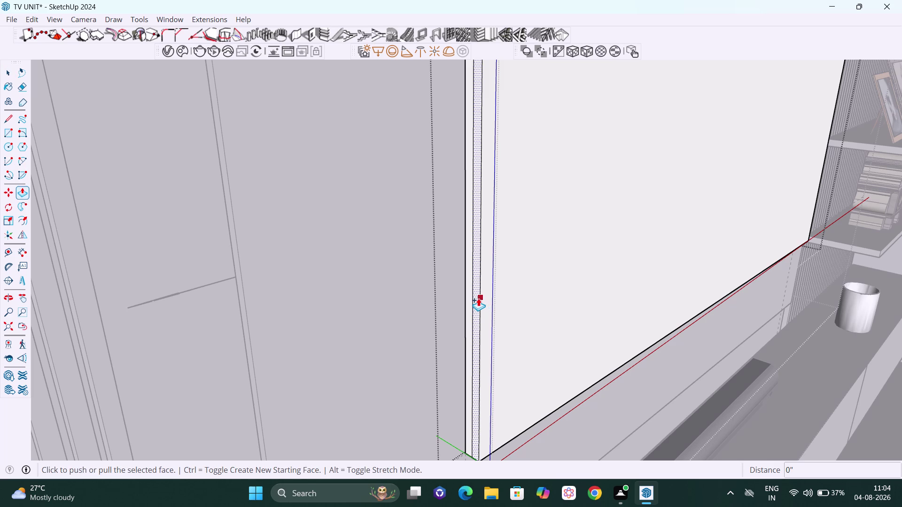
click(478, 298)
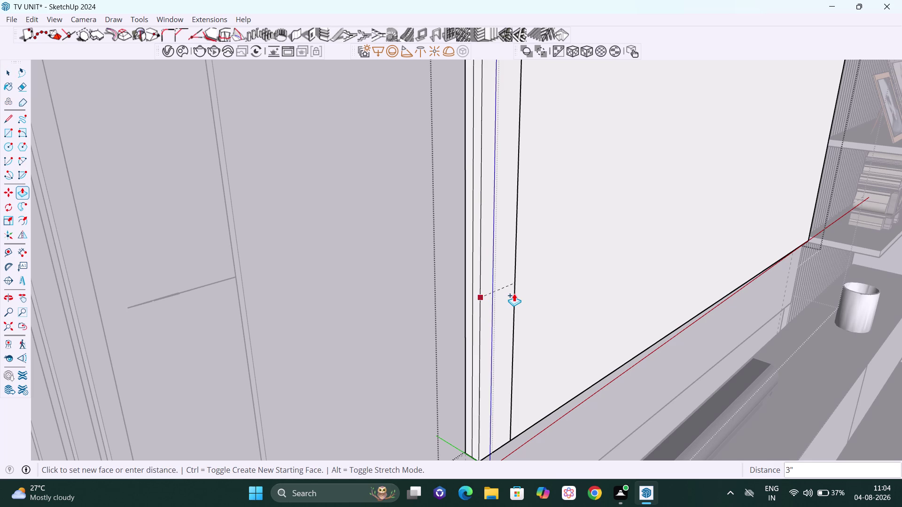
key(Escape)
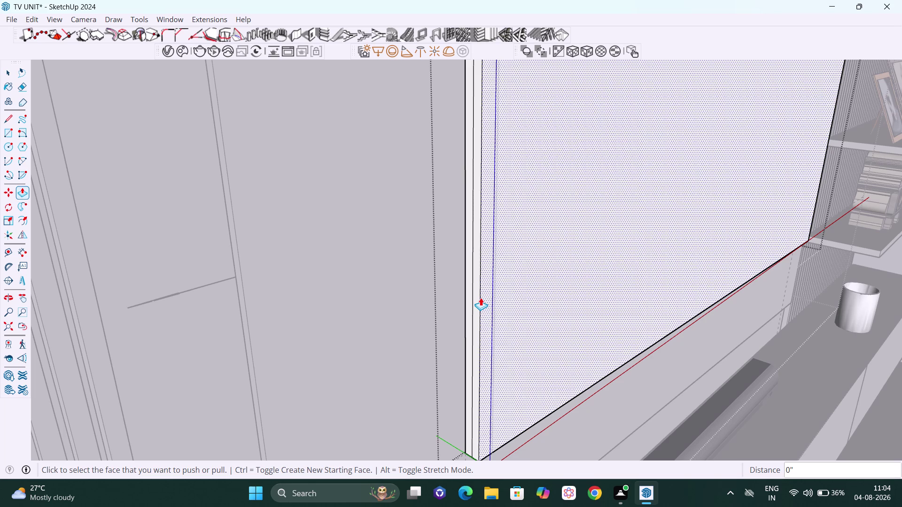
click(478, 297)
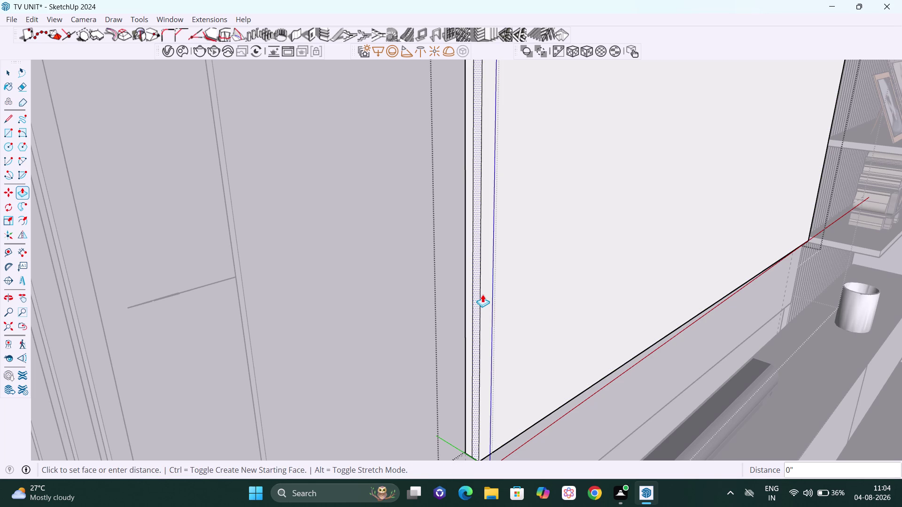
key(Right)
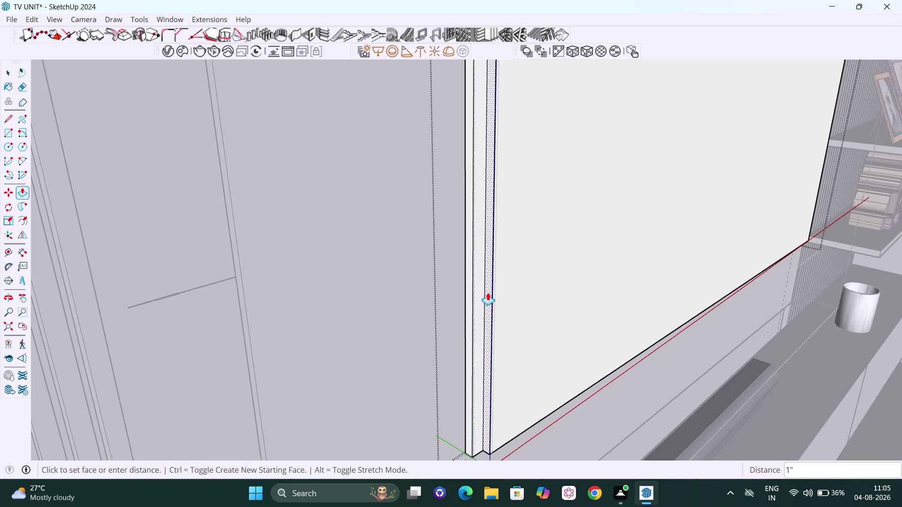
text(2)
text(0)
text(mm)
key(Return)
scroll(down, 3)
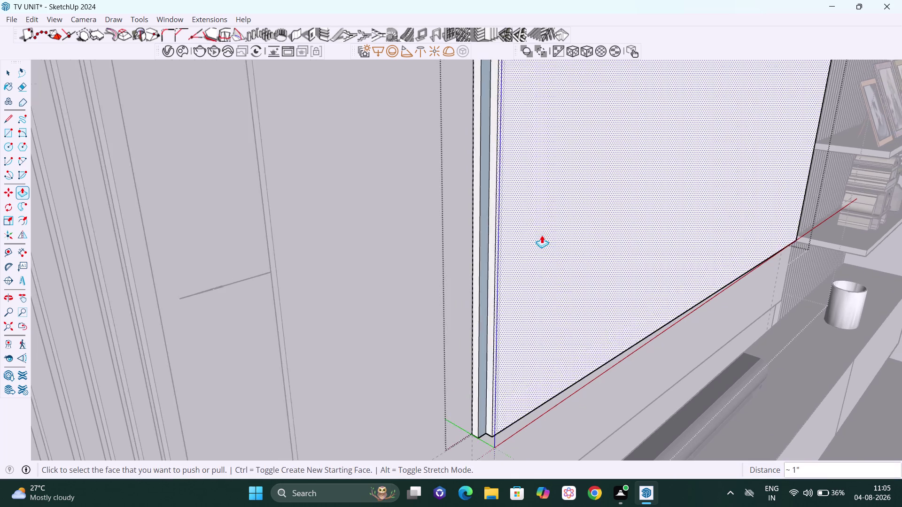
Orbit up to the panel's top edge strip, undoing a stray action.
scroll(down, 3)
middle_drag(540, 212, 428, 222)
middle_drag(387, 183, 442, 268)
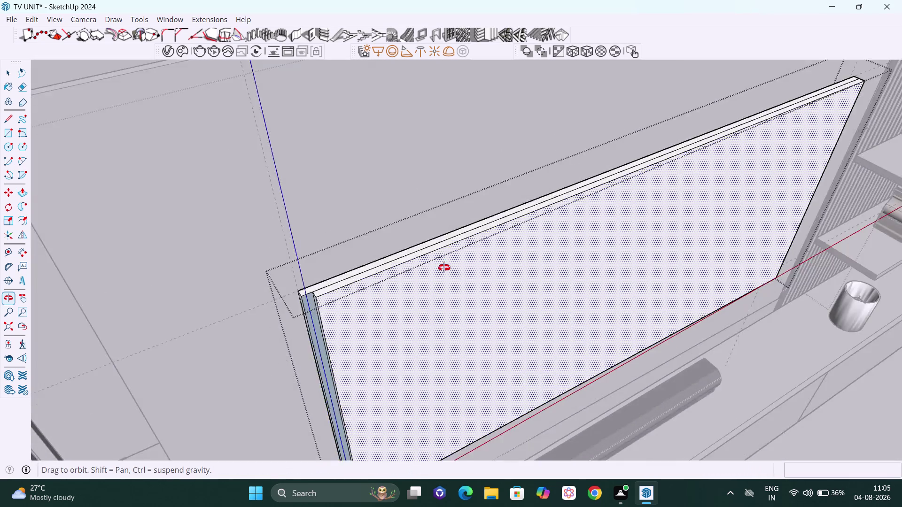
middle_drag(442, 268, 467, 270)
scroll(up, 3)
middle_drag(361, 335, 437, 325)
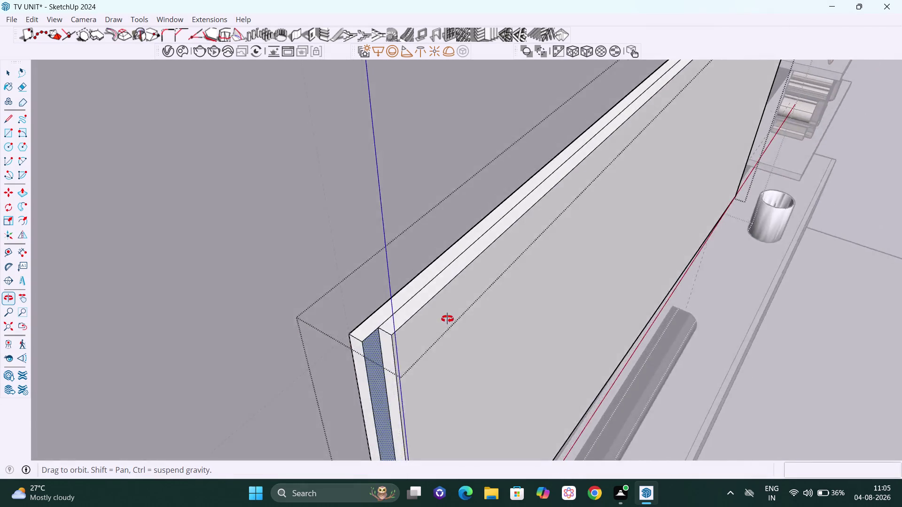
middle_drag(438, 325, 354, 330)
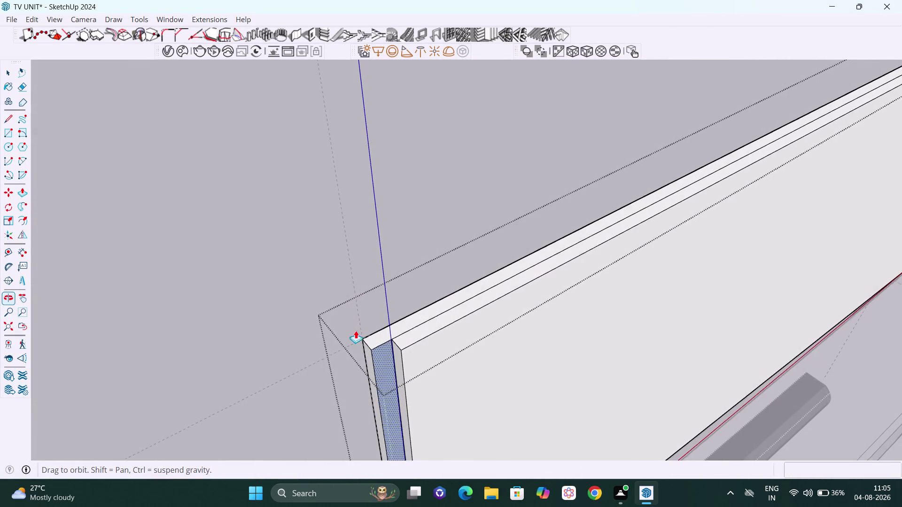
middle_drag(355, 330, 354, 331)
double_click(427, 314)
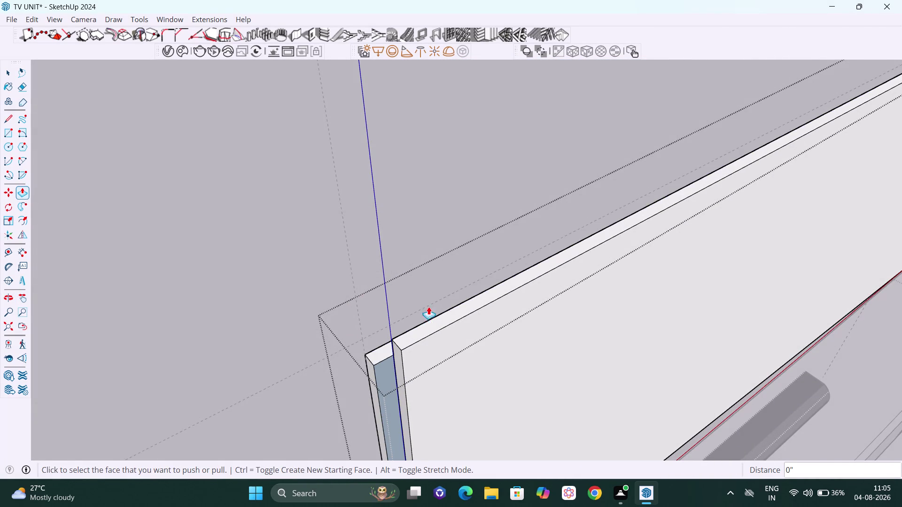
scroll(down, 3)
middle_drag(448, 349, 353, 311)
scroll(down, 3)
middle_drag(386, 309, 417, 333)
key(ctrl+z)
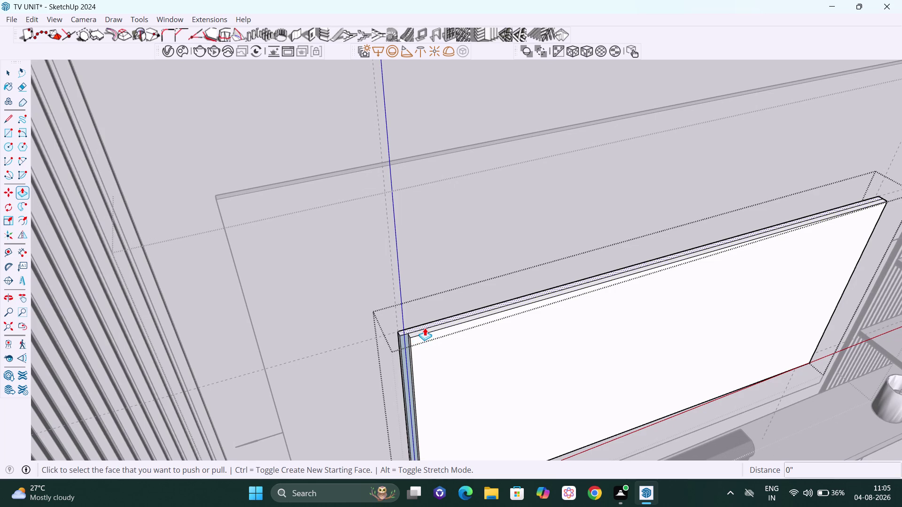
Pull the TV panel's top edge strip out 20 mm after two cancelled attempts.
click(424, 328)
middle_drag(424, 328, 427, 349)
scroll(up, 3)
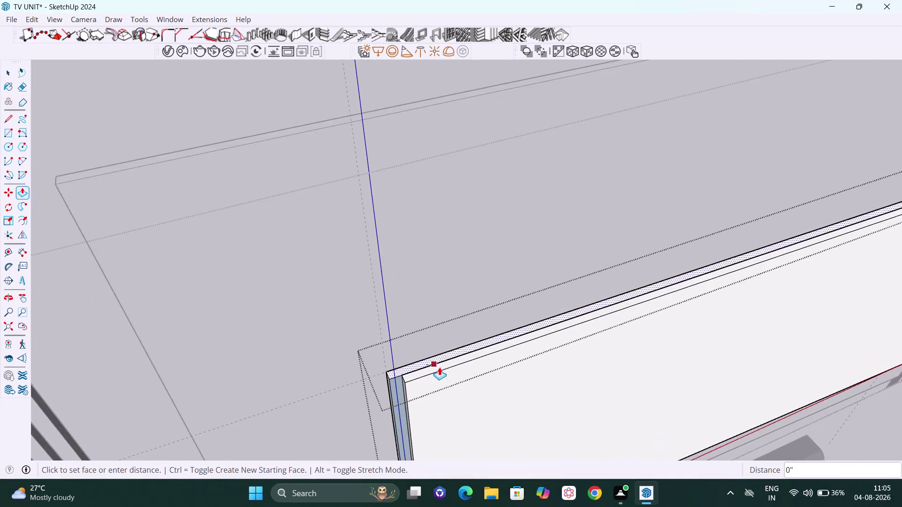
scroll(up, 3)
key(Escape)
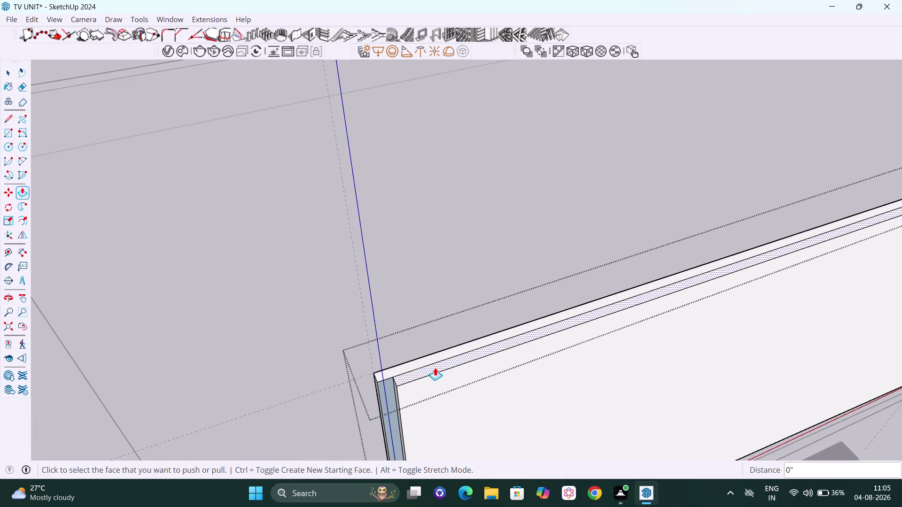
double_click(434, 367)
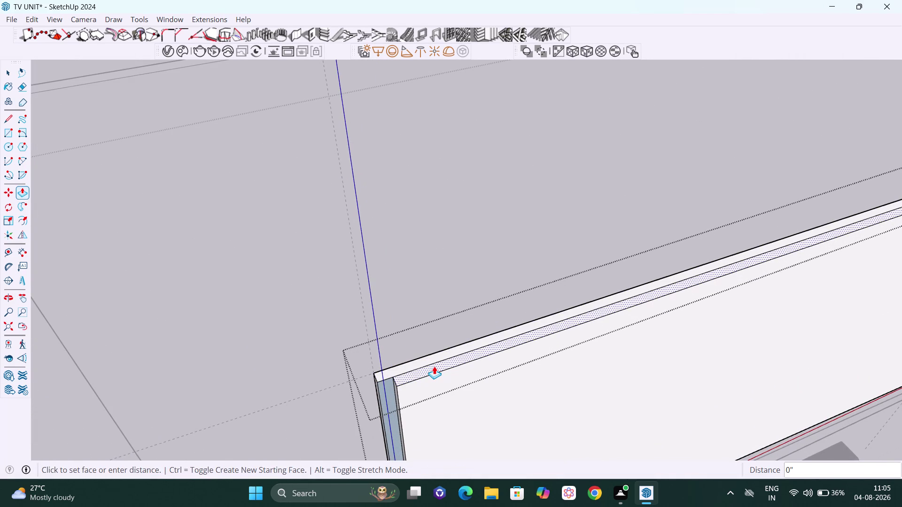
click(431, 367)
key(Escape)
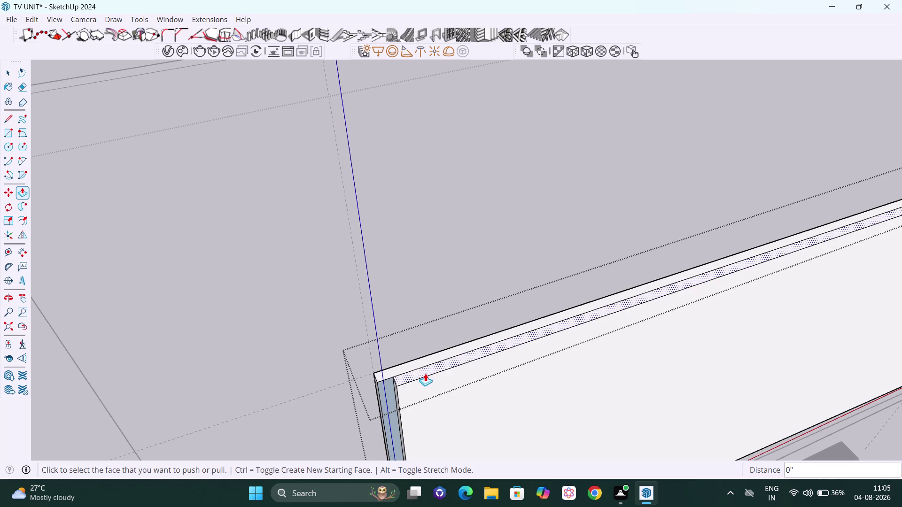
click(423, 372)
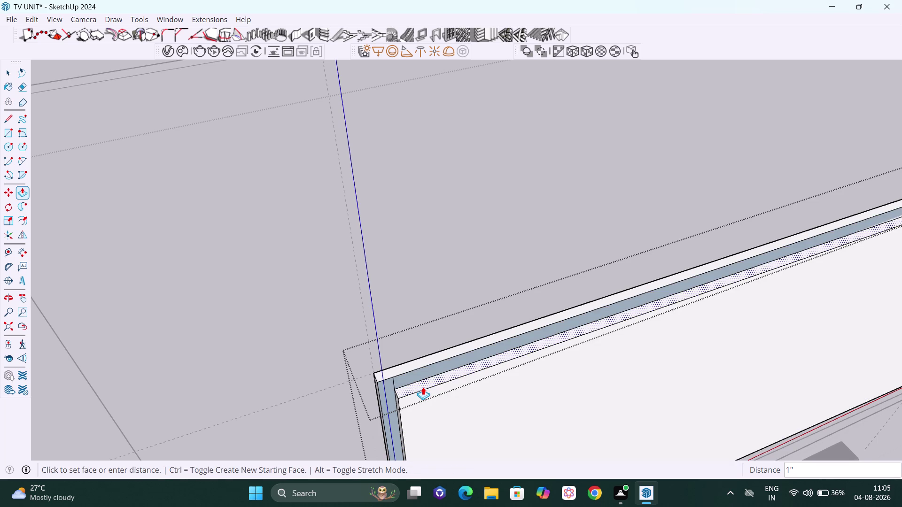
text(20)
text(mm)
key(Return)
scroll(down, 3)
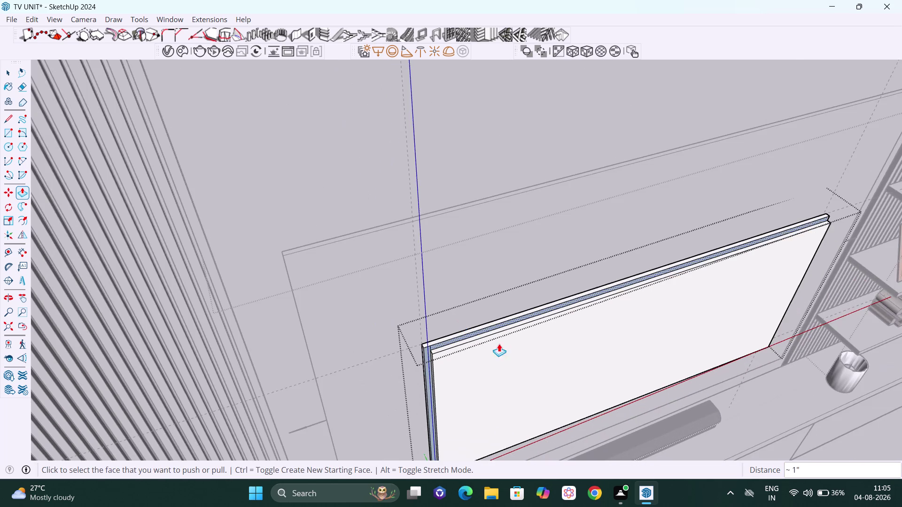
Pan and orbit over to the right end of the TV panel.
scroll(down, 3)
middle_drag(552, 375, 509, 350)
key(h)
drag(538, 325, 245, 281)
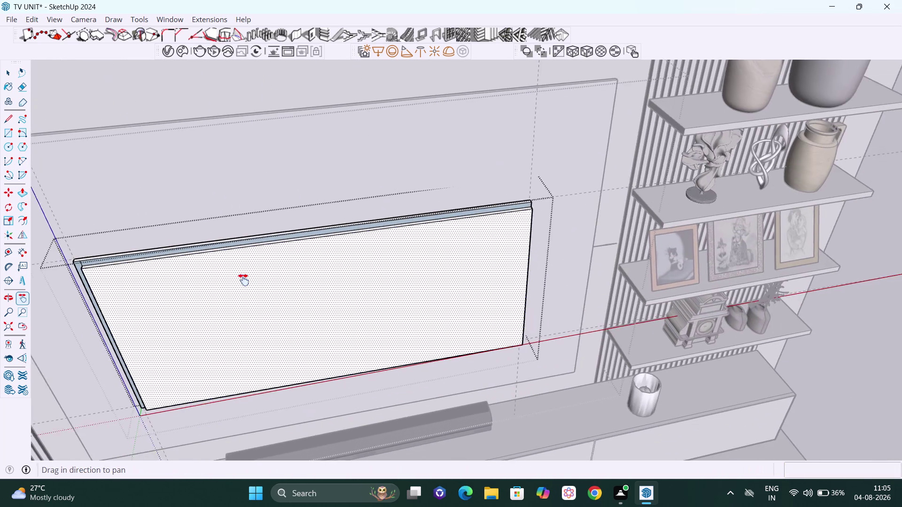
drag(246, 281, 243, 280)
scroll(up, 3)
middle_drag(620, 265, 333, 273)
scroll(up, 3)
middle_drag(368, 251, 352, 249)
scroll(up, 3)
scroll(up, 3)
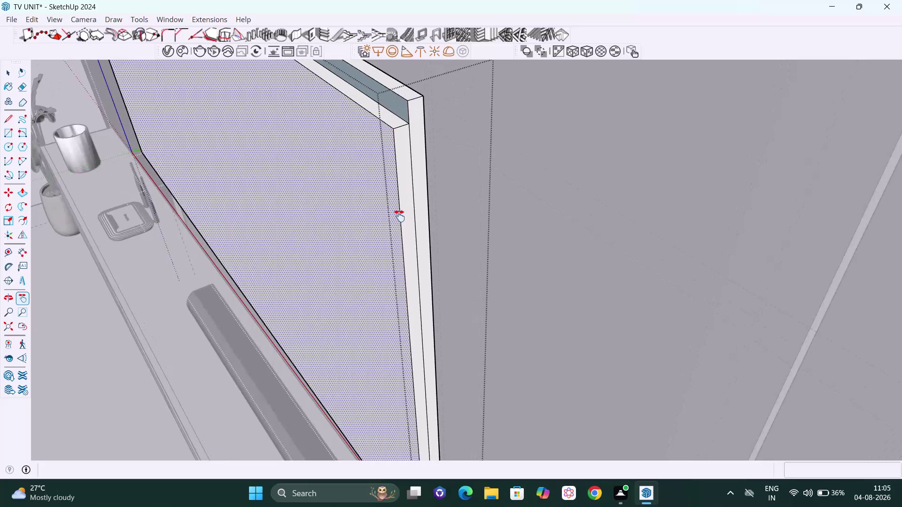
Try a 20 mm pull on the right strip, then undo the misplaced pull.
key(Escape)
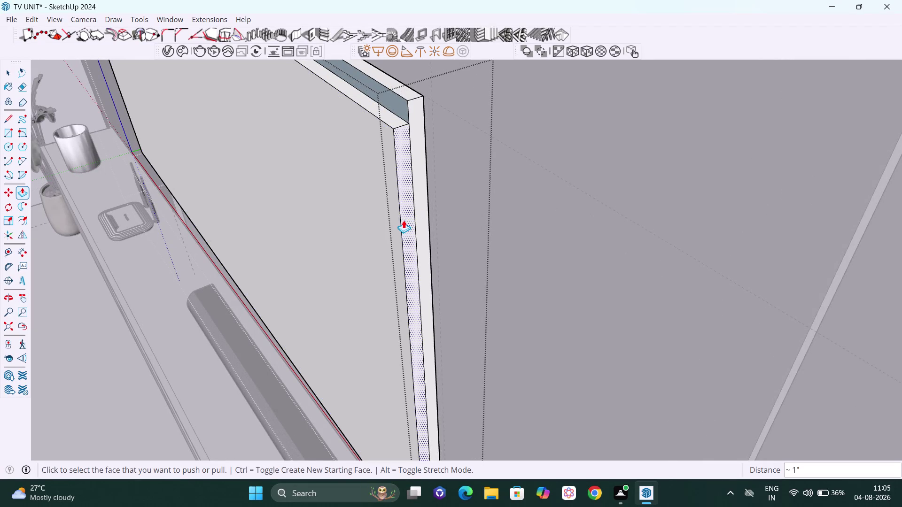
double_click(405, 215)
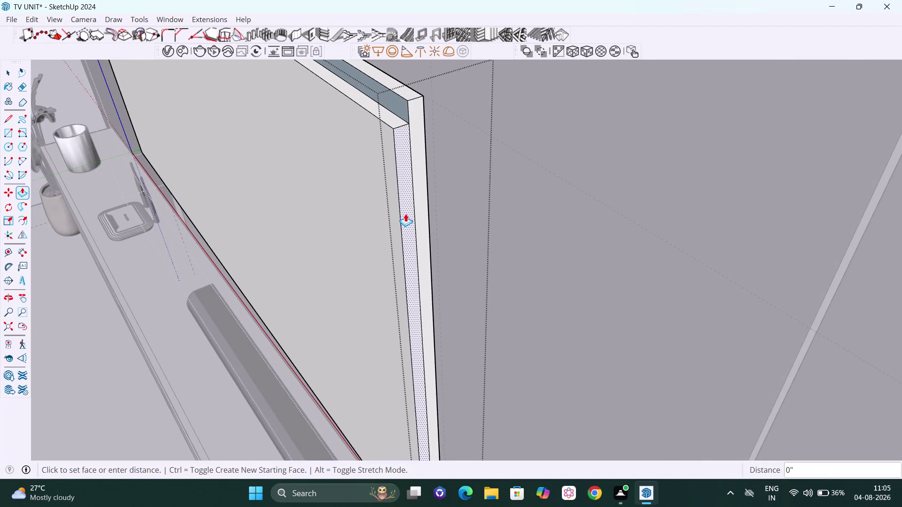
double_click(406, 208)
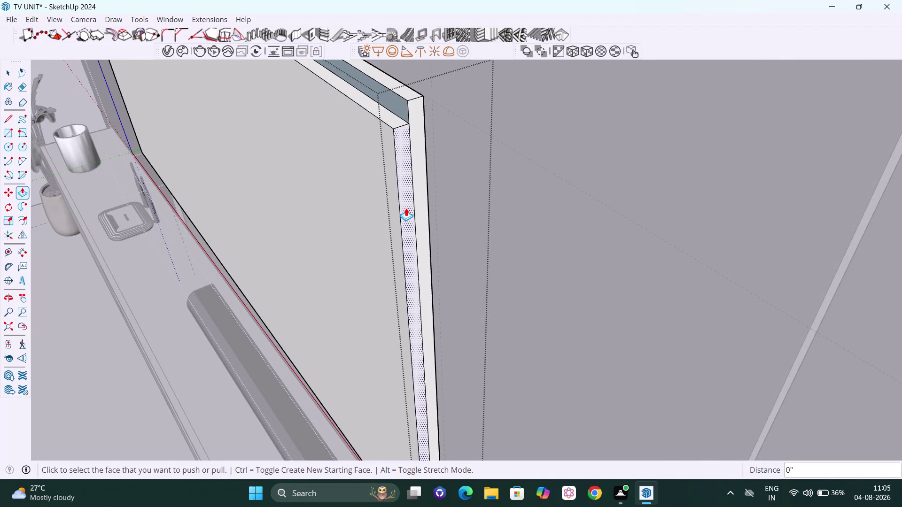
text(20)
text(m)
text(m)
key(Return)
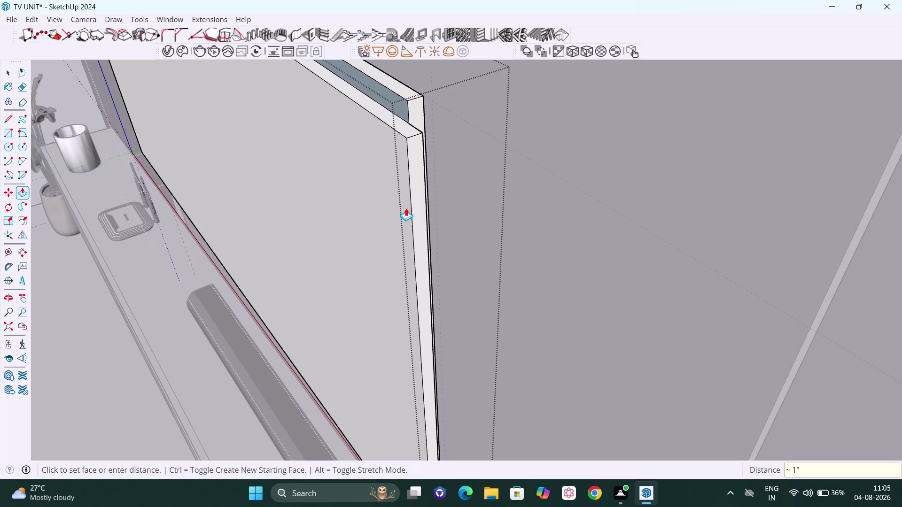
key(ctrl+z)
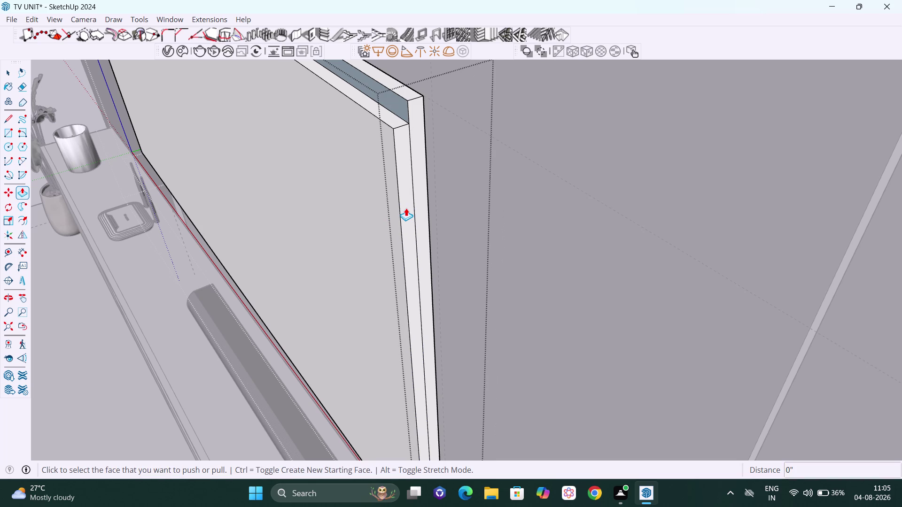
Raise the right edge strip of the TV panel by 20 mm.
click(409, 203)
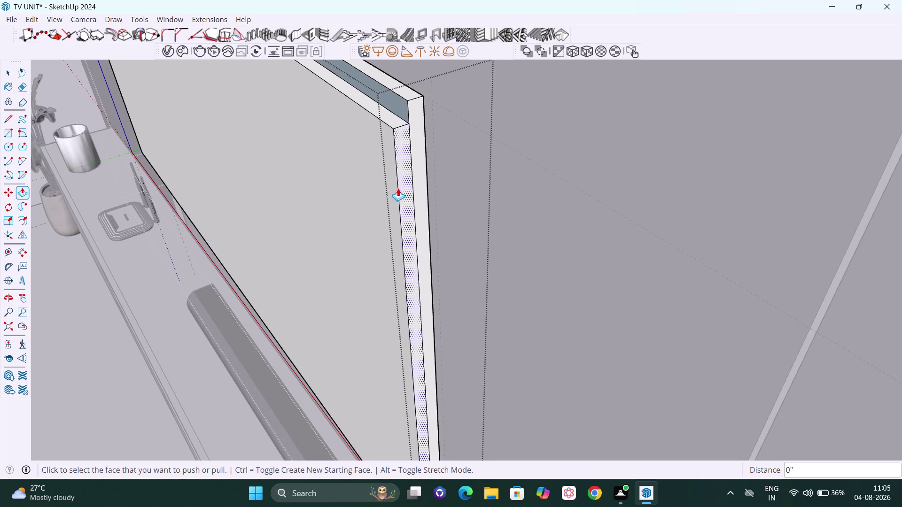
click(407, 187)
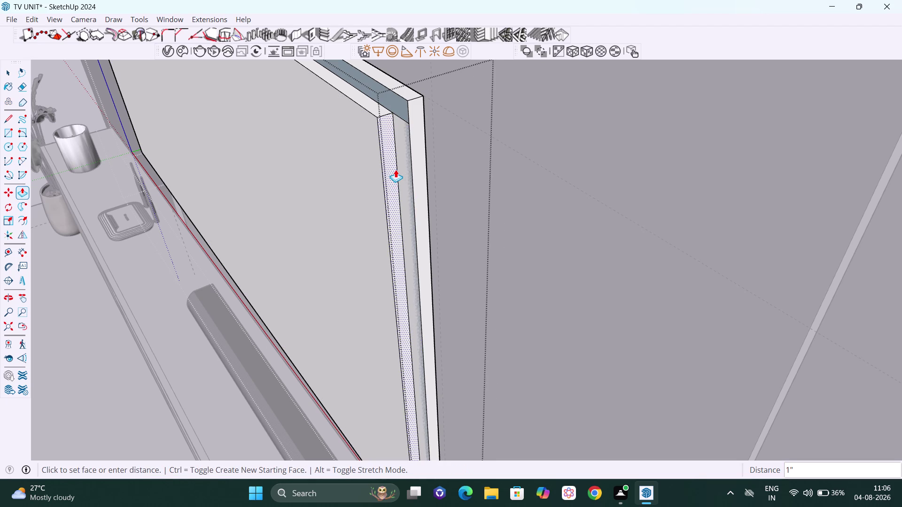
text(20)
text(mm)
key(Return)
scroll(down, 3)
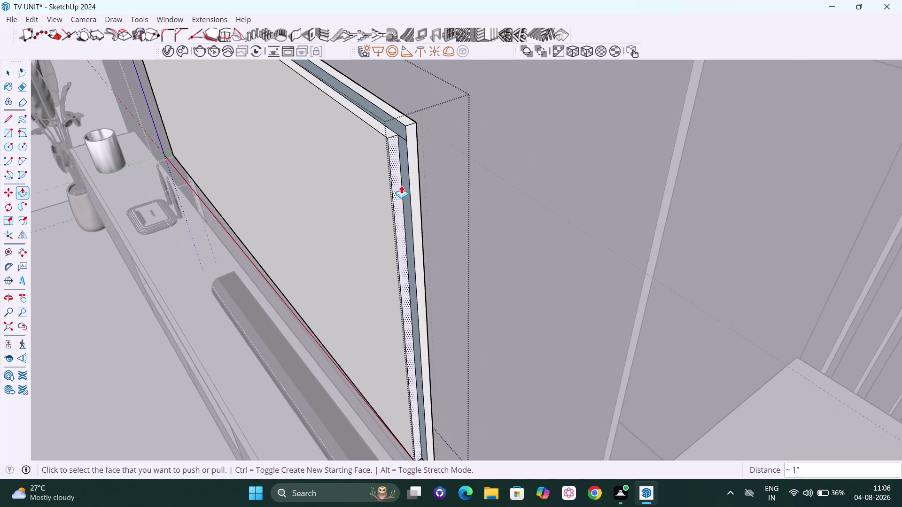
scroll(down, 3)
middle_drag(402, 299, 485, 280)
key(h)
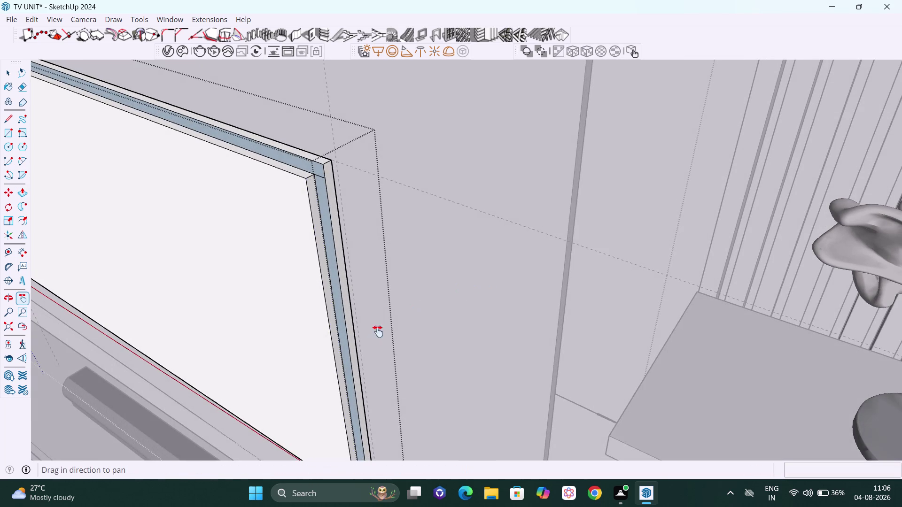
drag(399, 318, 749, 136)
middle_drag(716, 282, 753, 225)
drag(645, 281, 665, 356)
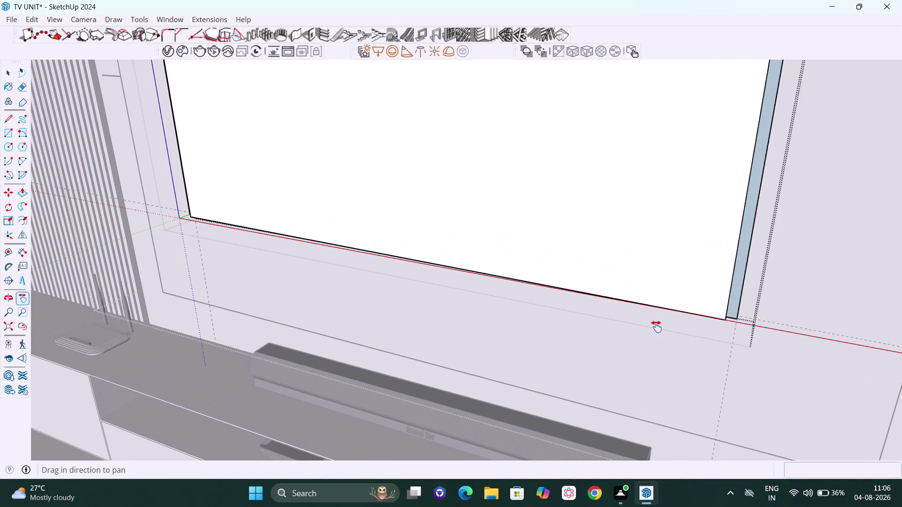
middle_drag(656, 327, 648, 141)
drag(644, 172, 662, 331)
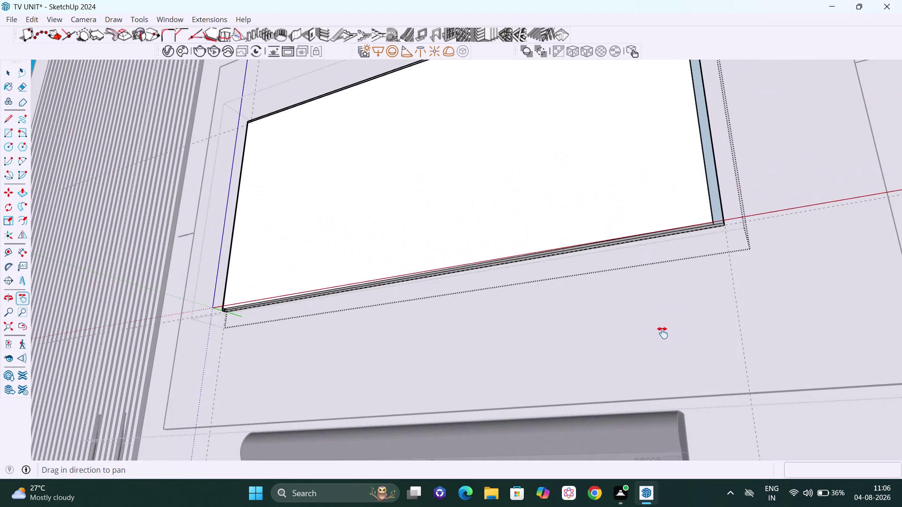
middle_drag(655, 276, 629, 162)
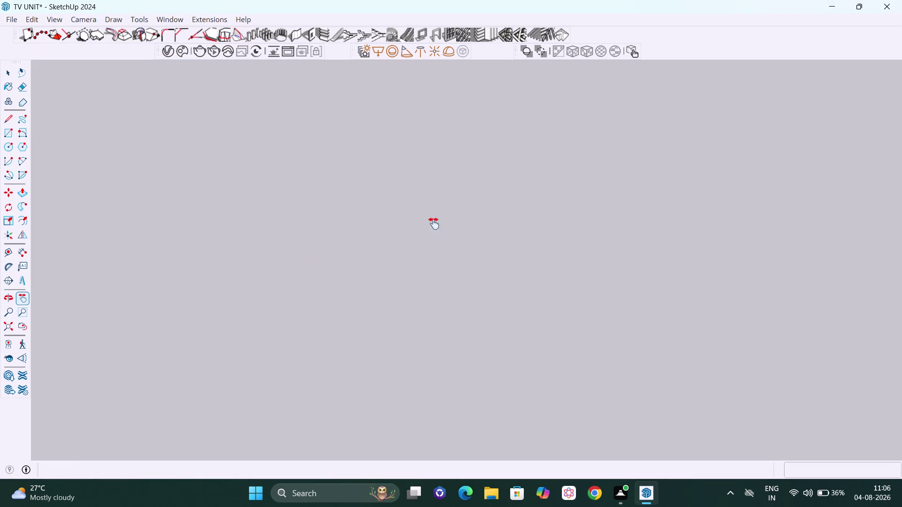
click(8, 327)
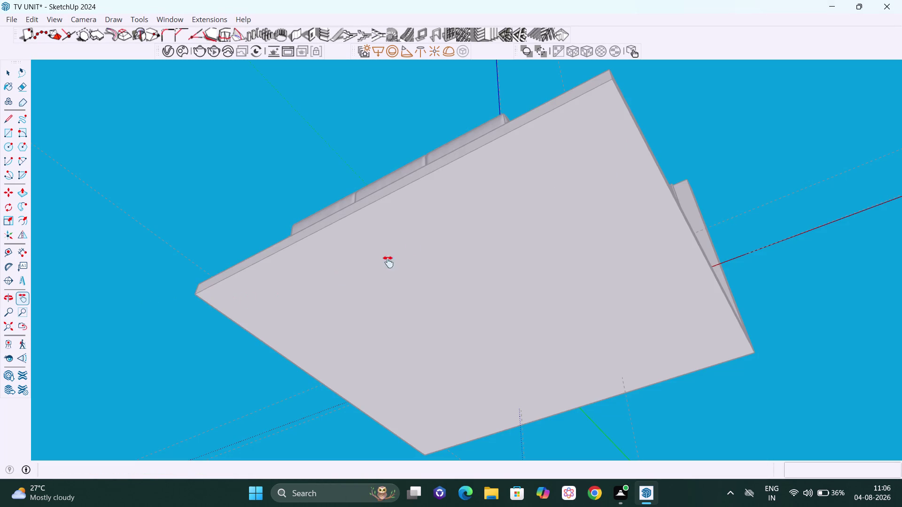
middle_drag(419, 239, 431, 384)
drag(490, 260, 468, 390)
scroll(up, 3)
scroll(down, 3)
scroll(up, 3)
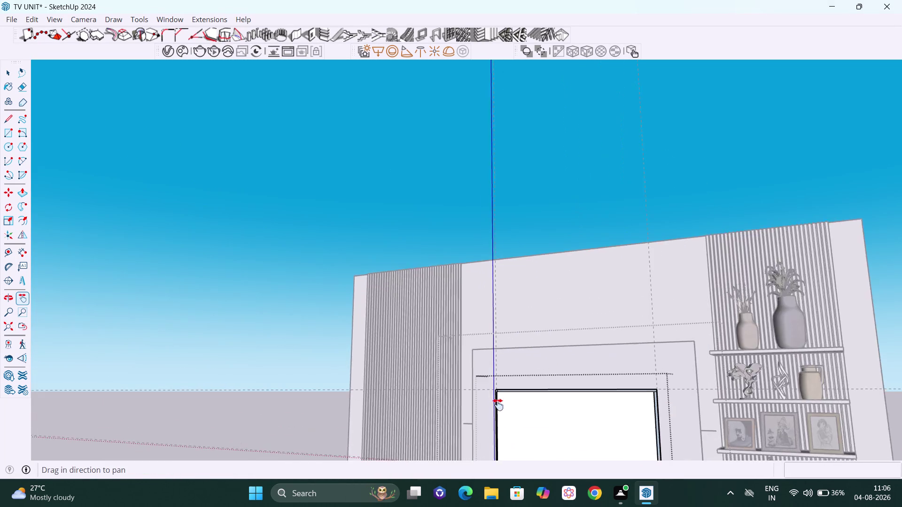
drag(620, 445, 580, 271)
scroll(up, 3)
middle_drag(676, 351, 659, 305)
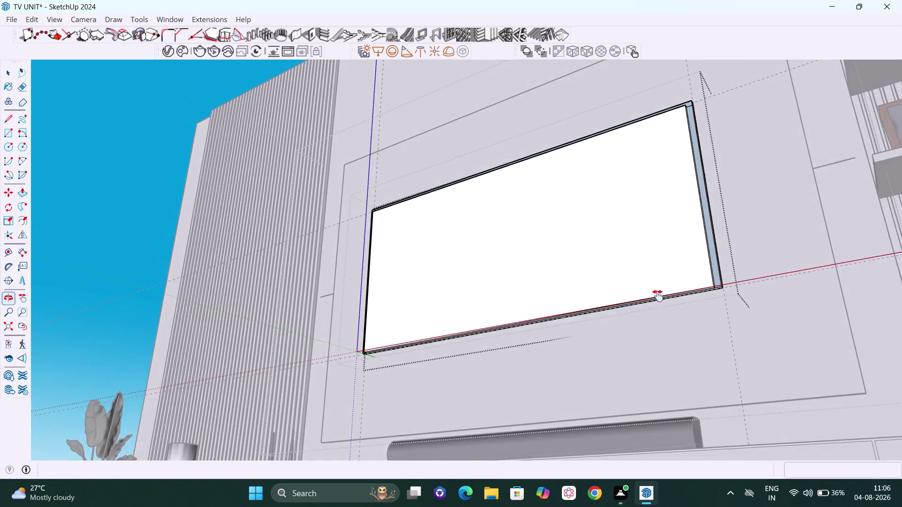
scroll(up, 3)
scroll(up, 3)
middle_drag(684, 343, 685, 288)
scroll(up, 3)
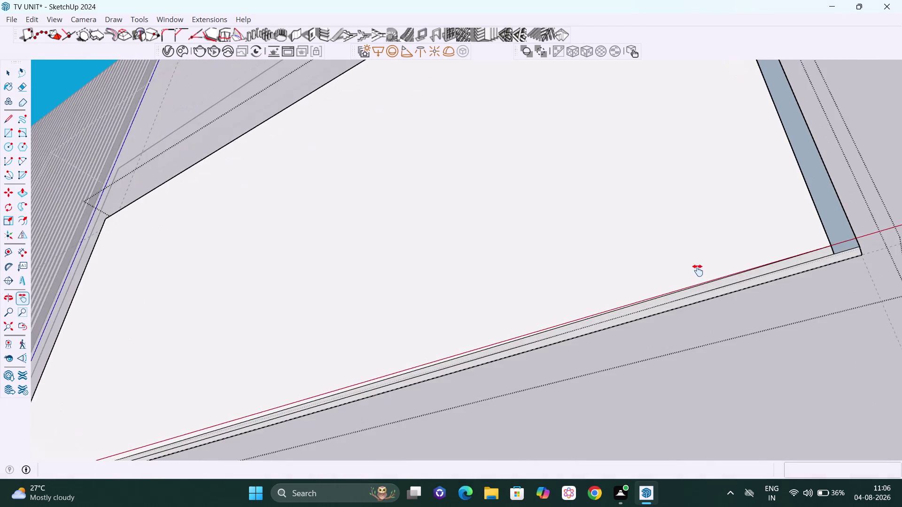
middle_drag(696, 290, 691, 274)
Pull the bottom frame strip out 20 mm and return to Select.
key(Escape)
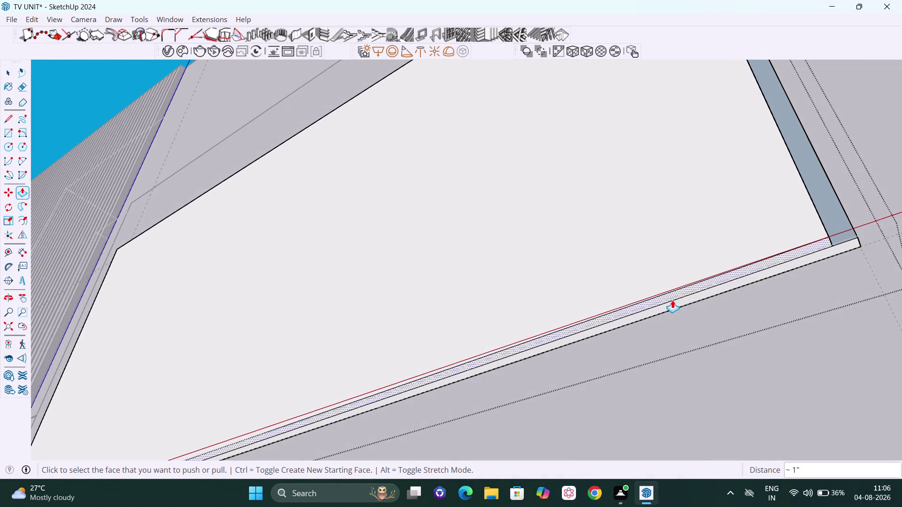
key(p)
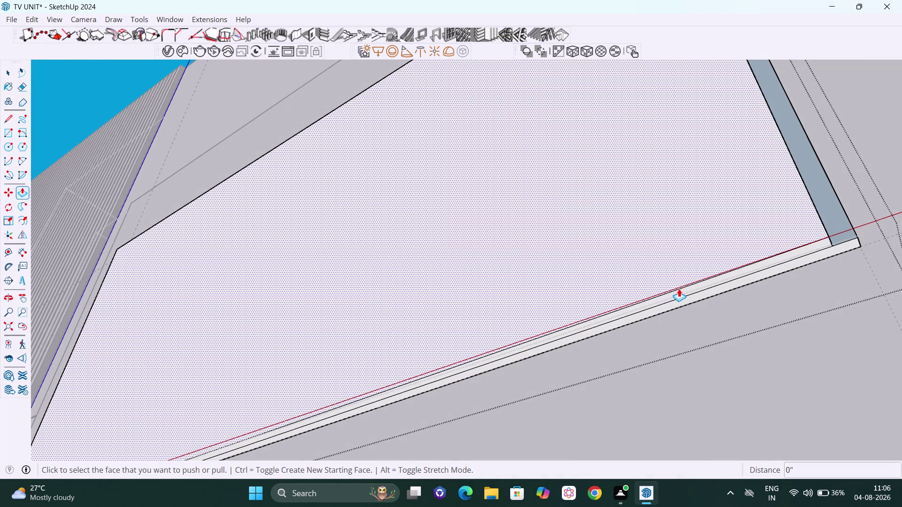
click(680, 291)
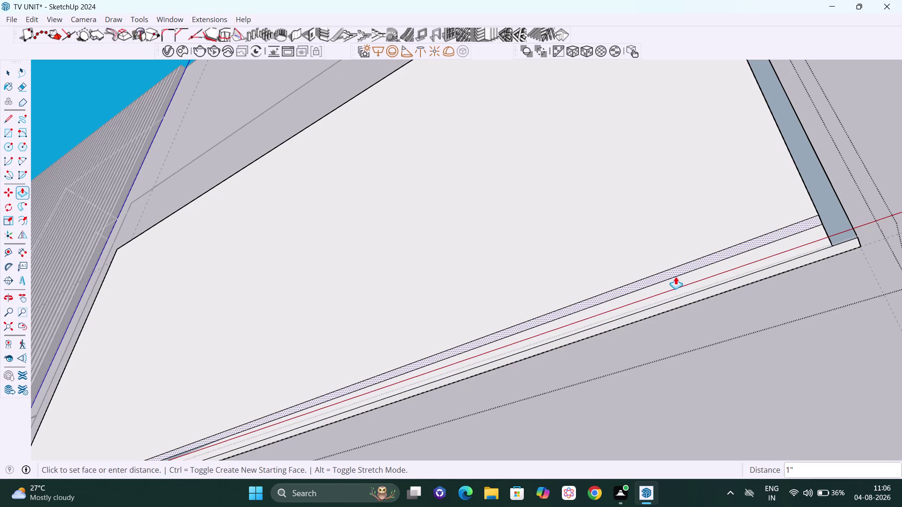
text(2)
text(0mm)
key(Return)
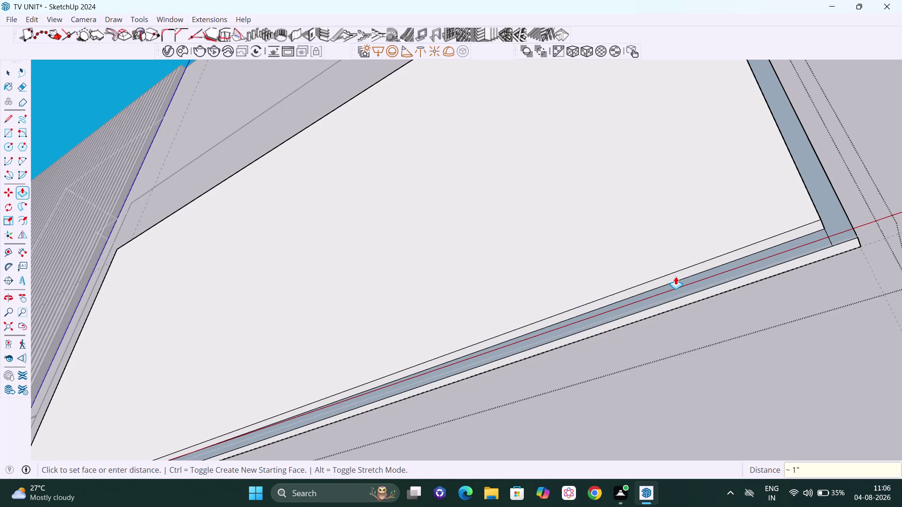
key(space)
Orbit to check the raised bottom strip and its bottom-right corner.
scroll(down, 3)
scroll(down, 3)
scroll(down, 3)
middle_drag(696, 281, 709, 341)
scroll(up, 3)
middle_drag(716, 330, 716, 348)
scroll(up, 3)
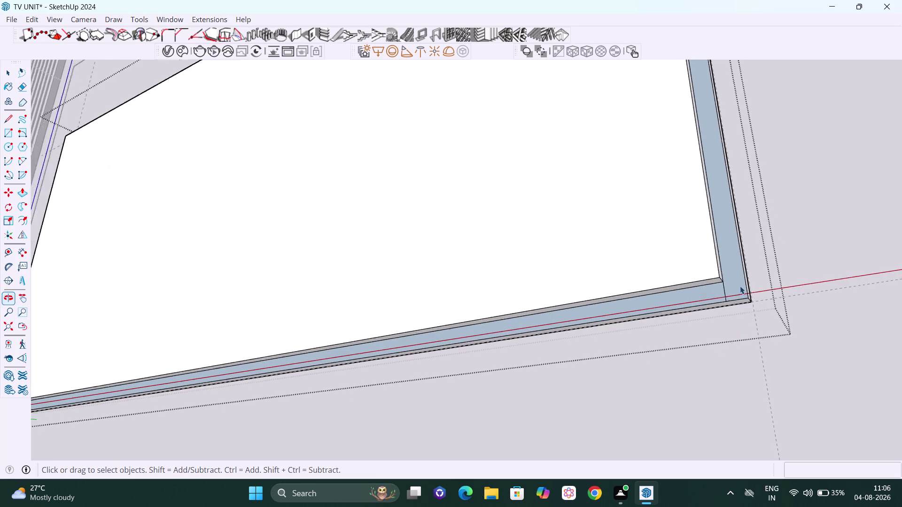
scroll(up, 3)
scroll(up, 3)
middle_drag(708, 330, 723, 333)
Erase the seam line at the TV frame's bottom-right corner.
scroll(up, 3)
key(e)
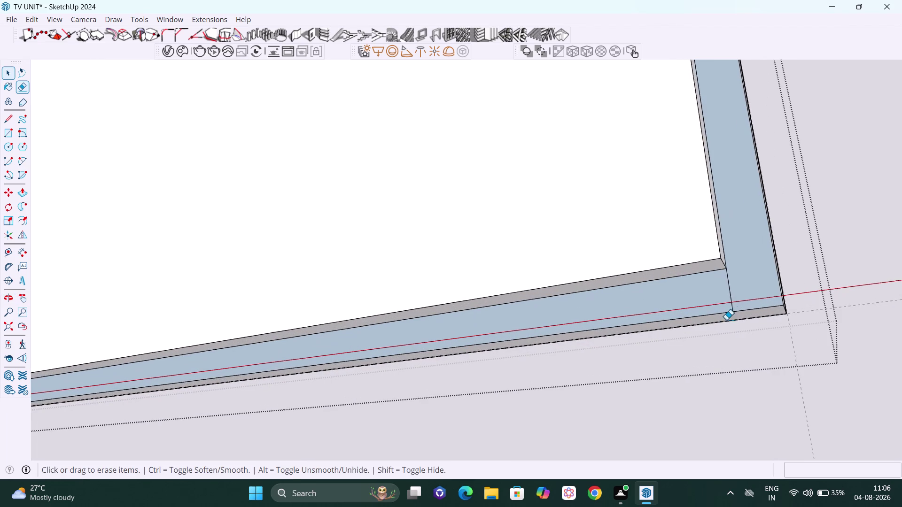
drag(733, 295, 726, 296)
scroll(down, 3)
scroll(down, 3)
Move up the frame's right side and erase the top-right corner seam.
key(h)
drag(631, 192, 679, 401)
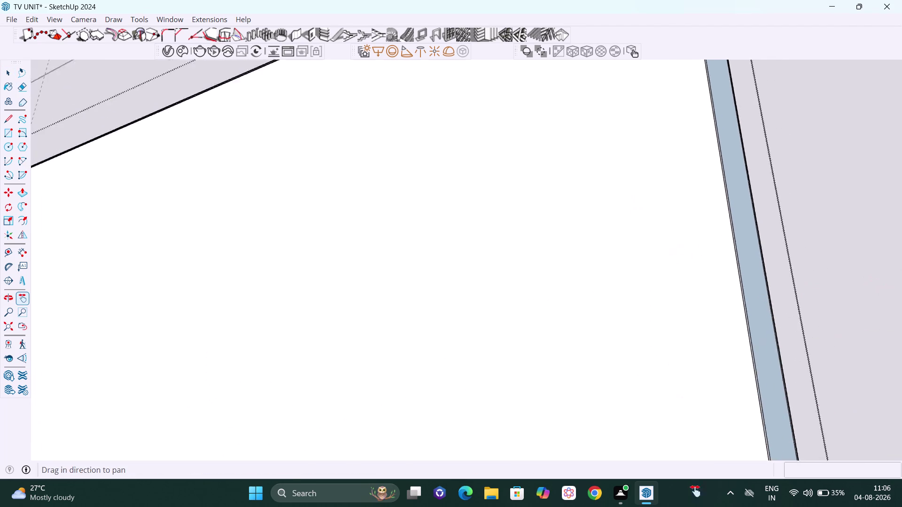
drag(679, 401, 706, 506)
drag(683, 99, 623, 331)
scroll(up, 3)
scroll(up, 3)
middle_drag(658, 233, 673, 287)
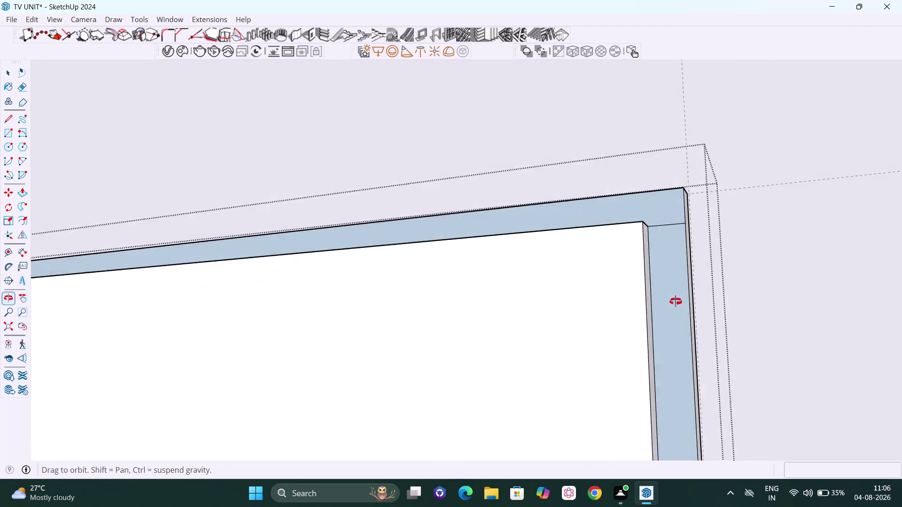
middle_drag(672, 287, 677, 311)
scroll(up, 3)
key(Escape)
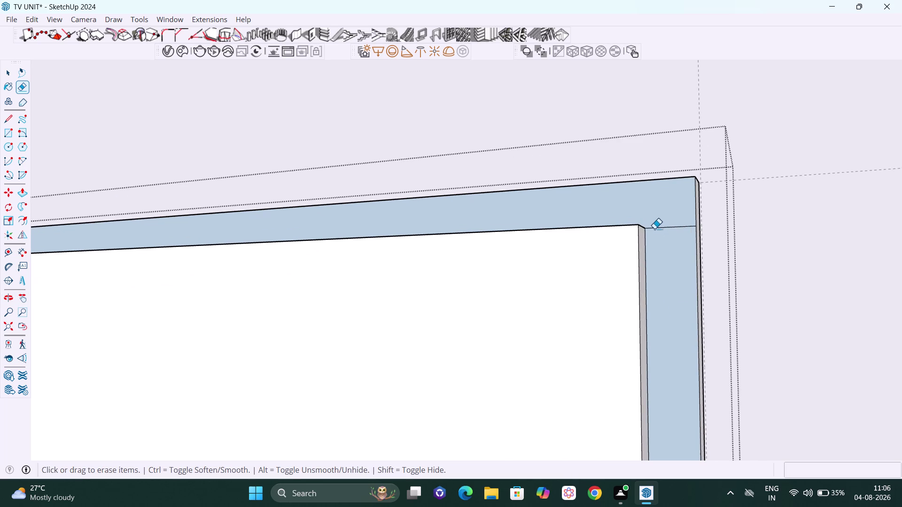
drag(657, 224, 662, 246)
Move along the top edge and erase the top-left corner seam.
key(h)
drag(472, 256, 610, 239)
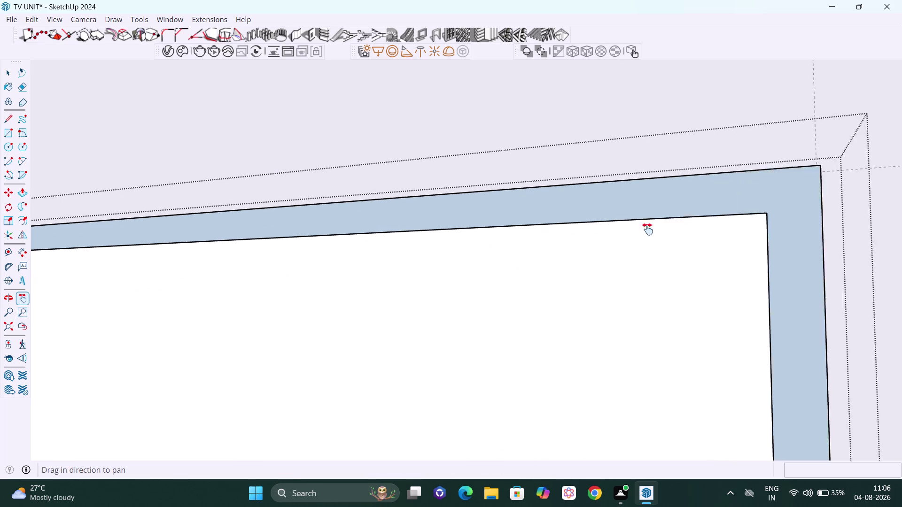
drag(610, 239, 766, 204)
scroll(down, 3)
drag(76, 314, 900, 253)
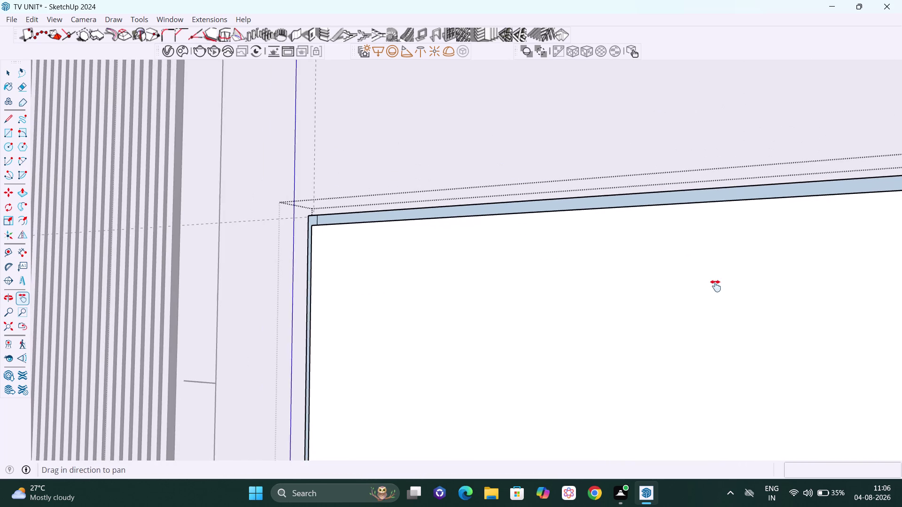
drag(513, 295, 554, 300)
middle_drag(359, 243, 457, 276)
scroll(up, 3)
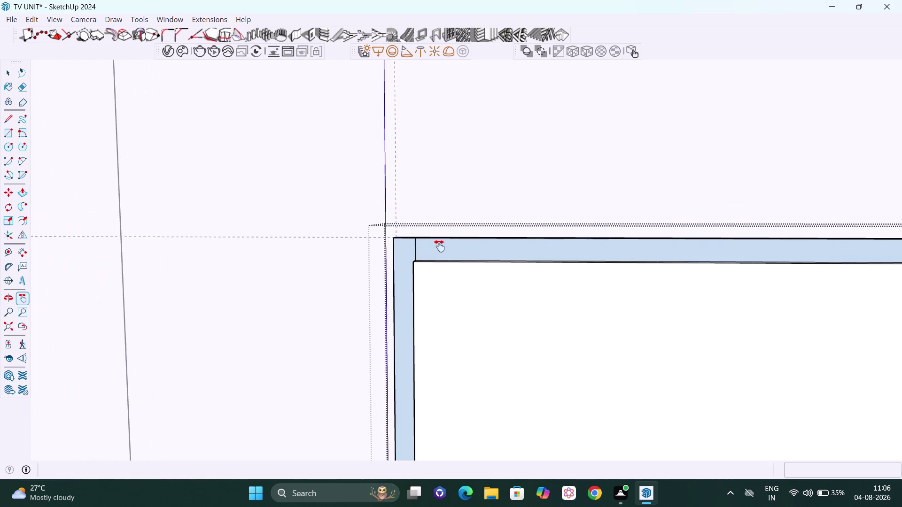
scroll(up, 3)
middle_drag(427, 288, 474, 315)
scroll(up, 3)
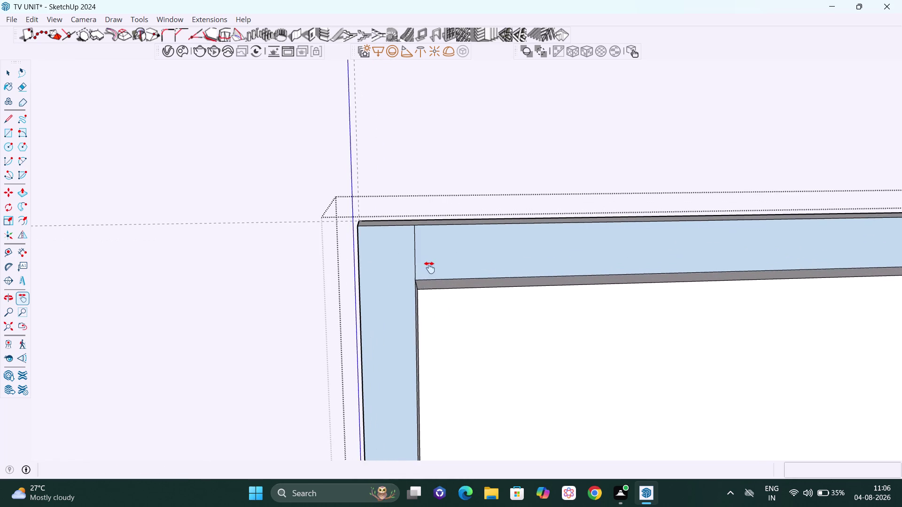
key(Escape)
drag(410, 256, 430, 262)
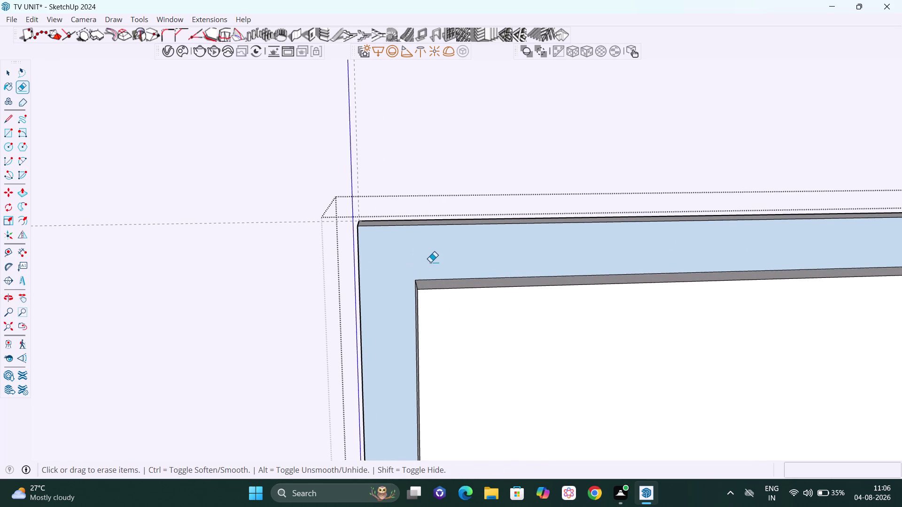
Move down the left side and erase the bottom-left corner seam.
key(h)
drag(447, 307, 402, 97)
scroll(down, 3)
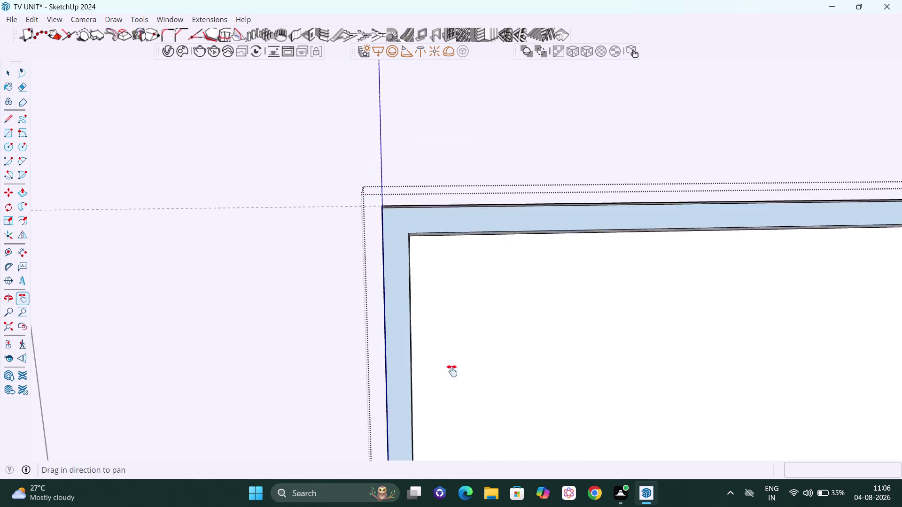
drag(457, 428, 412, 201)
drag(440, 353, 449, 112)
scroll(down, 3)
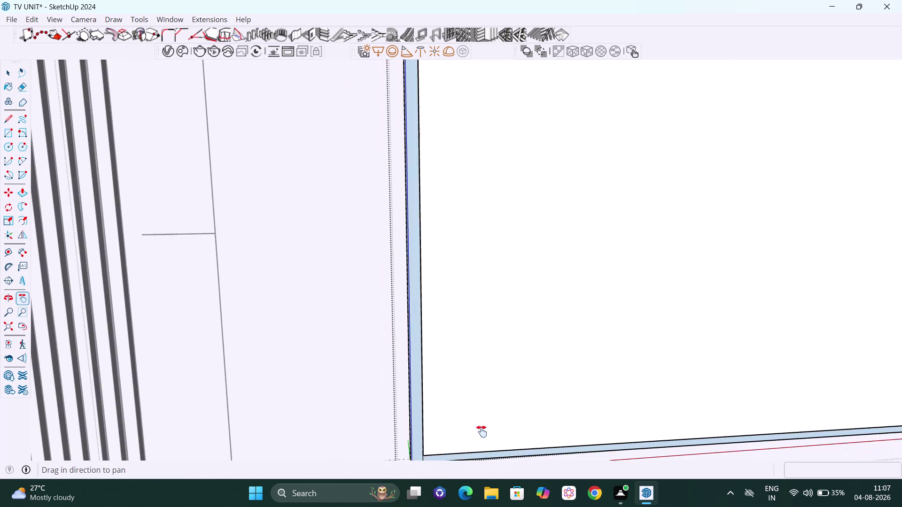
drag(483, 425, 463, 218)
scroll(up, 3)
scroll(up, 3)
scroll(up, 3)
middle_drag(401, 306, 388, 276)
scroll(up, 3)
scroll(up, 3)
key(Escape)
drag(386, 203, 410, 207)
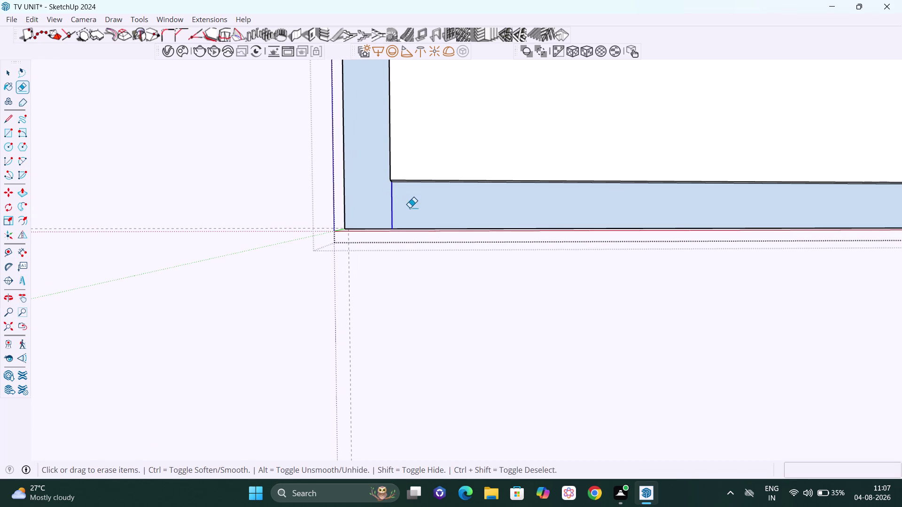
drag(409, 207, 410, 208)
key(space)
Select the joined frame border, open and dismiss its context menu, then clear selection.
click(382, 214)
right_click(382, 215)
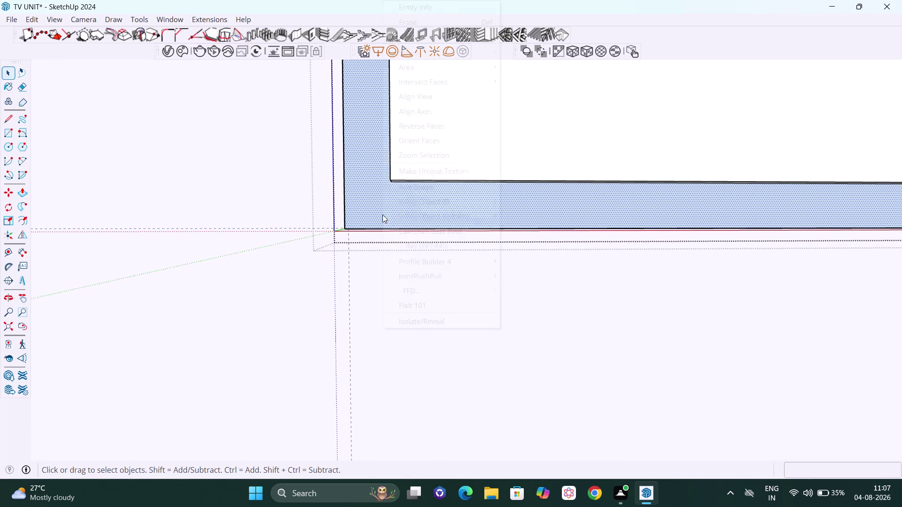
click(424, 127)
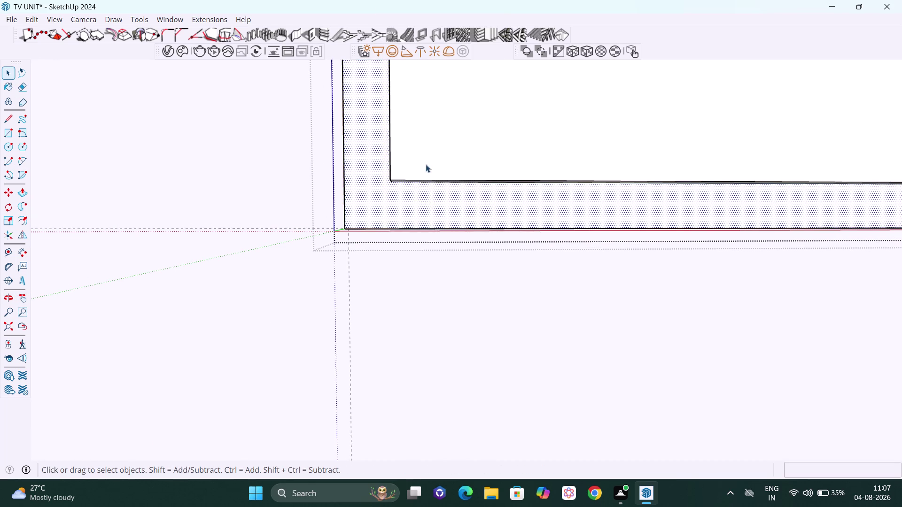
scroll(down, 3)
key(space)
scroll(down, 3)
scroll(down, 3)
scroll(down, 3)
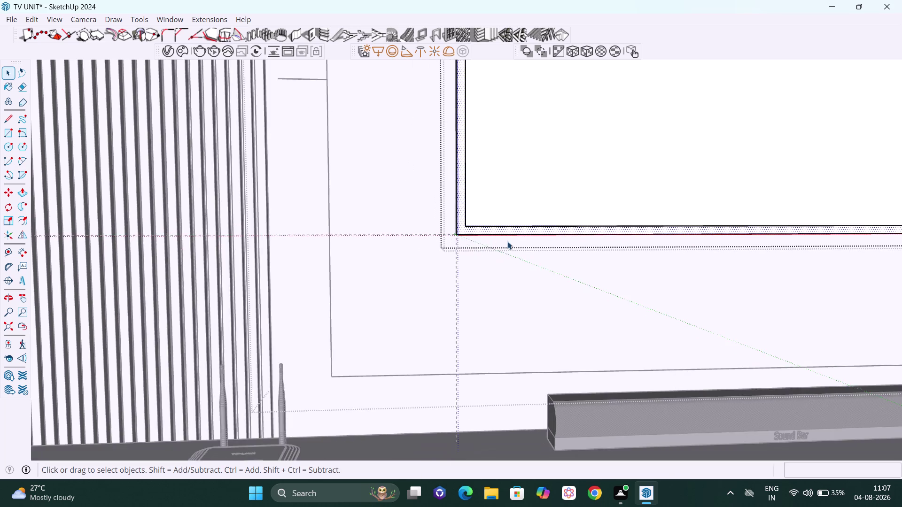
scroll(down, 3)
click(76, 193)
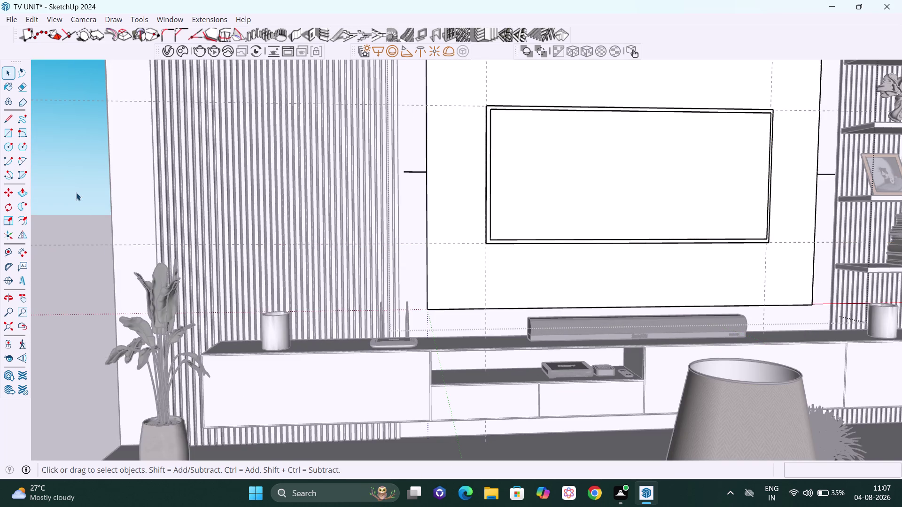
Orbit out to the whole TV wall and erase the dashed guides around the panel.
scroll(down, 3)
scroll(down, 3)
middle_drag(595, 189, 550, 275)
click(860, 105)
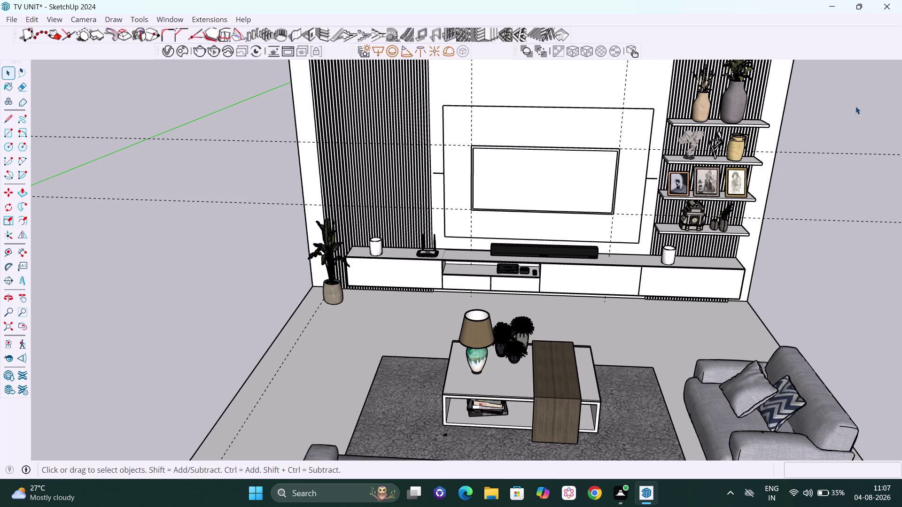
scroll(down, 3)
middle_drag(775, 184, 385, 223)
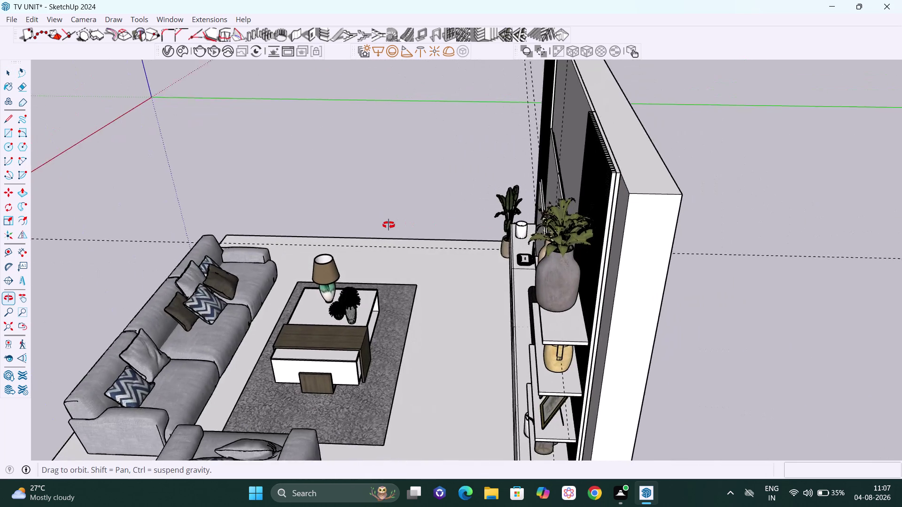
middle_drag(385, 223, 764, 147)
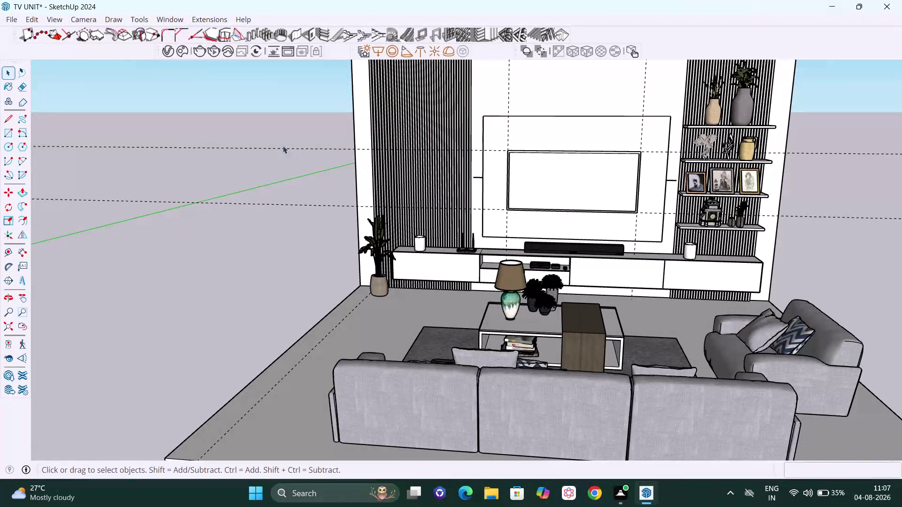
key(e)
drag(278, 122, 277, 243)
scroll(down, 3)
scroll(down, 3)
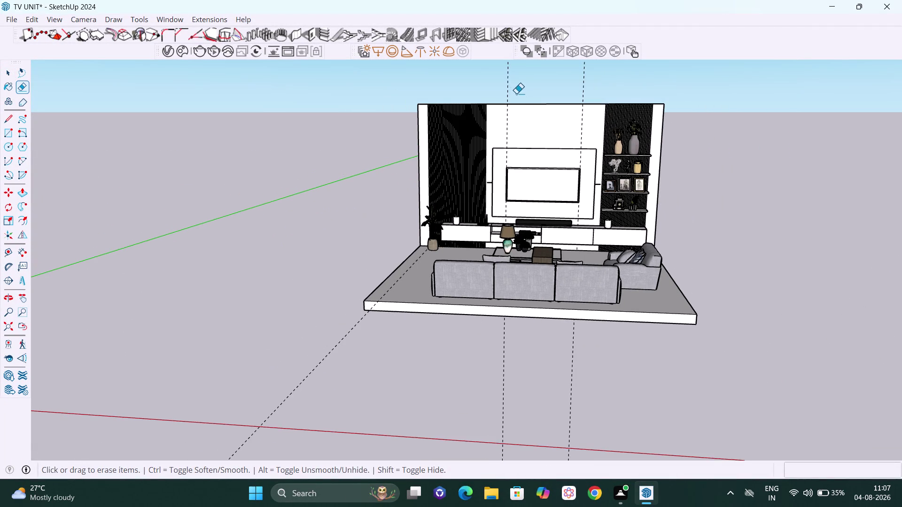
drag(491, 79, 610, 79)
key(space)
Zoom and orbit in to inspect the finished TV panel and shelves.
scroll(up, 3)
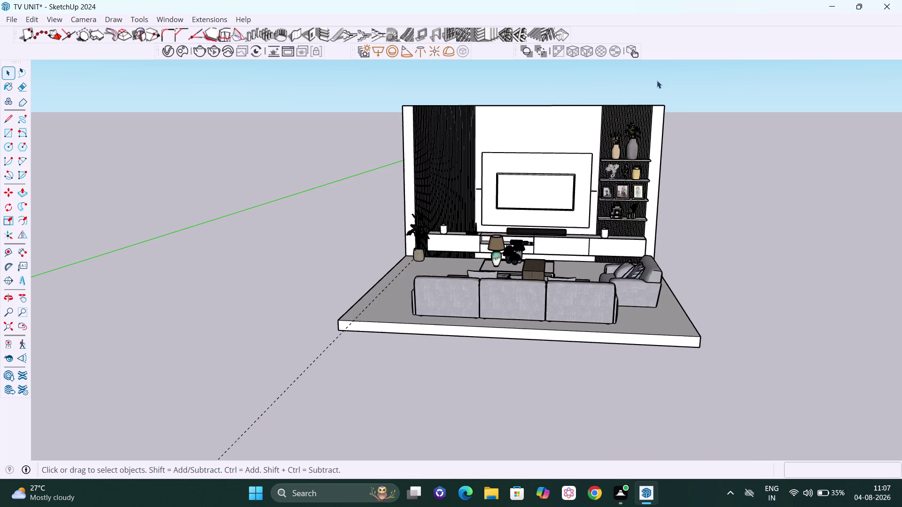
scroll(up, 3)
scroll(up, 3)
scroll(up, 3)
scroll(up, 3)
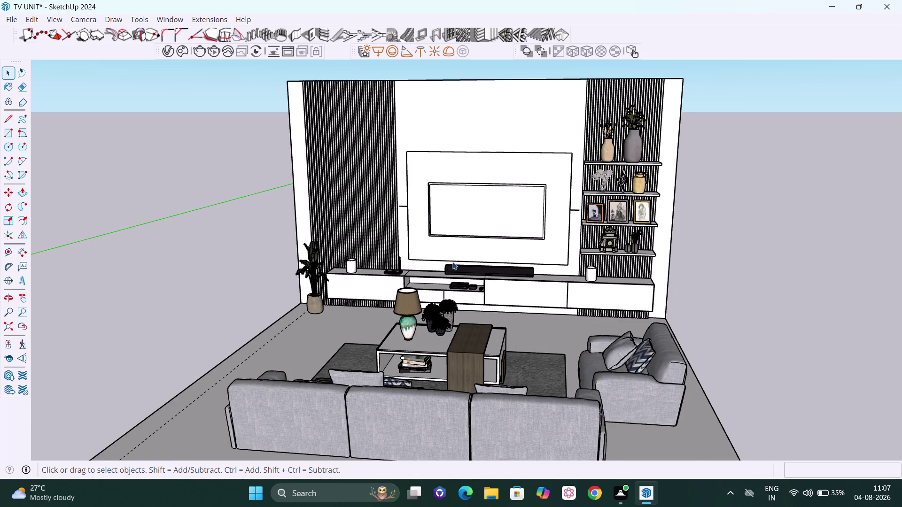
scroll(up, 3)
scroll(up, 3)
middle_drag(554, 256, 530, 258)
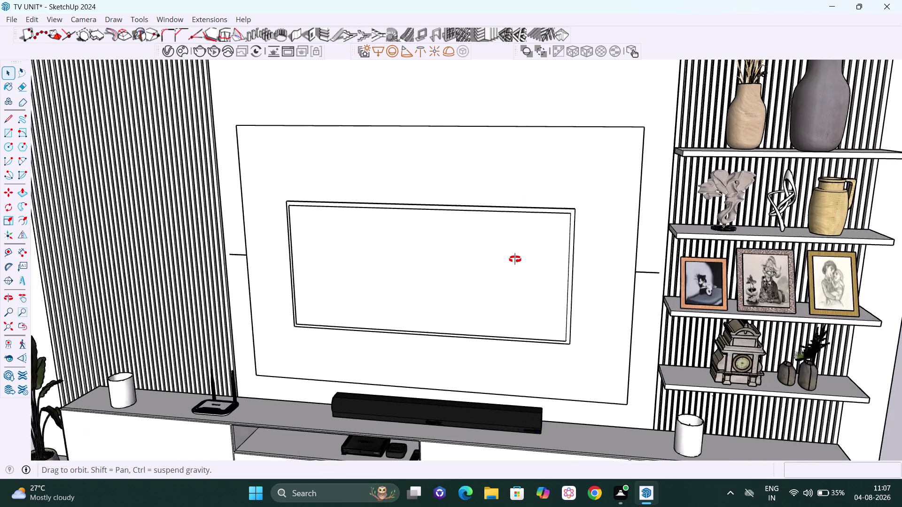
middle_drag(531, 259, 489, 305)
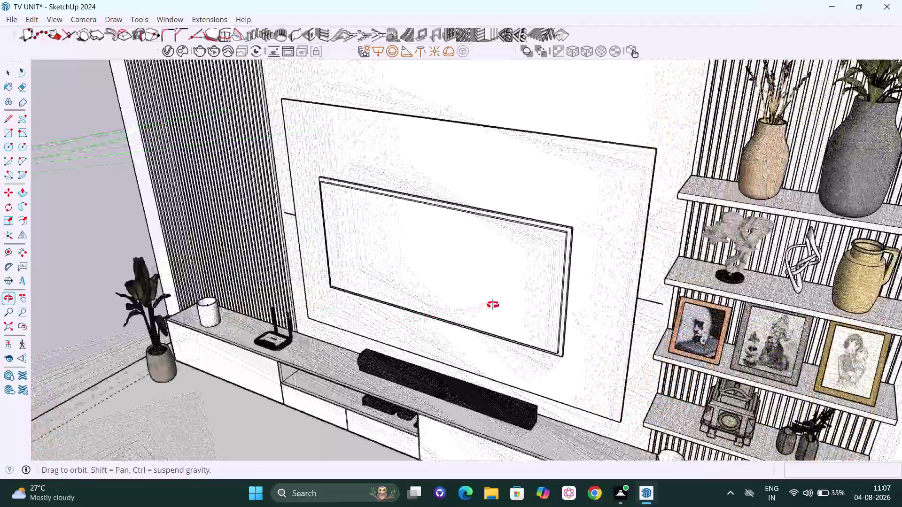
middle_drag(489, 306, 513, 301)
scroll(down, 3)
middle_drag(453, 281, 534, 336)
scroll(up, 3)
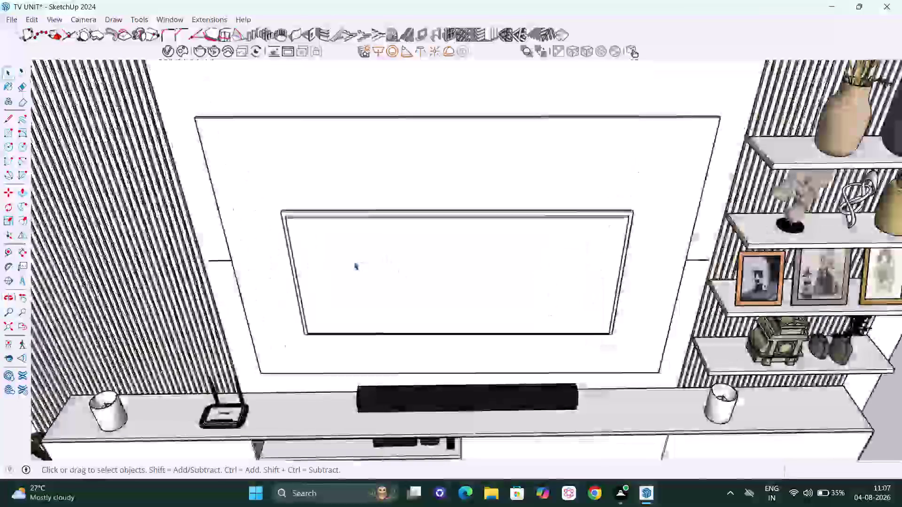
scroll(up, 3)
scroll(up, 3)
middle_drag(358, 282, 404, 353)
middle_drag(295, 321, 309, 329)
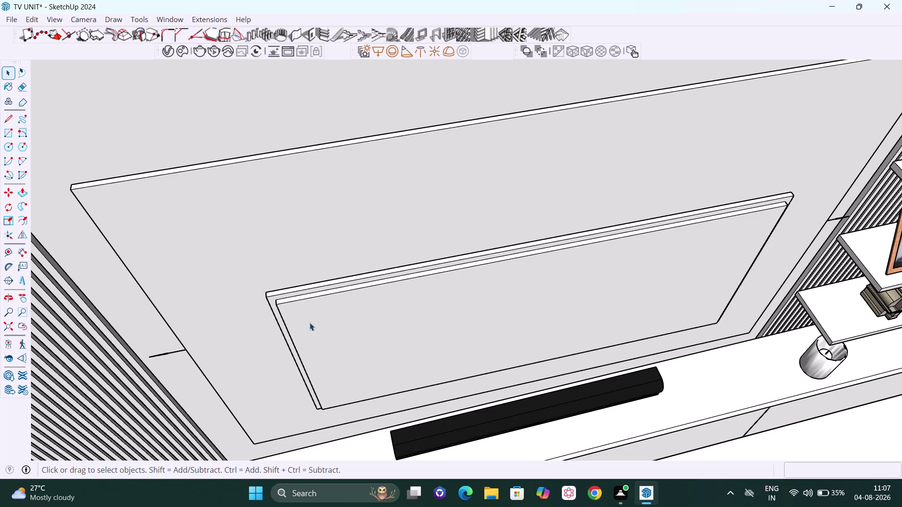
Open the central TV panel group and its inner frame for editing, selecting the frame geometry.
click(330, 330)
double_click(328, 318)
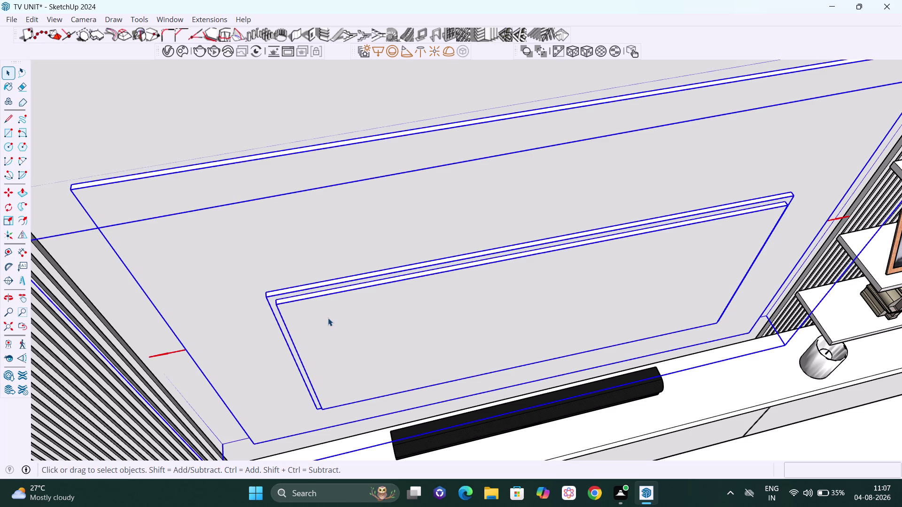
double_click(327, 318)
click(327, 316)
double_click(325, 312)
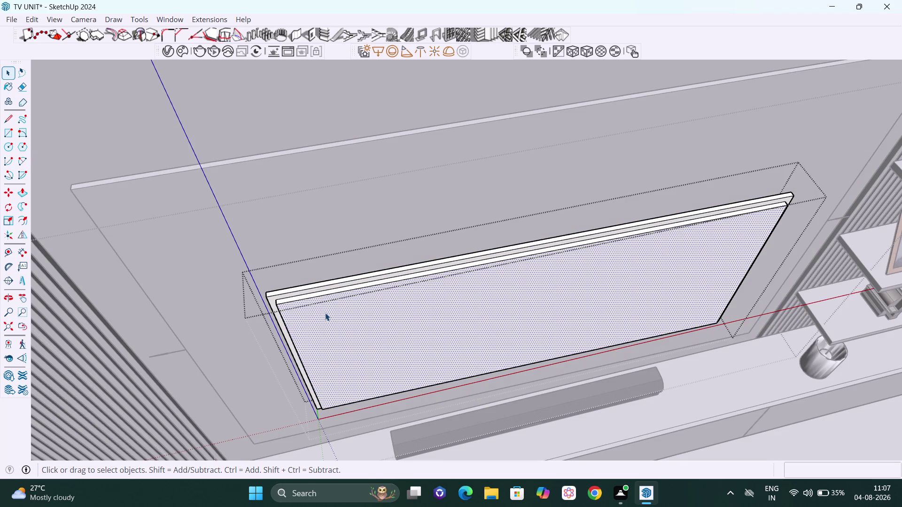
triple_click(325, 313)
Re-click the frame geometry, zoom out, and clear the selection.
click(325, 313)
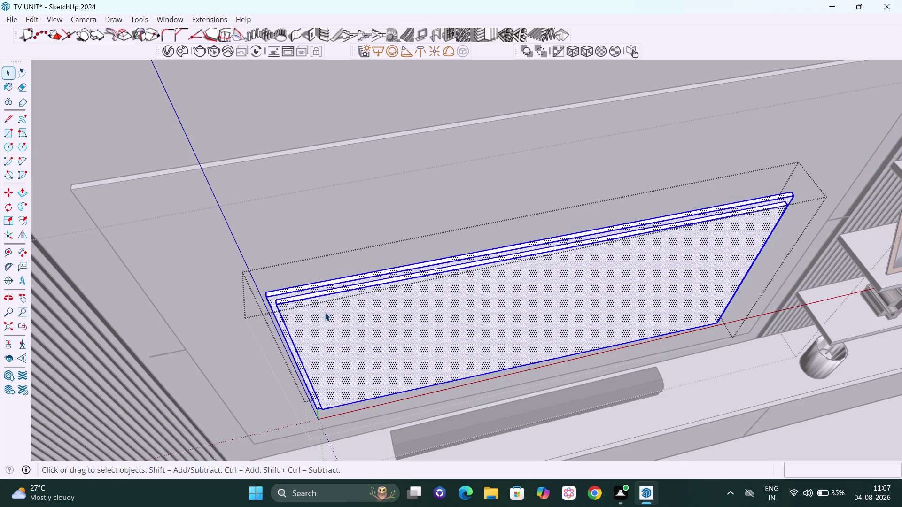
double_click(324, 311)
click(323, 311)
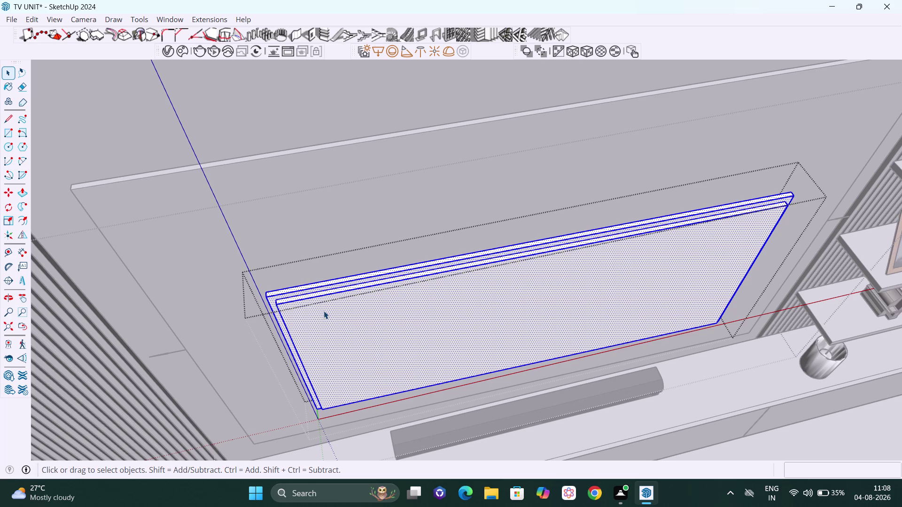
scroll(down, 3)
scroll(down, 3)
scroll(down, 3)
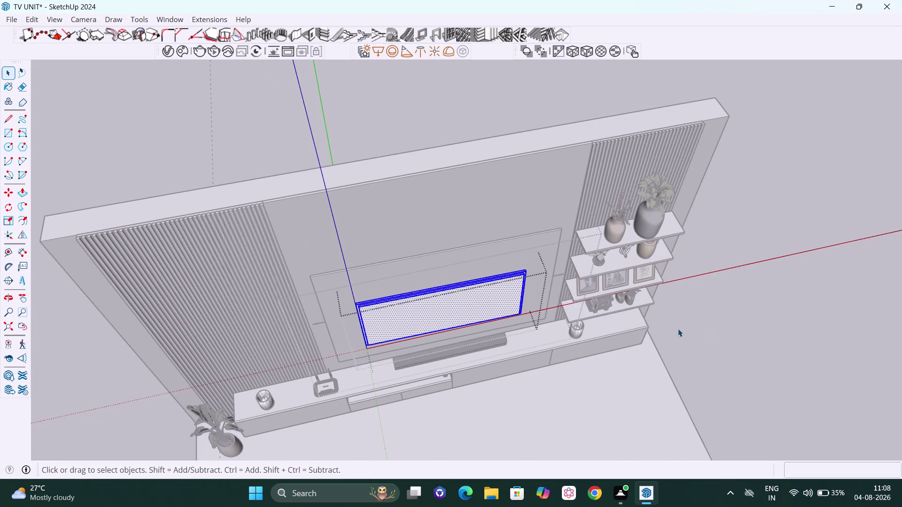
click(783, 335)
scroll(up, 3)
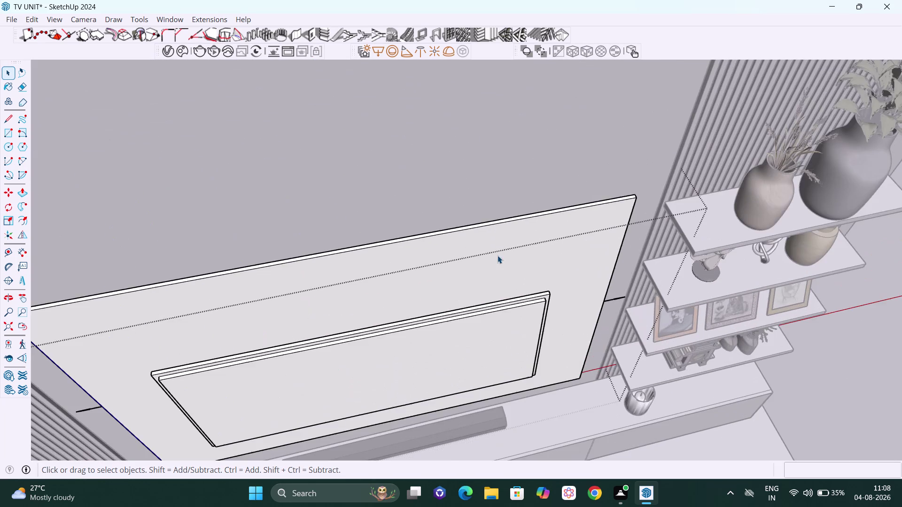
scroll(down, 3)
scroll(down, 3)
click(803, 344)
Orbit and zoom around the TV frame, slatted panels and shelves to inspect them.
middle_drag(551, 347, 548, 329)
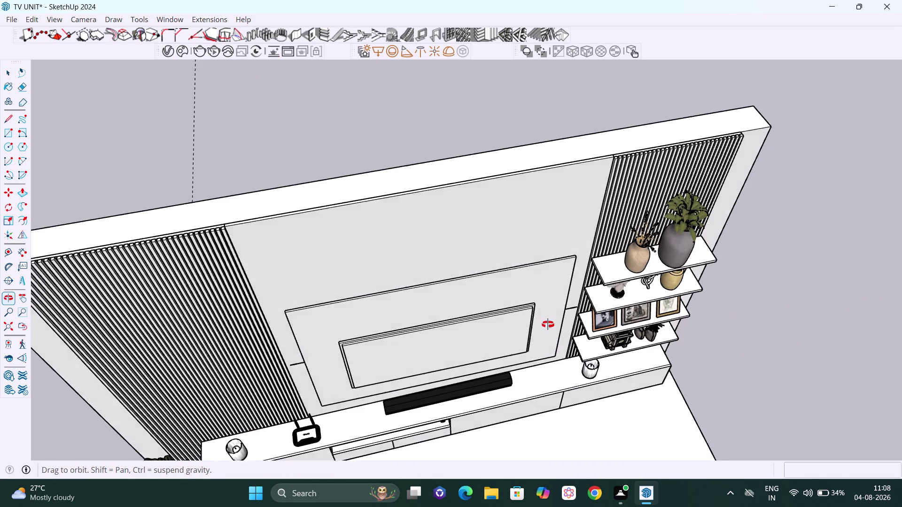
middle_drag(548, 328, 539, 309)
scroll(up, 3)
scroll(up, 3)
middle_drag(520, 302, 459, 300)
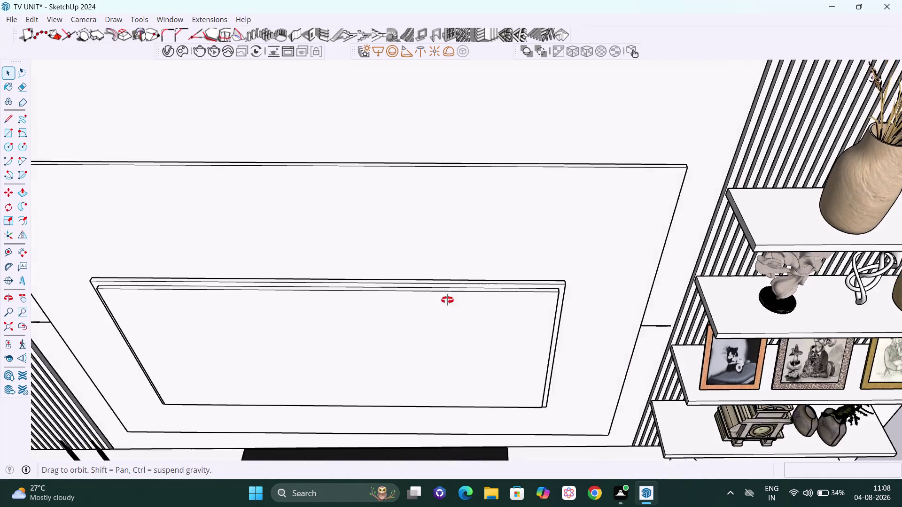
middle_drag(459, 300, 523, 288)
scroll(down, 3)
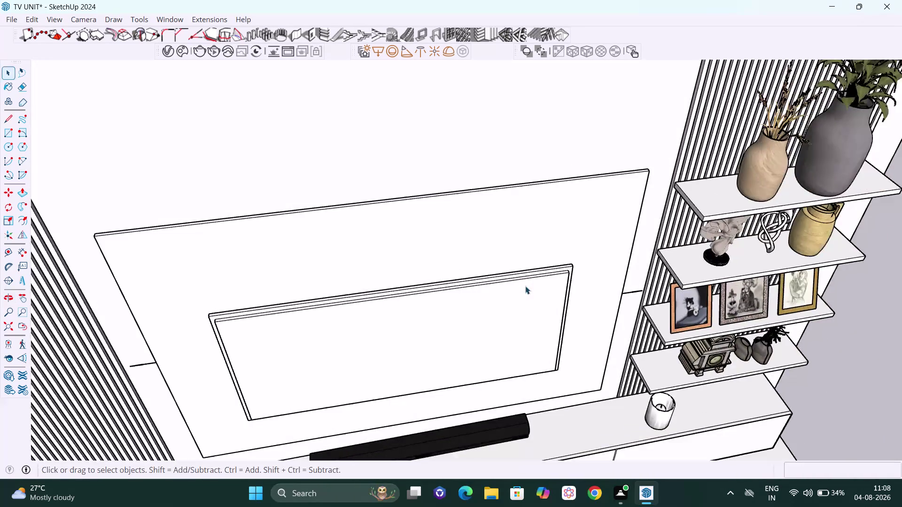
scroll(down, 3)
middle_drag(546, 303, 695, 280)
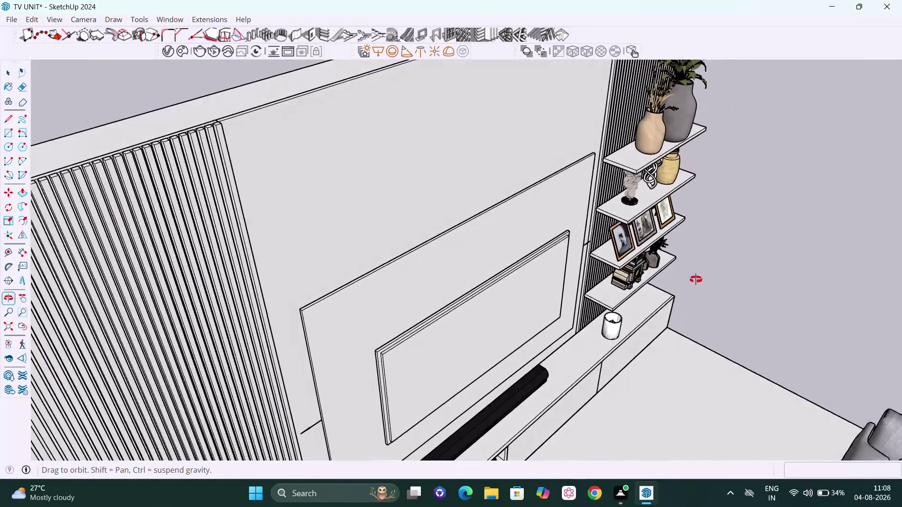
middle_drag(696, 280, 559, 288)
scroll(down, 3)
middle_drag(538, 310, 422, 301)
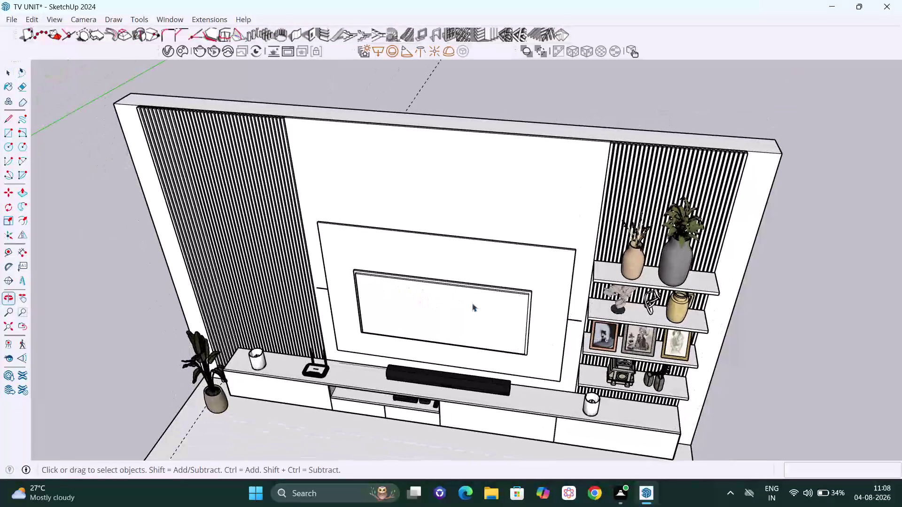
scroll(up, 3)
scroll(up, 3)
scroll(up, 3)
middle_drag(540, 303, 370, 298)
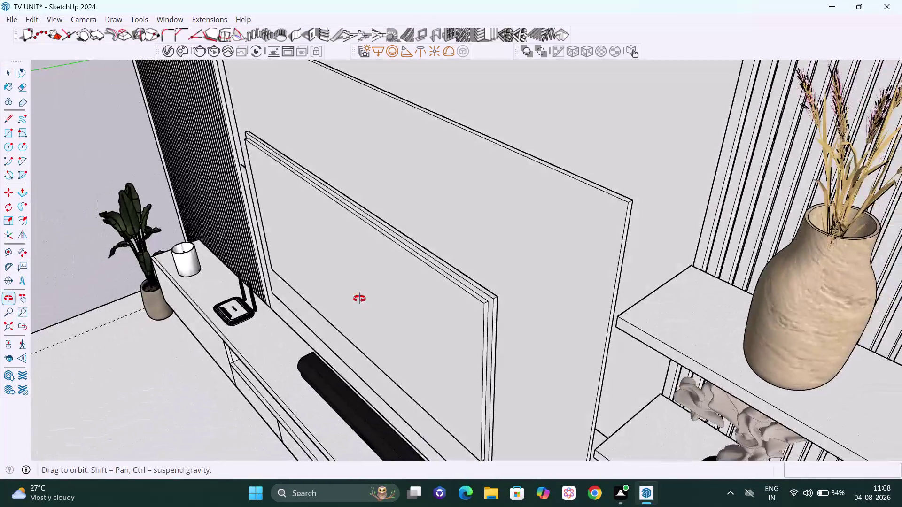
middle_drag(369, 299, 482, 291)
scroll(down, 3)
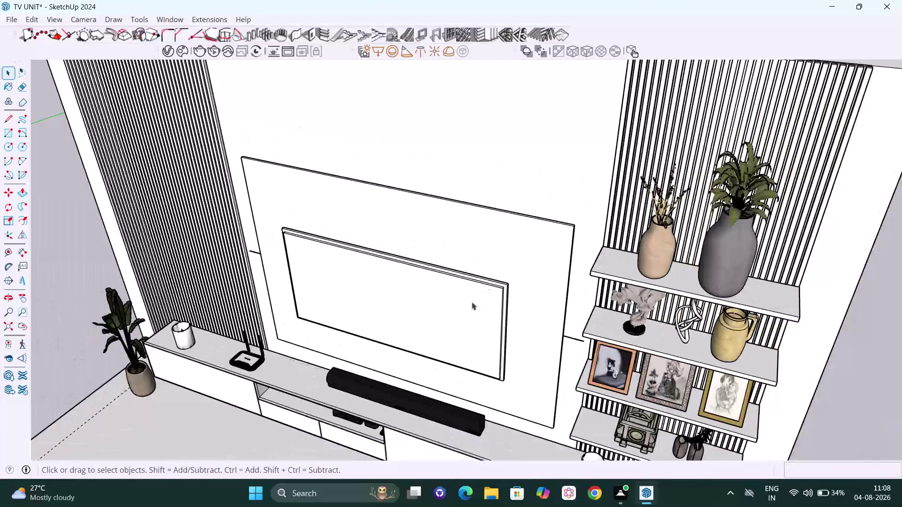
middle_drag(452, 315, 693, 285)
scroll(down, 3)
middle_drag(268, 332, 272, 331)
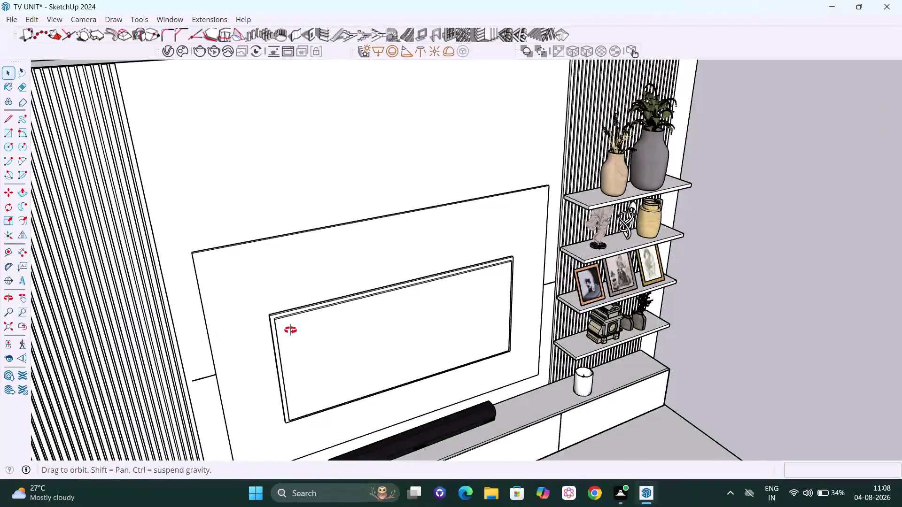
middle_drag(272, 332, 305, 323)
scroll(up, 3)
scroll(up, 3)
middle_drag(329, 379, 279, 418)
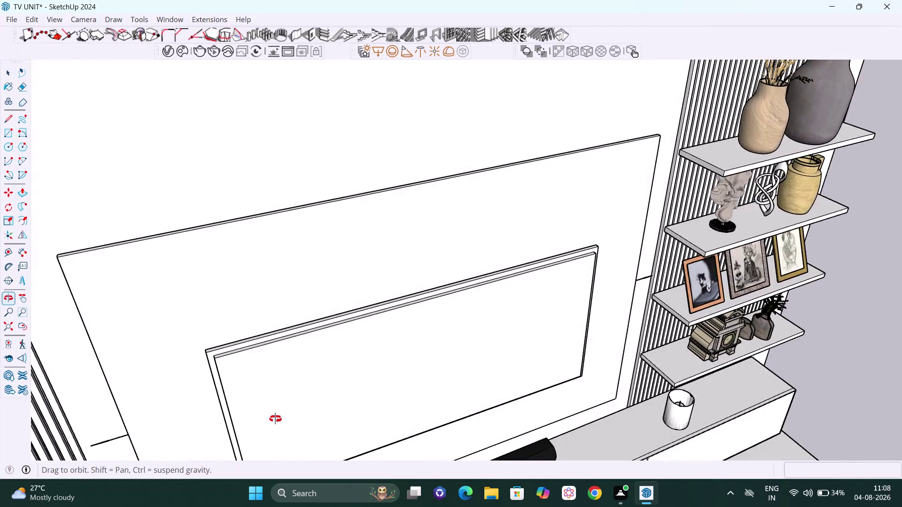
middle_drag(280, 418, 275, 419)
scroll(up, 3)
scroll(down, 3)
Dismiss the grouping context menu and orbit in close to the frame's top-left corner.
right_click(784, 242)
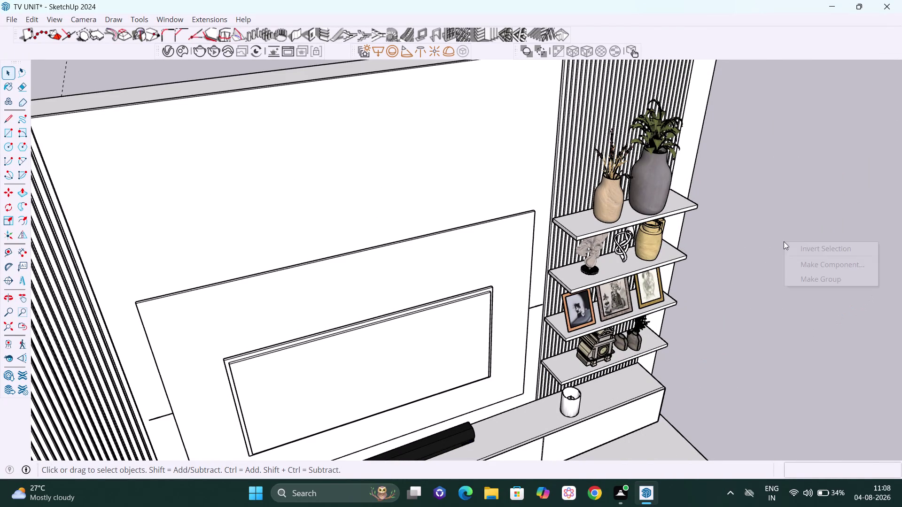
click(799, 280)
scroll(down, 3)
middle_drag(430, 363, 422, 375)
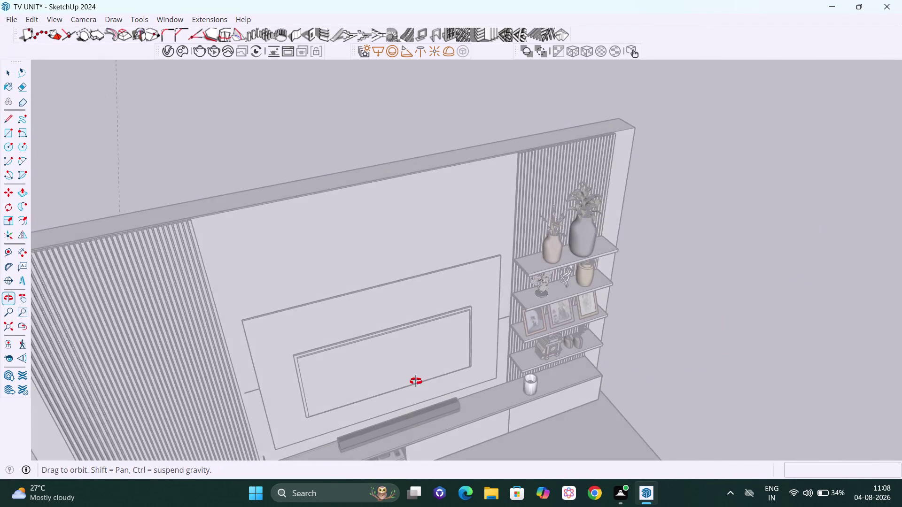
middle_drag(422, 375, 392, 395)
scroll(up, 3)
scroll(up, 3)
middle_drag(289, 315, 281, 333)
scroll(up, 3)
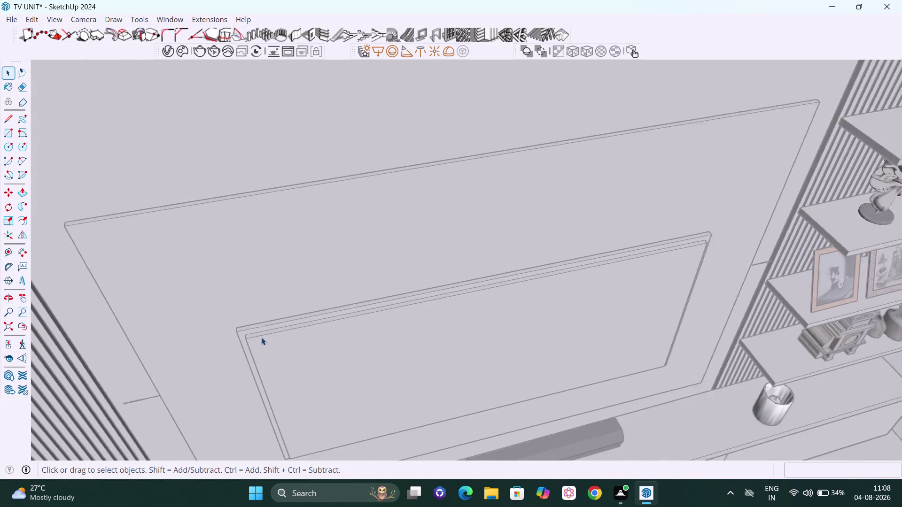
scroll(up, 3)
scroll(up, 3)
Start the strip rectangle at the frame's inner top-left corner and pan to the right end.
key(r)
scroll(up, 3)
scroll(up, 3)
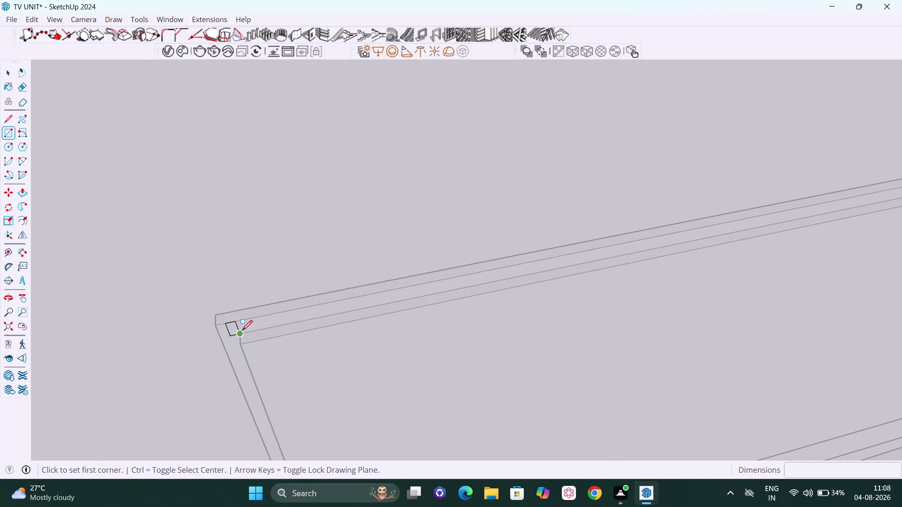
click(242, 331)
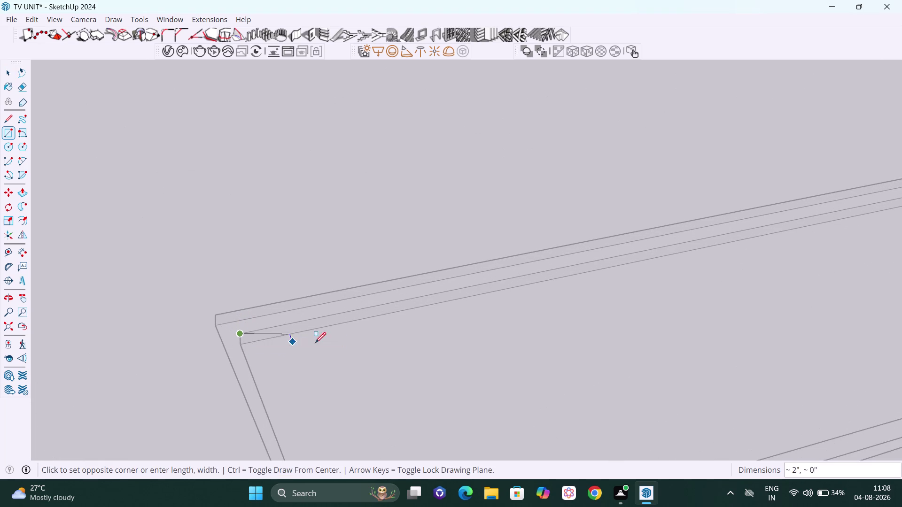
key(h)
drag(682, 256, 610, 257)
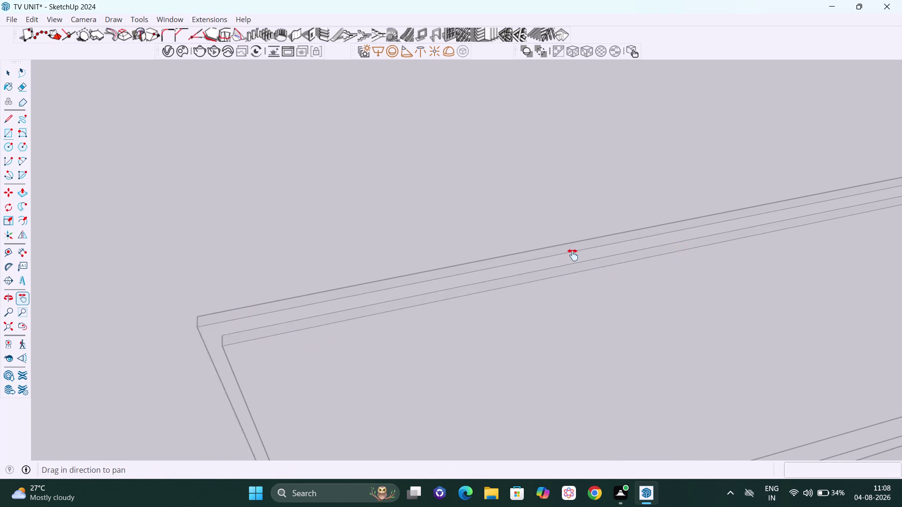
drag(611, 257, 324, 266)
scroll(down, 3)
drag(537, 277, 109, 375)
scroll(up, 3)
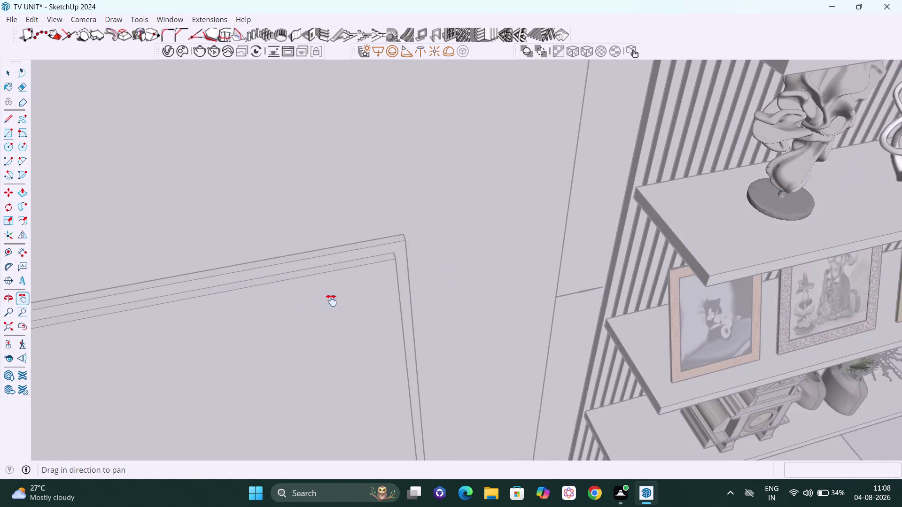
scroll(up, 3)
middle_drag(396, 274, 388, 304)
scroll(up, 3)
scroll(up, 3)
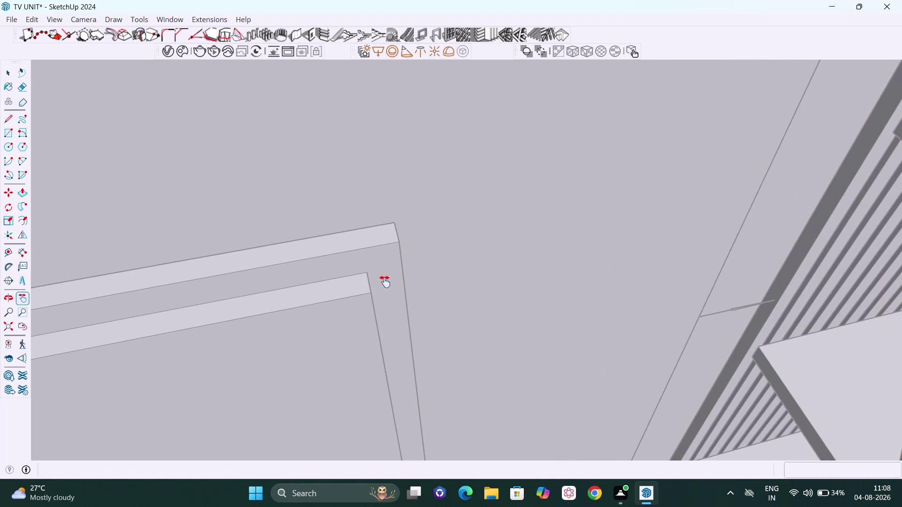
key(Escape)
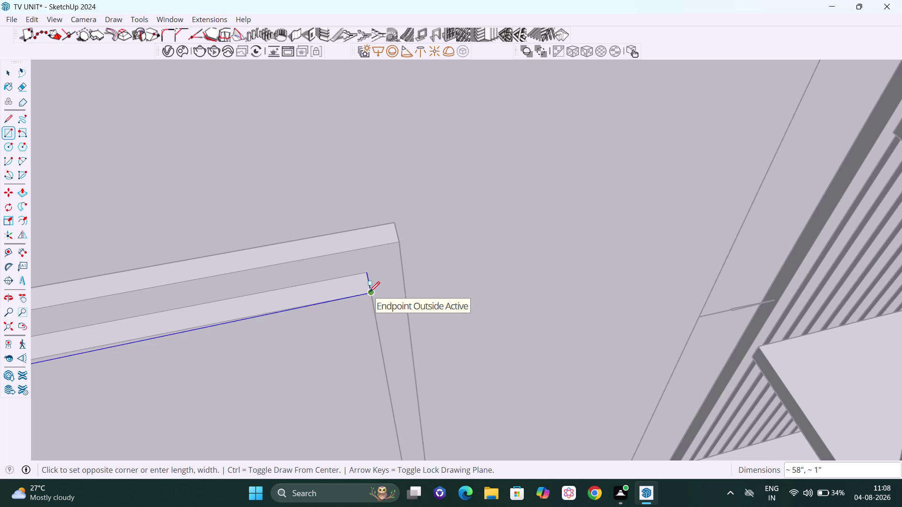
Finish the 58 by 1 inch strip at the inner top-right corner and inspect it.
click(369, 292)
scroll(down, 3)
middle_drag(370, 322, 370, 303)
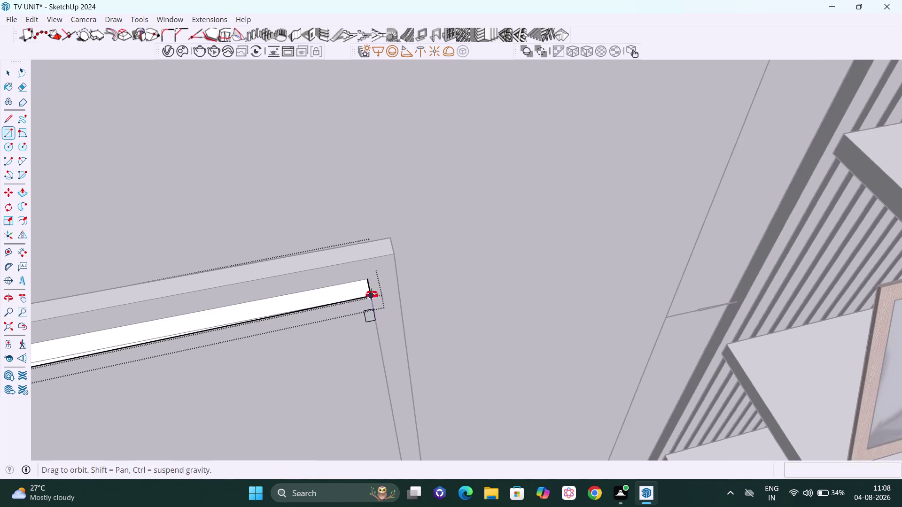
middle_drag(370, 302, 375, 282)
scroll(down, 3)
key(space)
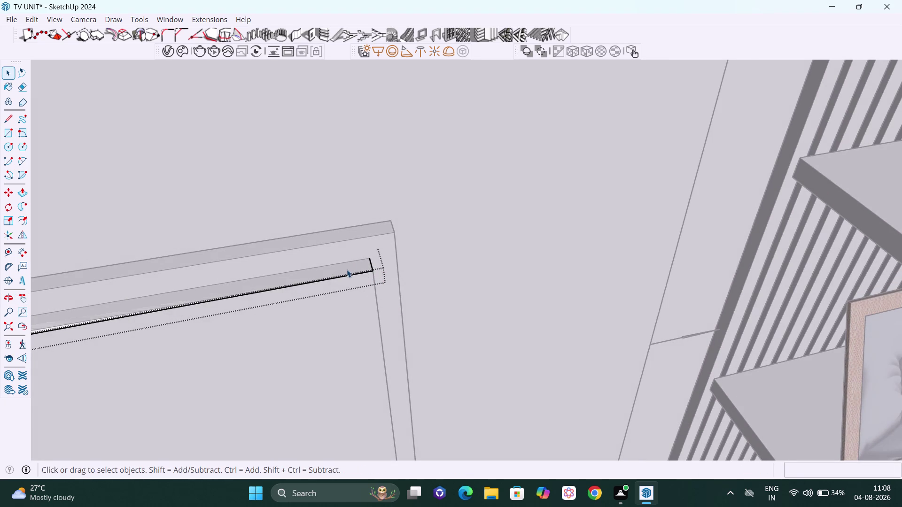
scroll(down, 3)
middle_drag(376, 287, 293, 224)
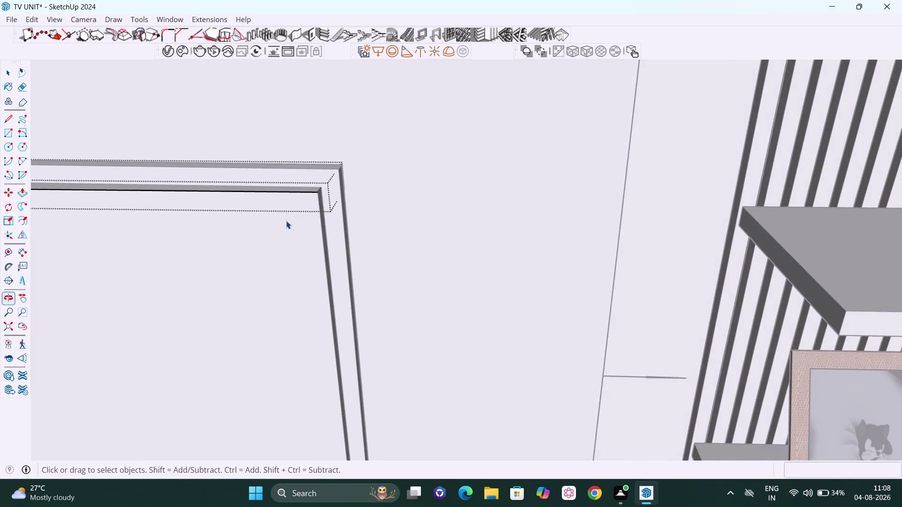
scroll(up, 3)
middle_drag(262, 252, 181, 227)
scroll(up, 3)
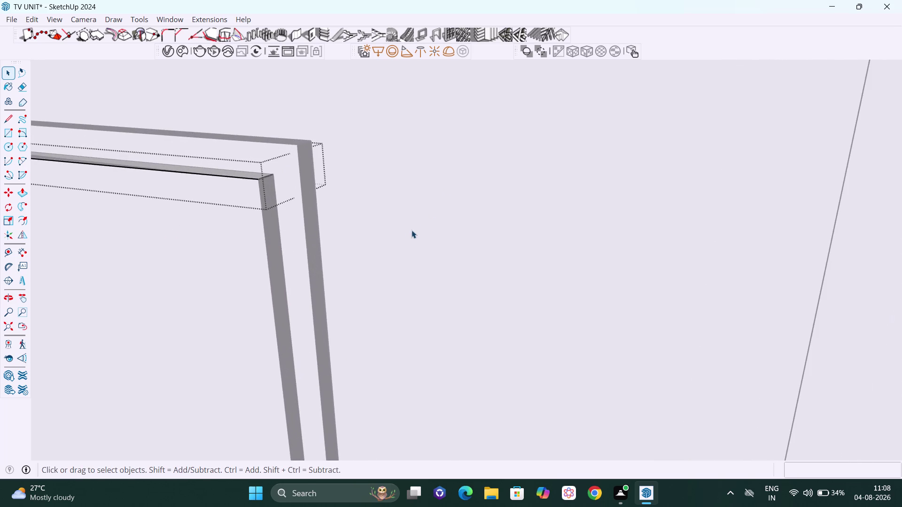
middle_drag(362, 225, 315, 221)
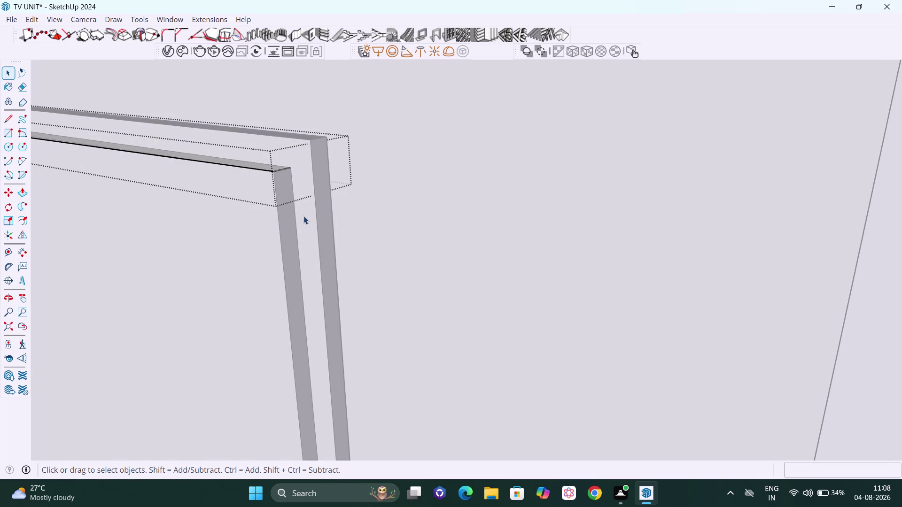
Start a rectangle at the top strip's end and pan down the frame's side.
key(r)
click(273, 175)
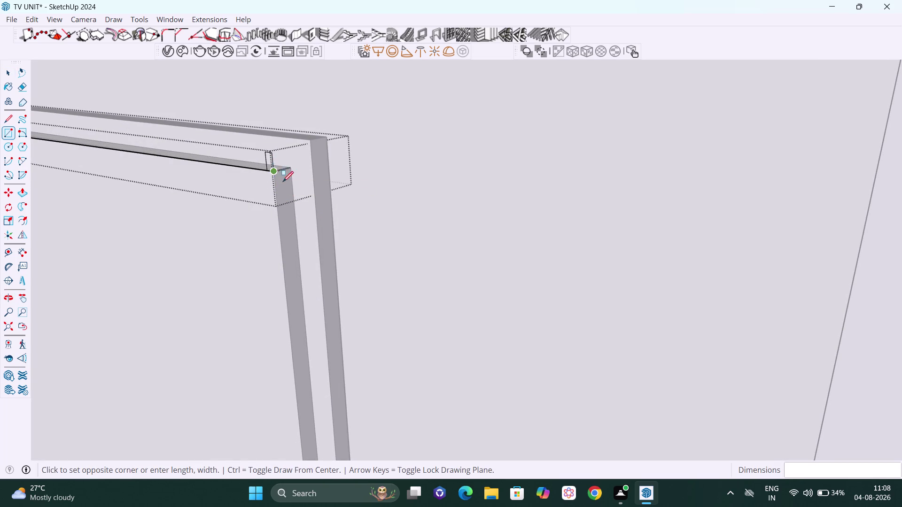
key(h)
drag(308, 309, 338, 202)
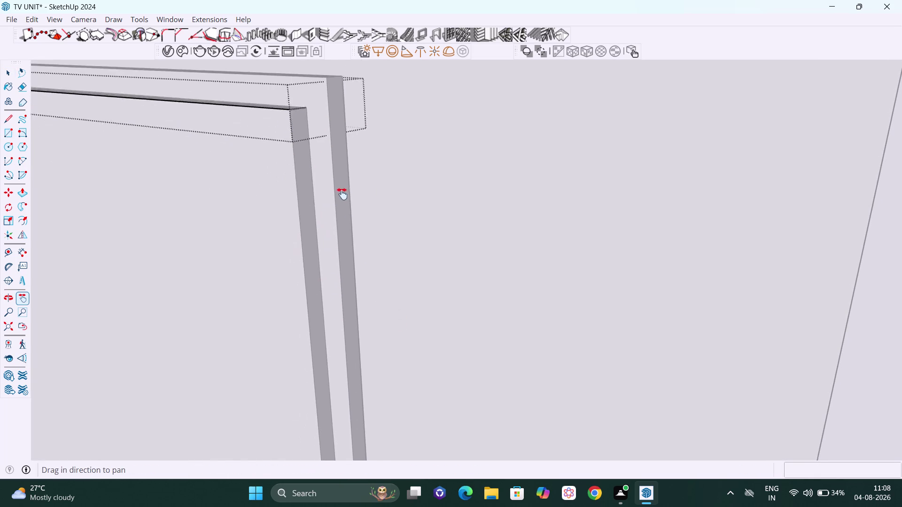
drag(338, 202, 342, 193)
scroll(down, 3)
drag(347, 324, 475, 211)
scroll(down, 3)
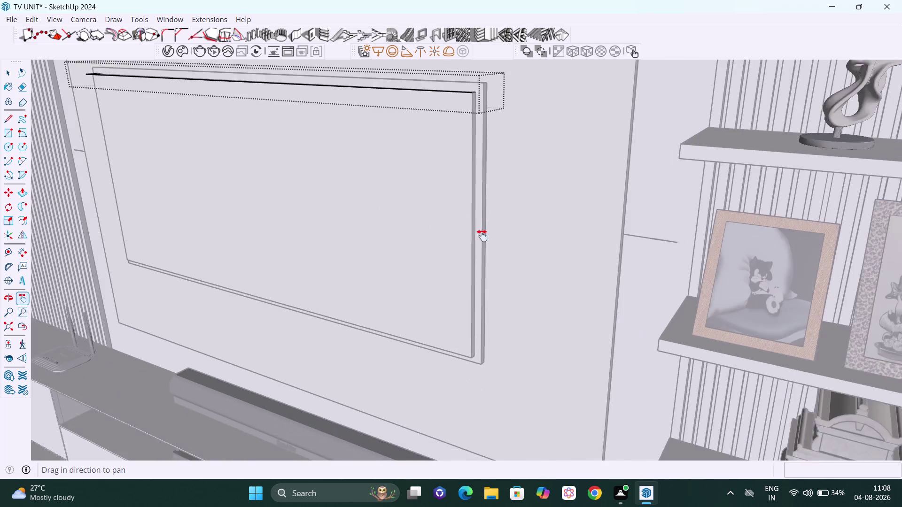
drag(463, 330, 477, 277)
Orbit to the panel's lower corner and restart the rectangle there.
middle_drag(417, 263, 364, 255)
scroll(up, 3)
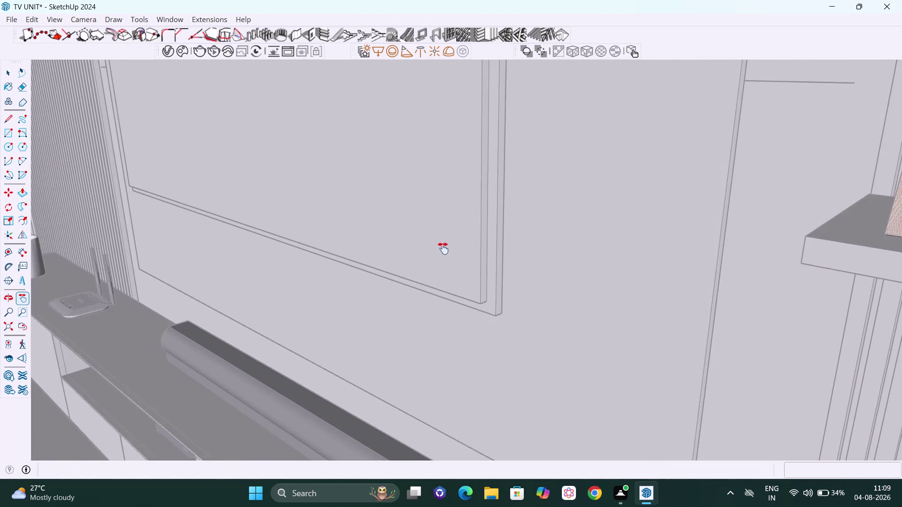
scroll(up, 3)
middle_drag(478, 305, 446, 290)
scroll(up, 3)
scroll(up, 3)
middle_drag(491, 306, 462, 299)
key(Escape)
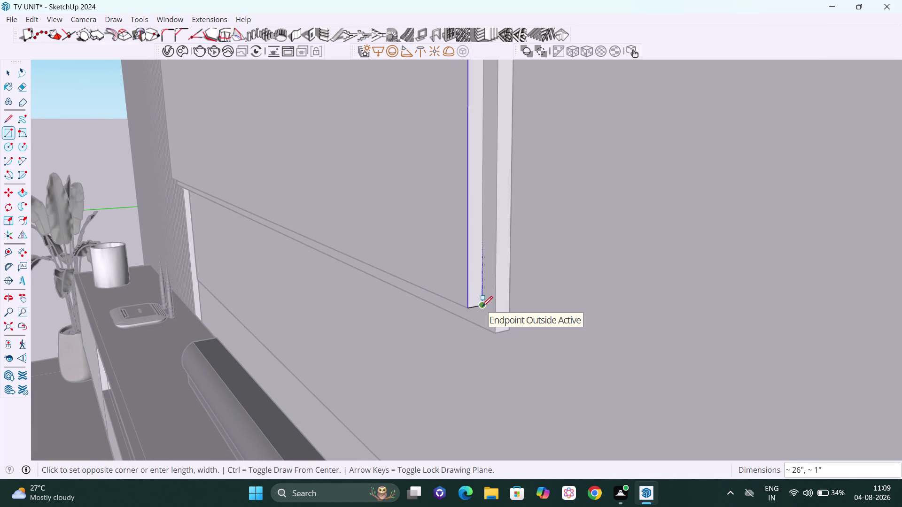
click(482, 307)
scroll(down, 3)
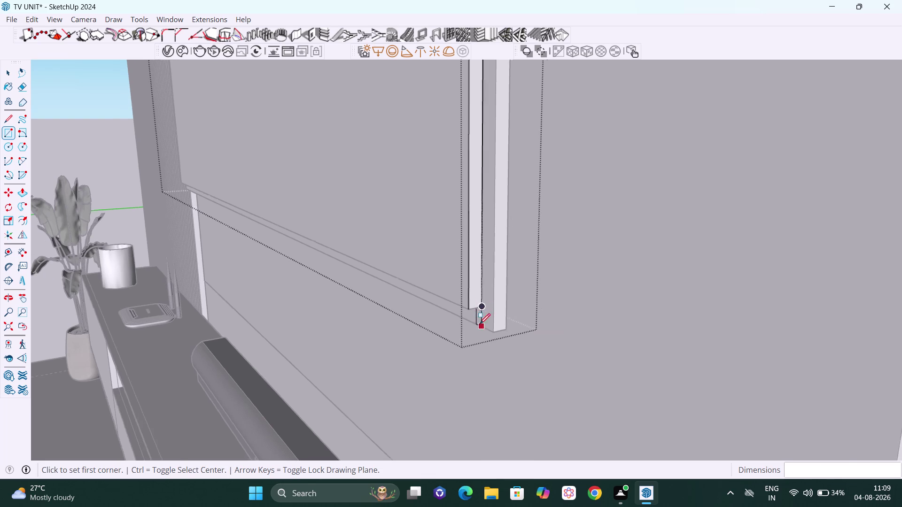
scroll(down, 3)
middle_drag(483, 334, 510, 261)
Orbit beneath the frame, start a rectangle at its inner bottom corner, and pan along the underside.
key(r)
scroll(up, 3)
middle_drag(487, 319, 489, 317)
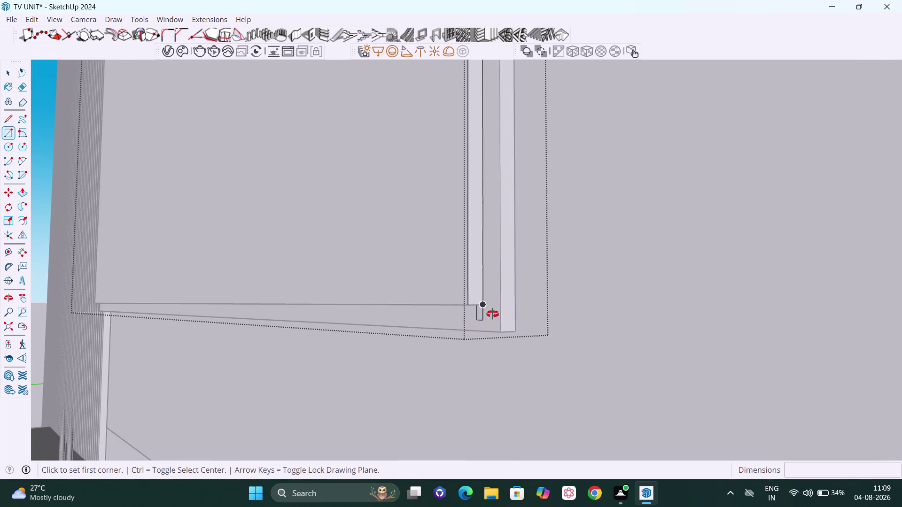
middle_drag(488, 317, 585, 156)
scroll(up, 3)
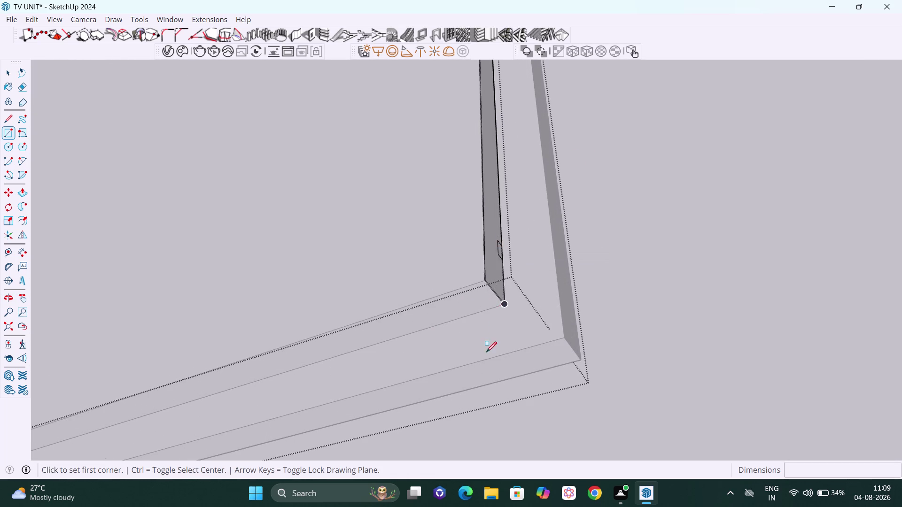
middle_drag(490, 323, 487, 300)
scroll(up, 3)
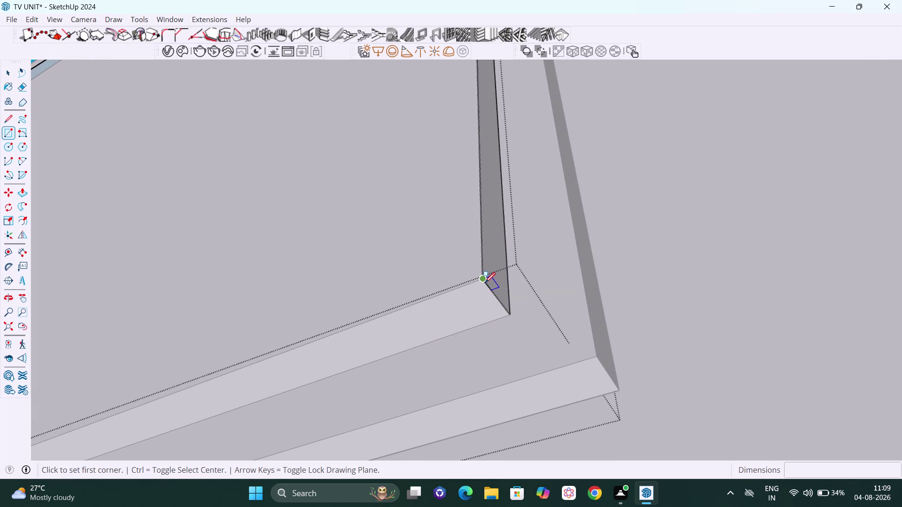
click(484, 281)
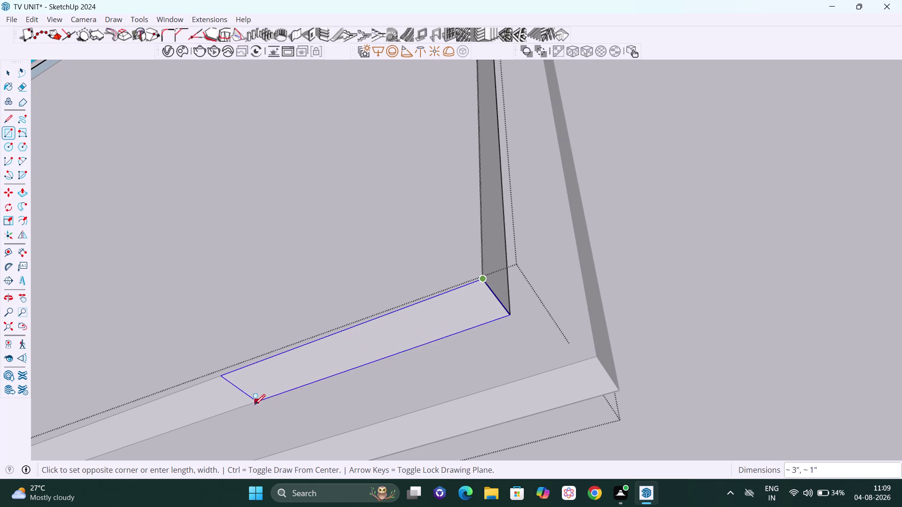
key(h)
drag(230, 405, 789, 295)
scroll(down, 3)
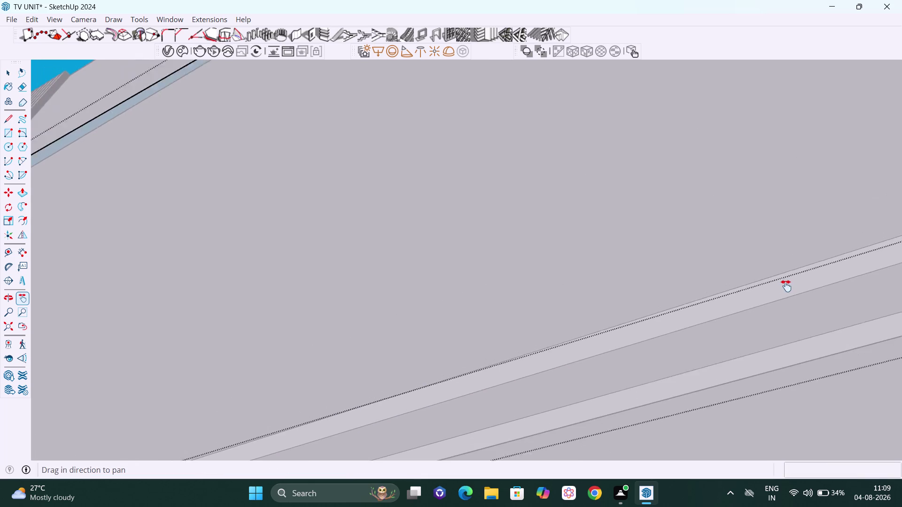
scroll(down, 3)
drag(434, 331, 797, 285)
scroll(down, 3)
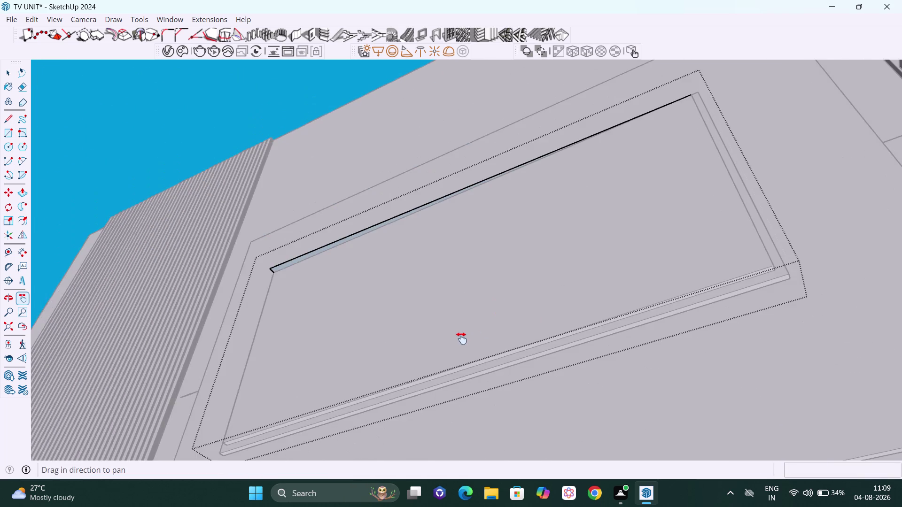
drag(454, 339, 471, 319)
middle_drag(610, 223, 572, 235)
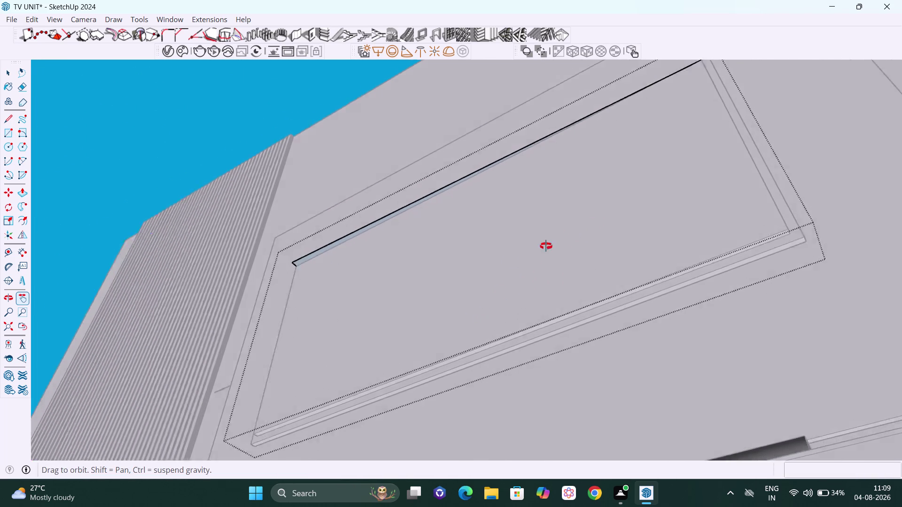
middle_drag(573, 235, 901, 435)
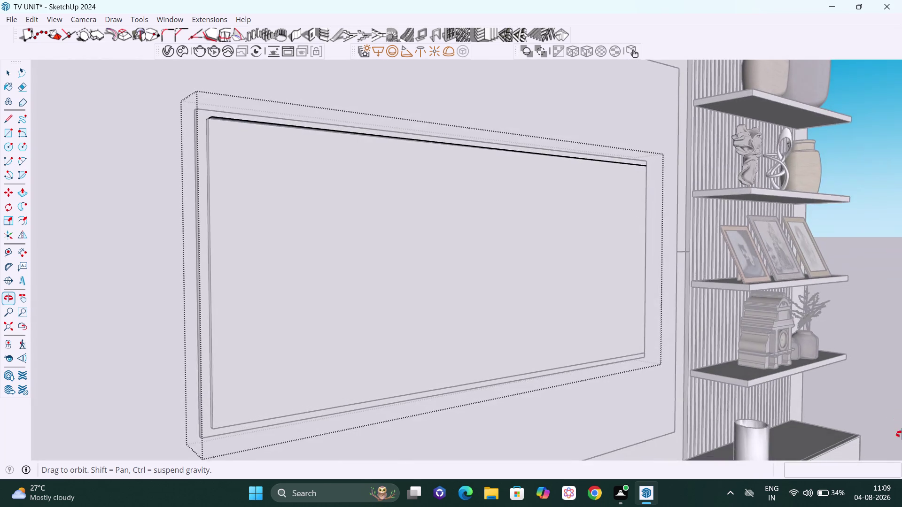
middle_drag(901, 434, 898, 446)
middle_drag(236, 390, 232, 288)
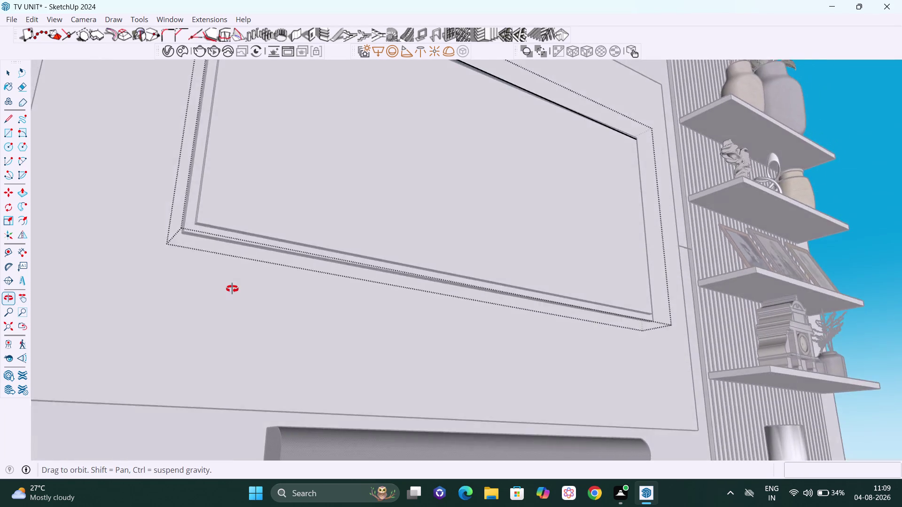
middle_drag(232, 288, 367, 421)
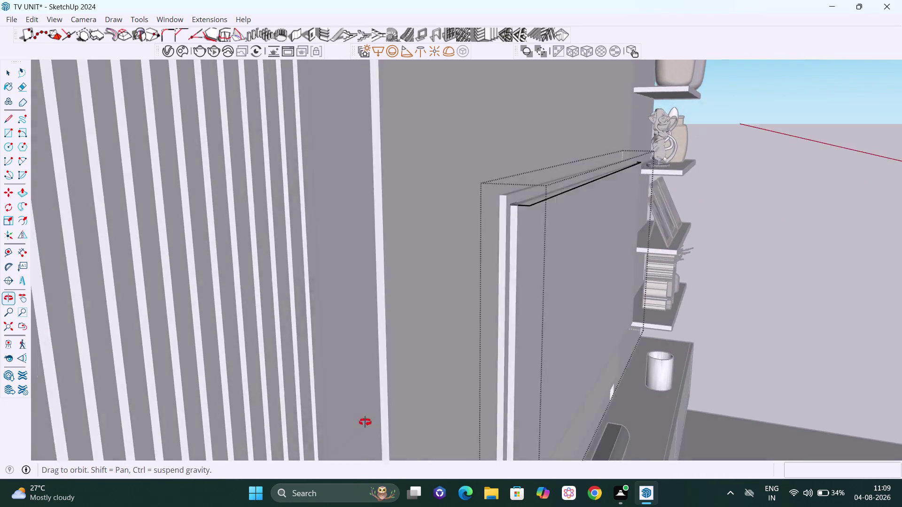
middle_drag(368, 421, 246, 461)
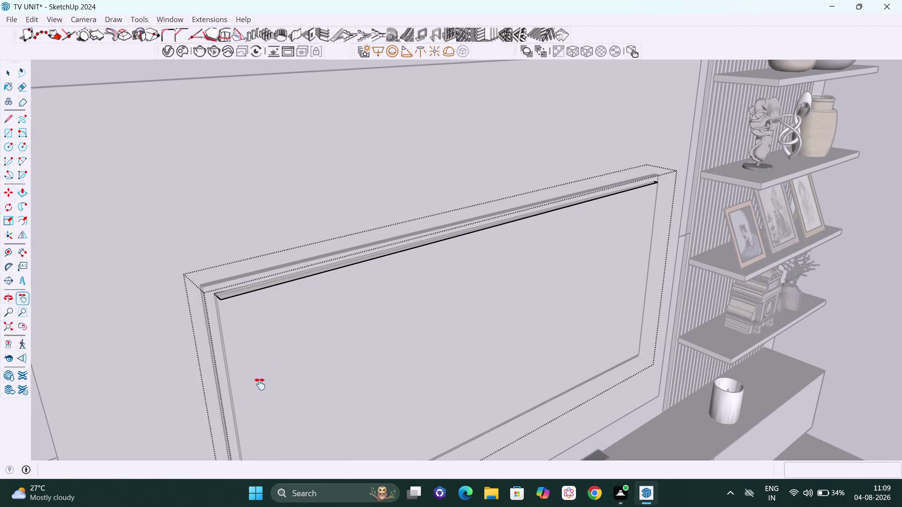
middle_drag(267, 374, 248, 426)
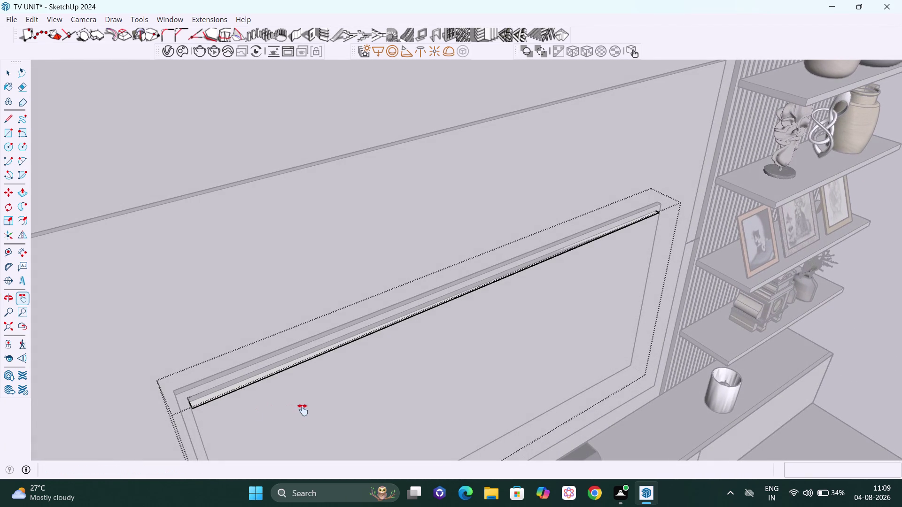
key(ctrl+z)
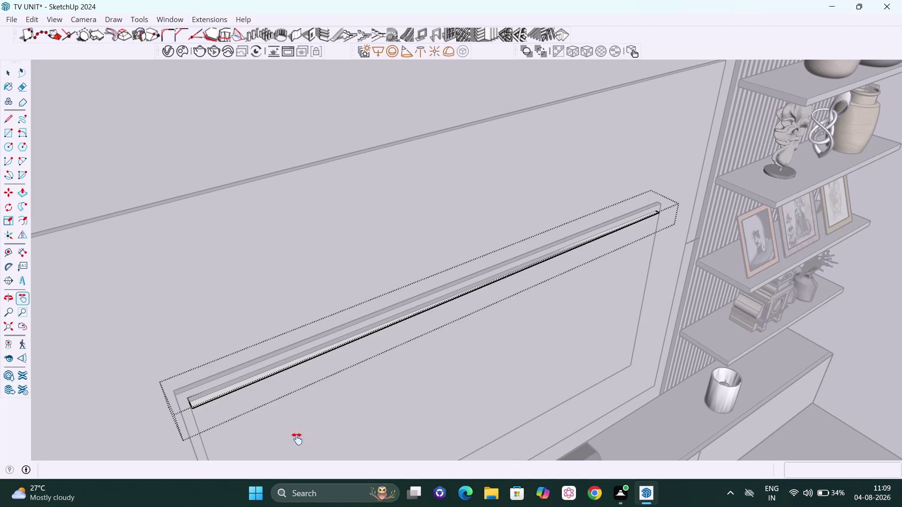
key(ctrl+z)
middle_drag(276, 441, 225, 431)
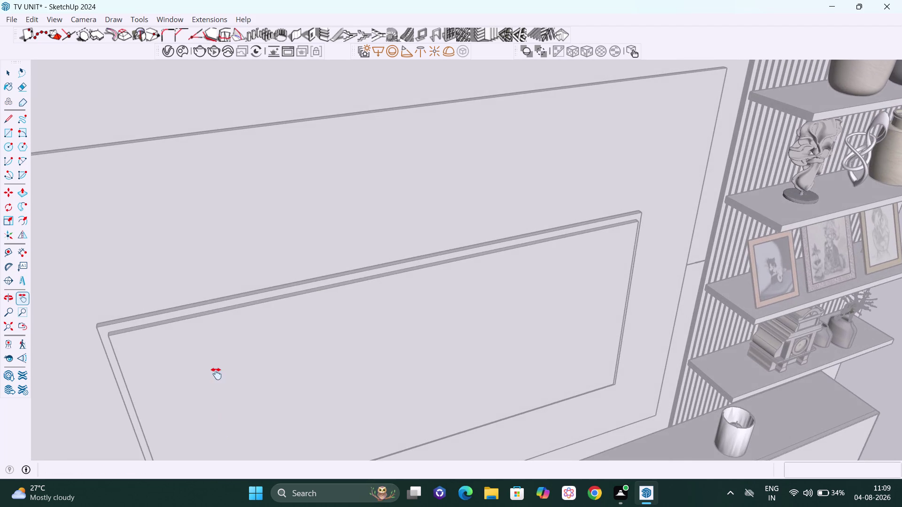
middle_drag(216, 372, 210, 401)
key(space)
scroll(up, 3)
middle_drag(122, 374, 109, 407)
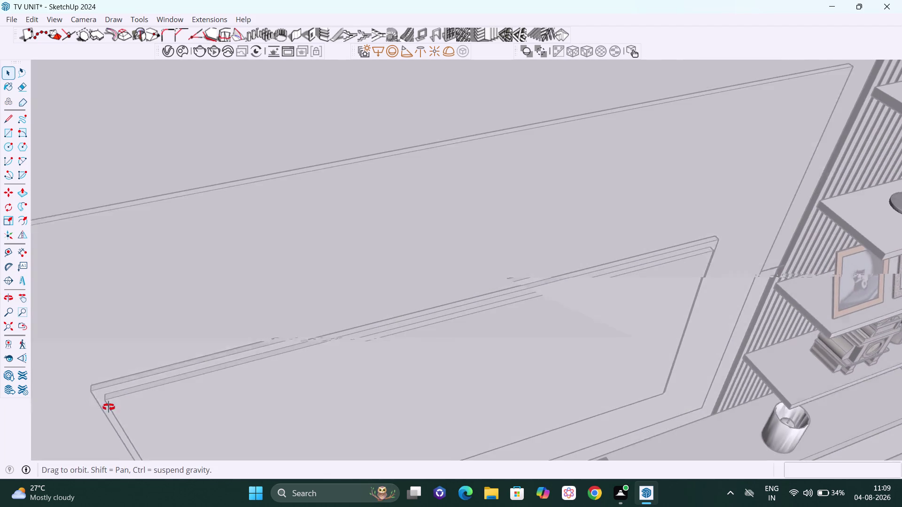
middle_drag(108, 407, 109, 411)
key(r)
Draw a thin rectangle along the panel's top edge, from its left corner to its right corner.
scroll(up, 3)
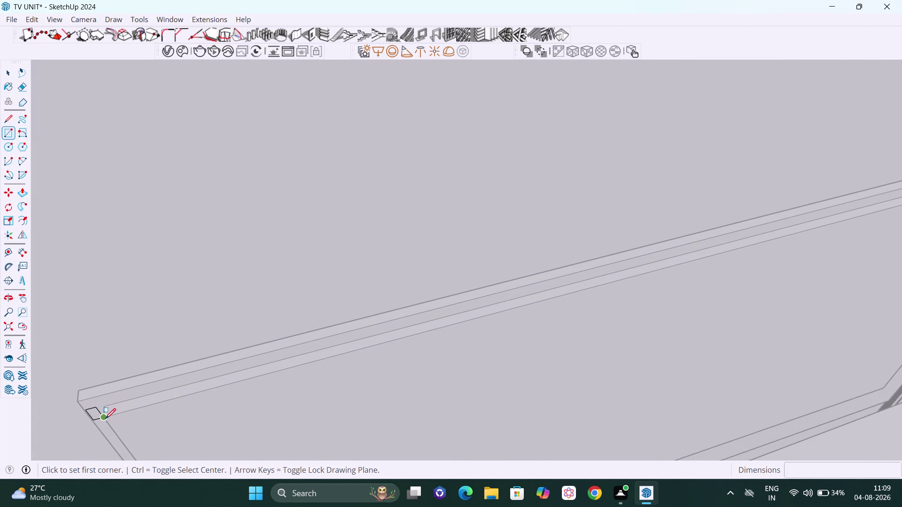
click(105, 419)
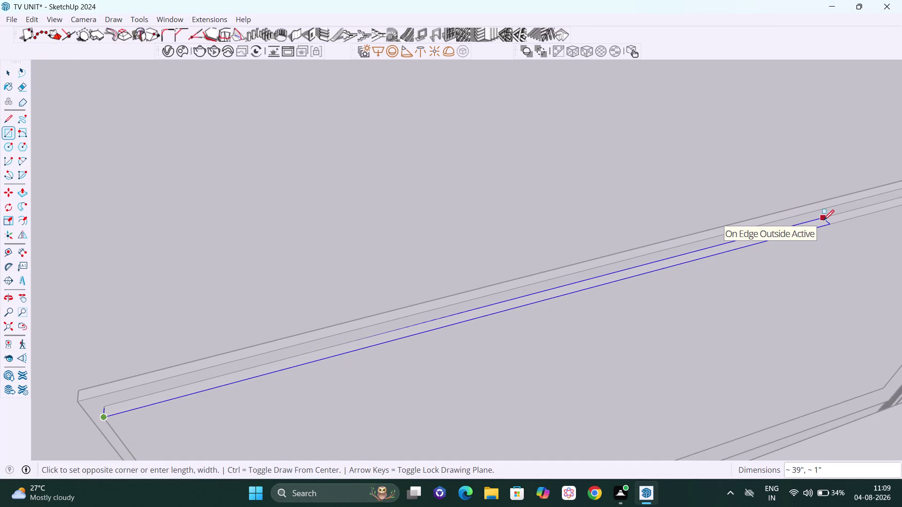
key(h)
drag(823, 220, 326, 290)
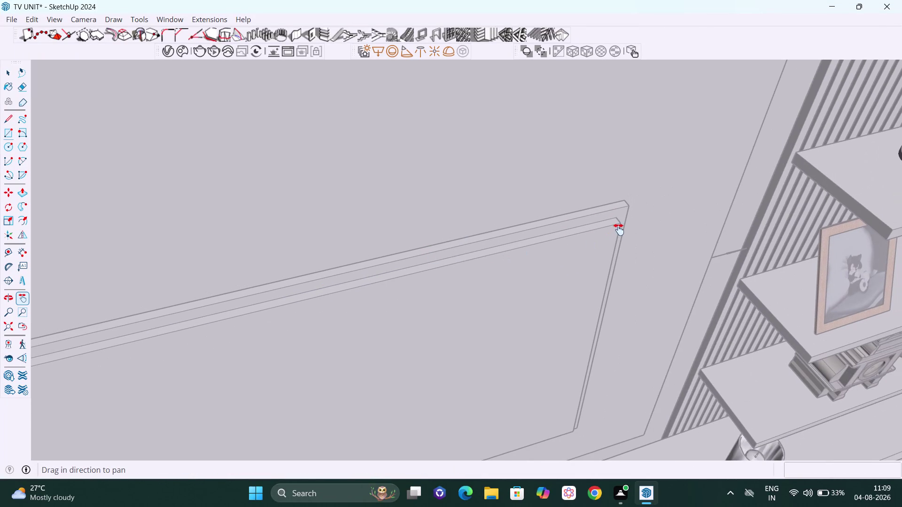
middle_click(617, 229)
scroll(up, 3)
scroll(up, 3)
middle_drag(615, 228, 610, 253)
scroll(up, 3)
scroll(up, 3)
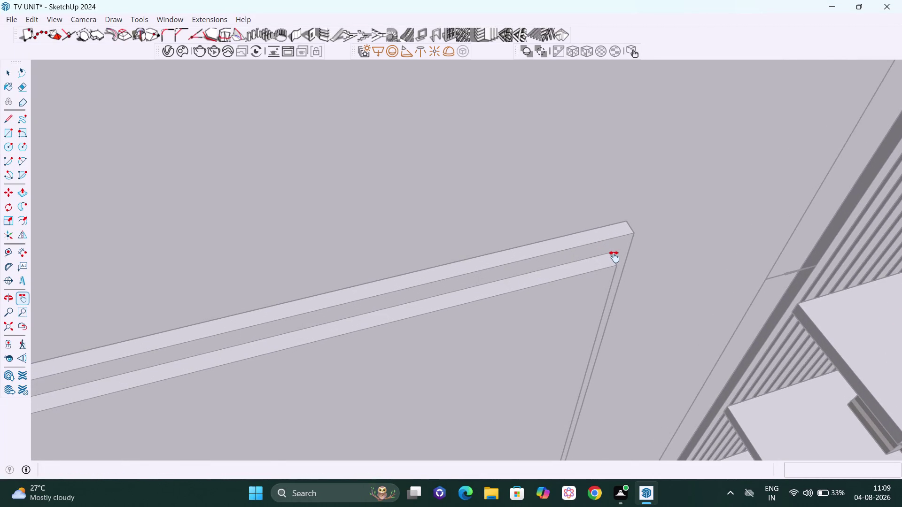
key(Escape)
click(612, 252)
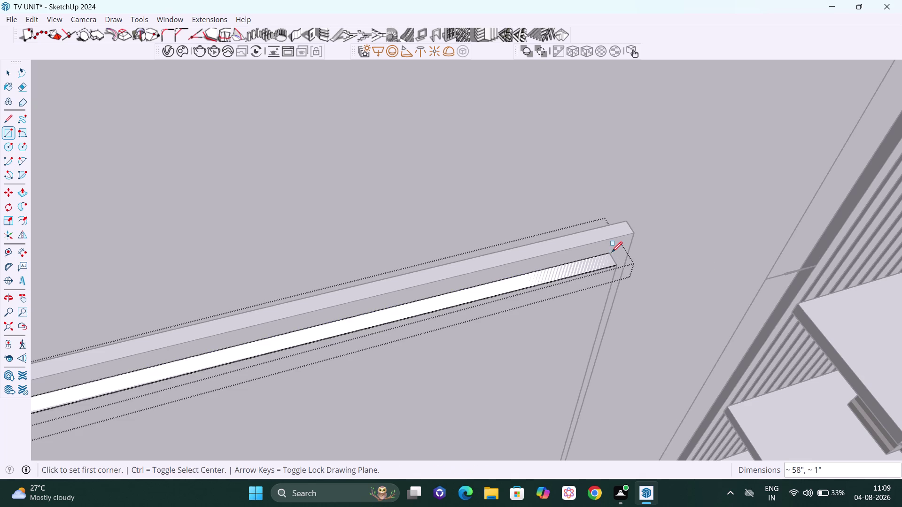
Pan and orbit to inspect the new top strip from below and its upper left corner.
scroll(down, 3)
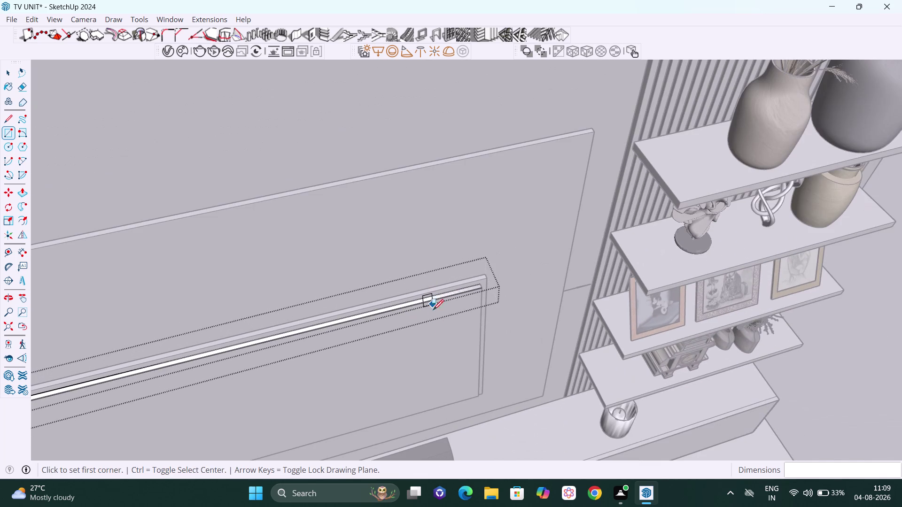
key(h)
drag(393, 339, 720, 231)
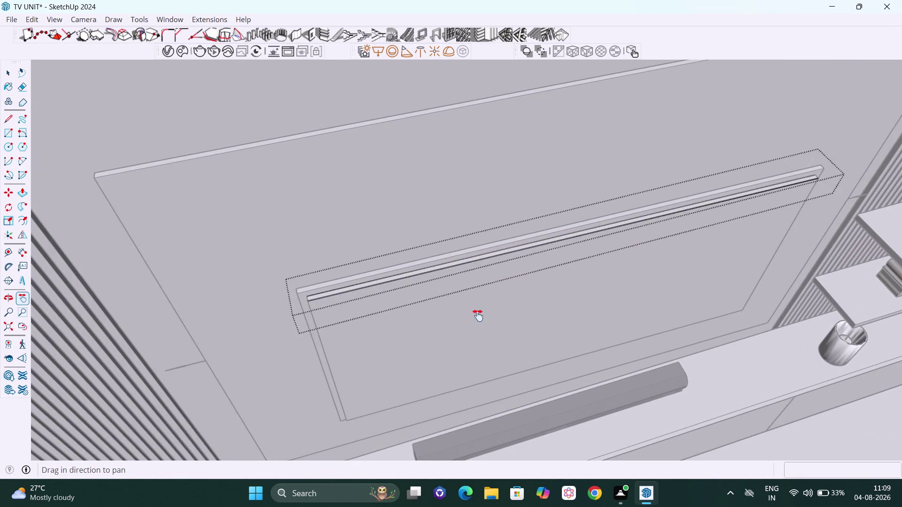
middle_drag(462, 321, 521, 166)
scroll(up, 3)
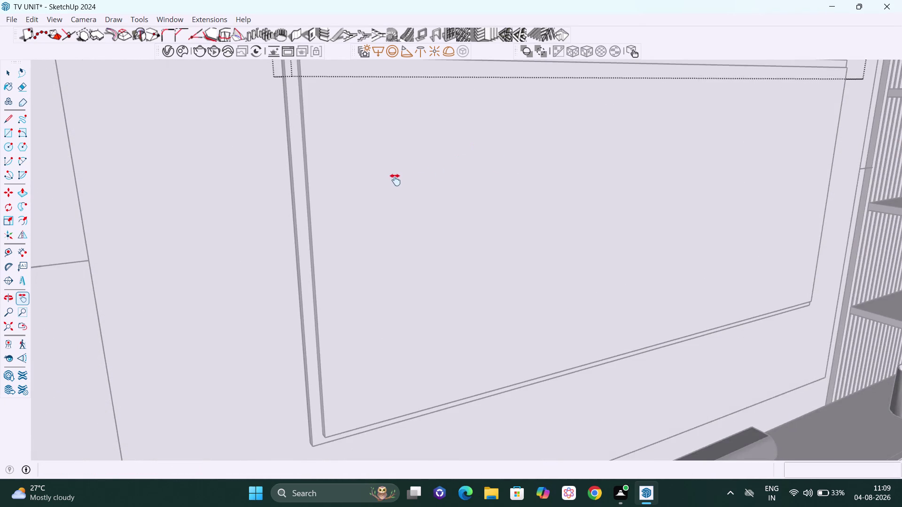
middle_drag(412, 170, 445, 205)
scroll(up, 3)
scroll(down, 3)
middle_drag(448, 198, 465, 198)
scroll(up, 3)
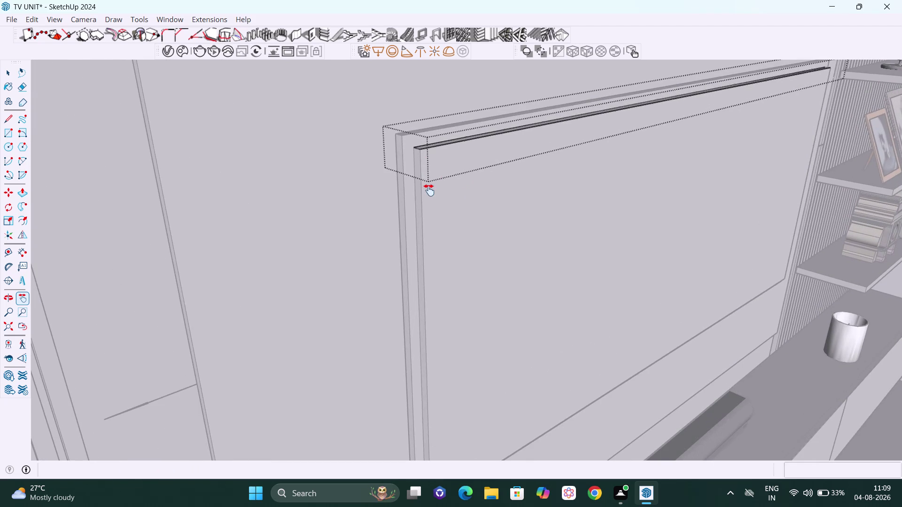
scroll(up, 3)
Draw a thin rectangle, about 26 by 1 inches, down the panel's left side.
key(r)
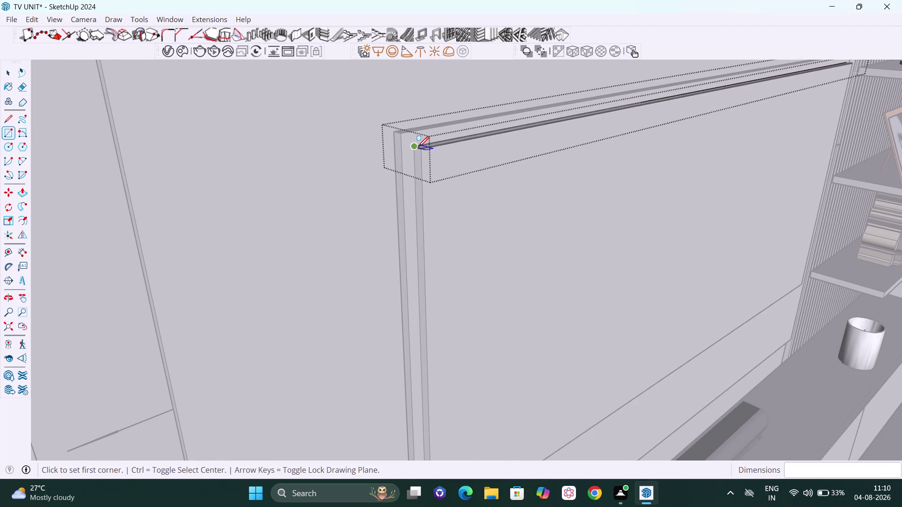
drag(415, 148, 419, 155)
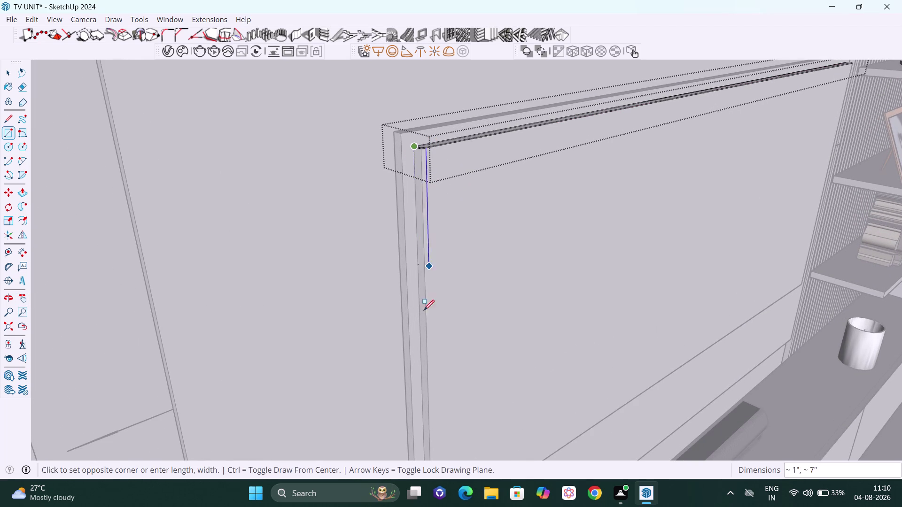
key(h)
drag(420, 353, 425, 195)
drag(443, 407, 445, 380)
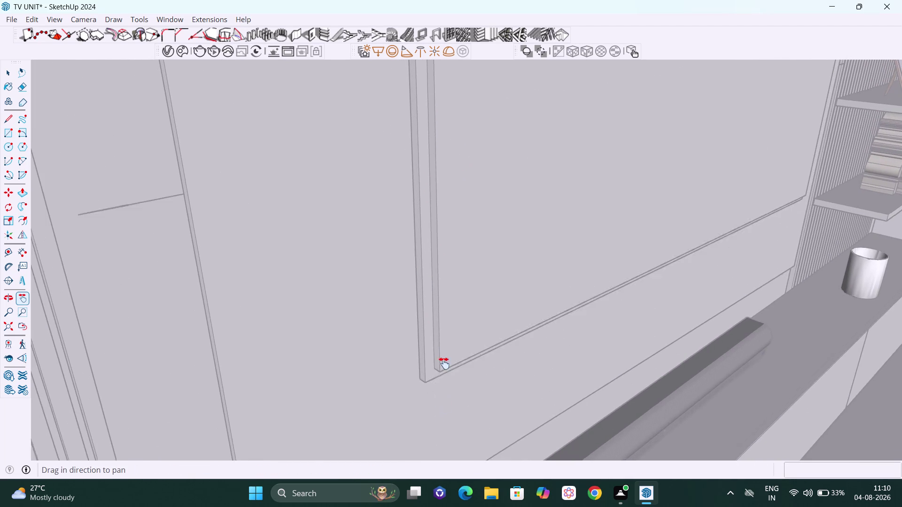
drag(445, 380, 435, 345)
middle_drag(435, 341, 448, 295)
scroll(up, 3)
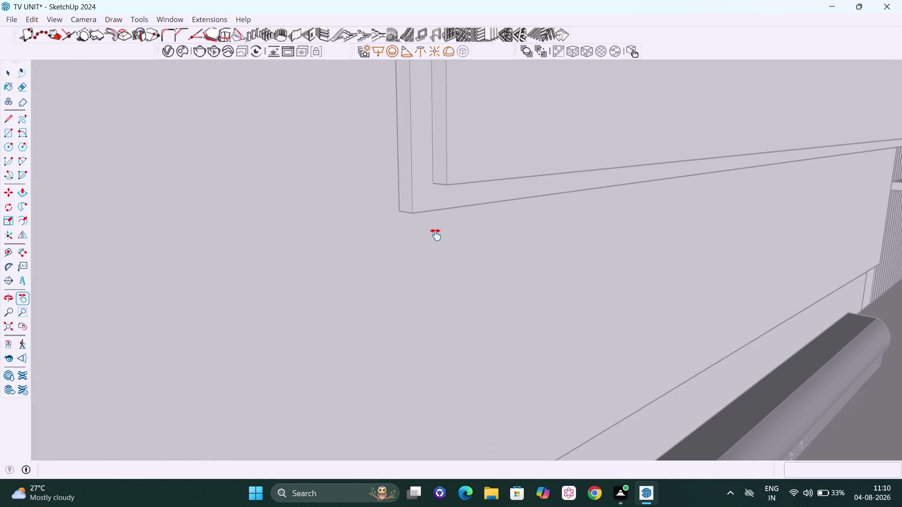
middle_drag(445, 239, 505, 254)
scroll(up, 3)
key(Escape)
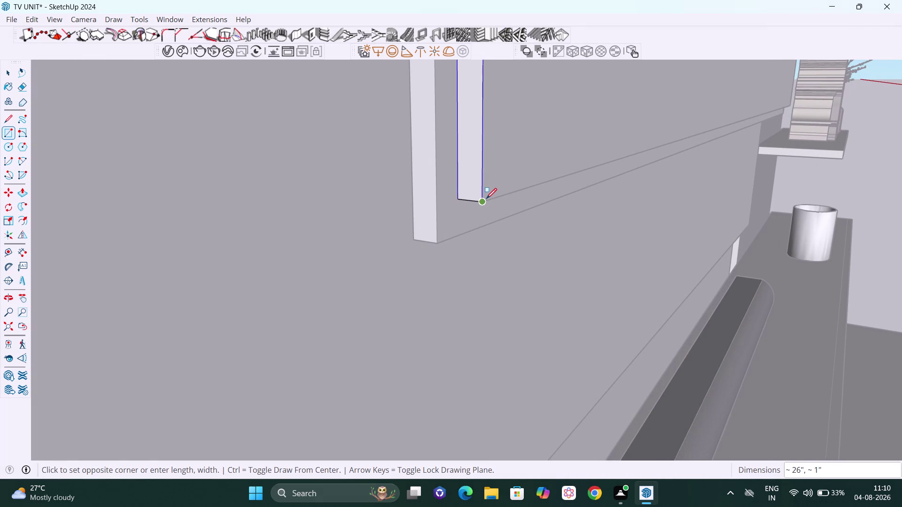
click(484, 198)
Orbit to bring the panel's bottom corner and edge into view.
middle_drag(535, 205, 520, 193)
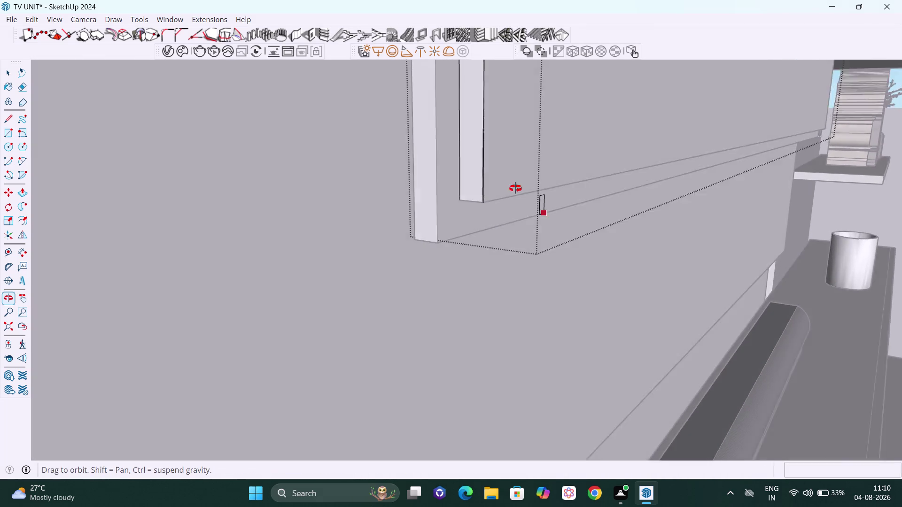
middle_drag(520, 193, 464, 154)
middle_drag(542, 234, 463, 218)
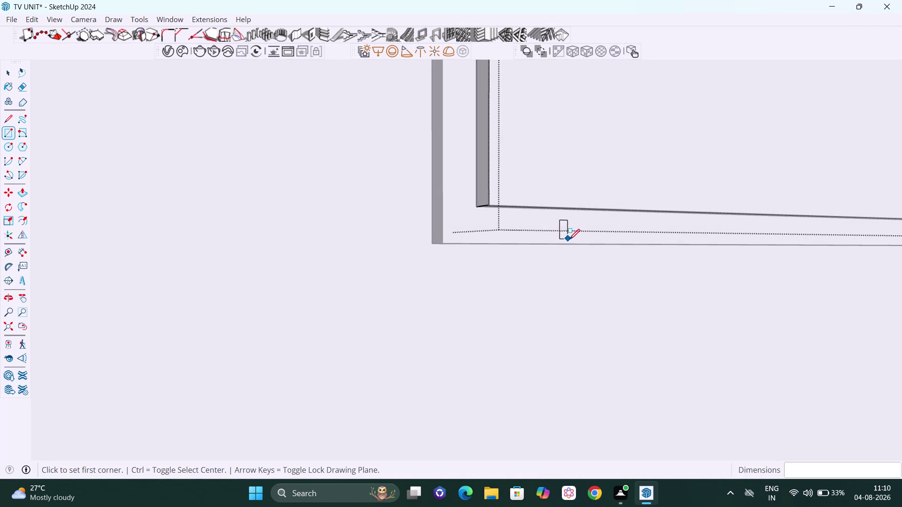
Pan and orbit to view the strip's end corner and end face.
key(h)
drag(565, 233, 465, 235)
scroll(up, 3)
middle_drag(443, 232, 364, 213)
scroll(up, 3)
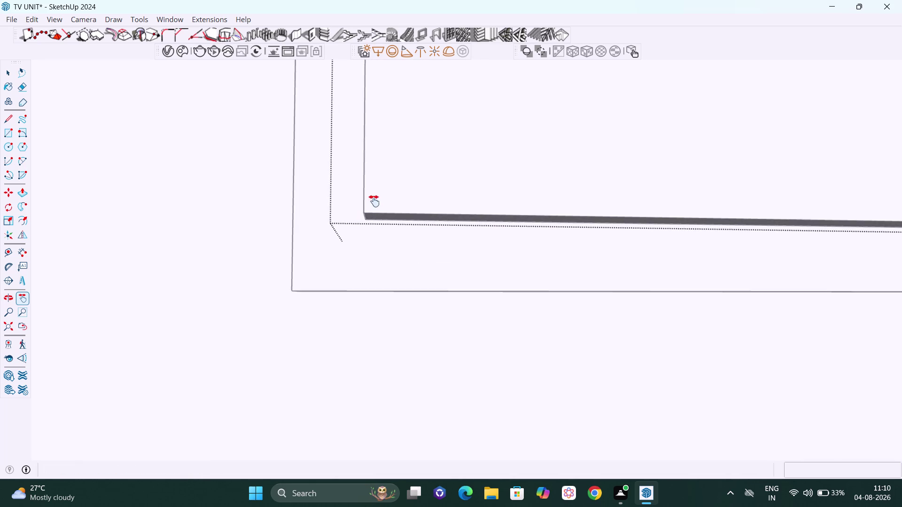
middle_drag(427, 283, 383, 155)
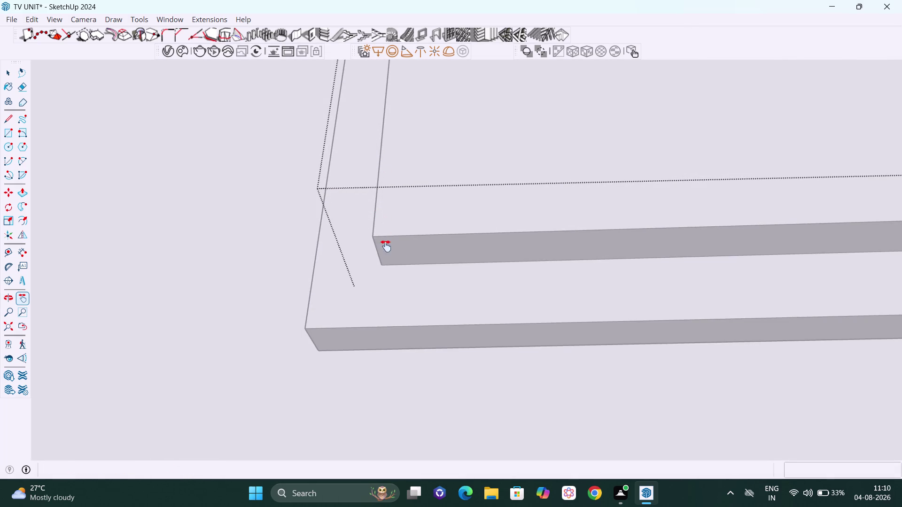
scroll(up, 3)
scroll(up, 3)
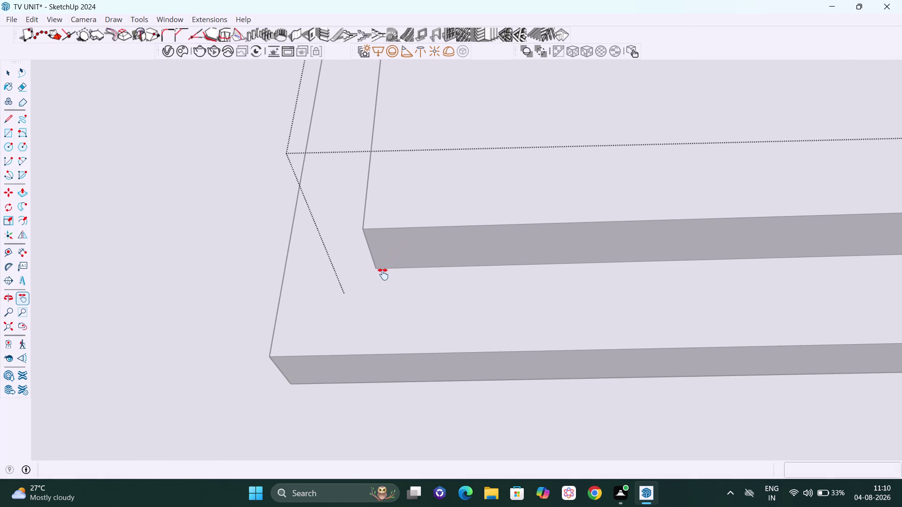
Start a rectangle at the strip's end corner and pan along the strip.
key(r)
click(378, 269)
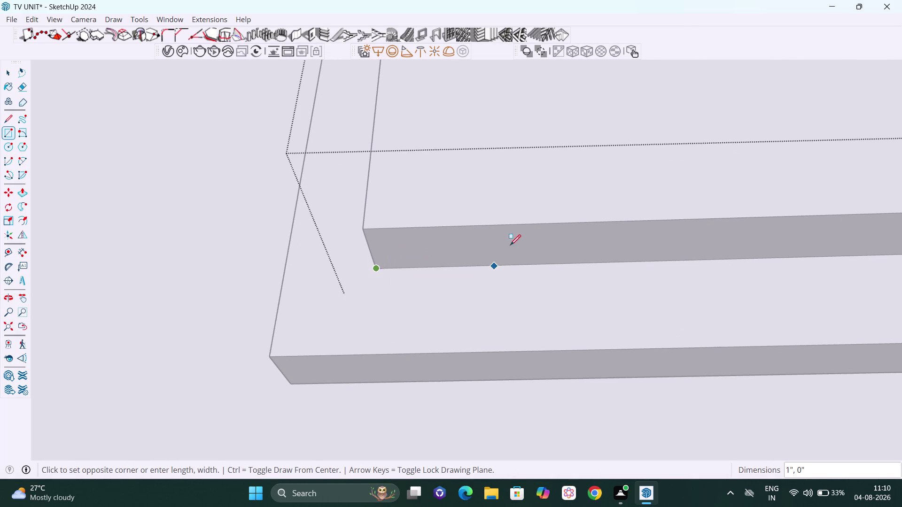
key(h)
drag(636, 228, 41, 238)
scroll(down, 3)
drag(584, 295, 0, 316)
drag(559, 291, 538, 292)
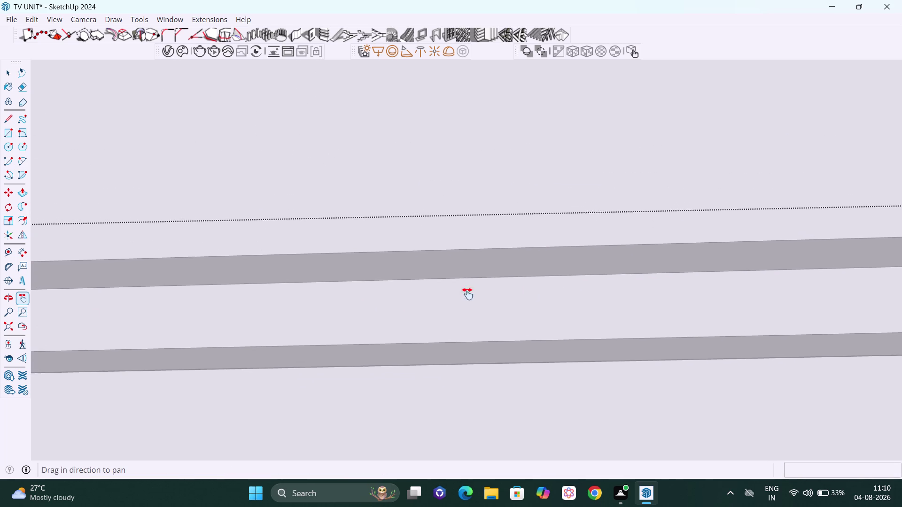
drag(538, 293, 86, 331)
drag(662, 301, 296, 305)
drag(806, 340, 391, 332)
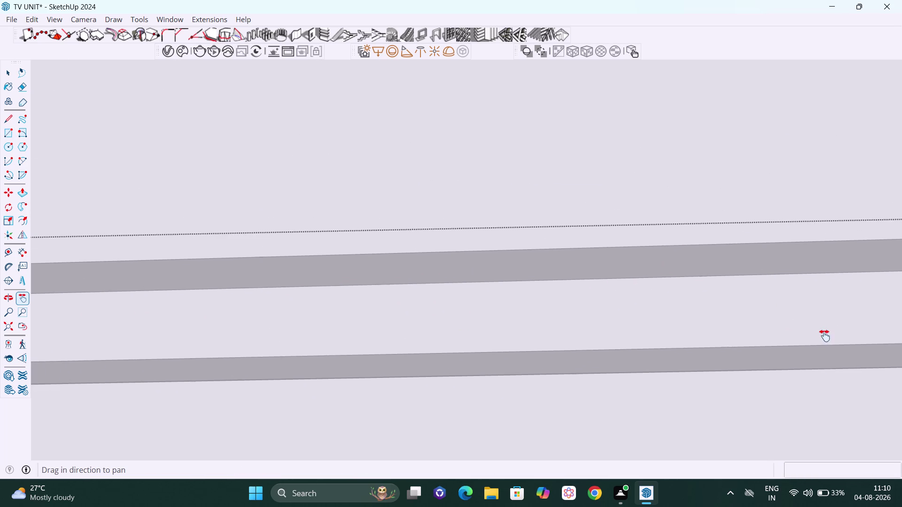
drag(824, 336, 287, 333)
Finish the 1 by 58 inch rectangle at the strip's far corner.
scroll(down, 3)
drag(644, 316, 251, 312)
drag(874, 265, 412, 346)
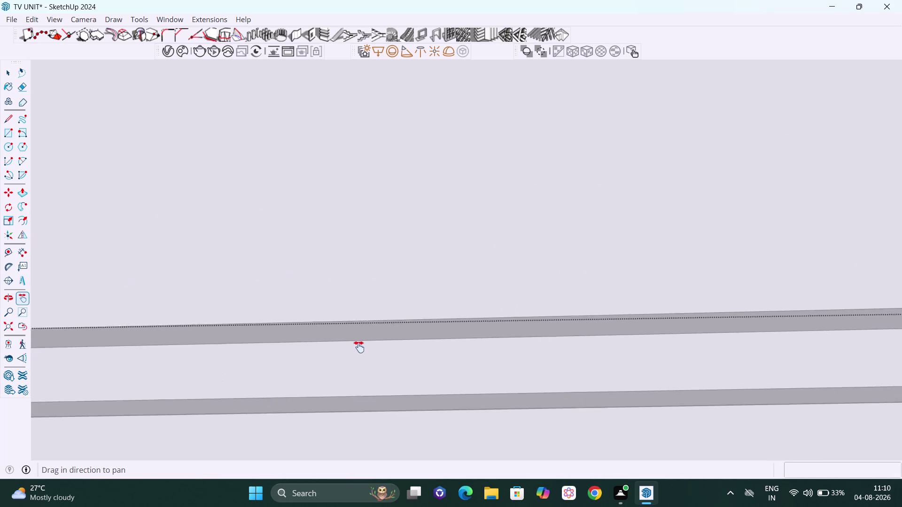
drag(412, 345, 357, 347)
drag(737, 401, 416, 358)
scroll(down, 3)
drag(660, 312, 128, 304)
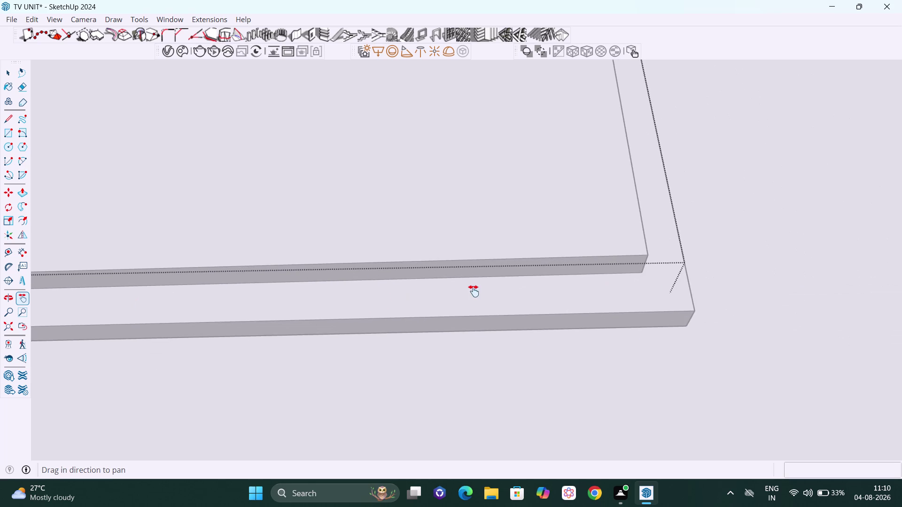
scroll(up, 3)
middle_drag(667, 255, 563, 248)
scroll(up, 3)
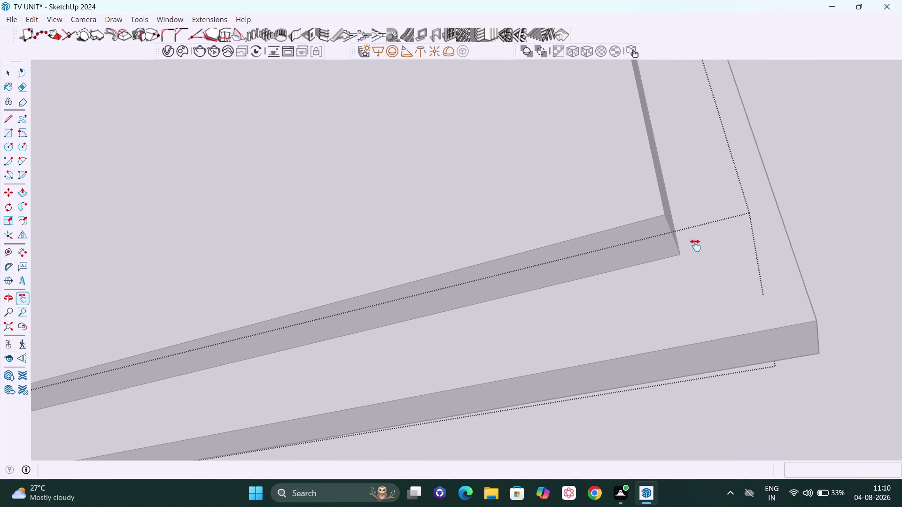
middle_drag(692, 233, 703, 240)
scroll(up, 3)
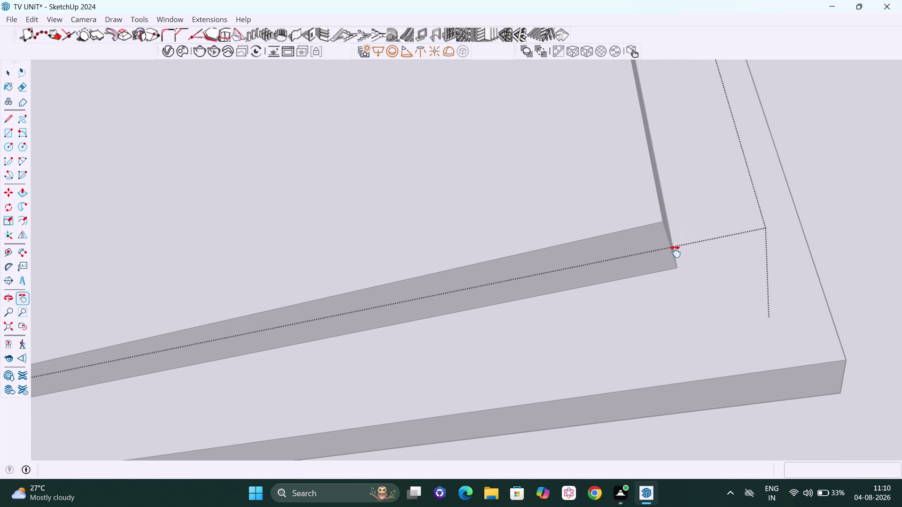
key(Escape)
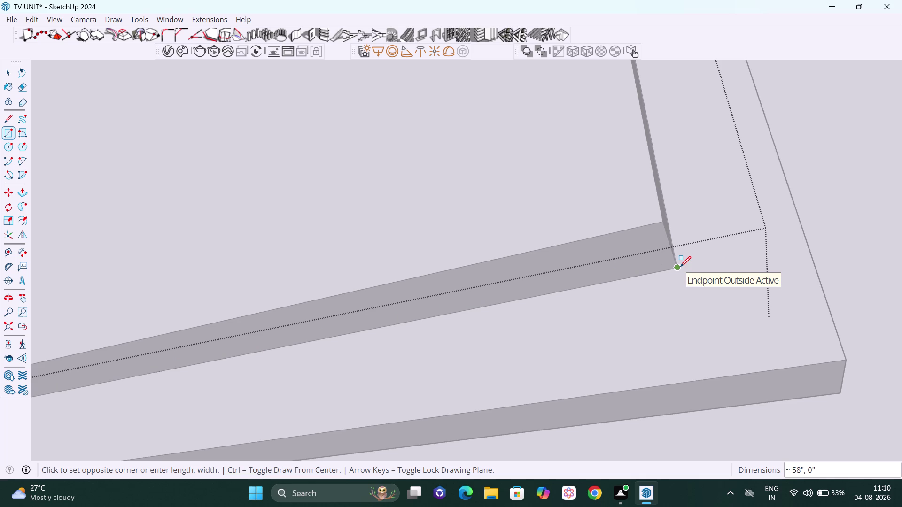
click(660, 223)
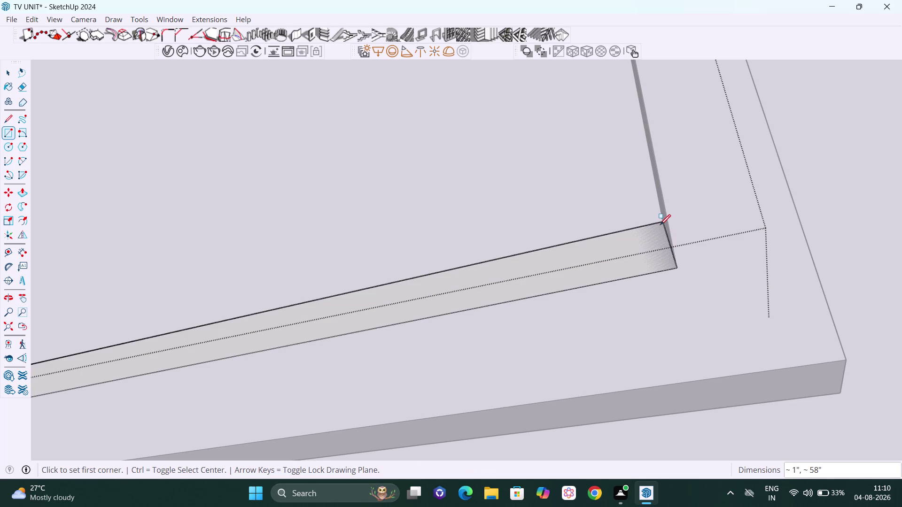
key(space)
scroll(down, 3)
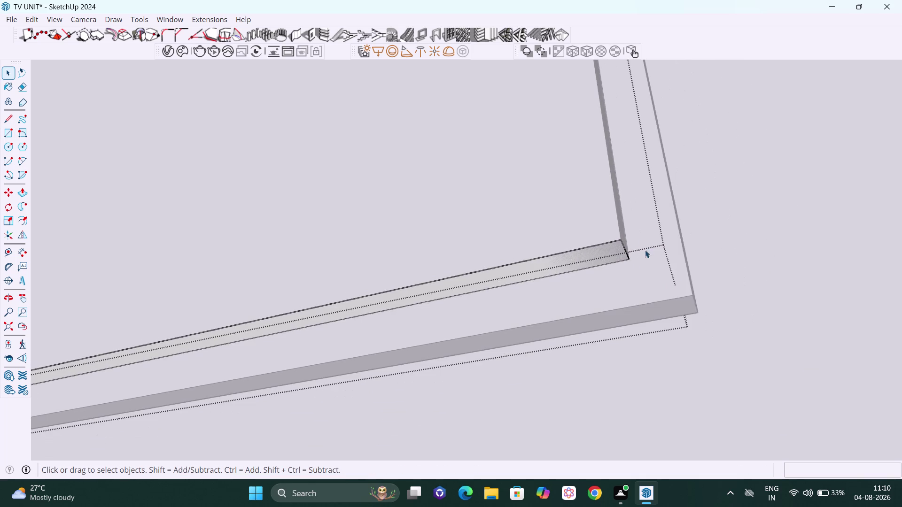
Orbit back to the slats and start a rectangle at the slat's bottom corner.
middle_drag(646, 250, 540, 451)
middle_drag(581, 306, 498, 314)
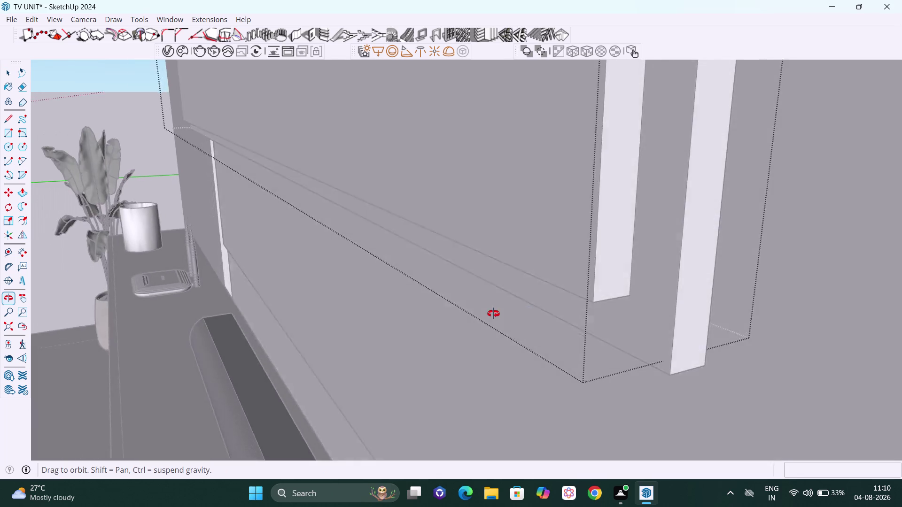
middle_drag(498, 314, 443, 324)
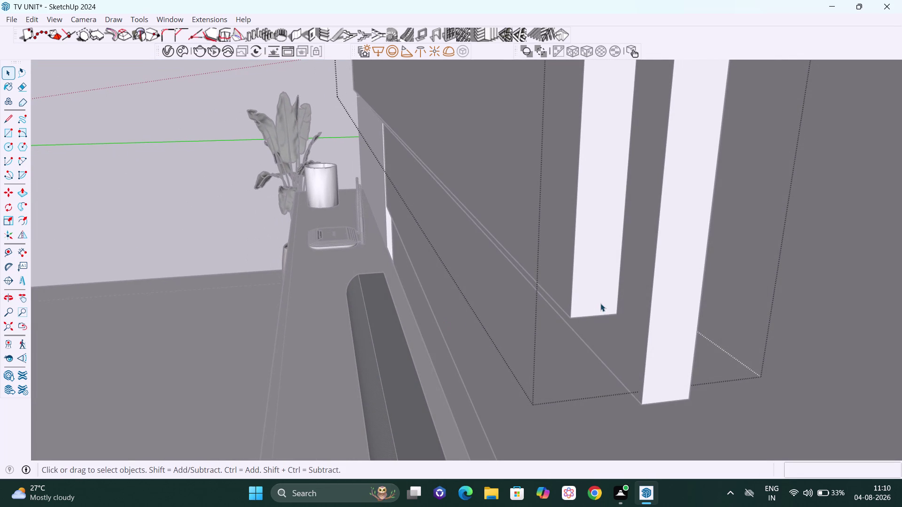
key(r)
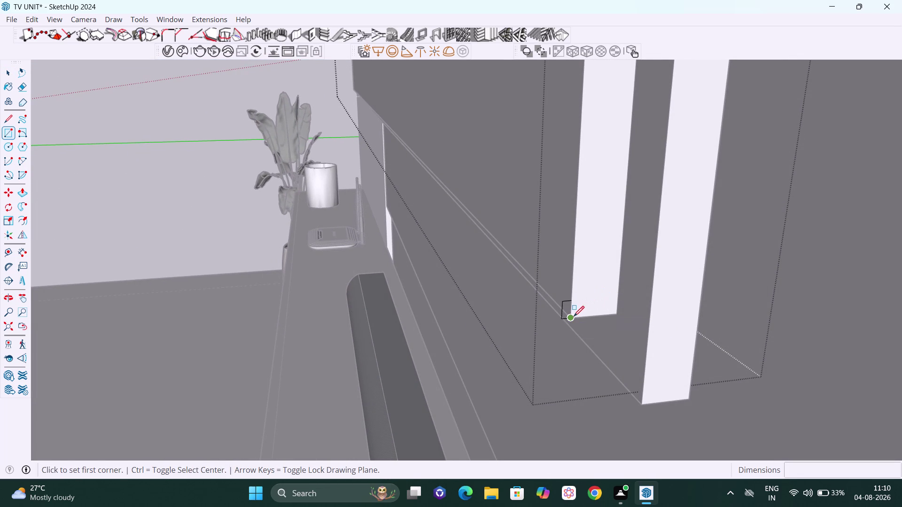
drag(574, 317, 579, 307)
Pan up along the slat toward the panel's top edge.
key(h)
drag(615, 115, 610, 163)
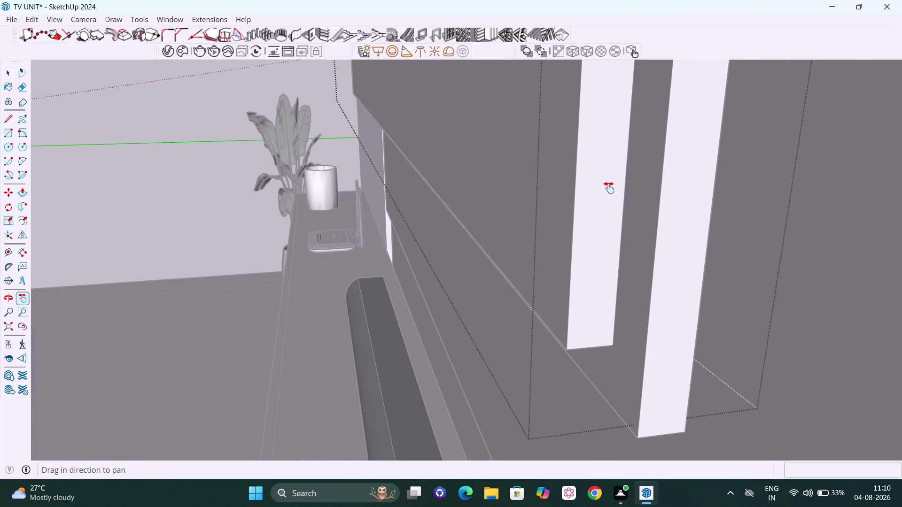
drag(610, 162, 615, 390)
drag(614, 244, 615, 415)
drag(666, 225, 637, 419)
drag(623, 242, 616, 303)
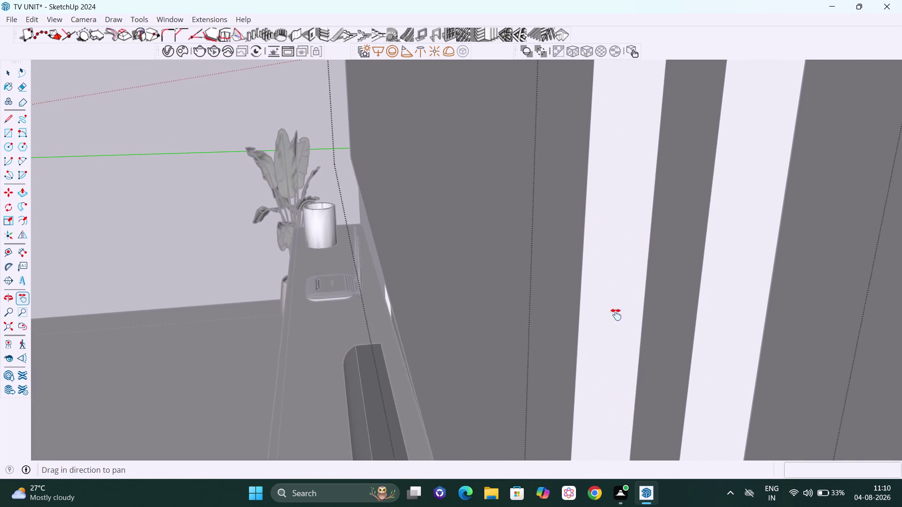
drag(617, 302, 622, 416)
drag(642, 248, 651, 414)
drag(661, 271, 641, 399)
scroll(down, 3)
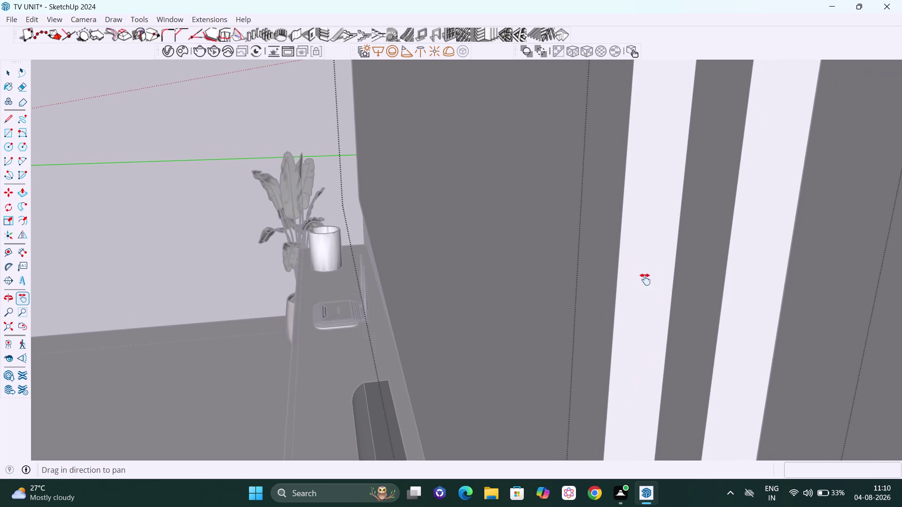
drag(645, 280, 628, 434)
scroll(down, 3)
scroll(down, 3)
drag(653, 304, 695, 438)
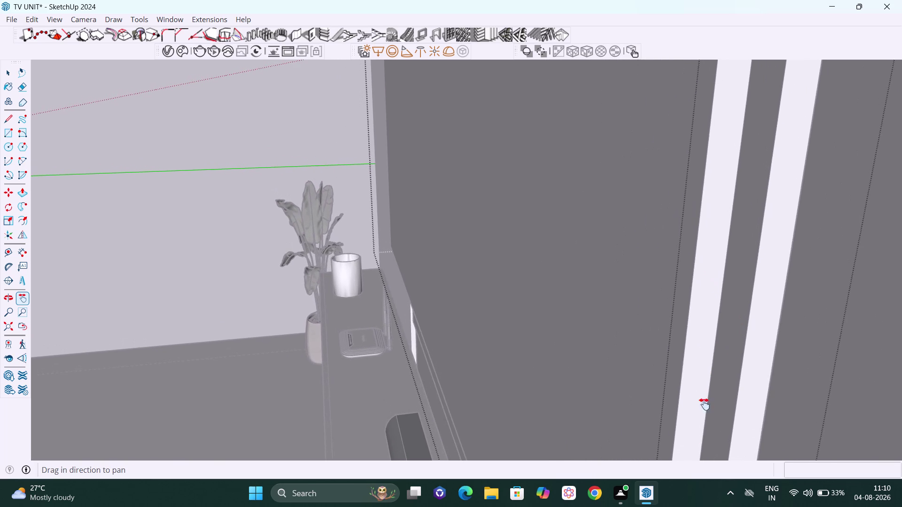
scroll(down, 3)
Finish the 1 by 26 inch rectangle at the top strip's corner.
middle_drag(712, 352, 737, 346)
drag(709, 264, 660, 464)
drag(686, 281, 672, 438)
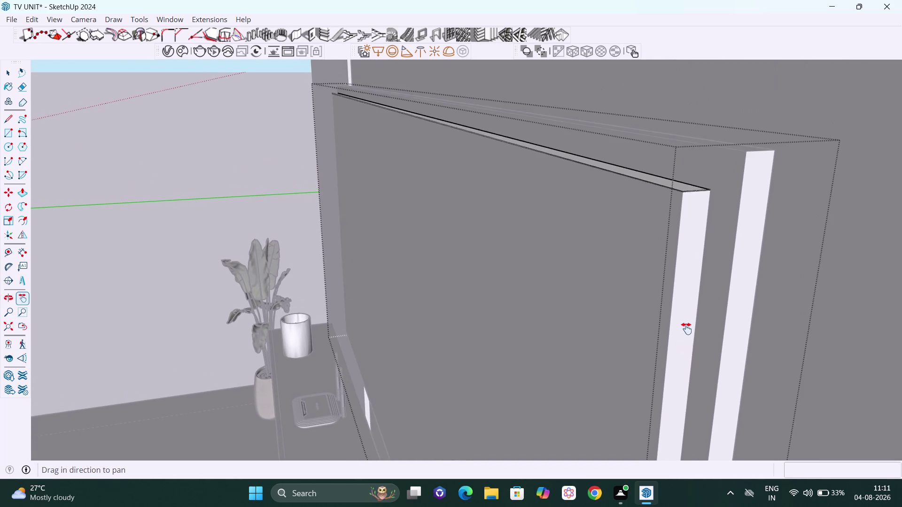
drag(686, 328, 677, 407)
scroll(up, 3)
middle_drag(693, 313, 673, 372)
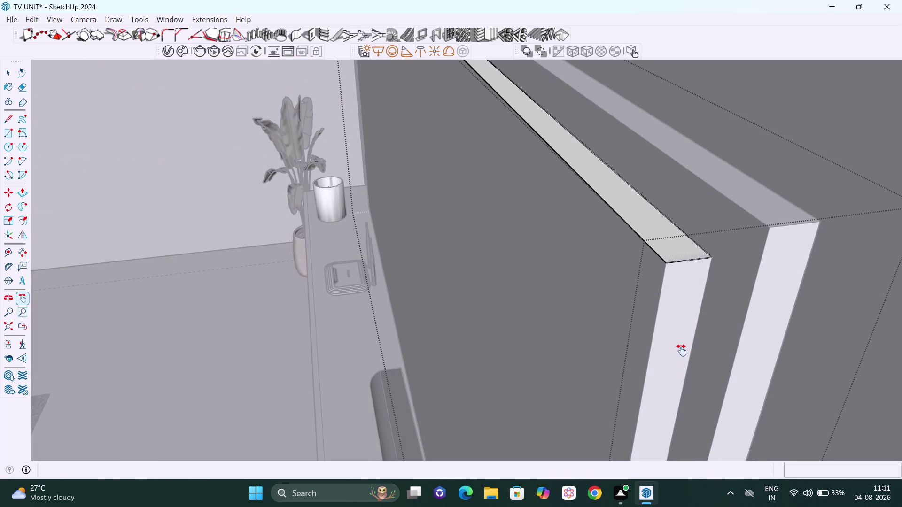
key(Escape)
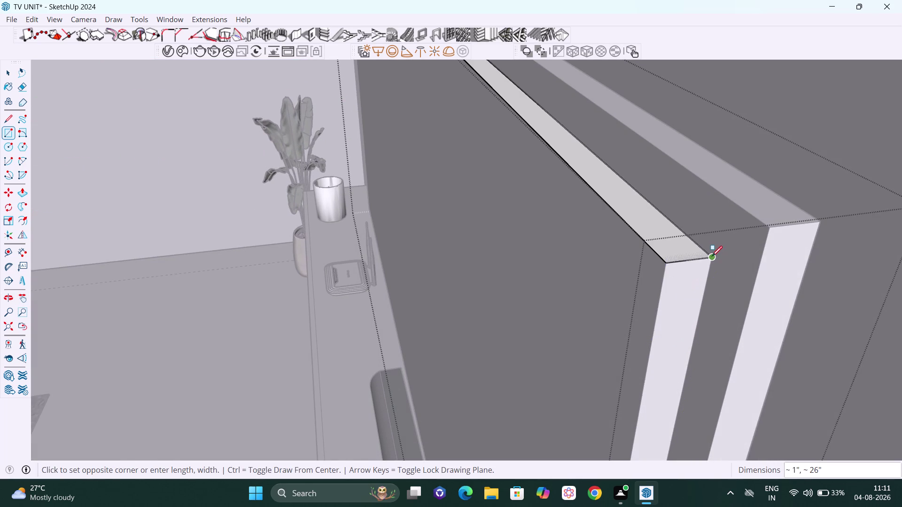
click(710, 258)
key(space)
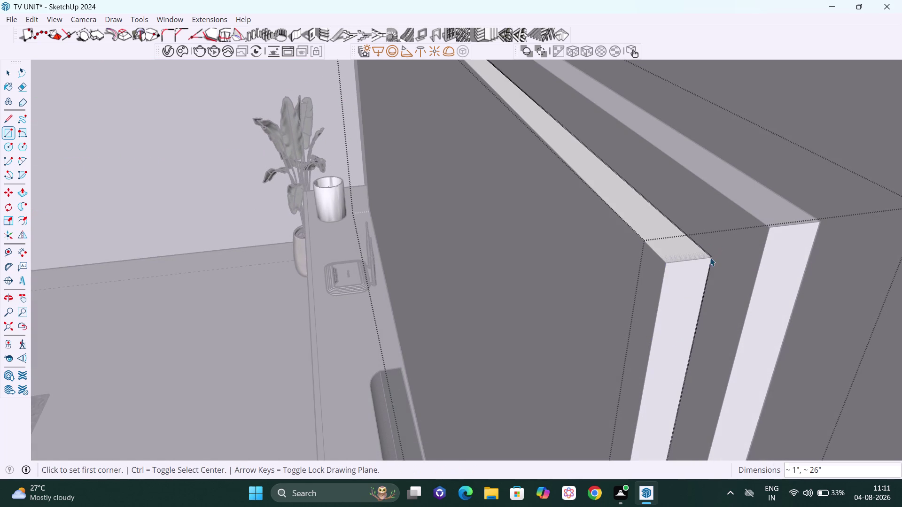
scroll(down, 3)
scroll(down, 3)
scroll(down, 3)
scroll(down, 3)
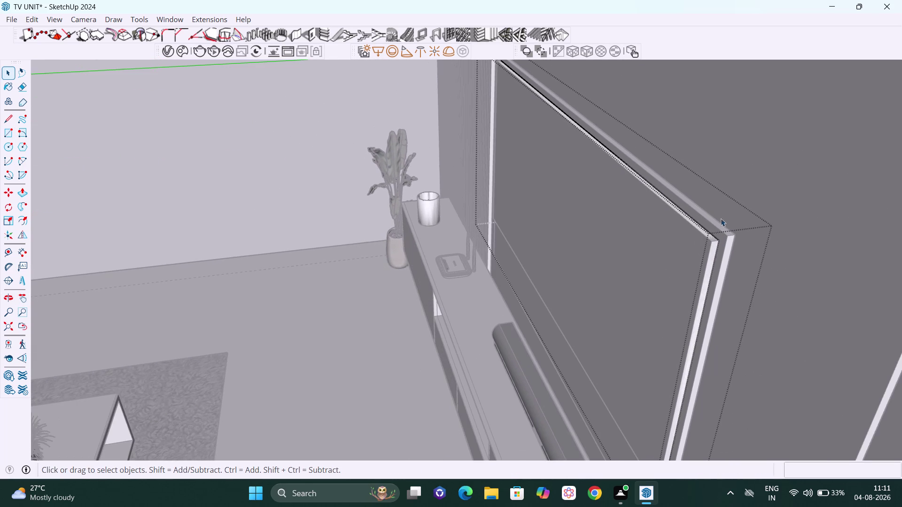
Orbit around the TV wall and zoom in on the panel's top corner.
click(353, 140)
scroll(down, 3)
middle_drag(498, 189, 604, 198)
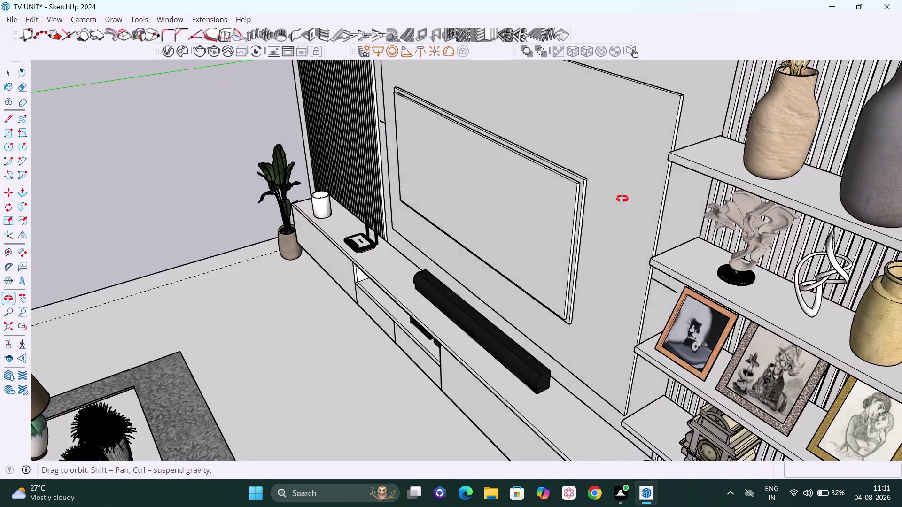
middle_drag(603, 198, 668, 196)
scroll(up, 3)
scroll(up, 3)
middle_drag(567, 190, 558, 229)
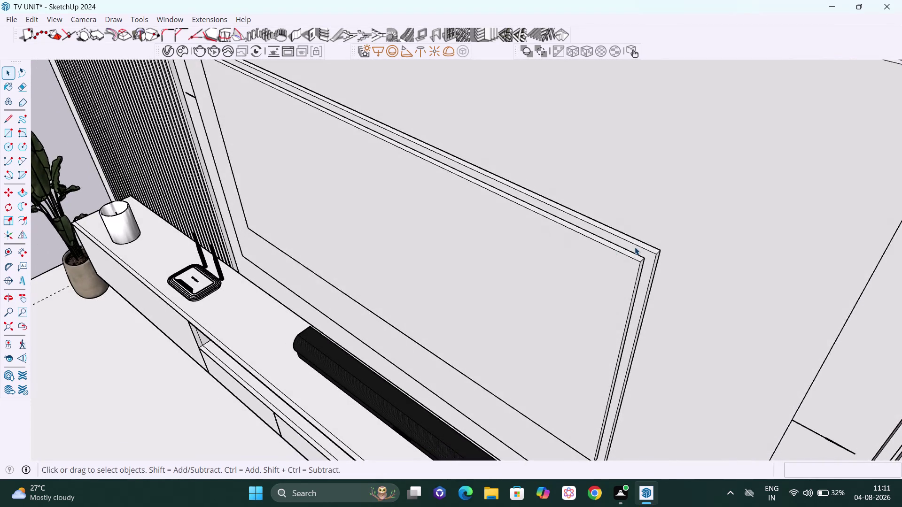
scroll(up, 3)
middle_drag(641, 262, 636, 310)
scroll(up, 3)
Enter the panel group, select the thin strip and inner panel faces, then exit.
click(636, 263)
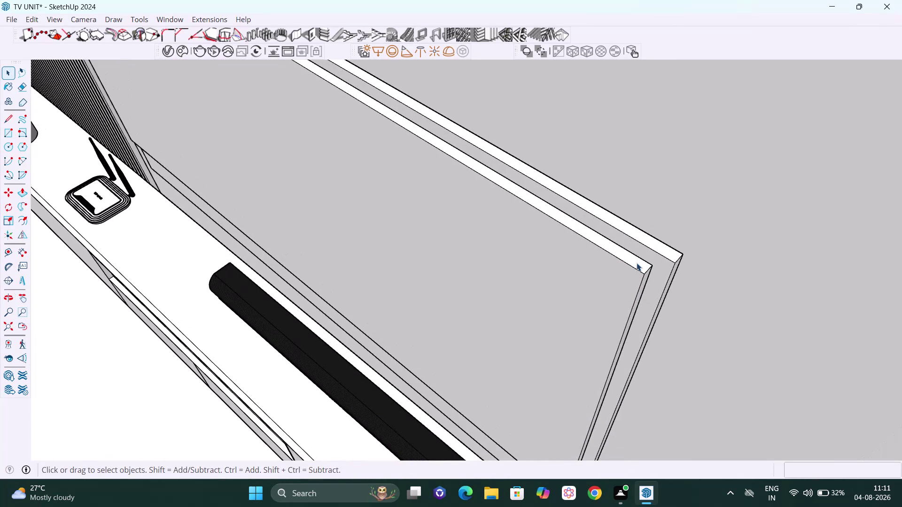
double_click(637, 263)
click(637, 263)
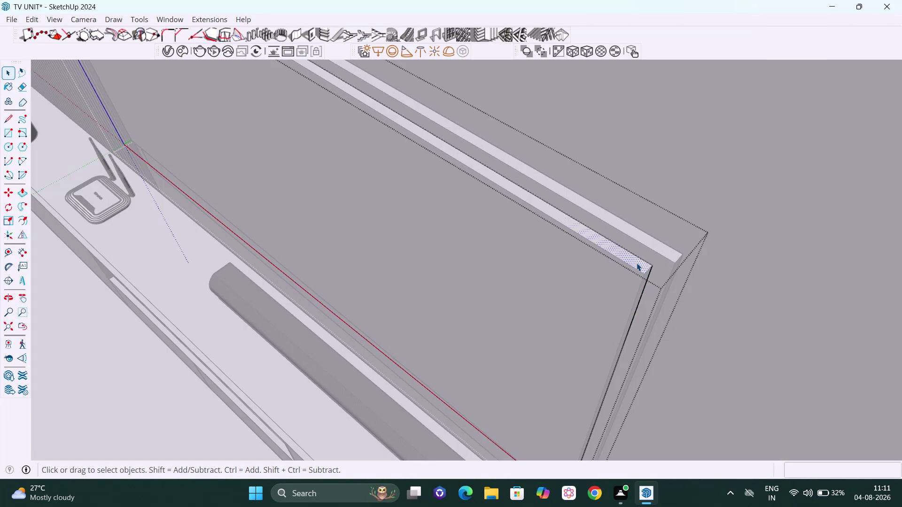
middle_drag(647, 268, 595, 258)
scroll(up, 3)
click(641, 293)
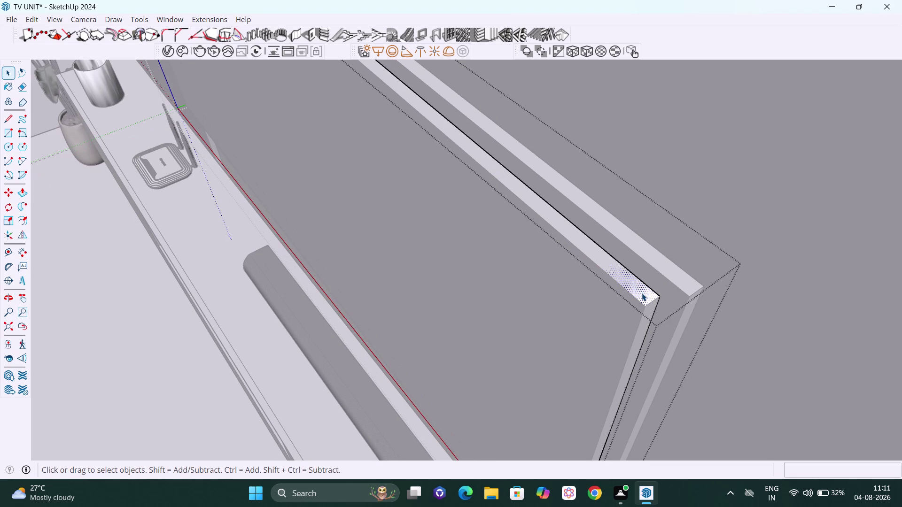
click(650, 307)
click(625, 309)
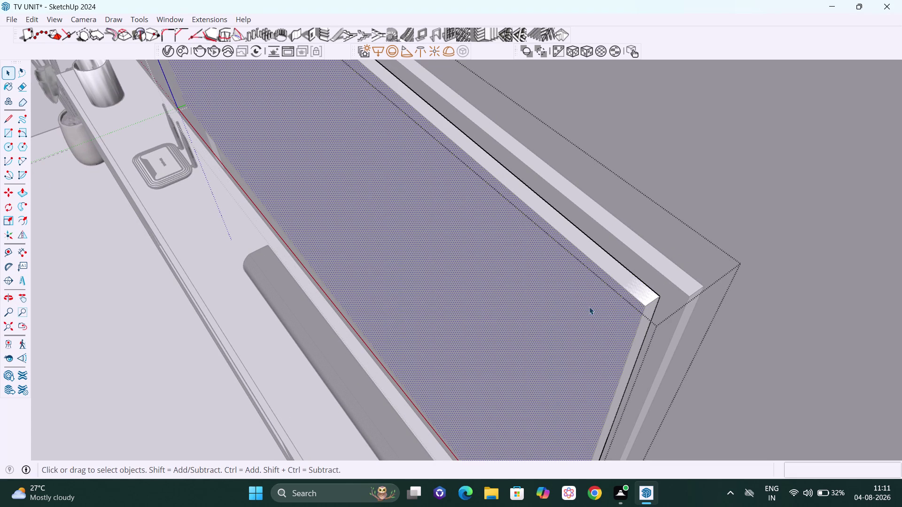
click(82, 297)
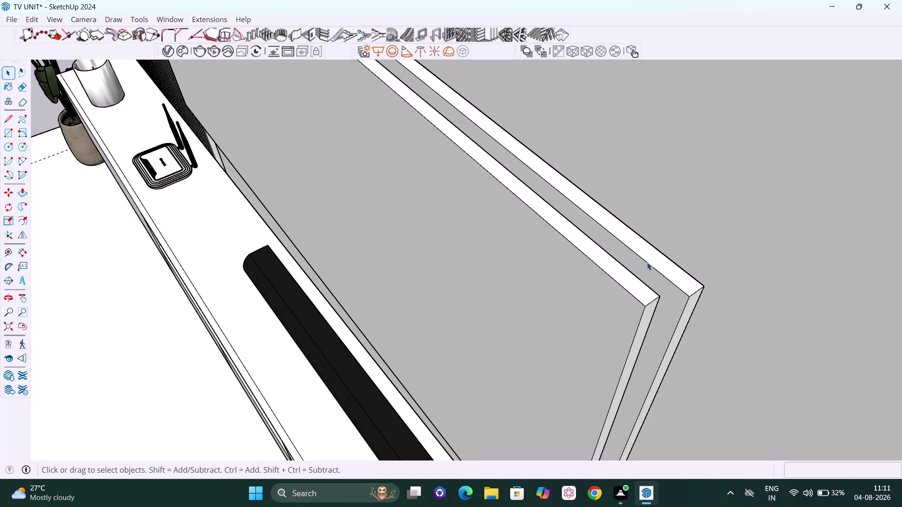
Open the TV frame group and orbit to inspect its nested panel groups.
click(657, 269)
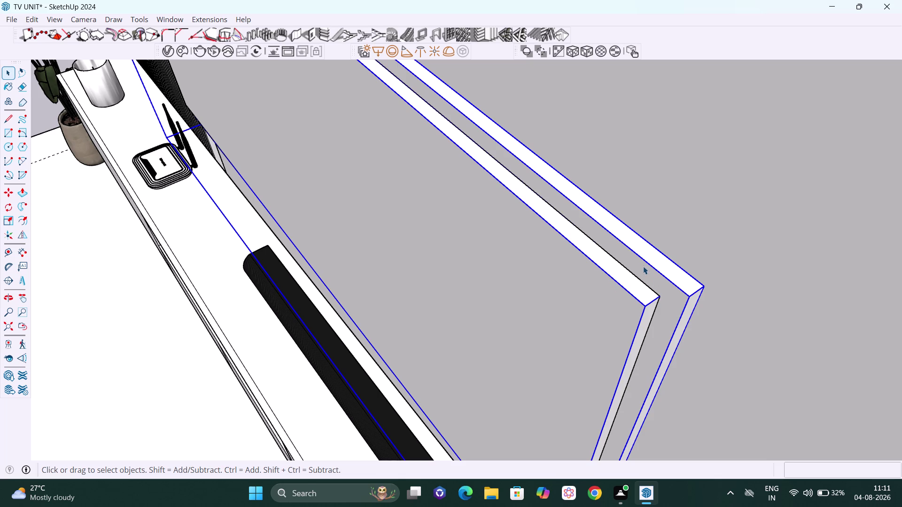
double_click(643, 266)
click(637, 287)
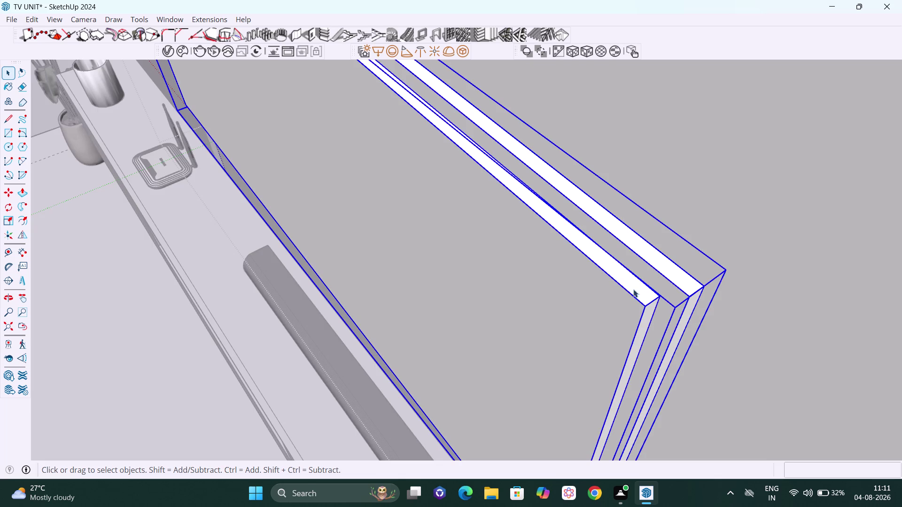
scroll(down, 3)
middle_drag(686, 308, 610, 206)
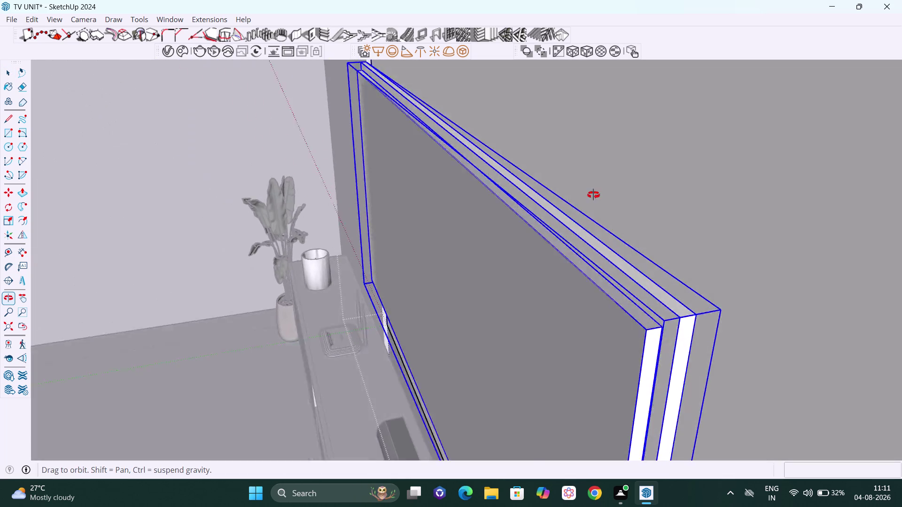
middle_drag(610, 206, 734, 254)
scroll(down, 3)
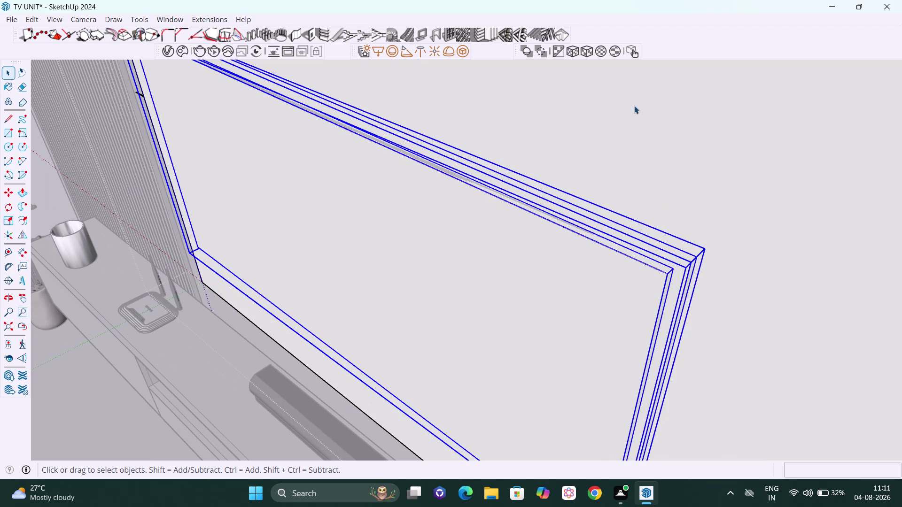
click(465, 50)
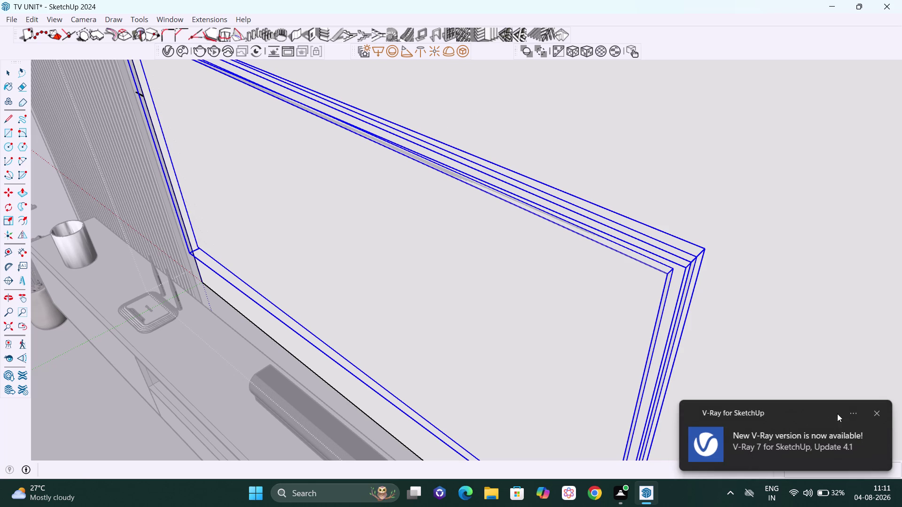
Zoom out and orbit to bring the whole TV wall into front view.
click(878, 415)
scroll(down, 3)
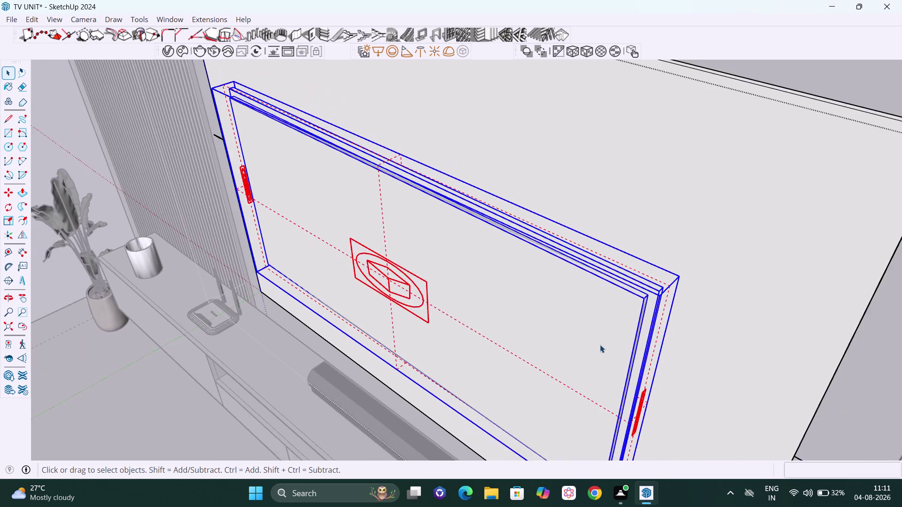
scroll(down, 3)
middle_drag(575, 367, 587, 327)
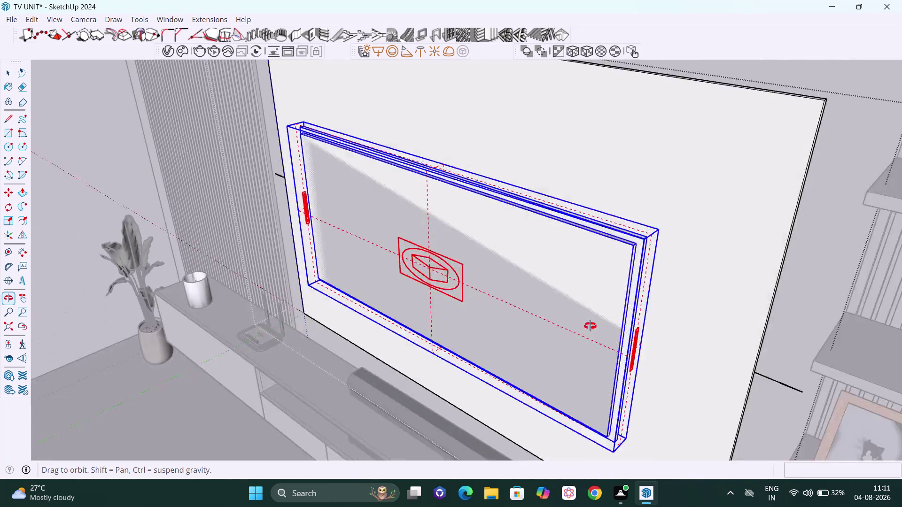
middle_drag(587, 327, 626, 315)
scroll(down, 3)
key(space)
click(203, 205)
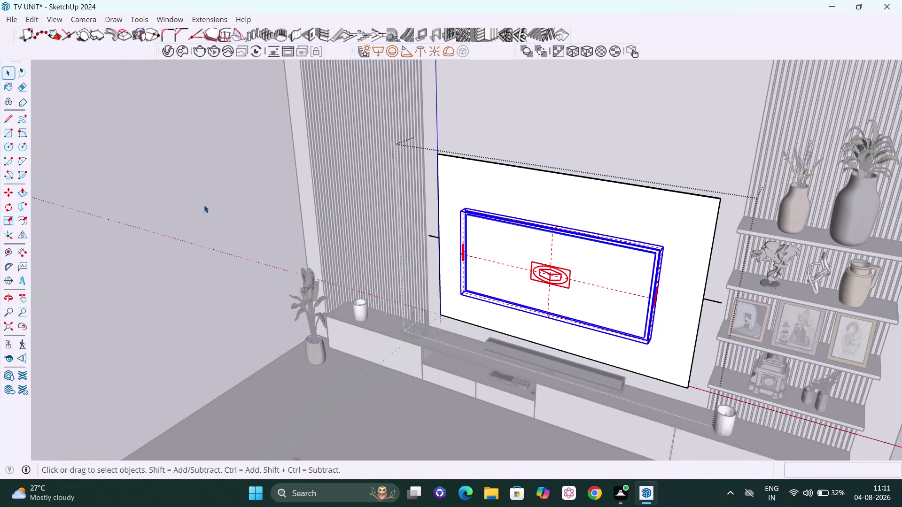
scroll(up, 3)
middle_drag(640, 263, 568, 367)
scroll(up, 3)
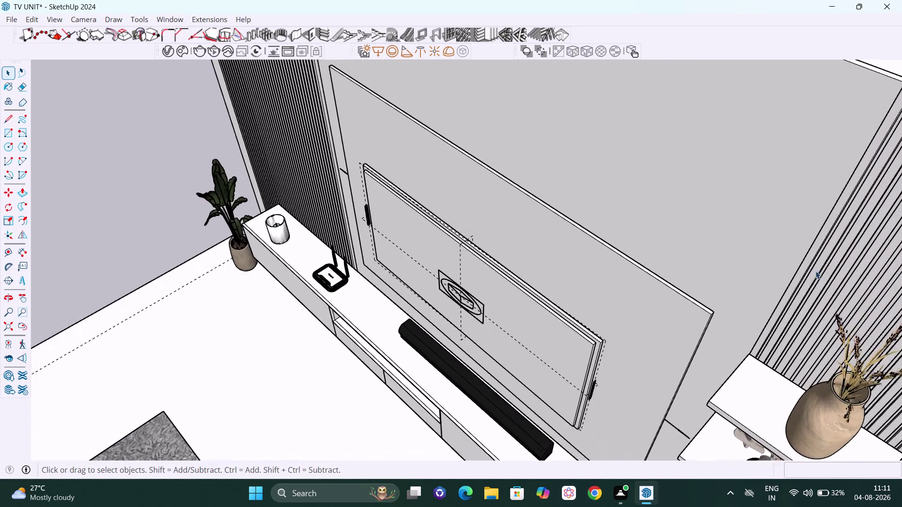
middle_drag(742, 300, 649, 301)
scroll(down, 3)
middle_drag(642, 304, 790, 242)
scroll(down, 3)
middle_drag(745, 208, 842, 232)
scroll(up, 3)
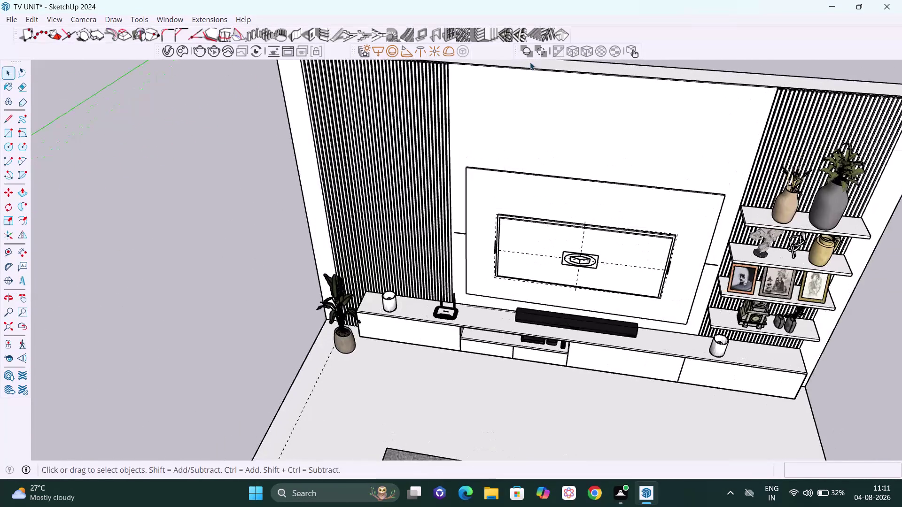
scroll(up, 3)
Select the TV frame group and bring up its context menu.
click(599, 183)
middle_drag(599, 185, 591, 214)
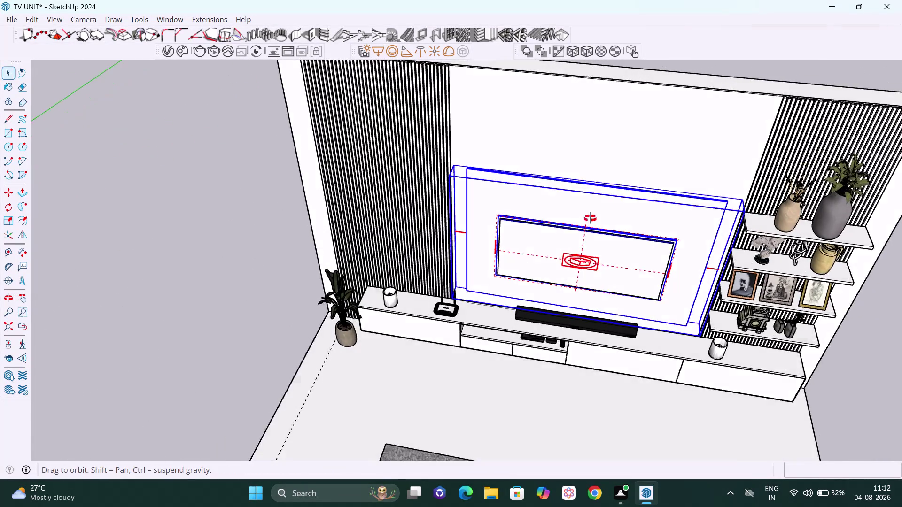
middle_drag(591, 214, 590, 239)
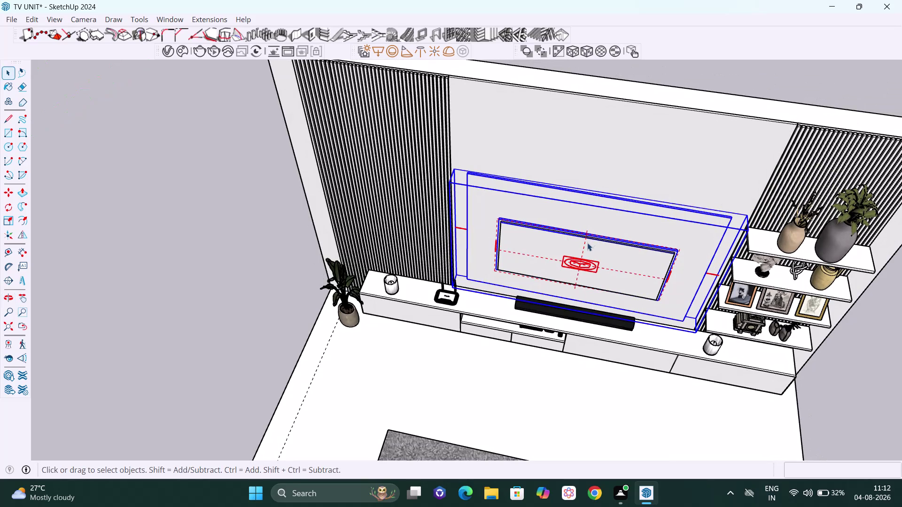
right_click(648, 224)
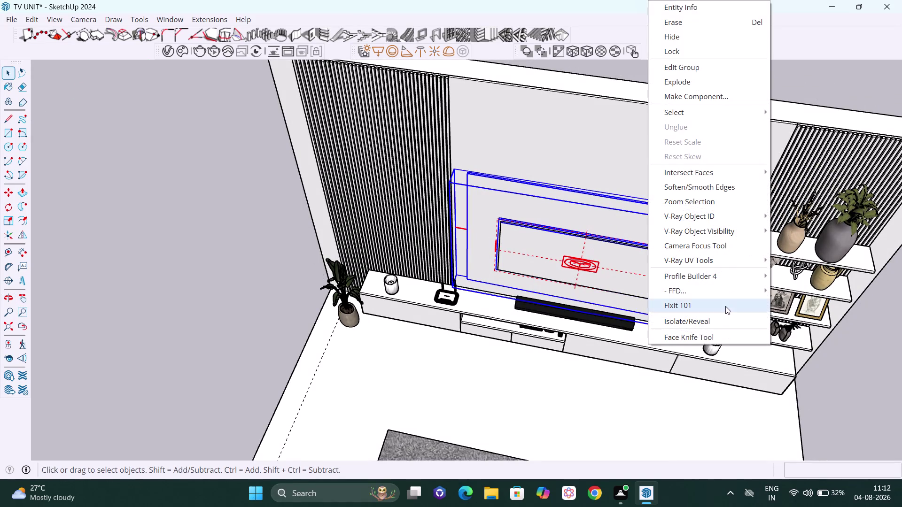
Isolate the TV frame group and enter it for editing.
click(713, 318)
middle_drag(746, 286, 495, 272)
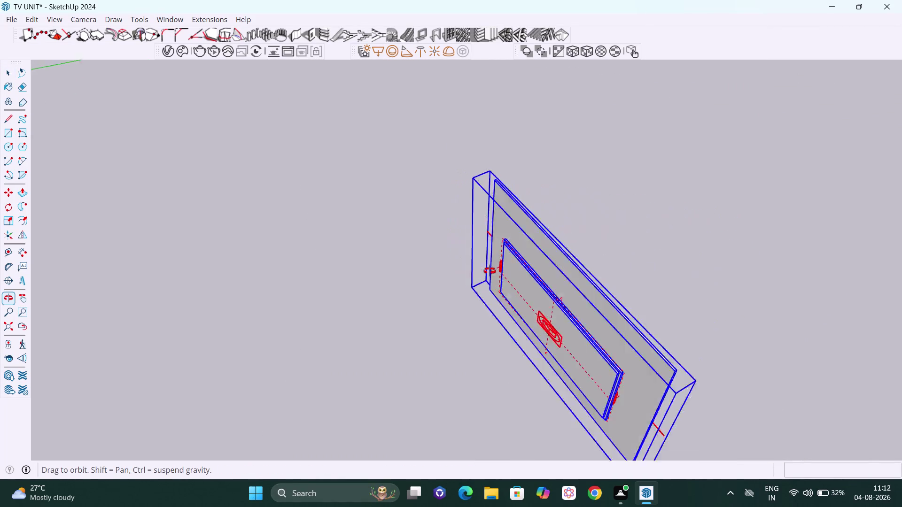
middle_drag(495, 272, 392, 252)
middle_drag(494, 313, 373, 227)
scroll(up, 3)
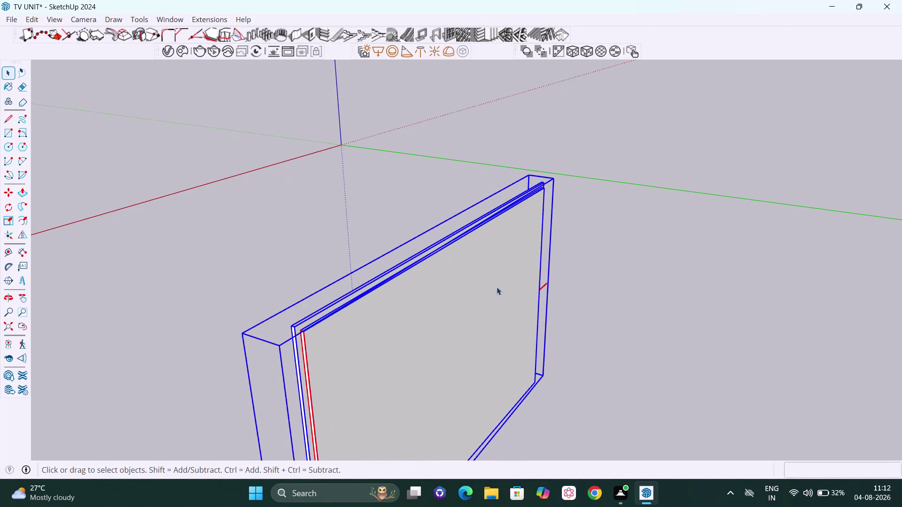
double_click(343, 320)
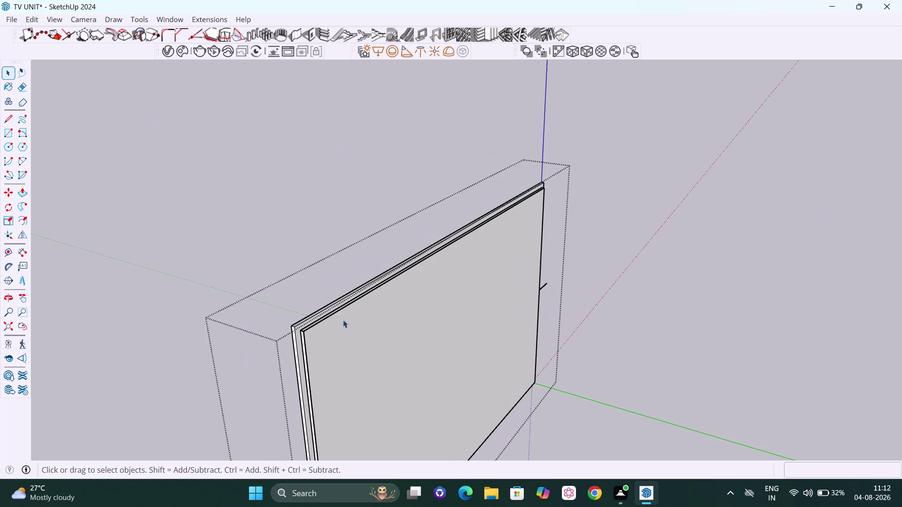
Apply a context action to the front panel and orbit close to the panels' top edge.
middle_drag(342, 318, 355, 344)
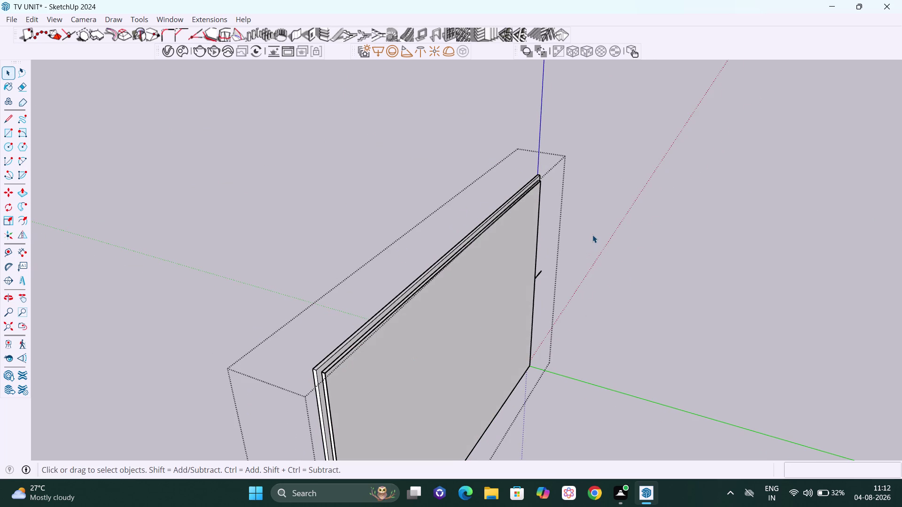
right_click(592, 235)
click(616, 272)
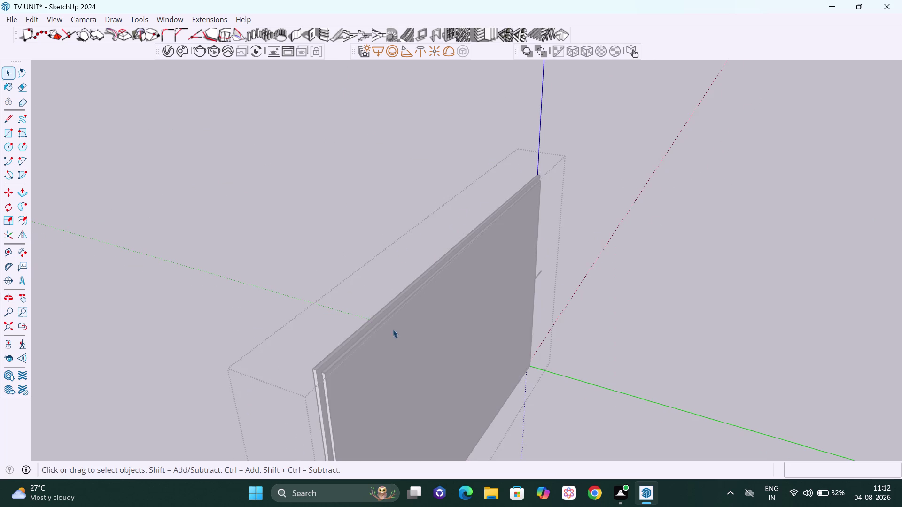
scroll(up, 3)
middle_drag(286, 389, 315, 415)
scroll(up, 3)
scroll(down, 3)
middle_drag(440, 447, 370, 396)
scroll(up, 3)
middle_drag(329, 346, 277, 426)
scroll(up, 3)
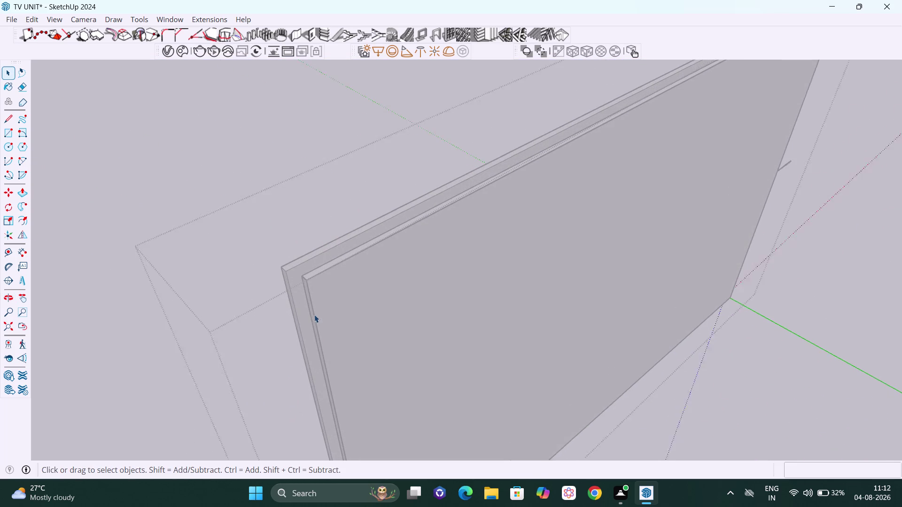
scroll(up, 3)
middle_drag(303, 317, 278, 408)
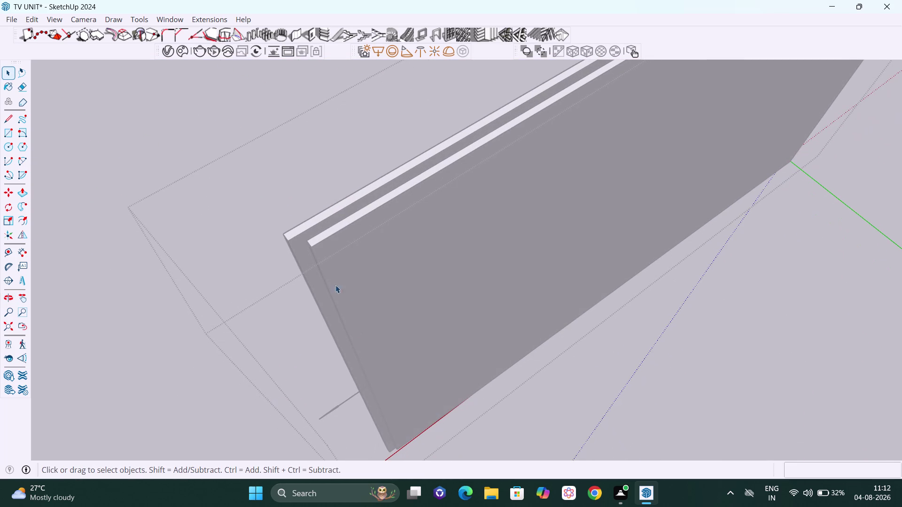
Pan and orbit to the panels' top corner to start a rectangle.
key(r)
drag(311, 242, 320, 241)
key(h)
drag(638, 88, 418, 203)
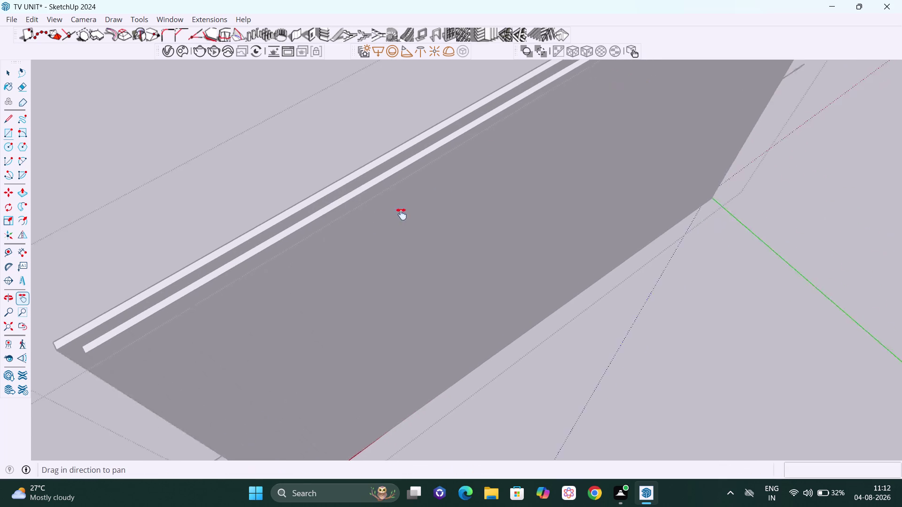
drag(417, 203, 330, 253)
drag(645, 165, 464, 257)
drag(595, 118, 486, 225)
middle_drag(476, 194, 424, 222)
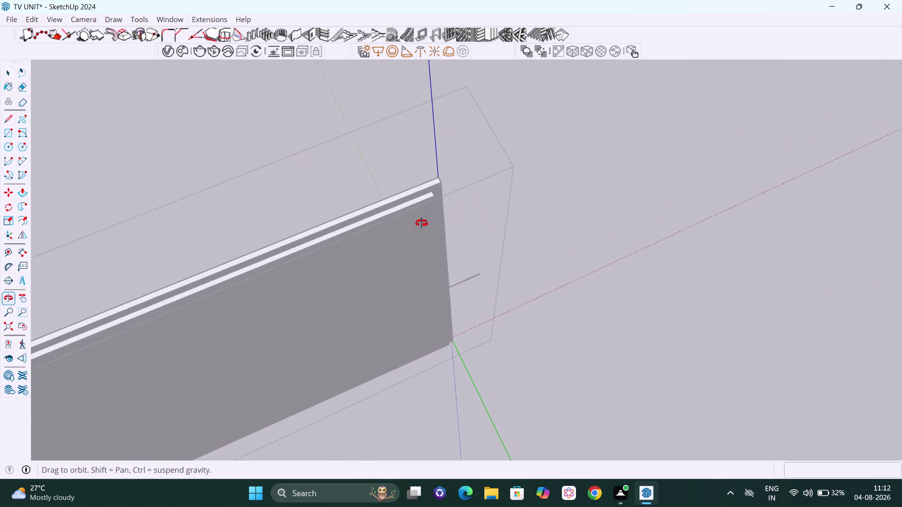
middle_drag(424, 223, 421, 223)
scroll(up, 3)
scroll(up, 3)
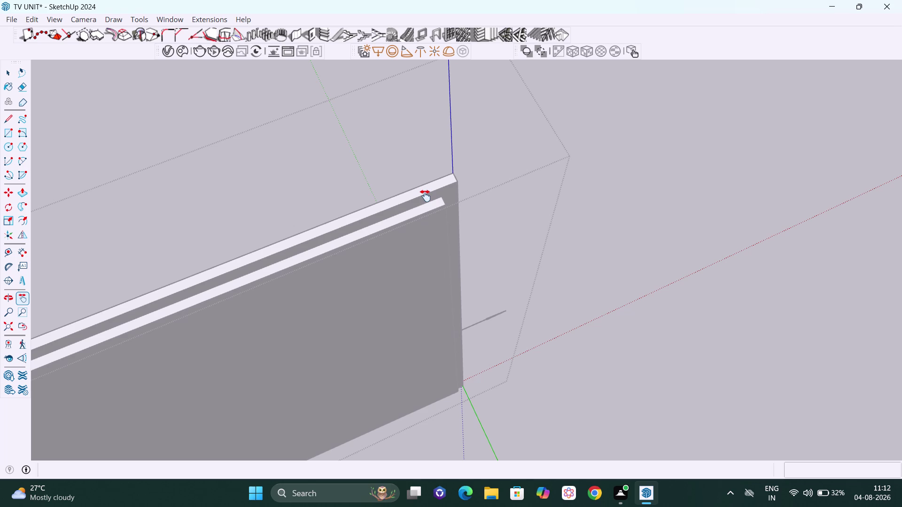
key(Escape)
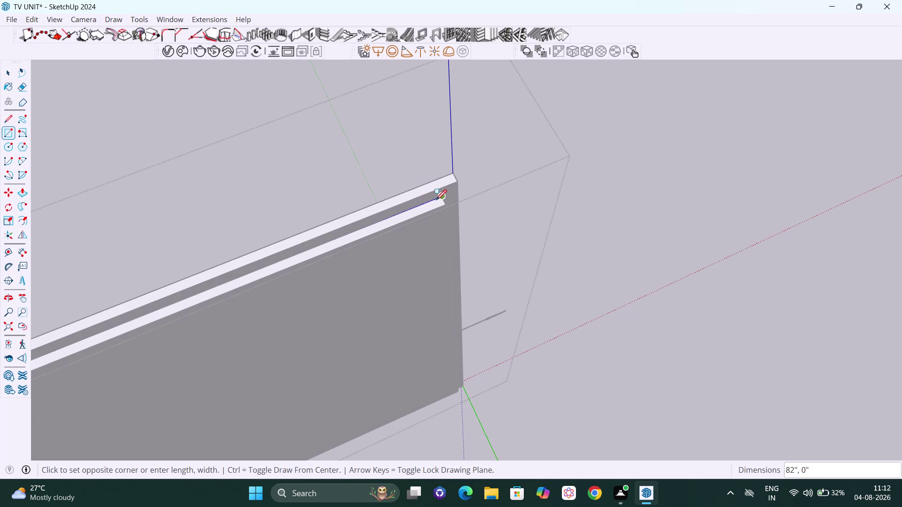
Complete the thin strip along the panels' top edge.
click(447, 207)
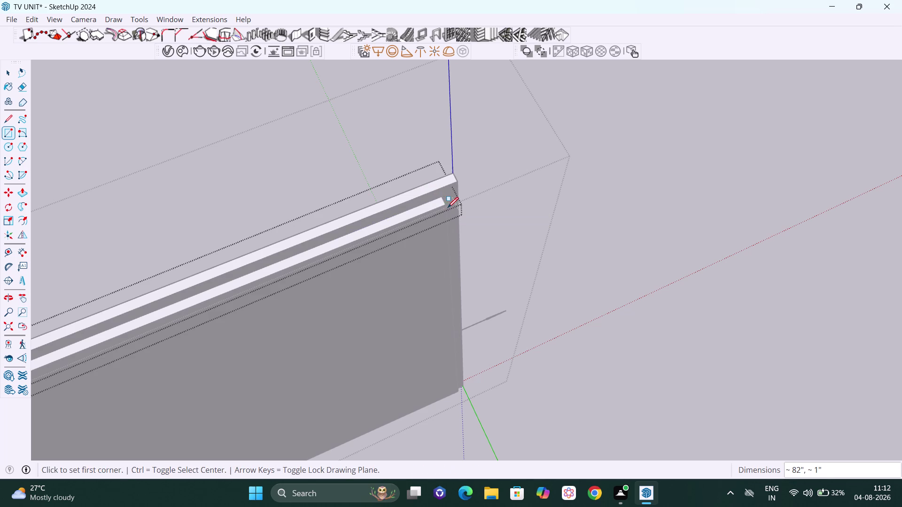
scroll(down, 3)
scroll(down, 3)
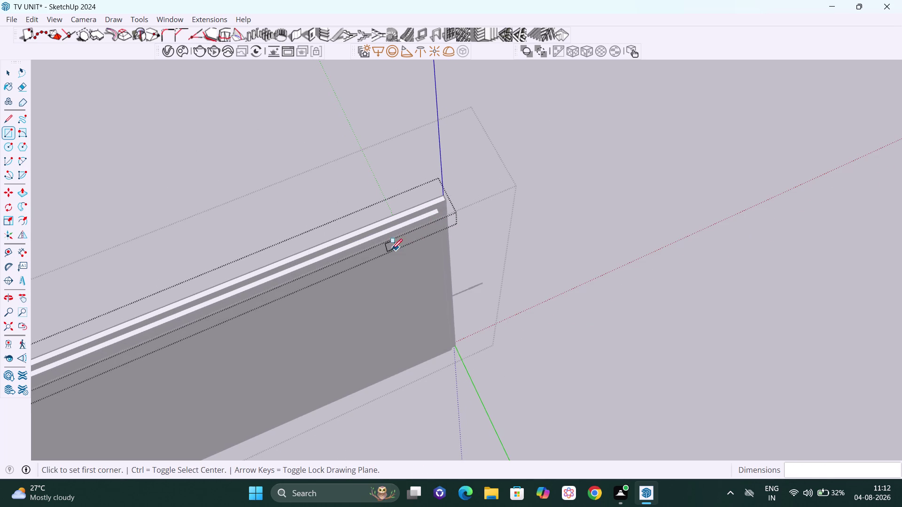
key(h)
drag(392, 251, 724, 109)
scroll(down, 3)
drag(312, 347, 449, 254)
scroll(up, 3)
scroll(up, 3)
scroll(down, 3)
Orbit beneath the panel to view along its bottom edge.
middle_drag(524, 352, 476, 203)
middle_drag(542, 310, 436, 194)
drag(570, 344, 441, 288)
middle_drag(547, 395, 564, 264)
scroll(up, 3)
middle_drag(316, 374, 297, 335)
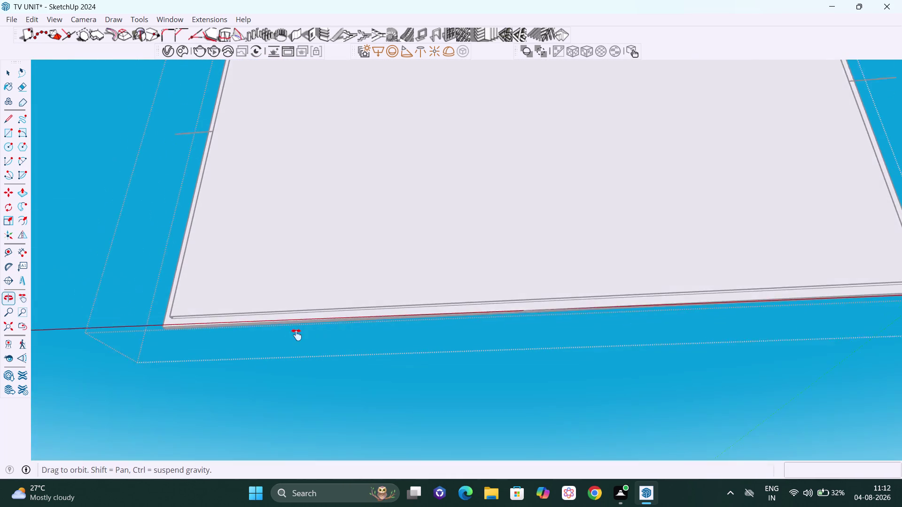
middle_drag(296, 336, 296, 334)
middle_drag(296, 329, 322, 285)
scroll(up, 3)
middle_drag(274, 311, 291, 245)
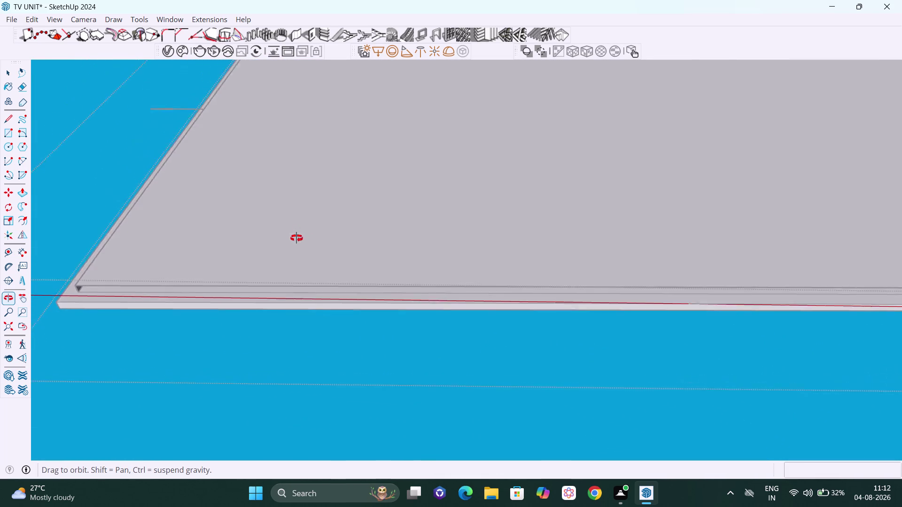
middle_drag(291, 244, 380, 253)
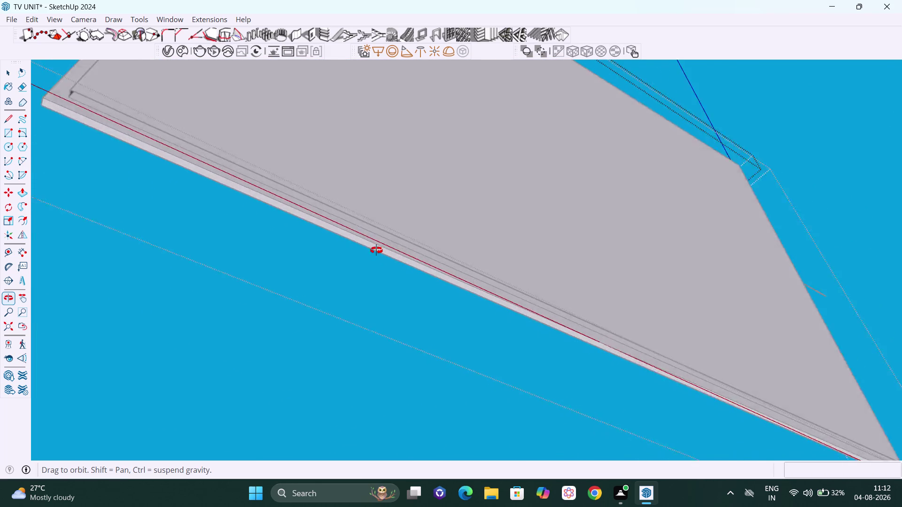
middle_drag(380, 253, 256, 197)
scroll(up, 3)
scroll(up, 3)
scroll(down, 3)
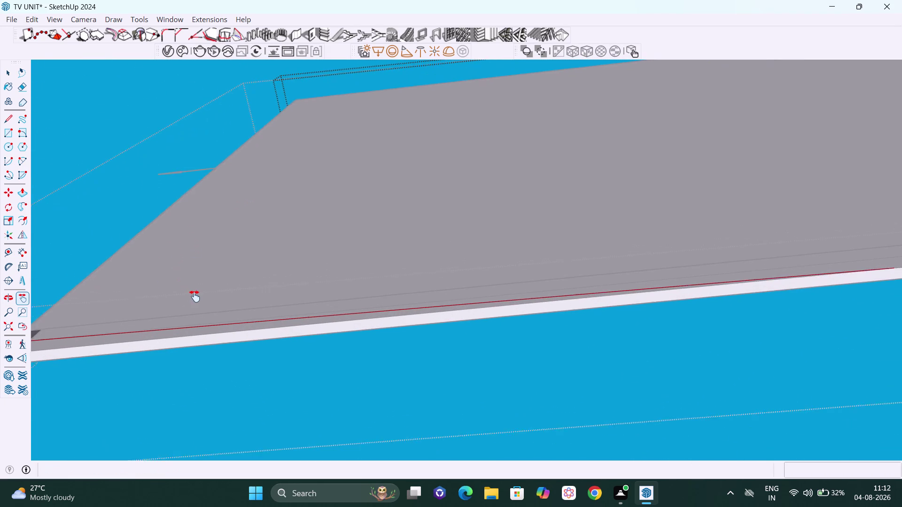
Draw a thin rectangular strip from the shelf's lower corner to its far corner.
key(r)
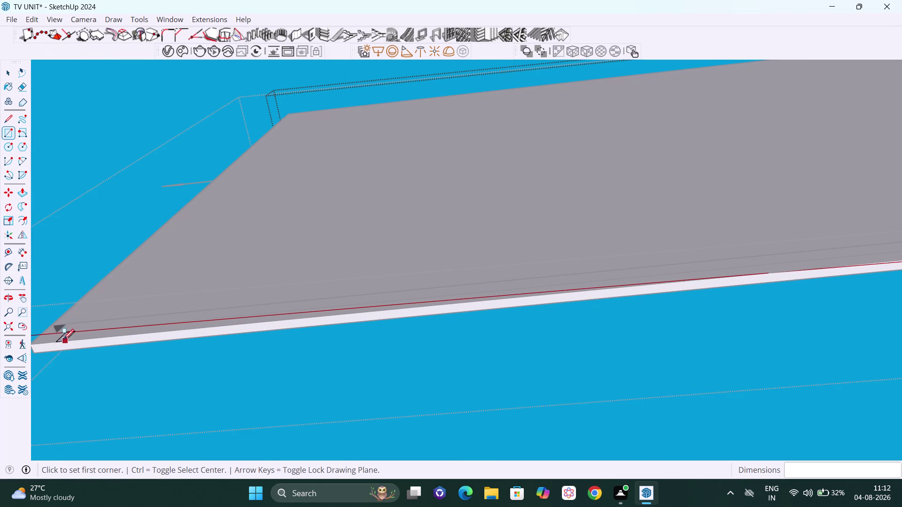
click(60, 335)
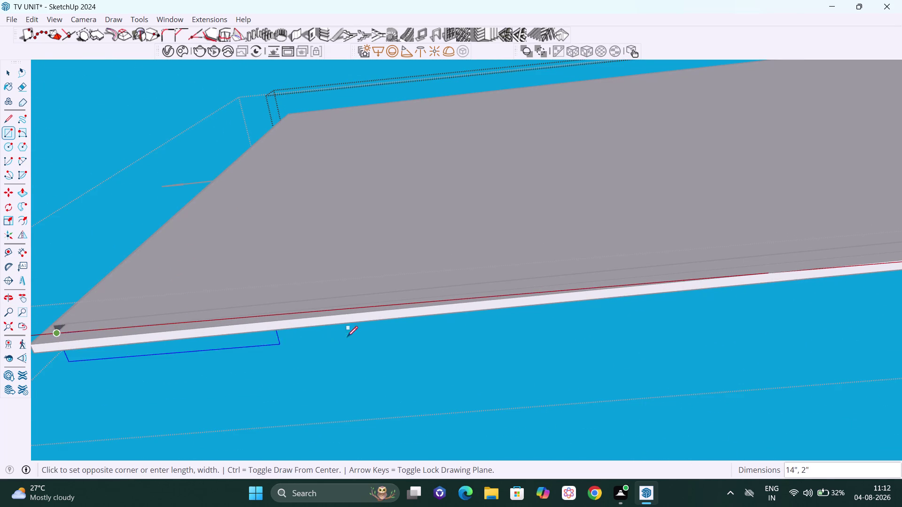
key(h)
drag(578, 296, 124, 328)
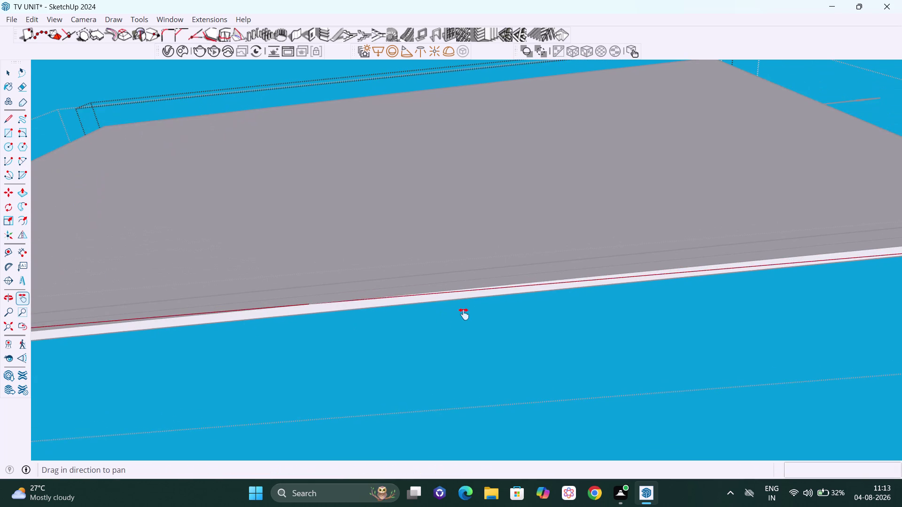
scroll(down, 3)
drag(646, 328, 206, 416)
drag(476, 296, 431, 314)
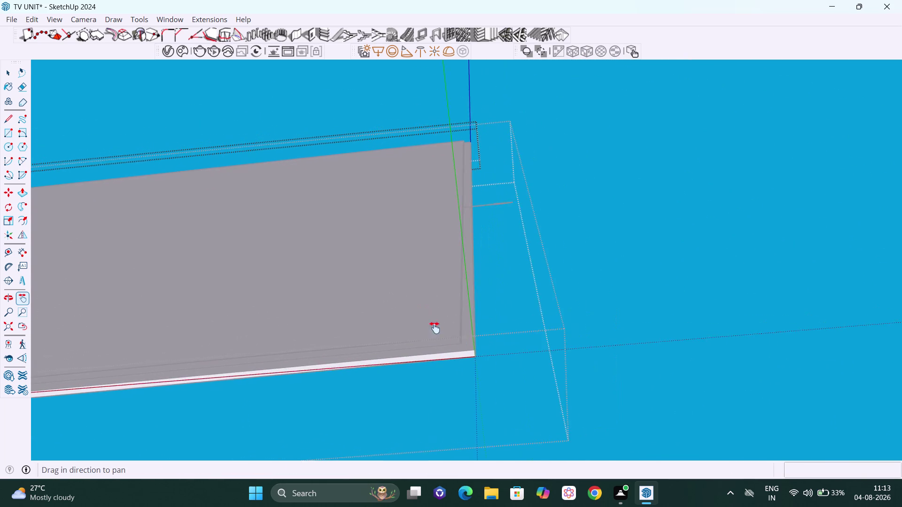
scroll(up, 3)
scroll(up, 3)
scroll(up, 3)
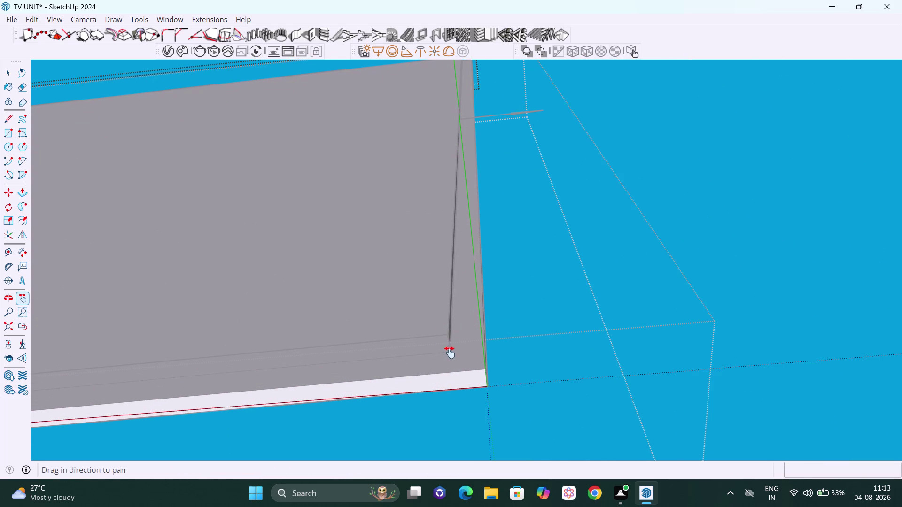
key(Escape)
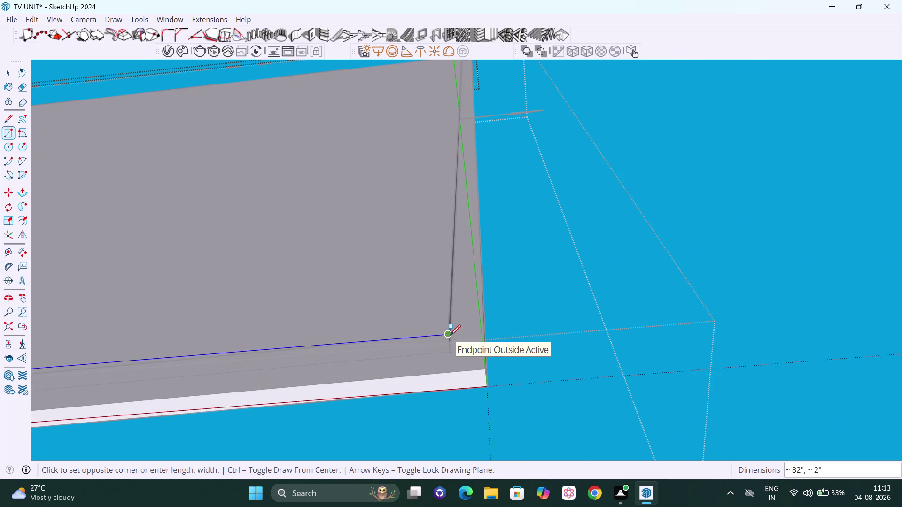
click(450, 335)
Select and delete the thin strip at the panel's side edge.
scroll(down, 3)
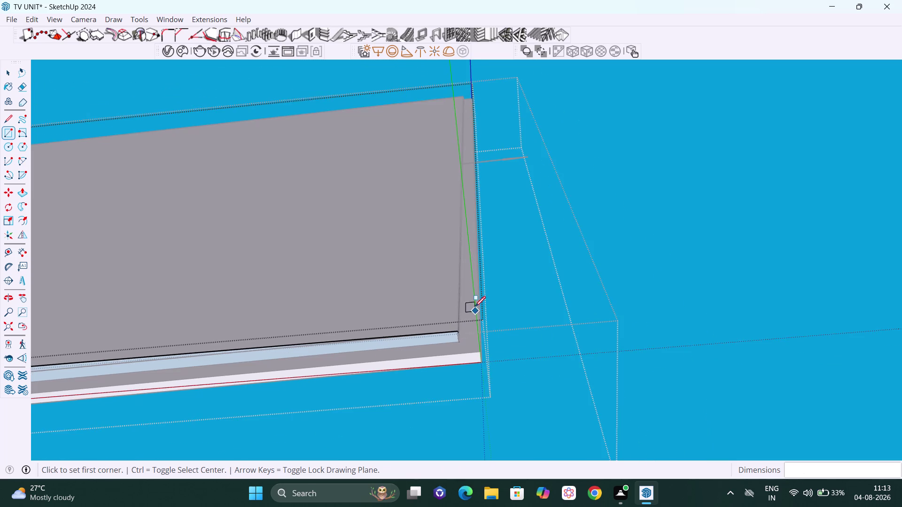
scroll(down, 3)
key(space)
click(611, 273)
scroll(down, 3)
middle_drag(503, 269, 531, 422)
middle_drag(511, 380, 461, 426)
scroll(up, 3)
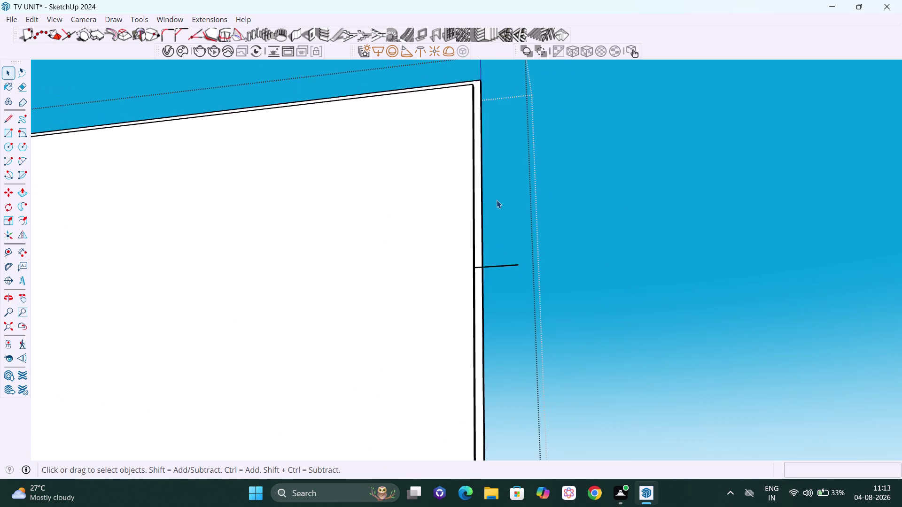
scroll(up, 3)
middle_drag(478, 342, 337, 420)
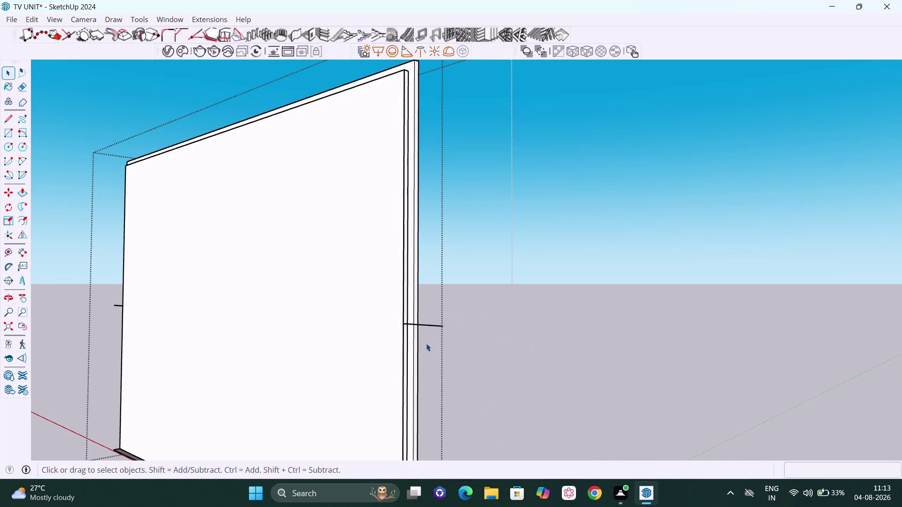
click(432, 325)
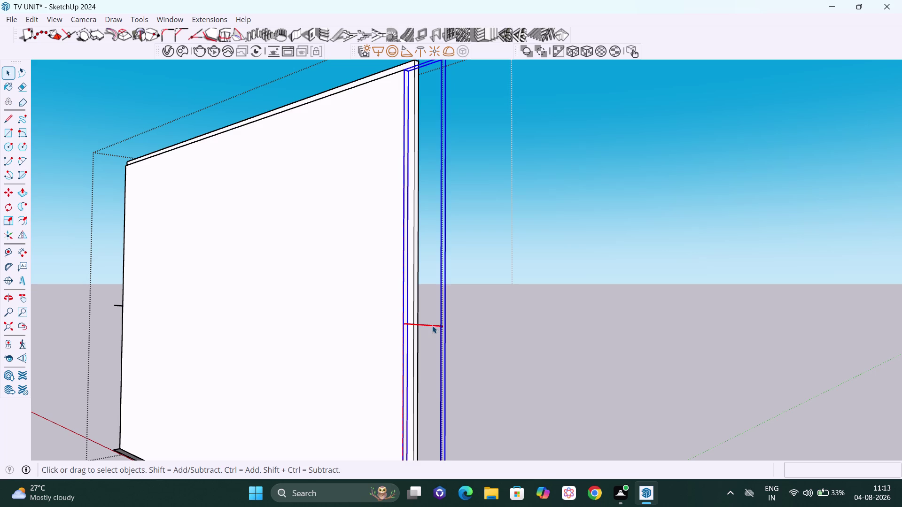
key(Delete)
Pan to the panel's left edge and delete the thin strip beside it.
scroll(down, 3)
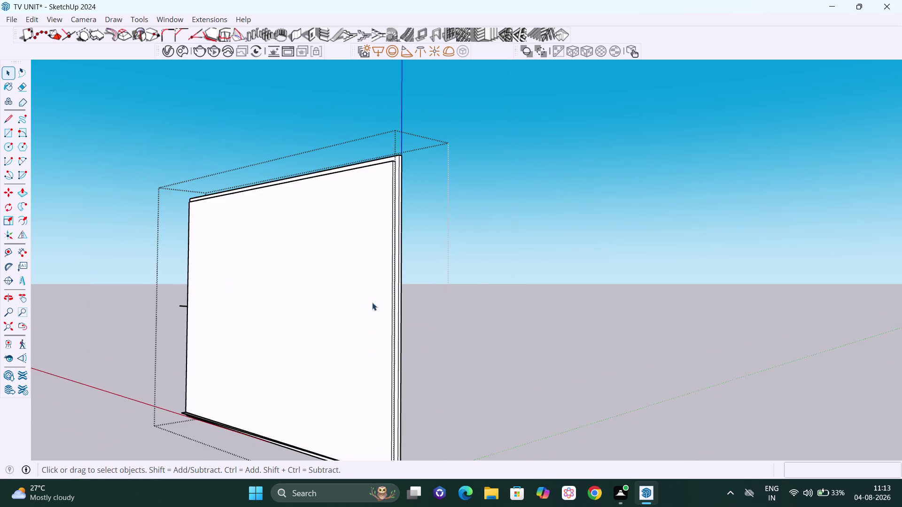
scroll(down, 3)
middle_drag(360, 326, 425, 335)
key(h)
drag(332, 336, 705, 359)
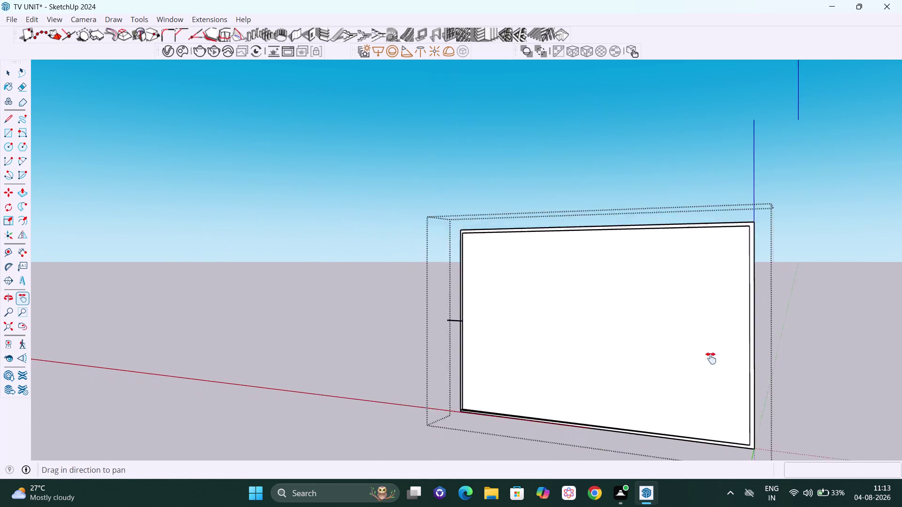
drag(705, 358, 711, 359)
drag(532, 338, 592, 377)
middle_drag(567, 385, 805, 382)
scroll(up, 3)
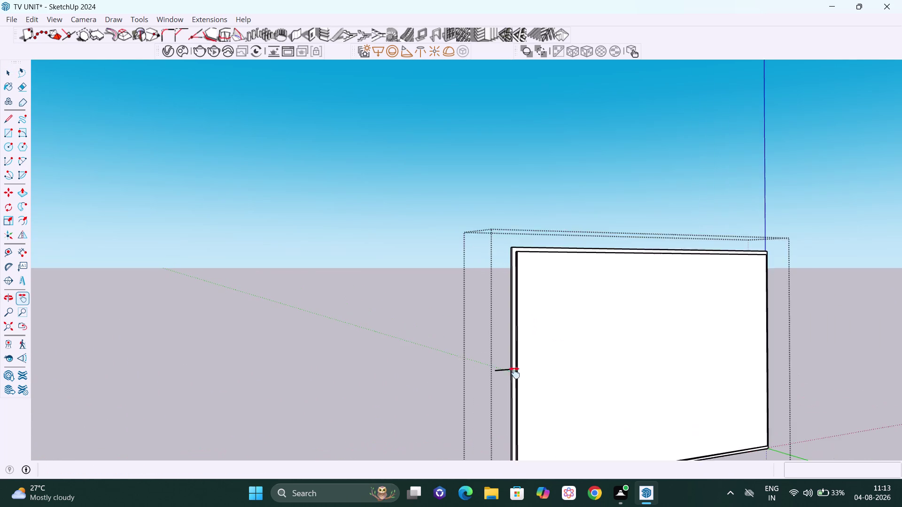
scroll(up, 3)
scroll(up, 3)
middle_drag(525, 400, 546, 412)
key(space)
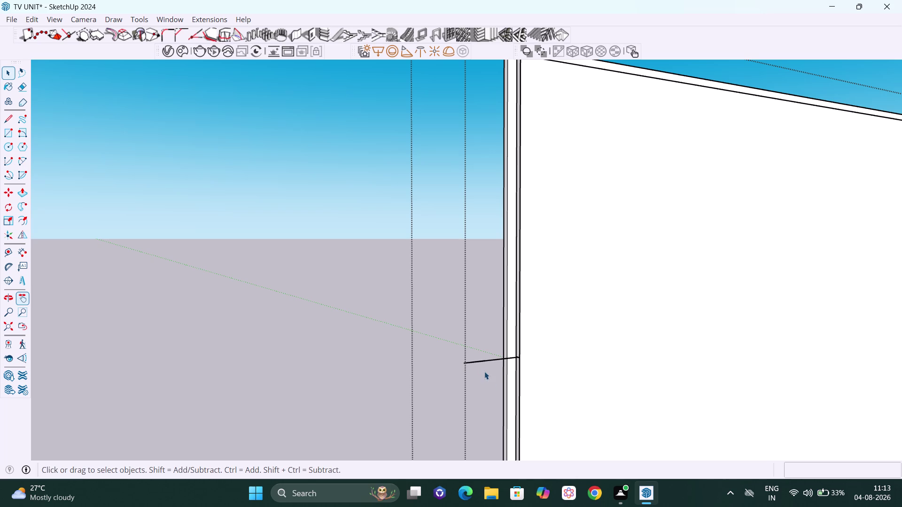
click(483, 360)
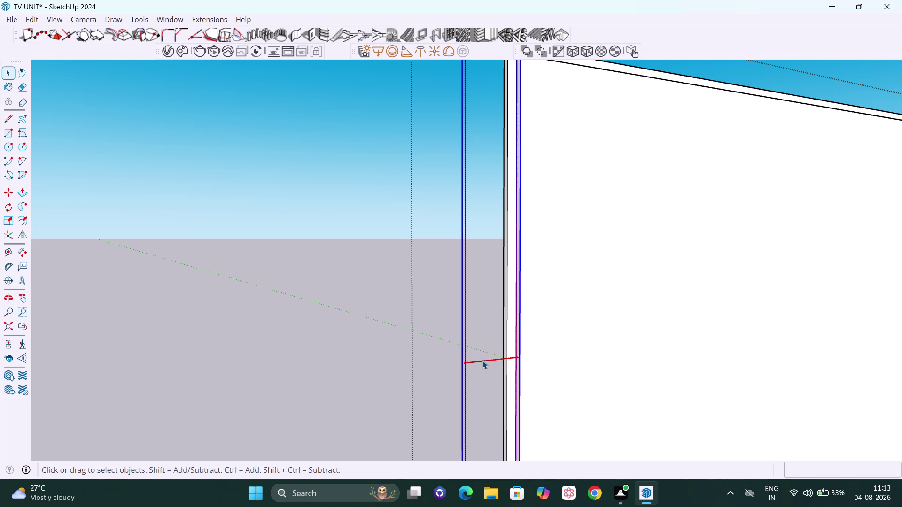
key(Delete)
Orbit to view the two layered, separated panels edge-on.
scroll(down, 3)
middle_drag(555, 324, 663, 346)
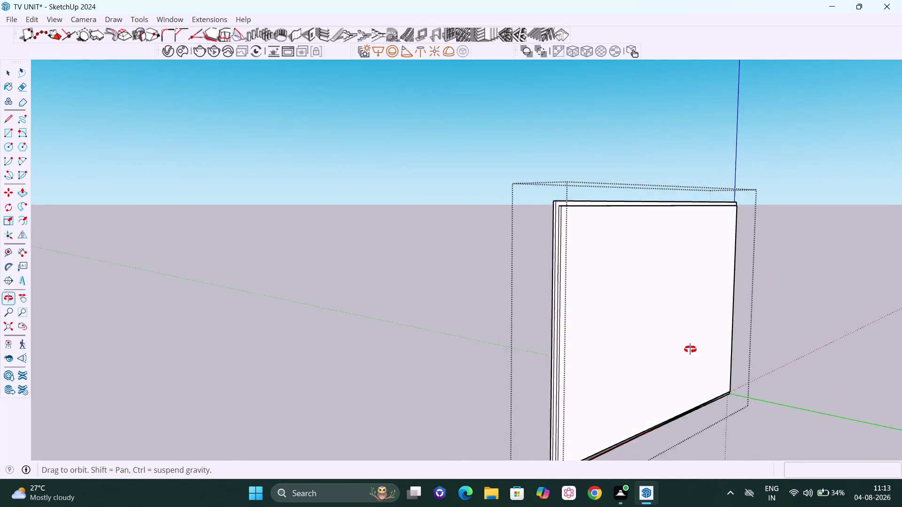
middle_drag(664, 346, 695, 349)
scroll(up, 3)
scroll(up, 3)
middle_drag(568, 337, 608, 358)
scroll(up, 3)
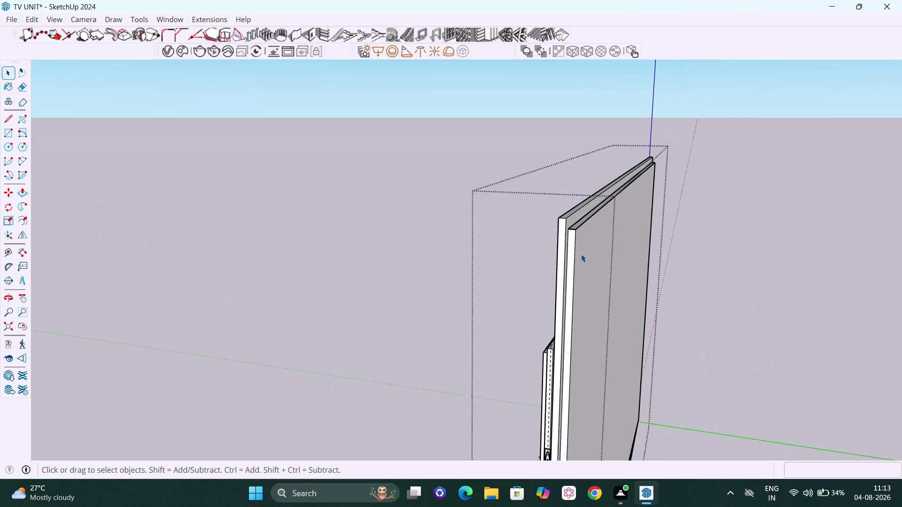
scroll(up, 3)
scroll(up, 3)
middle_drag(571, 239, 564, 234)
scroll(up, 3)
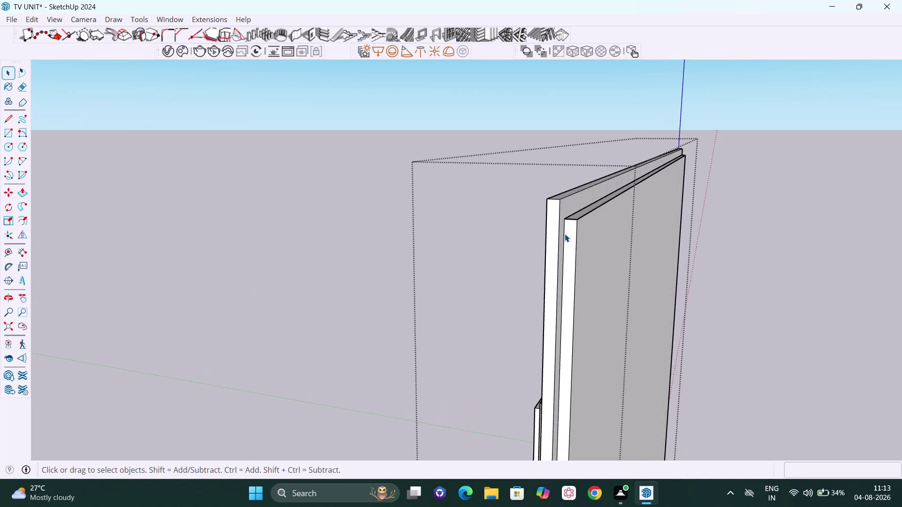
Group the strip beside the panel and begin a rectangle at the panel's top corner.
right_click(336, 172)
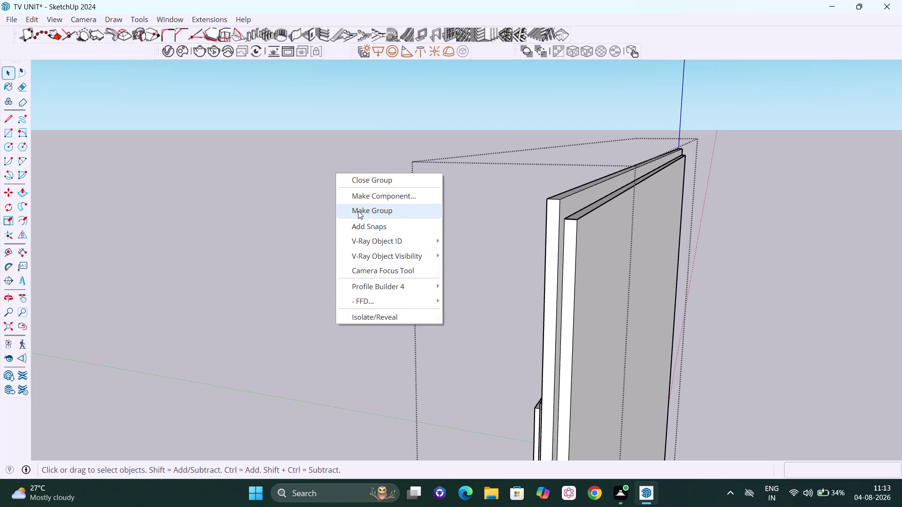
click(358, 211)
key(r)
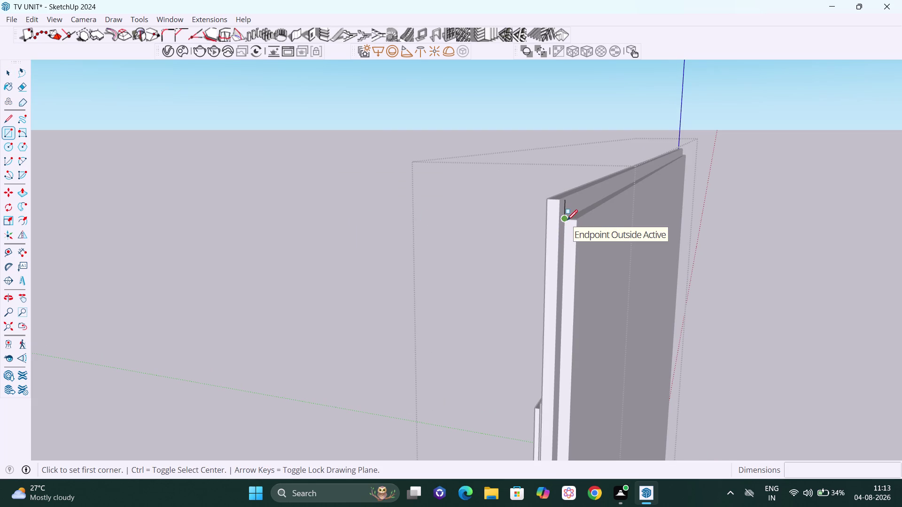
click(566, 220)
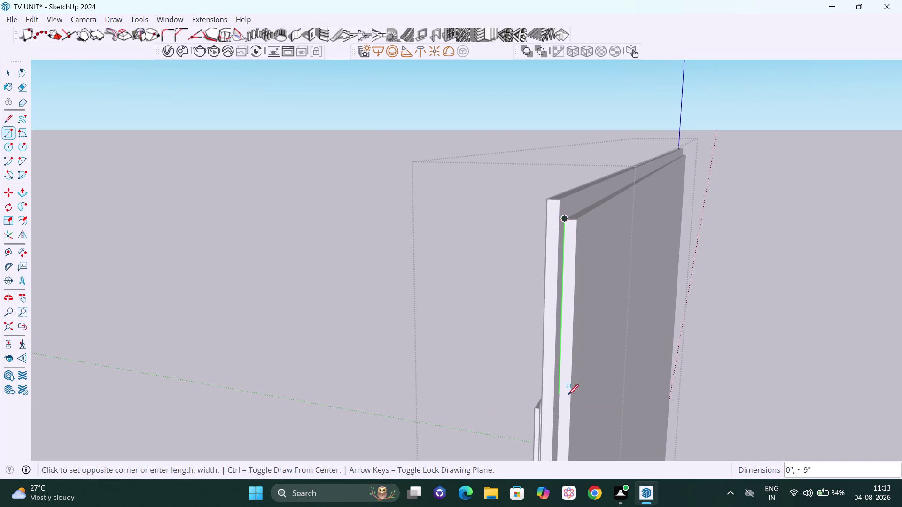
key(h)
drag(568, 395, 573, 232)
drag(577, 320, 578, 199)
drag(571, 395, 562, 199)
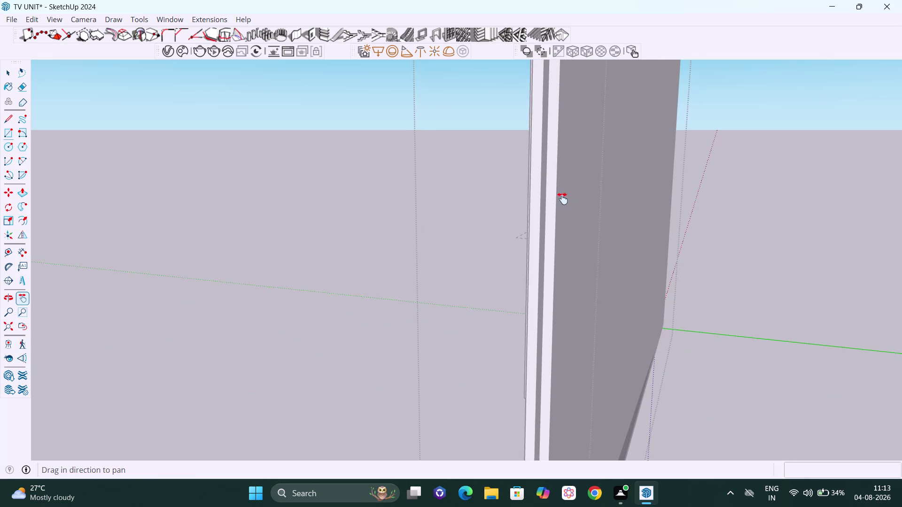
drag(566, 373, 575, 170)
drag(587, 378, 572, 187)
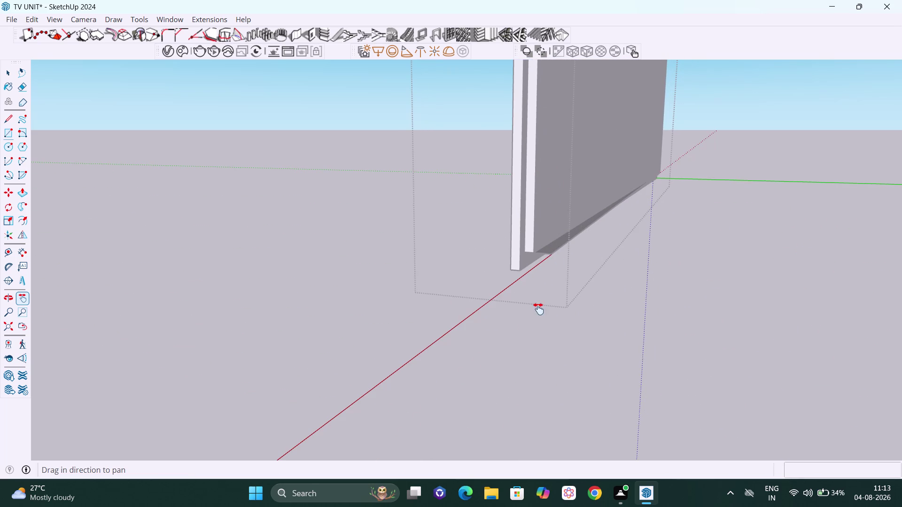
Finish the roughly 1 by 55 inch rectangle at the panel's bottom corner.
middle_drag(543, 307, 564, 299)
scroll(up, 3)
middle_drag(586, 246, 606, 251)
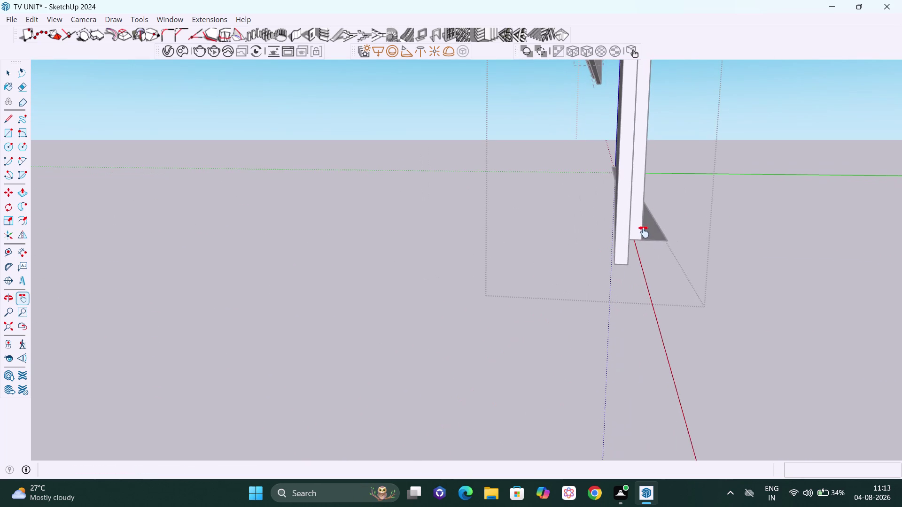
scroll(up, 3)
middle_drag(654, 231, 633, 226)
scroll(up, 3)
key(Escape)
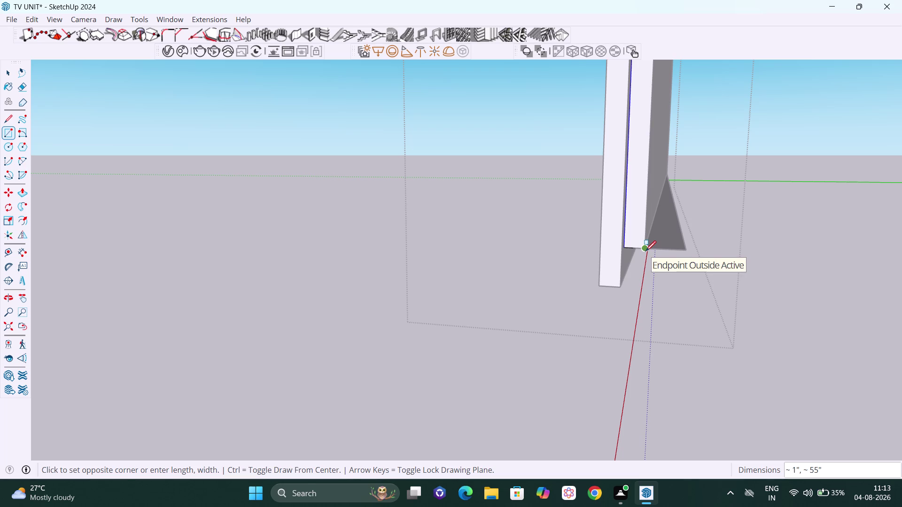
click(645, 252)
scroll(down, 3)
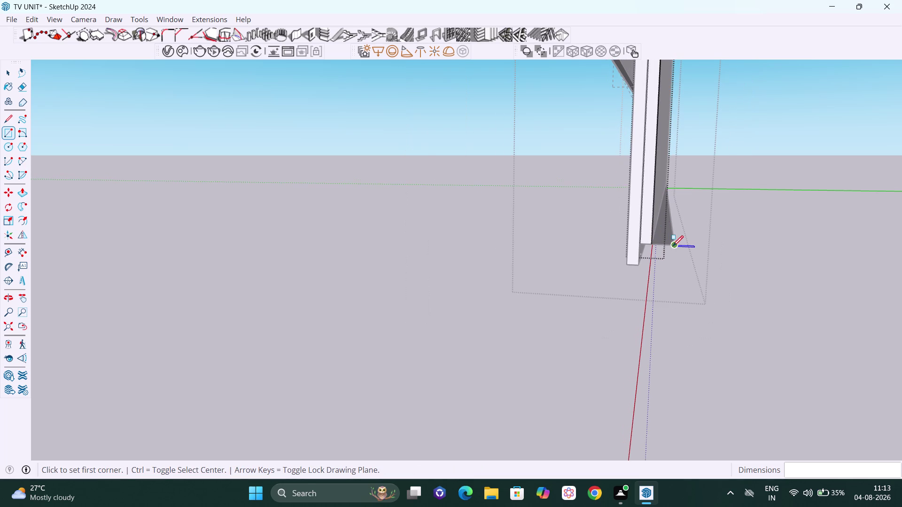
key(Escape)
Pan and orbit to inspect the panel's base and thin edge.
key(h)
drag(708, 234, 581, 248)
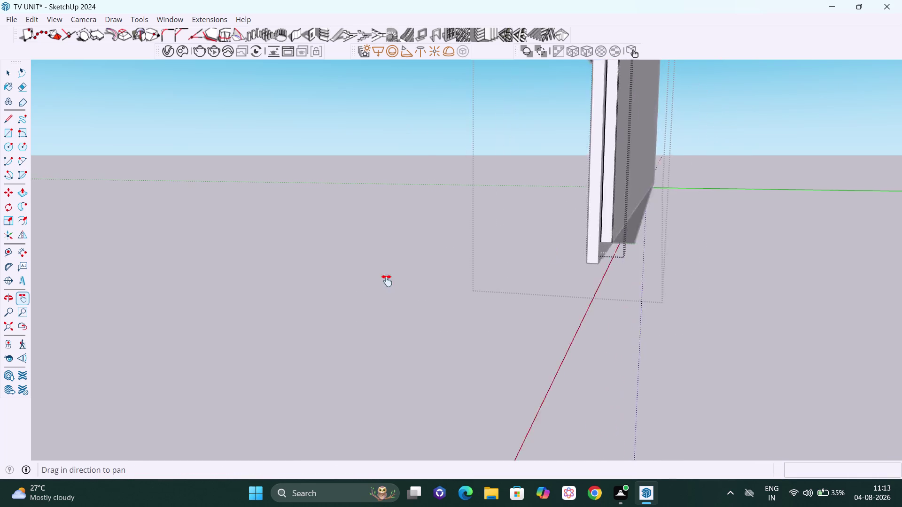
drag(581, 249, 223, 291)
scroll(down, 3)
middle_drag(374, 224, 84, 252)
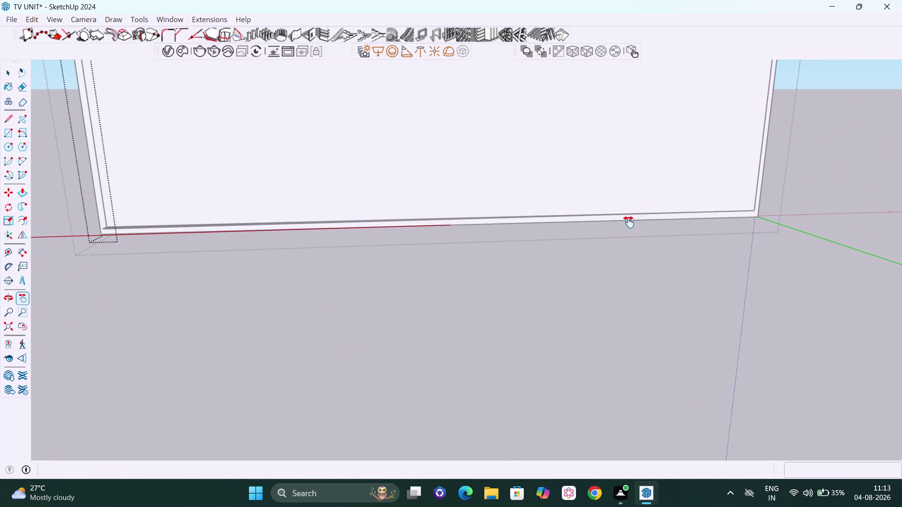
middle_drag(624, 224, 402, 236)
drag(788, 255, 591, 269)
middle_drag(654, 268, 498, 266)
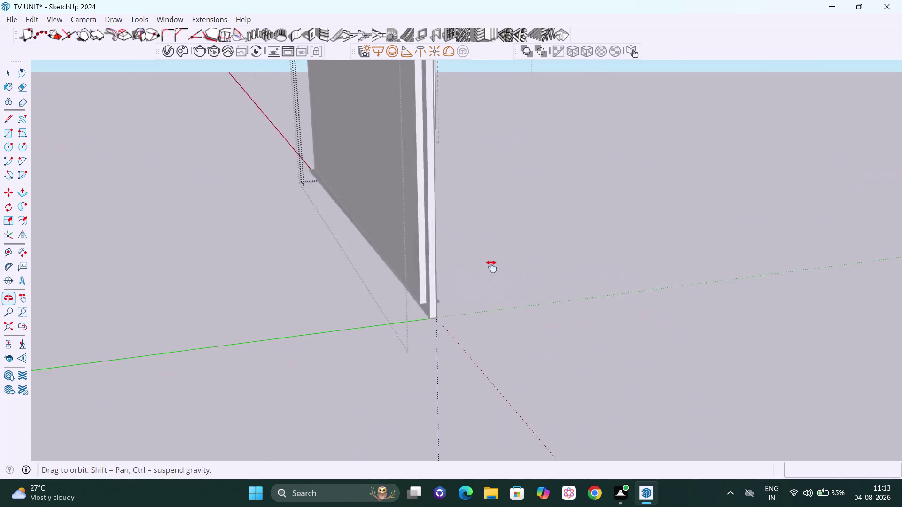
scroll(up, 3)
middle_drag(398, 283, 413, 284)
scroll(up, 3)
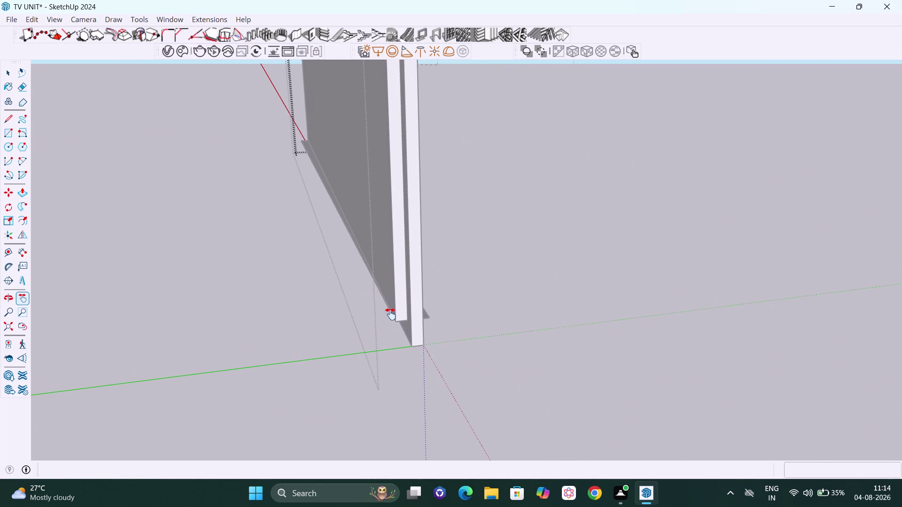
key(Escape)
drag(398, 321, 399, 315)
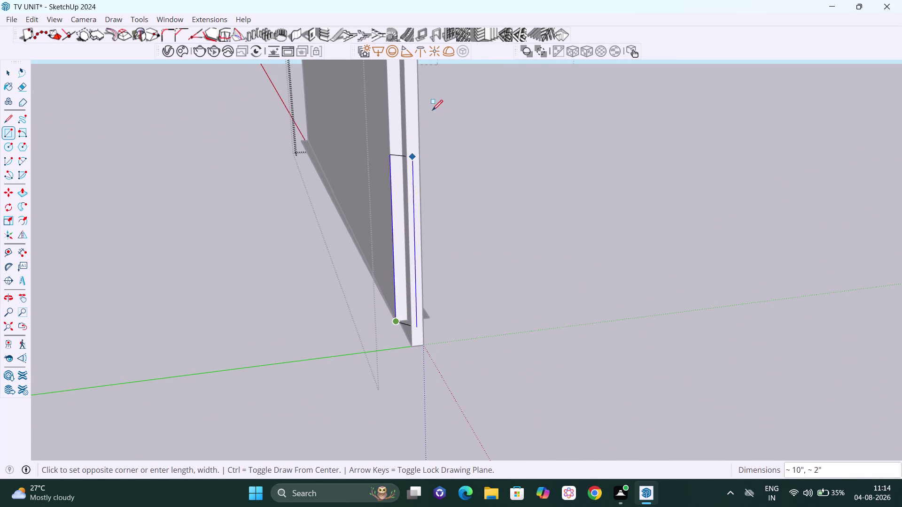
key(h)
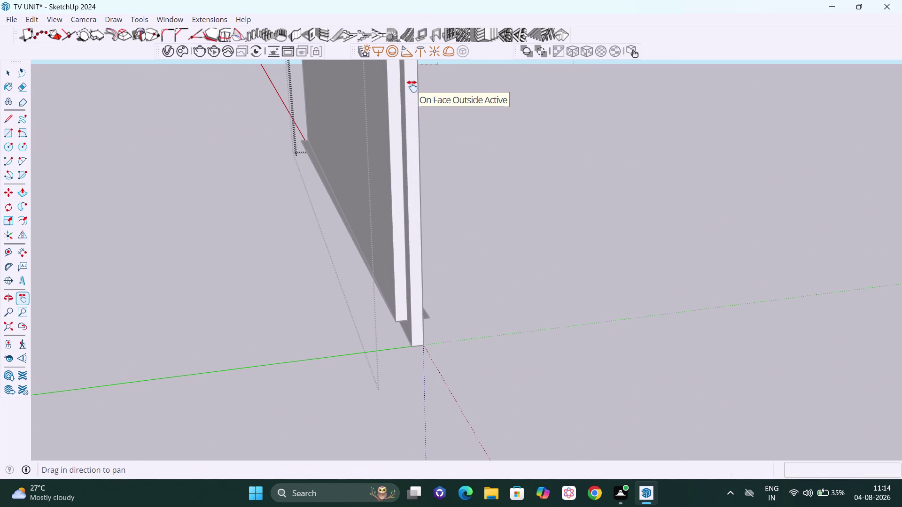
drag(411, 87, 429, 295)
scroll(down, 3)
drag(401, 184, 442, 375)
drag(479, 205, 481, 219)
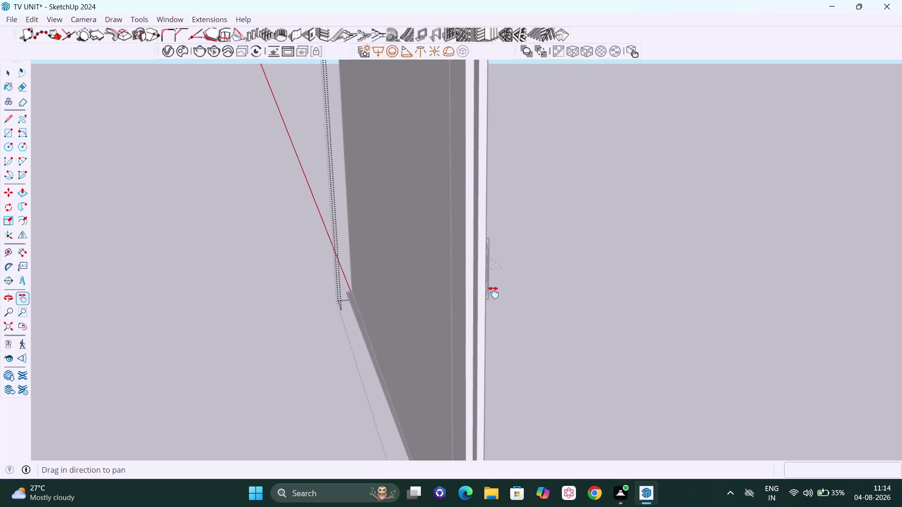
drag(480, 220, 506, 362)
drag(508, 185, 524, 420)
drag(538, 367, 540, 405)
scroll(up, 3)
scroll(up, 3)
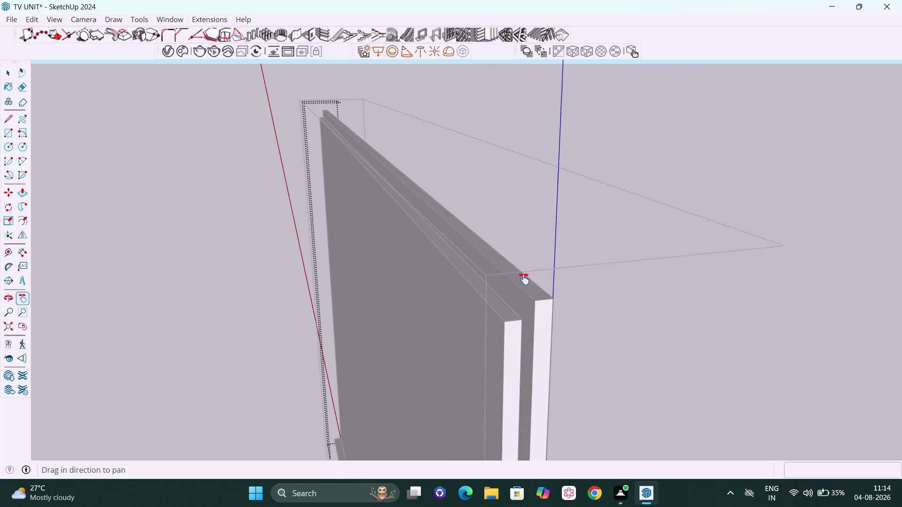
middle_drag(530, 354, 538, 352)
scroll(up, 3)
key(Escape)
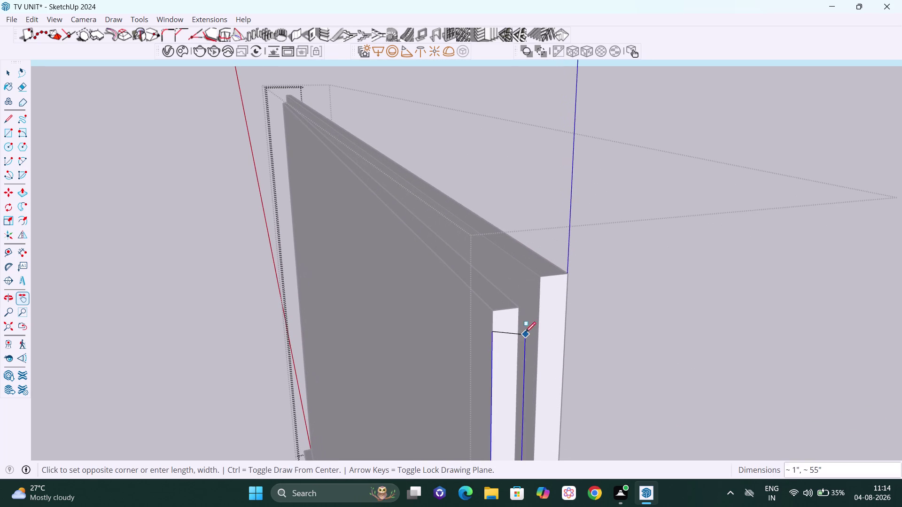
click(517, 310)
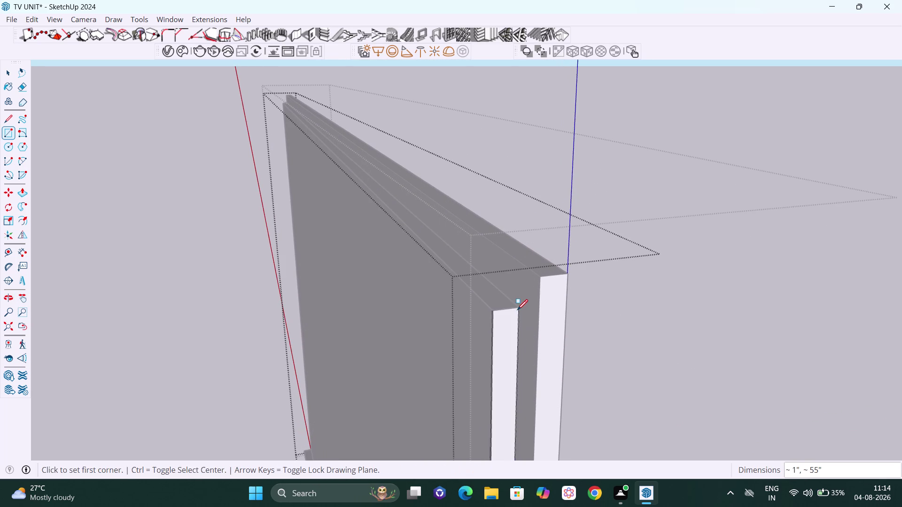
key(space)
click(664, 332)
scroll(down, 3)
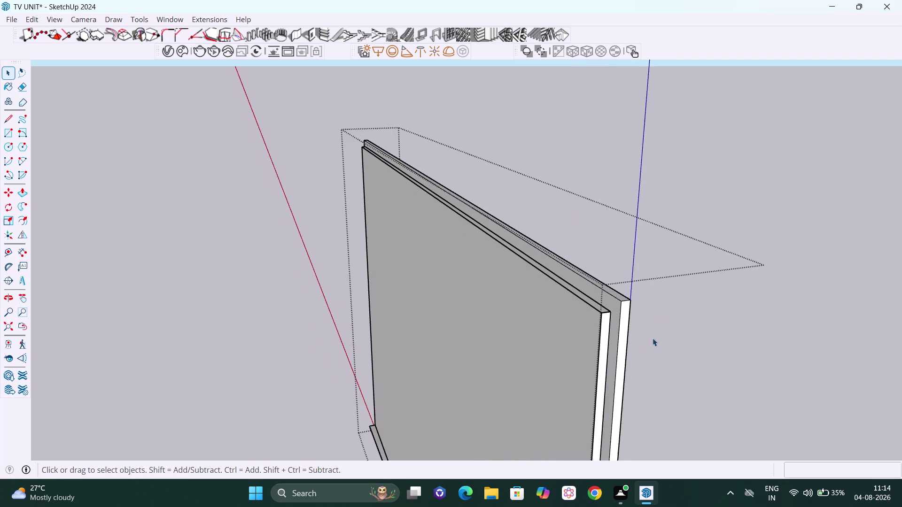
middle_drag(652, 339, 736, 305)
middle_drag(783, 309, 723, 336)
scroll(up, 3)
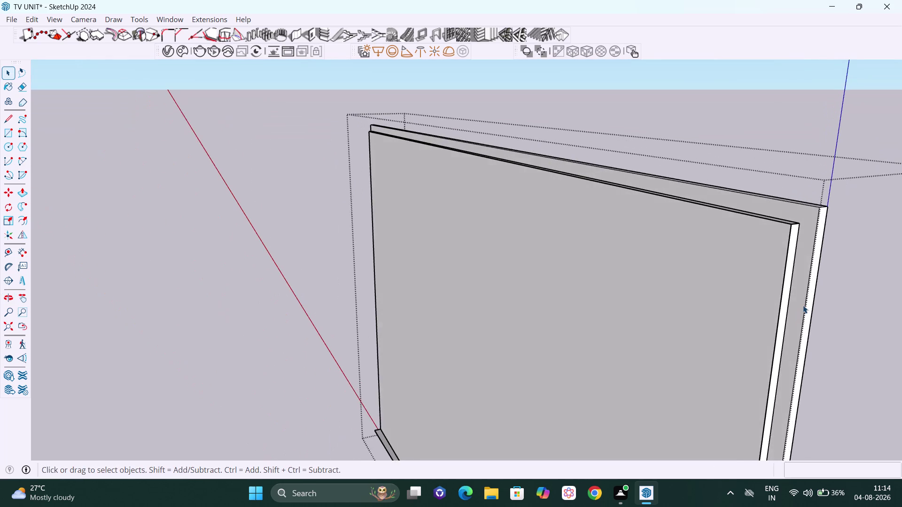
scroll(up, 3)
scroll(down, 3)
scroll(down, 3)
key(h)
drag(752, 332, 752, 308)
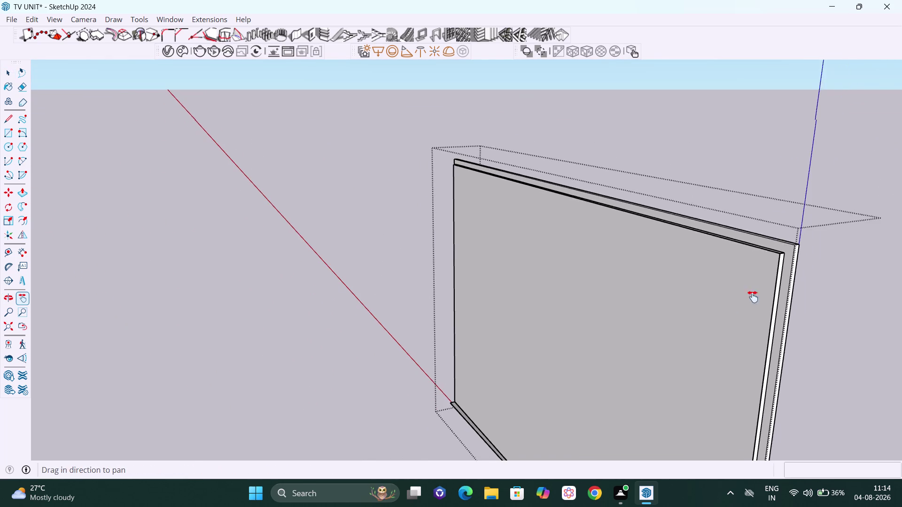
drag(752, 308, 749, 169)
drag(710, 343, 730, 212)
drag(736, 419, 787, 332)
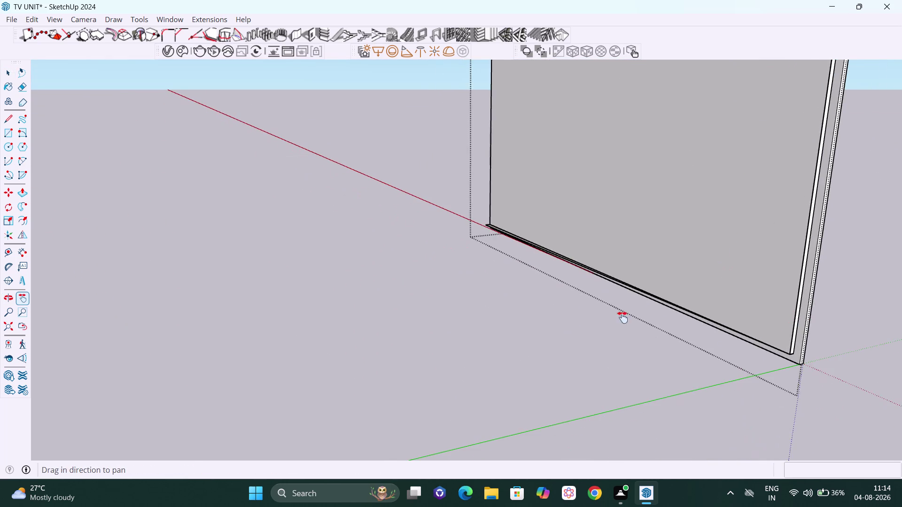
middle_drag(606, 305, 725, 338)
scroll(up, 3)
middle_drag(446, 220, 494, 260)
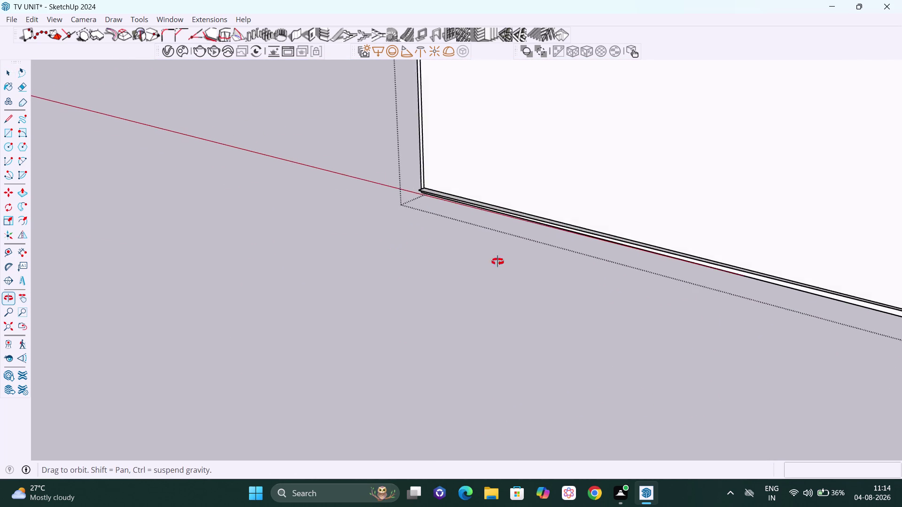
middle_drag(494, 260, 721, 194)
scroll(up, 3)
scroll(up, 3)
middle_drag(501, 222, 482, 165)
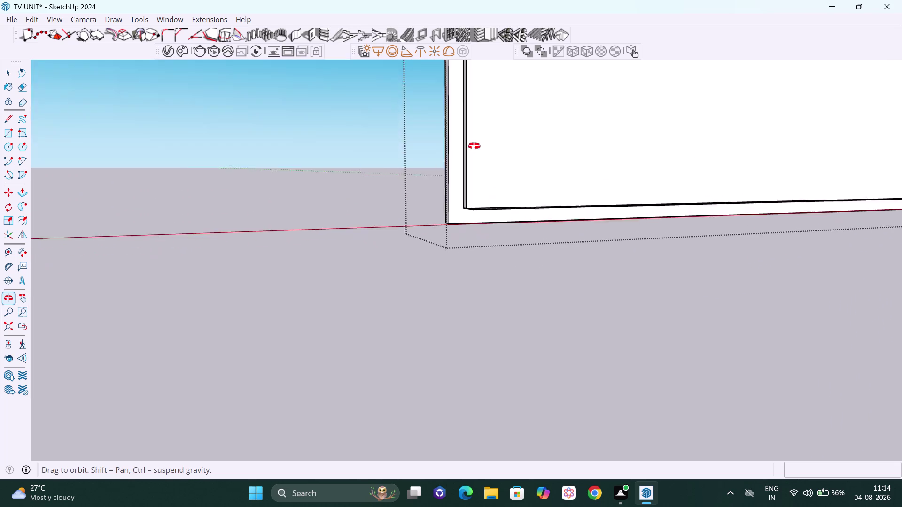
middle_drag(482, 165, 448, 52)
scroll(up, 3)
middle_drag(523, 209, 523, 228)
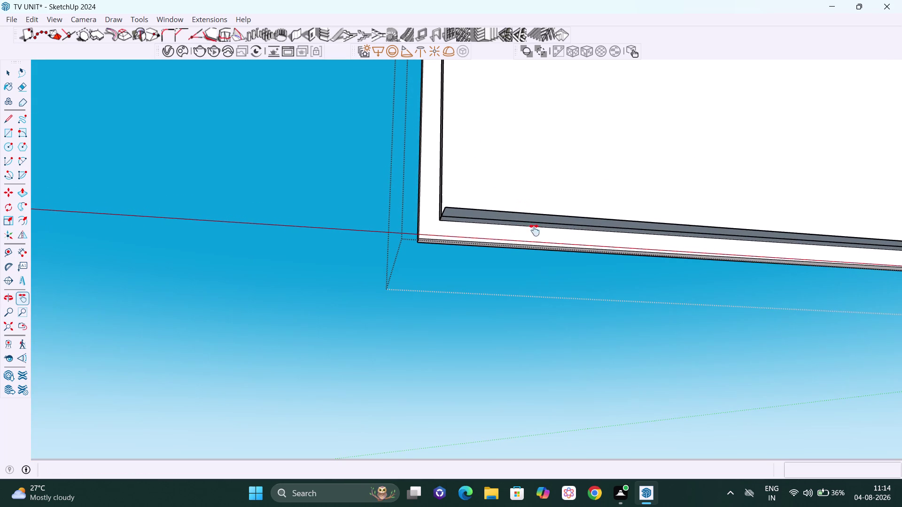
Delete the existing thin strip under the shelf.
key(space)
click(523, 213)
double_click(523, 215)
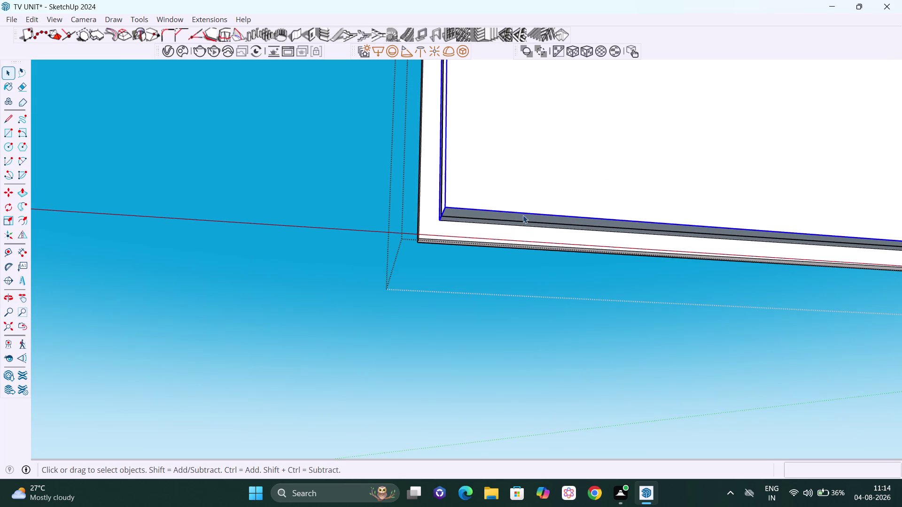
click(517, 217)
double_click(517, 217)
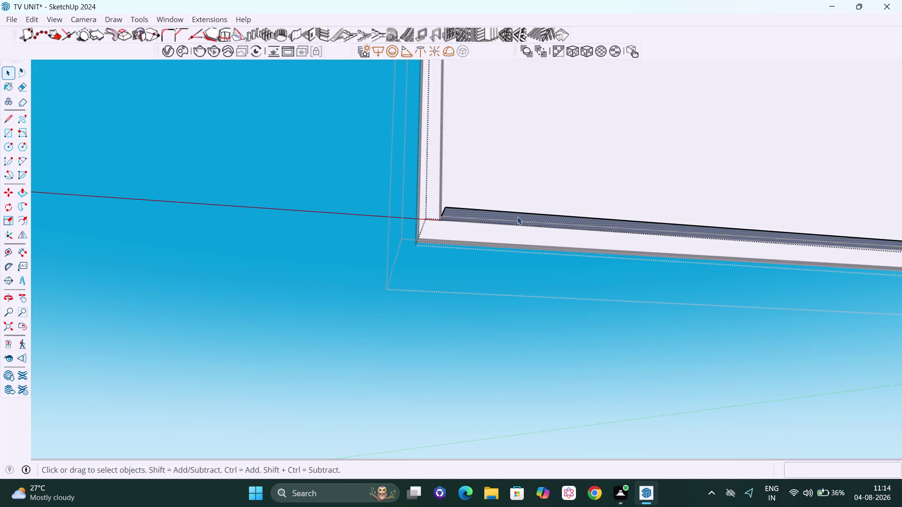
key(Delete)
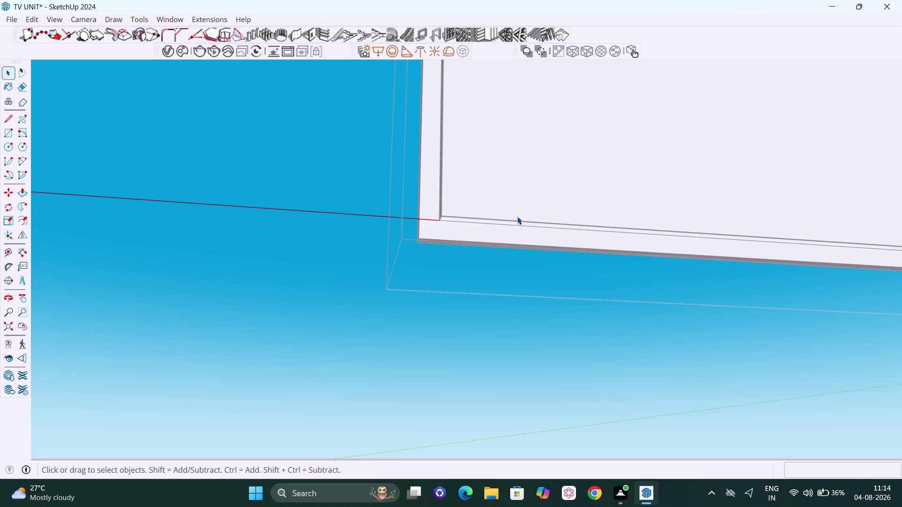
Orbit beneath the shelf to its front corner and pick a context-menu command.
scroll(down, 3)
middle_drag(524, 222, 420, 1)
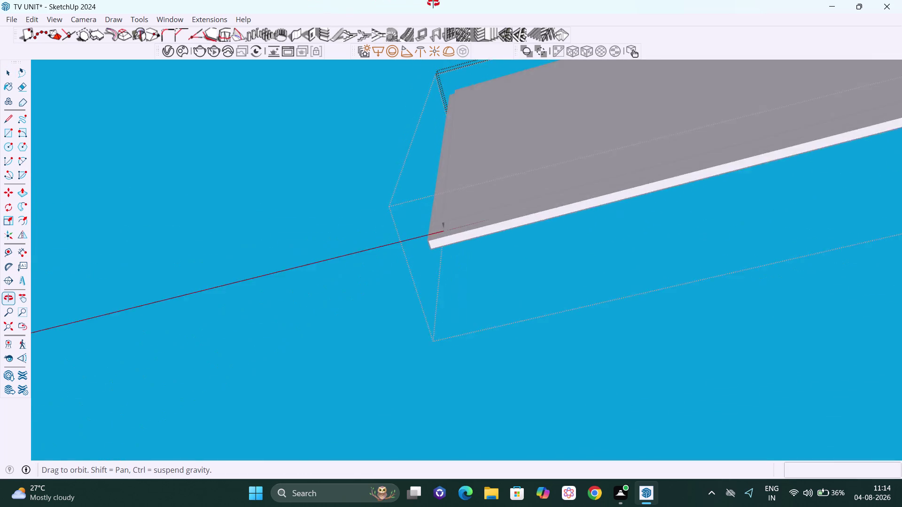
middle_drag(420, 2, 532, 70)
scroll(up, 3)
scroll(up, 3)
middle_drag(467, 236, 596, 343)
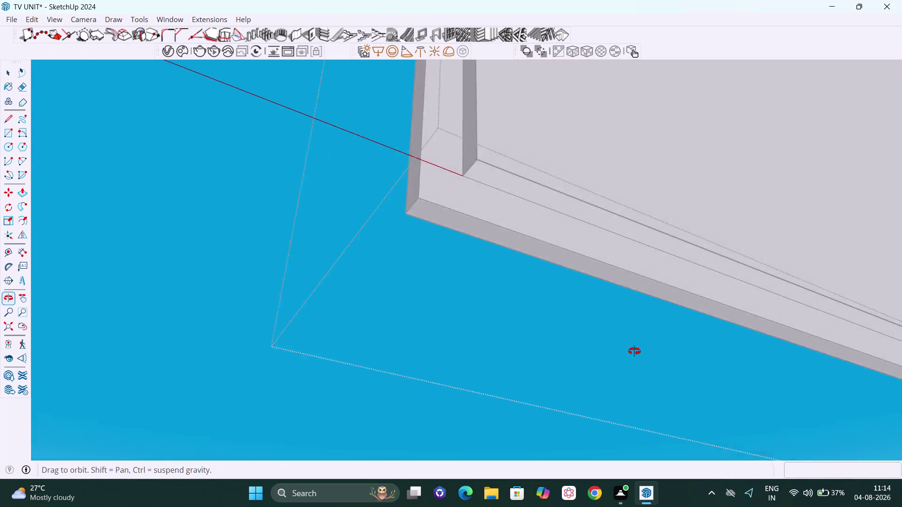
middle_drag(595, 343, 637, 371)
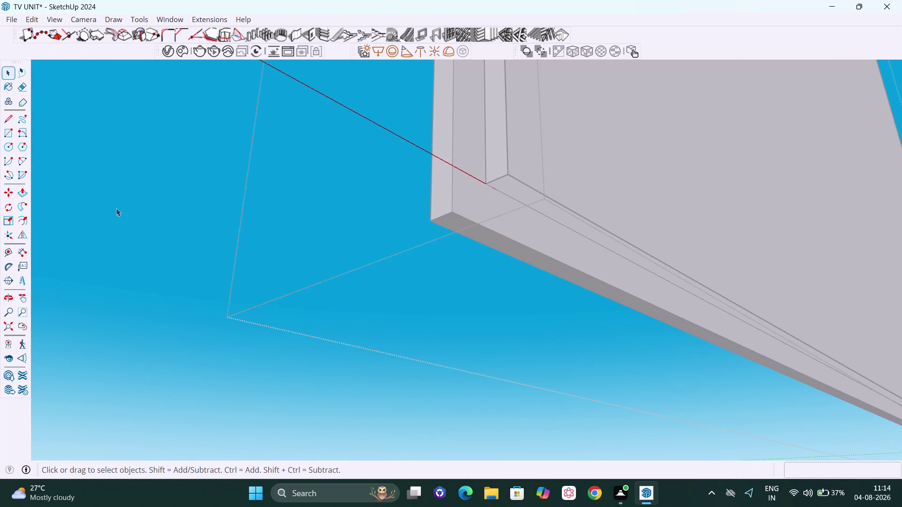
right_click(116, 208)
click(138, 247)
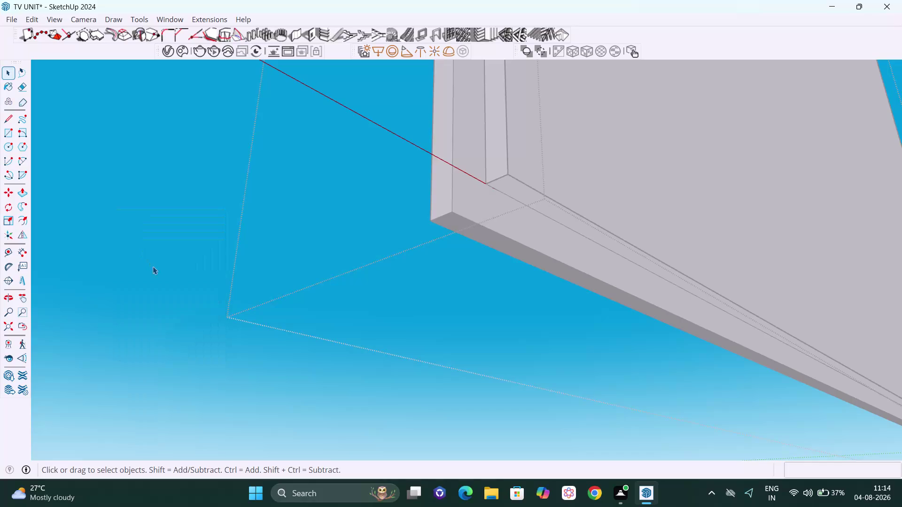
Start a rectangle at the shelf corner and navigate toward the shelf's far end.
key(r)
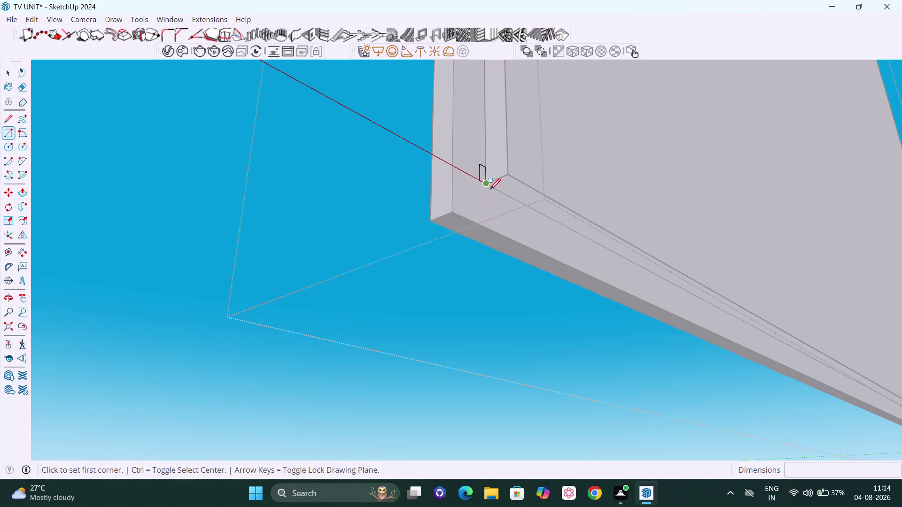
click(488, 187)
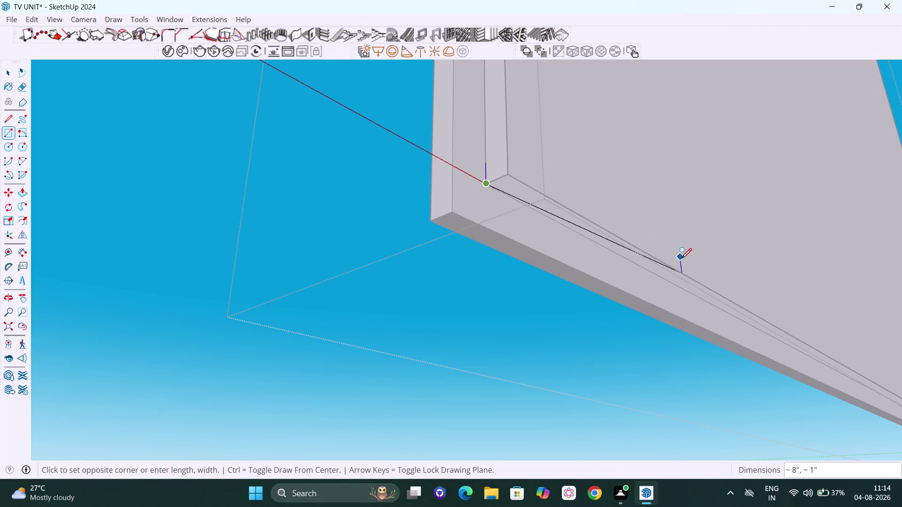
key(h)
drag(668, 259, 0, 227)
scroll(down, 3)
drag(418, 315, 238, 282)
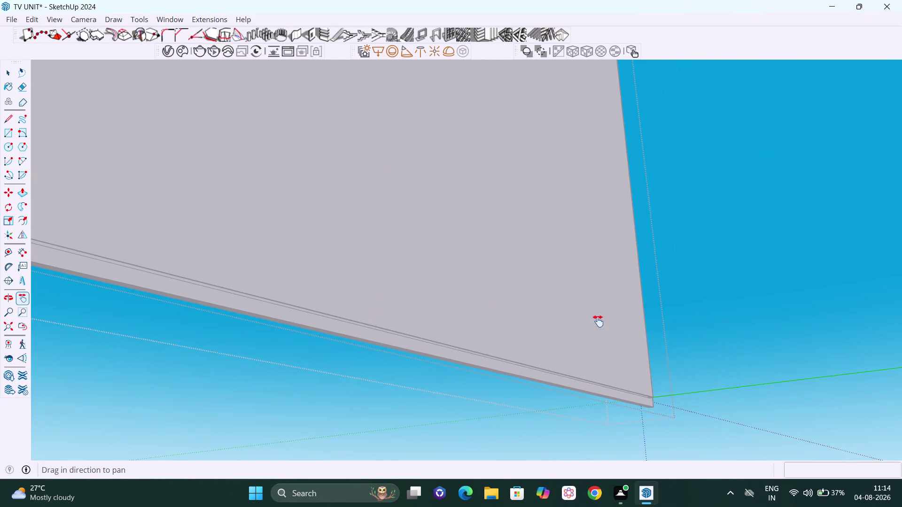
middle_drag(598, 321, 237, 262)
scroll(up, 3)
middle_drag(480, 303, 415, 310)
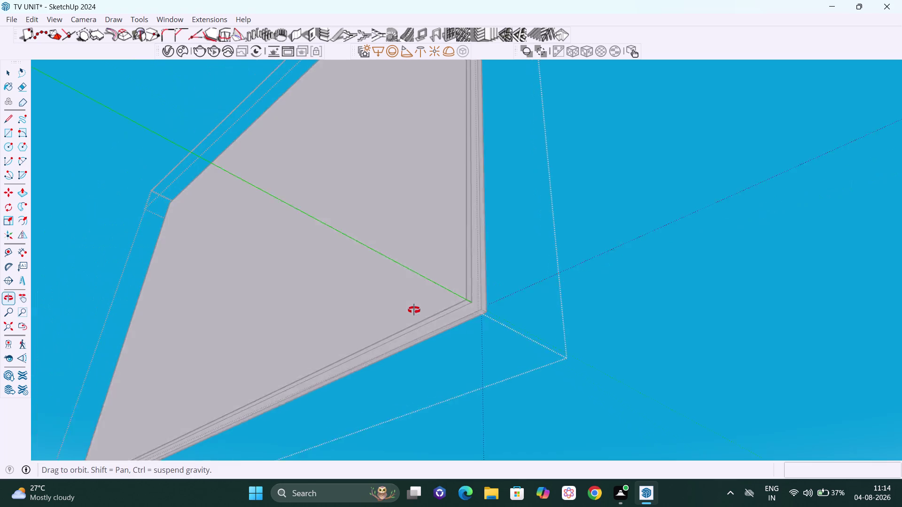
middle_drag(415, 310, 414, 311)
scroll(up, 3)
scroll(up, 3)
scroll(up, 3)
middle_drag(492, 315, 503, 324)
key(Escape)
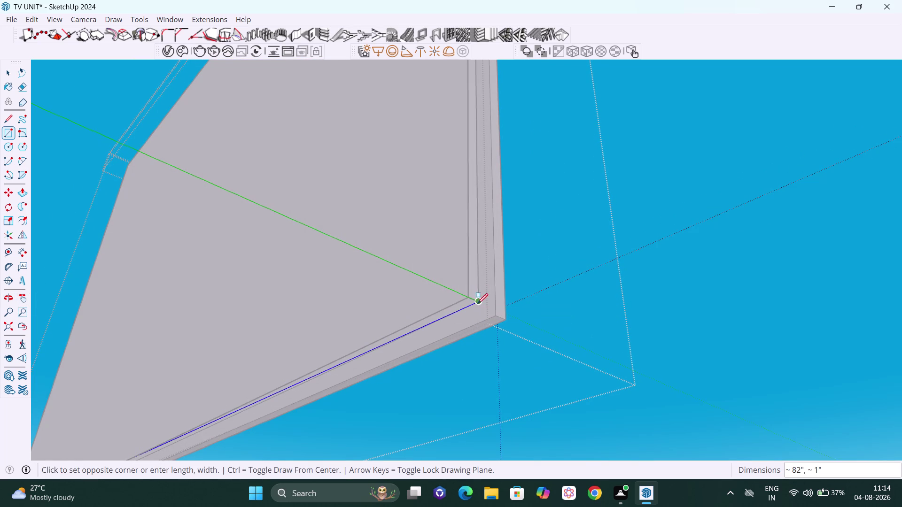
scroll(down, 3)
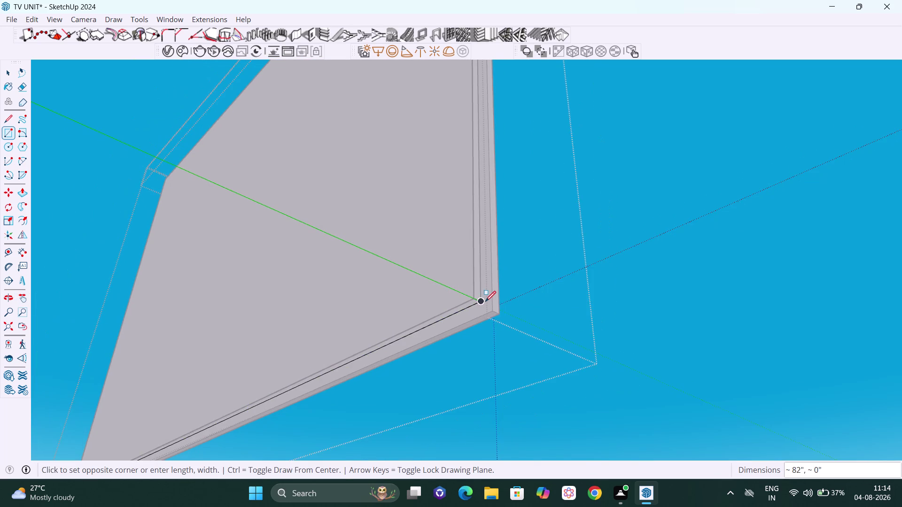
scroll(down, 3)
scroll(down, 3)
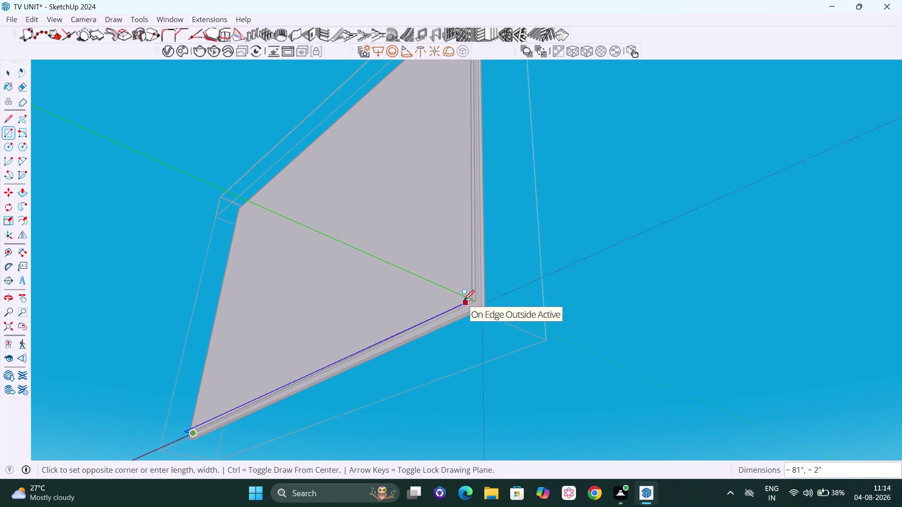
key(Escape)
Try drawing the strip along the shelf's long edge, then cancel it.
scroll(up, 3)
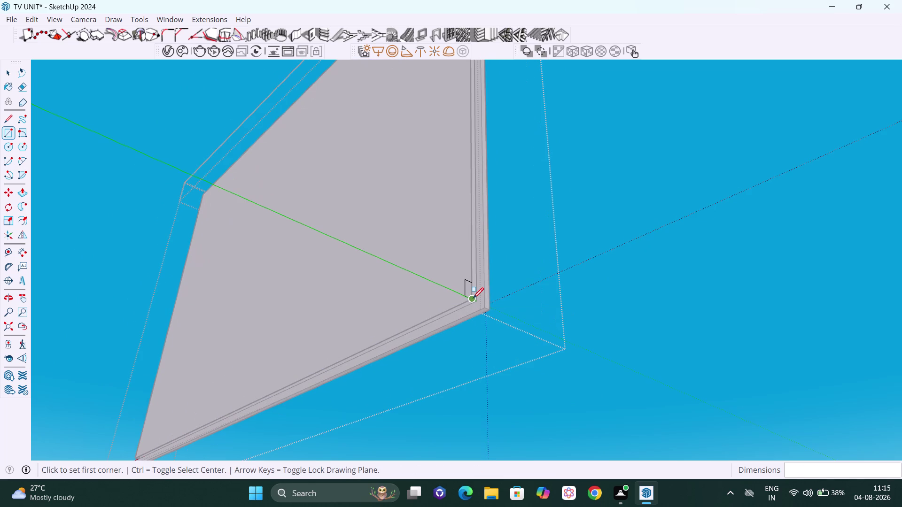
scroll(up, 3)
scroll(up, 3)
scroll(up, 3)
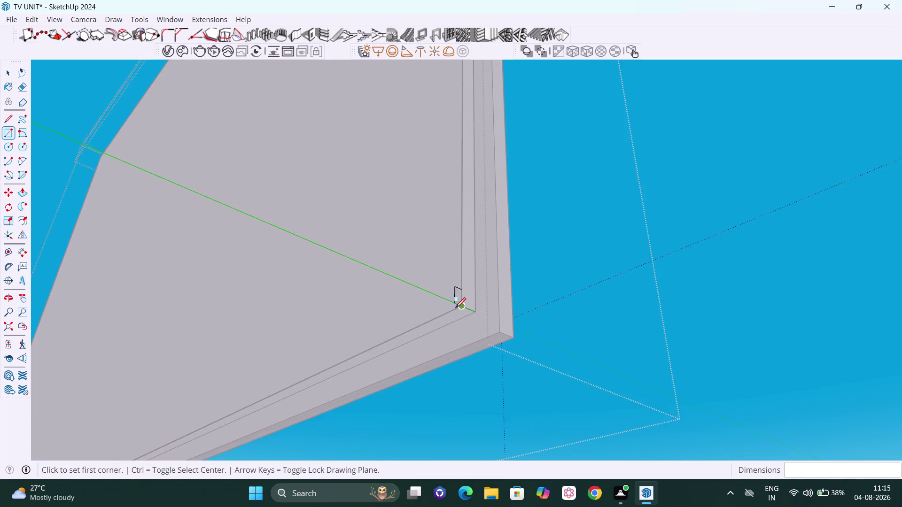
scroll(up, 3)
drag(464, 308, 457, 317)
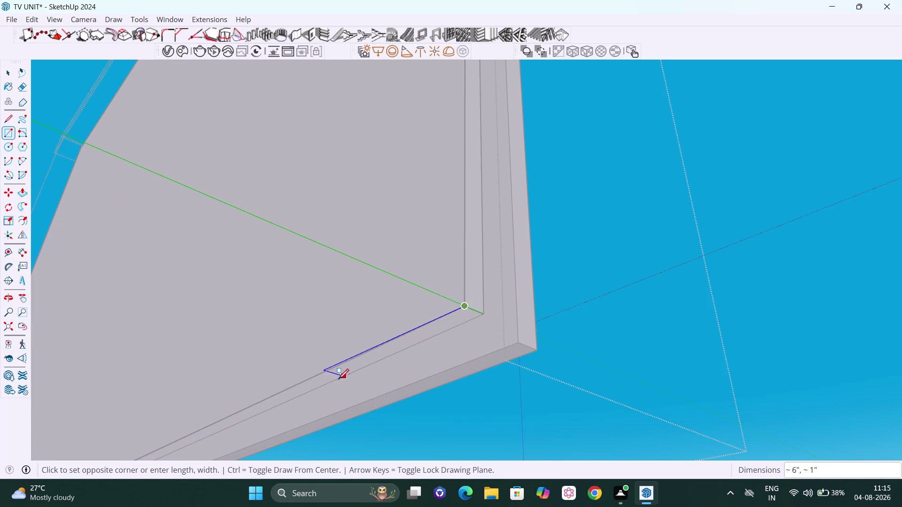
key(h)
drag(339, 377, 782, 206)
drag(496, 351, 680, 233)
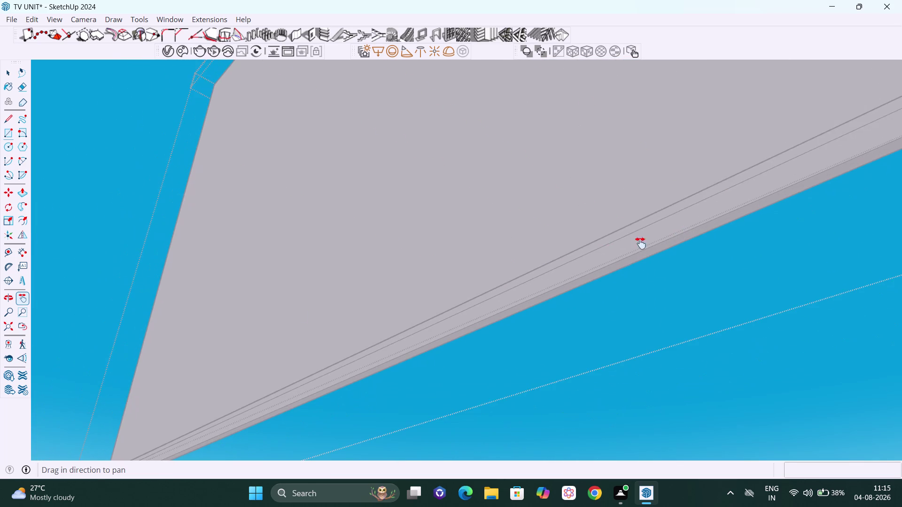
scroll(down, 3)
middle_drag(243, 354, 470, 259)
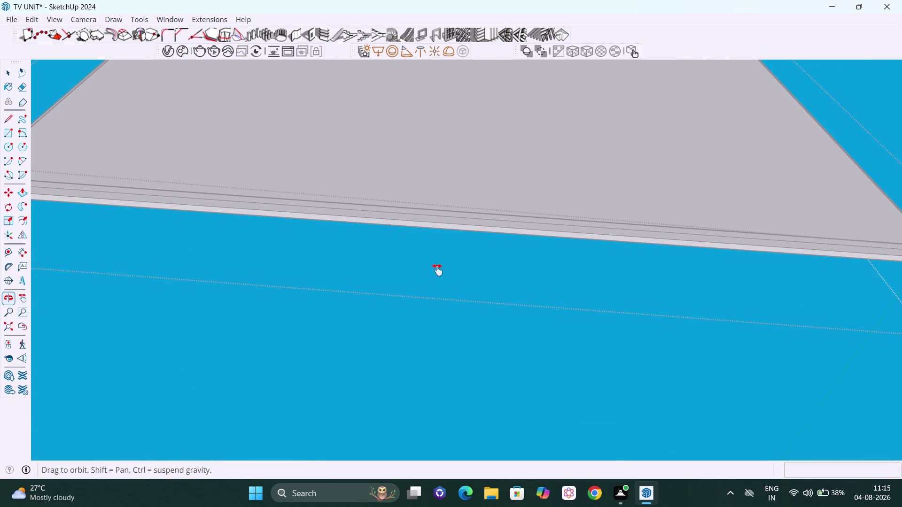
drag(401, 258, 643, 305)
drag(207, 256, 331, 297)
scroll(up, 3)
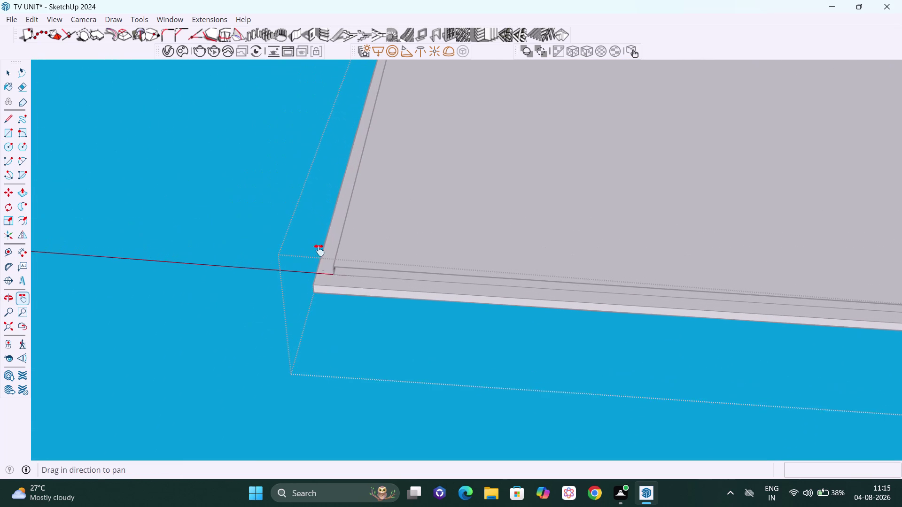
scroll(up, 3)
scroll(up, 3)
middle_drag(322, 313, 383, 313)
scroll(up, 3)
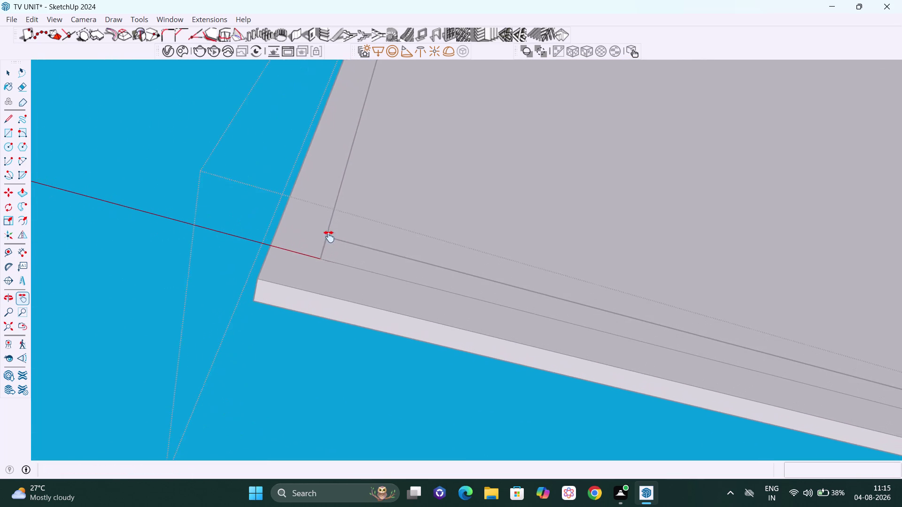
scroll(up, 3)
scroll(up, 3)
middle_drag(341, 276, 398, 313)
scroll(up, 3)
key(Escape)
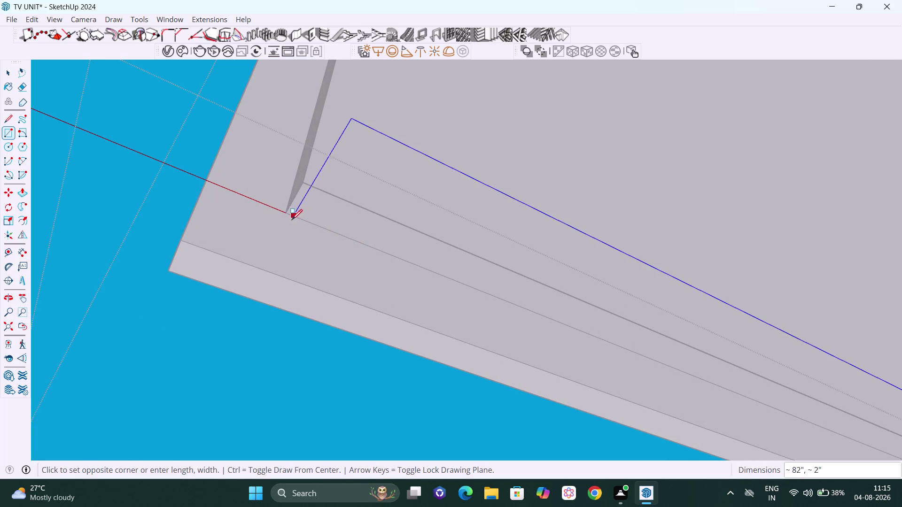
scroll(down, 3)
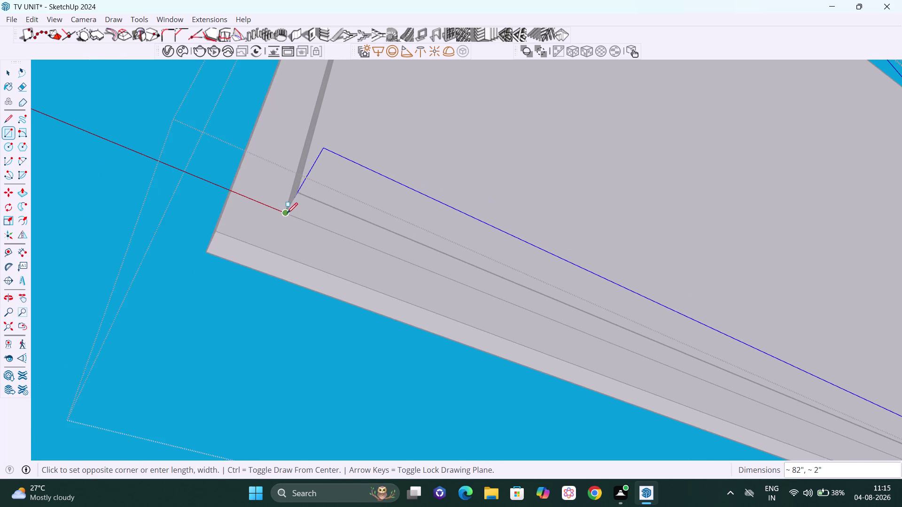
scroll(down, 3)
scroll(down, 3)
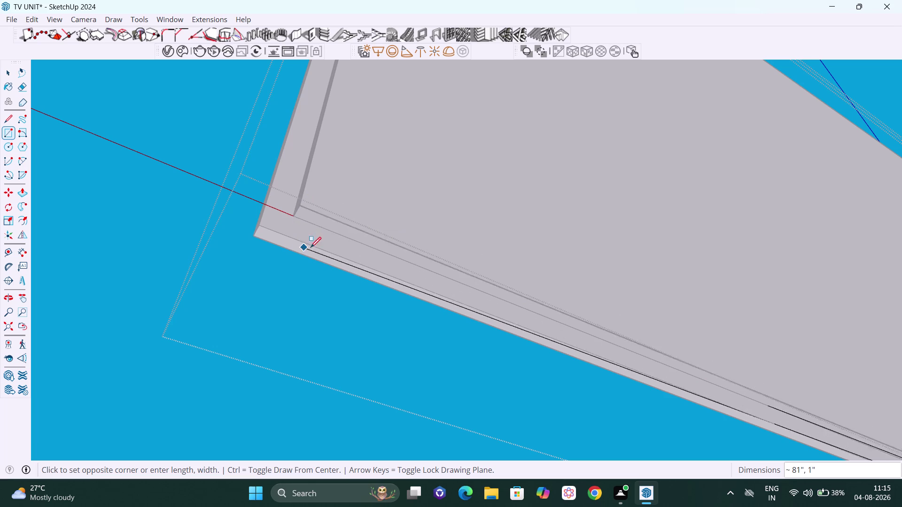
key(Escape)
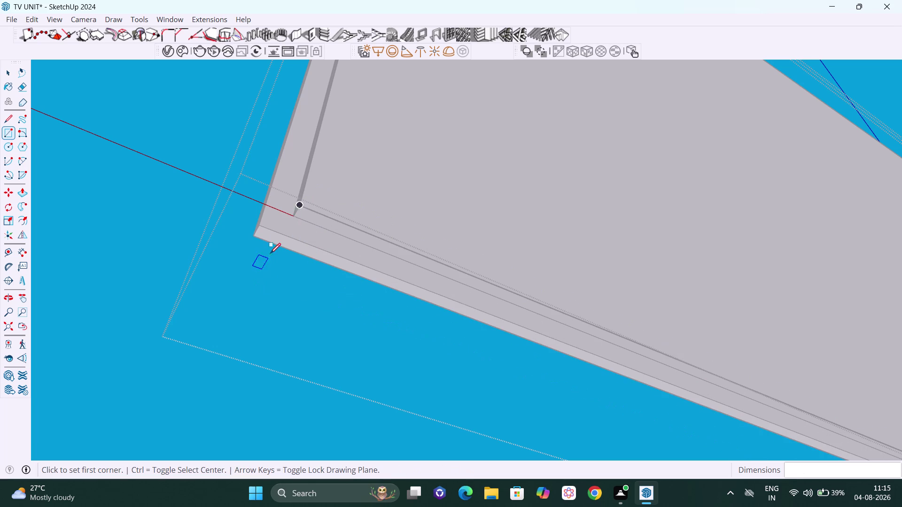
Restart the strip rectangle at the shelf's front corner and pan to the far corner.
scroll(up, 3)
middle_drag(307, 239, 463, 296)
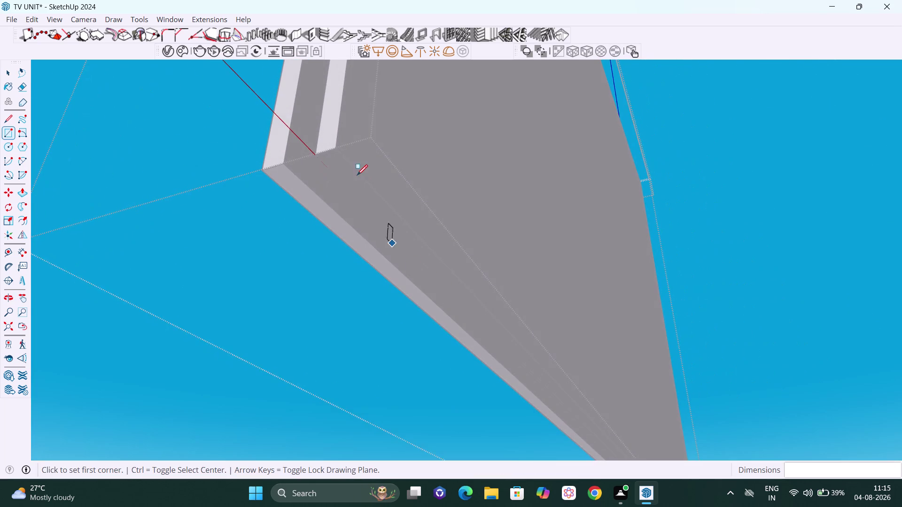
scroll(up, 3)
scroll(up, 3)
middle_drag(308, 152, 280, 153)
scroll(up, 3)
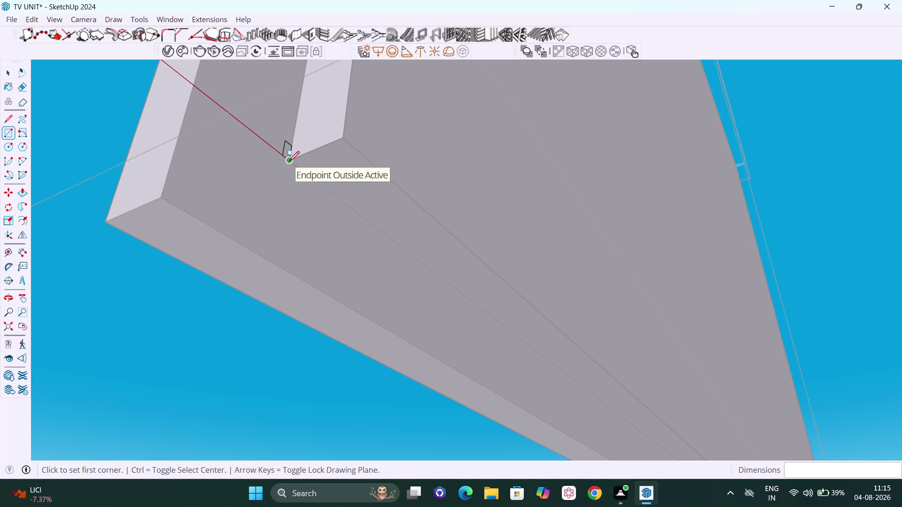
click(289, 161)
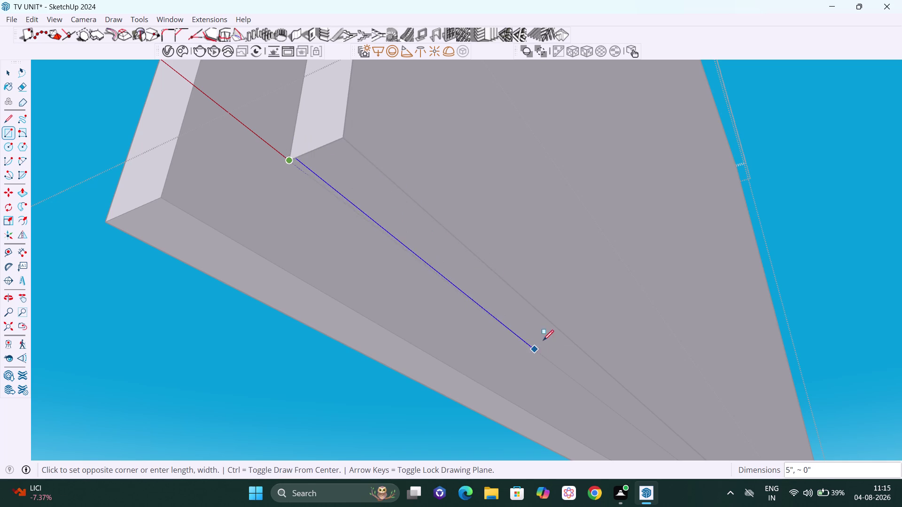
key(h)
drag(540, 341, 259, 273)
scroll(down, 3)
scroll(down, 3)
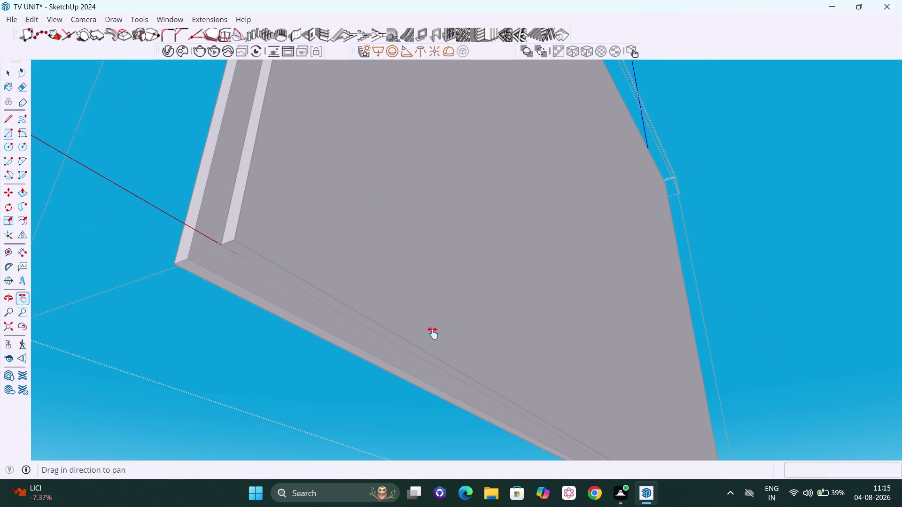
middle_drag(428, 332, 338, 288)
drag(453, 344, 162, 271)
middle_drag(472, 362, 432, 336)
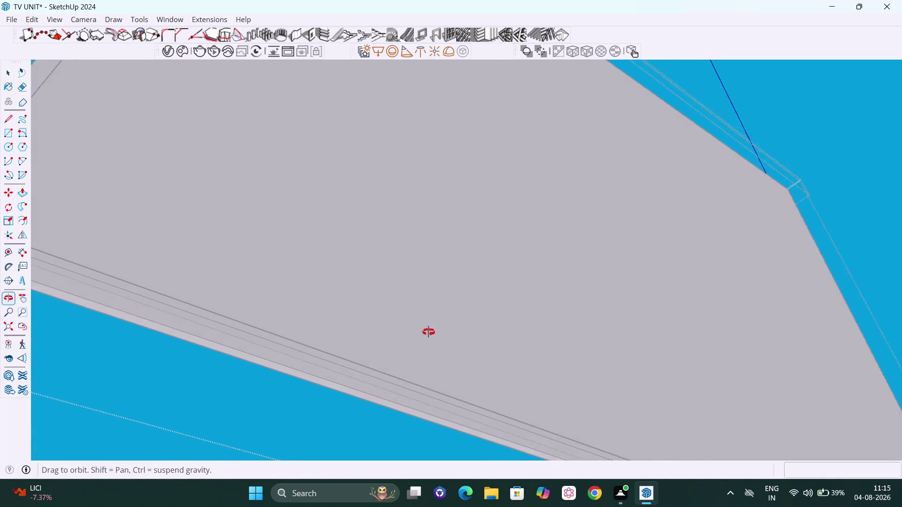
middle_drag(432, 335, 362, 300)
drag(504, 362, 210, 285)
middle_drag(634, 340, 517, 302)
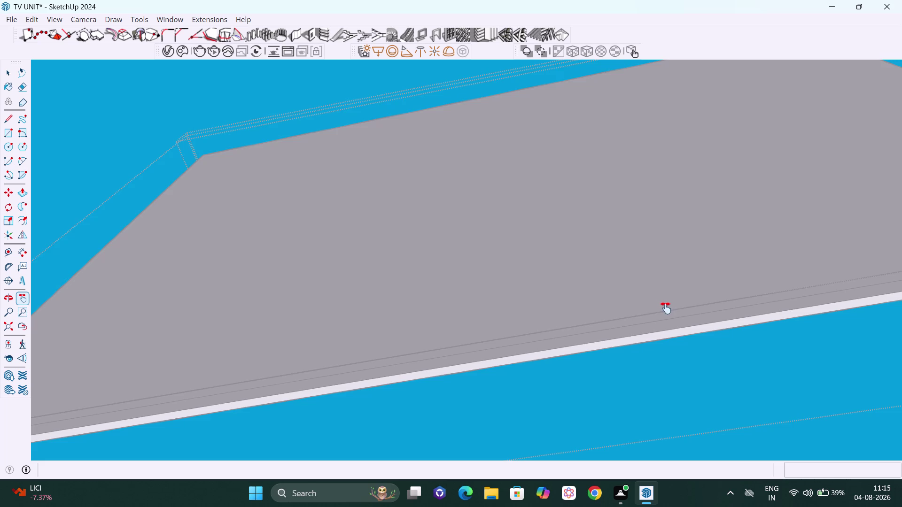
drag(666, 309, 339, 366)
drag(848, 336, 654, 393)
scroll(up, 3)
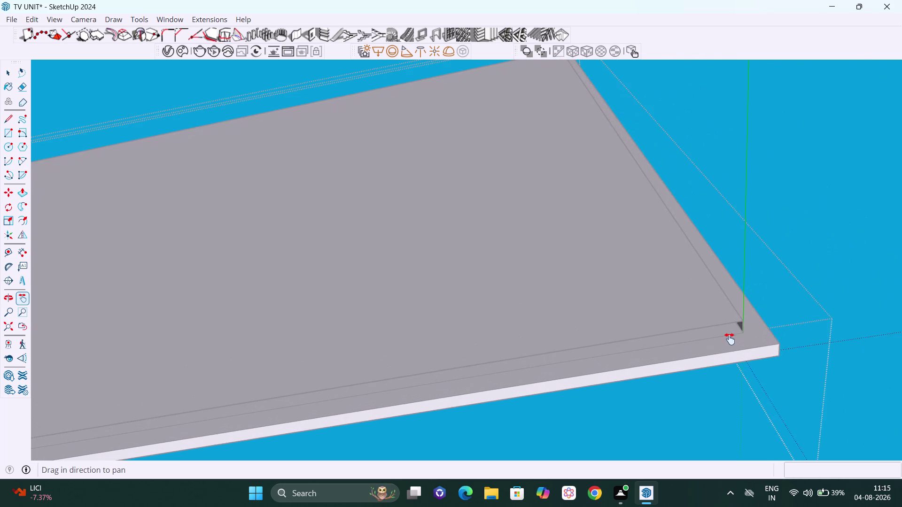
middle_drag(738, 342, 681, 335)
middle_drag(791, 284, 783, 322)
Complete the strip rectangle at the far corner under the shelf's front edge.
scroll(up, 3)
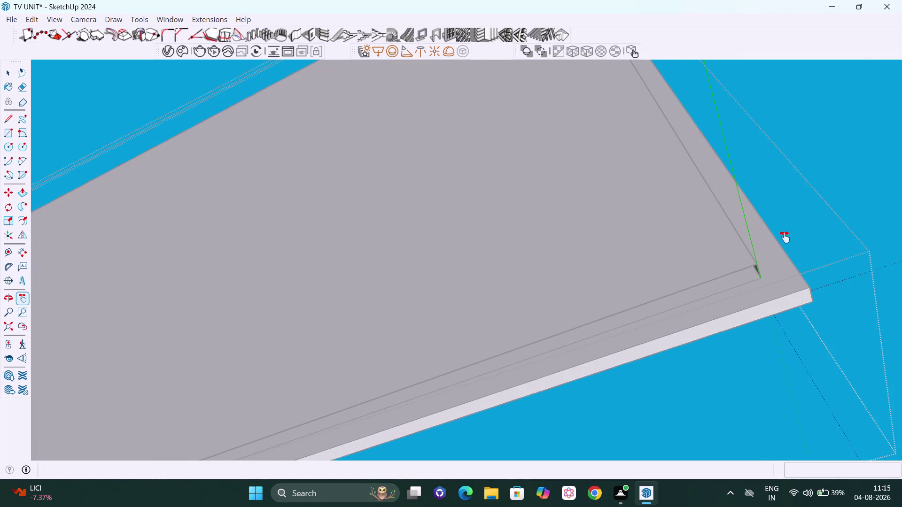
scroll(up, 3)
scroll(up, 3)
scroll(down, 3)
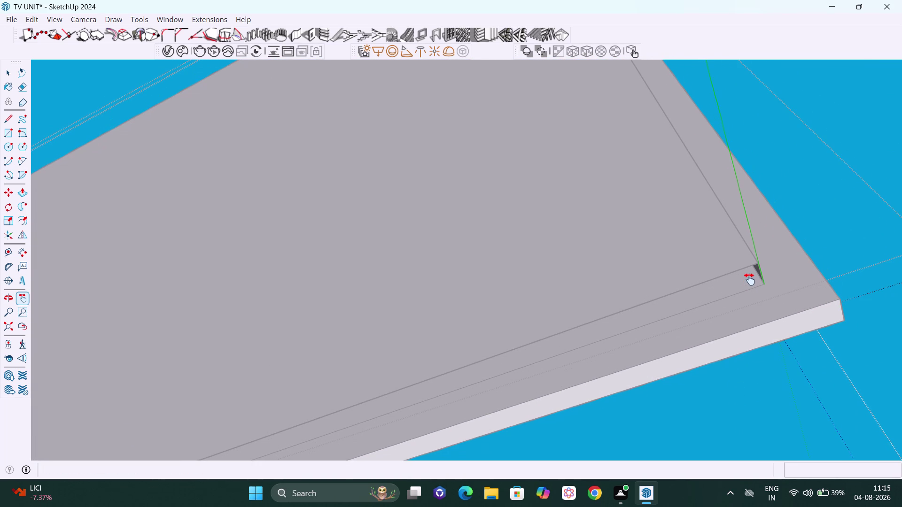
key(Escape)
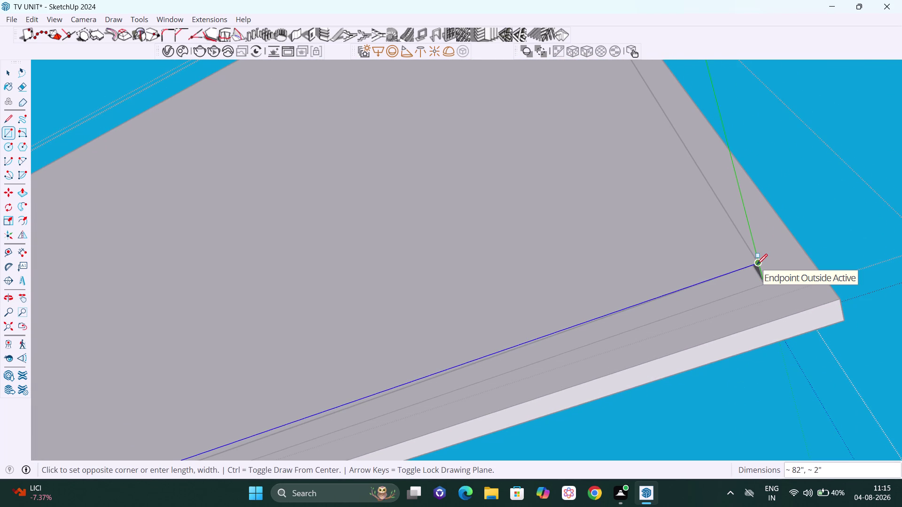
scroll(down, 3)
scroll(down, 3)
middle_drag(756, 265, 726, 319)
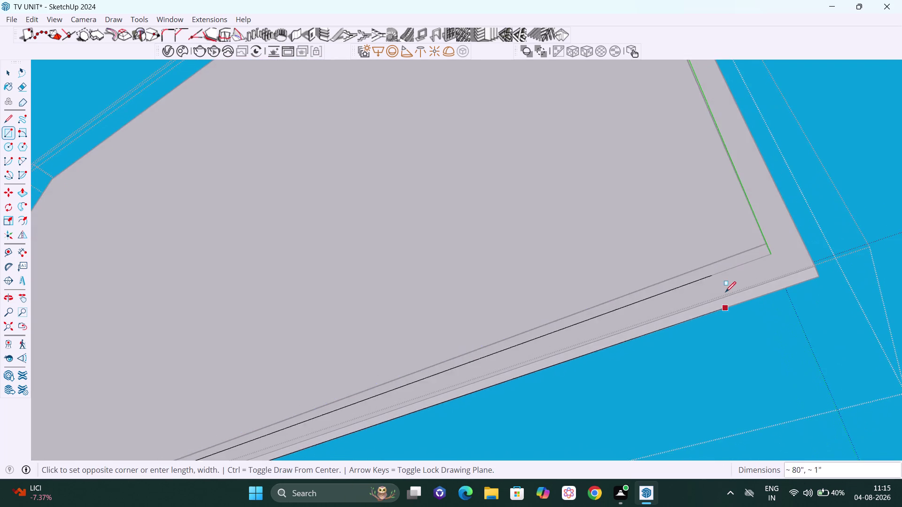
scroll(down, 3)
scroll(down, 3)
middle_drag(724, 291, 687, 330)
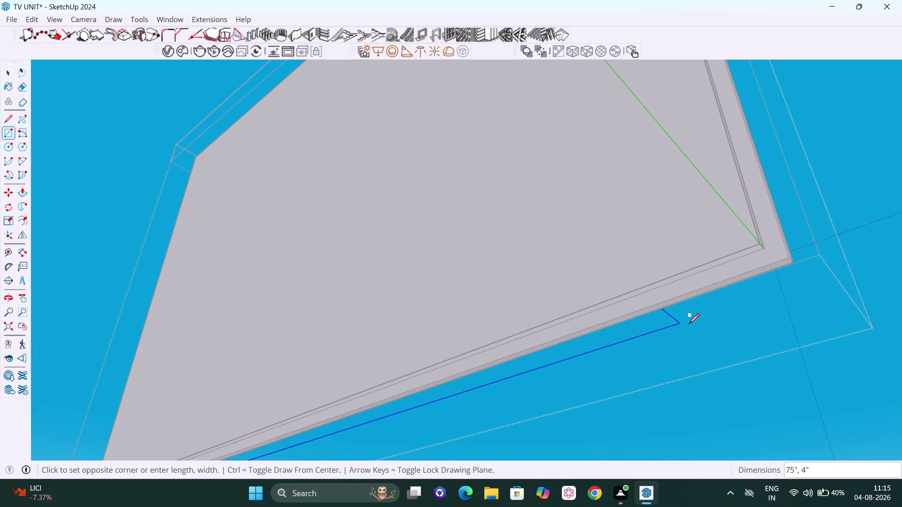
key(space)
click(696, 314)
Orbit and zoom around the wall panel to bring its side edge into view.
scroll(down, 3)
click(839, 203)
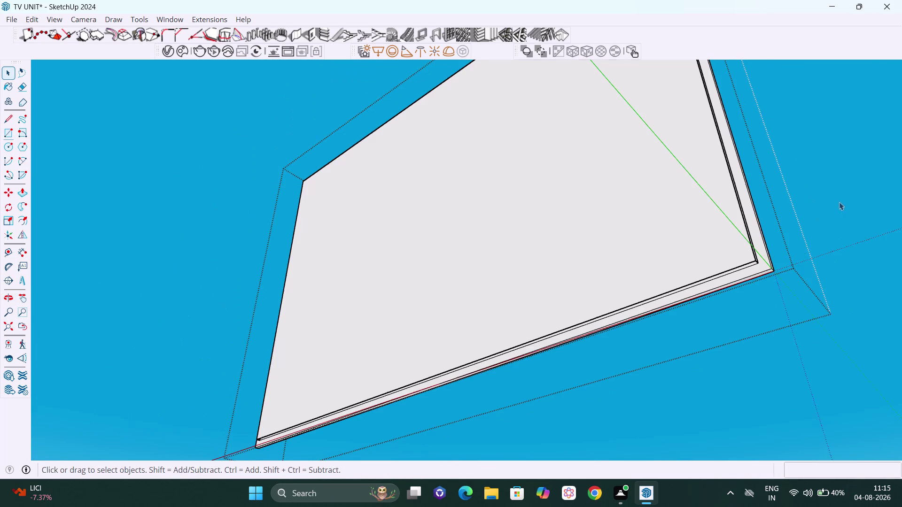
middle_drag(859, 174, 839, 341)
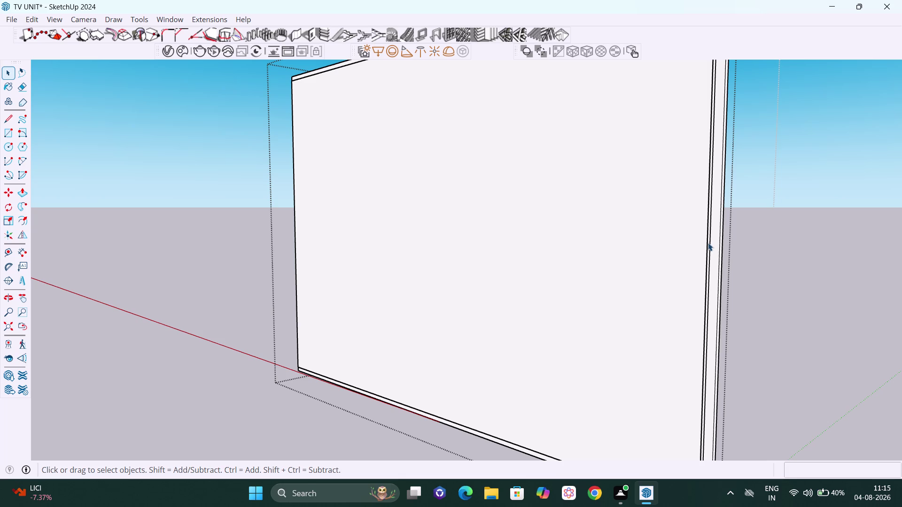
click(708, 243)
scroll(down, 3)
scroll(down, 3)
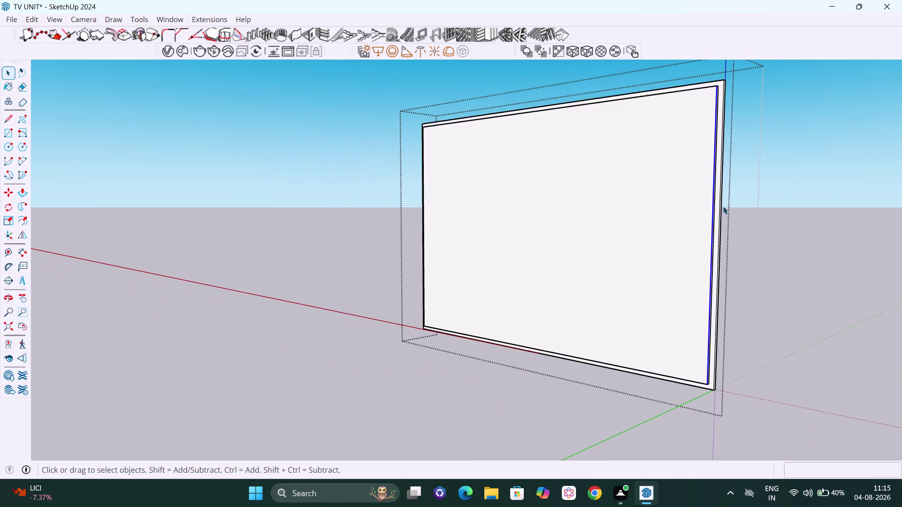
middle_drag(723, 205, 716, 329)
click(895, 251)
middle_drag(806, 190, 727, 240)
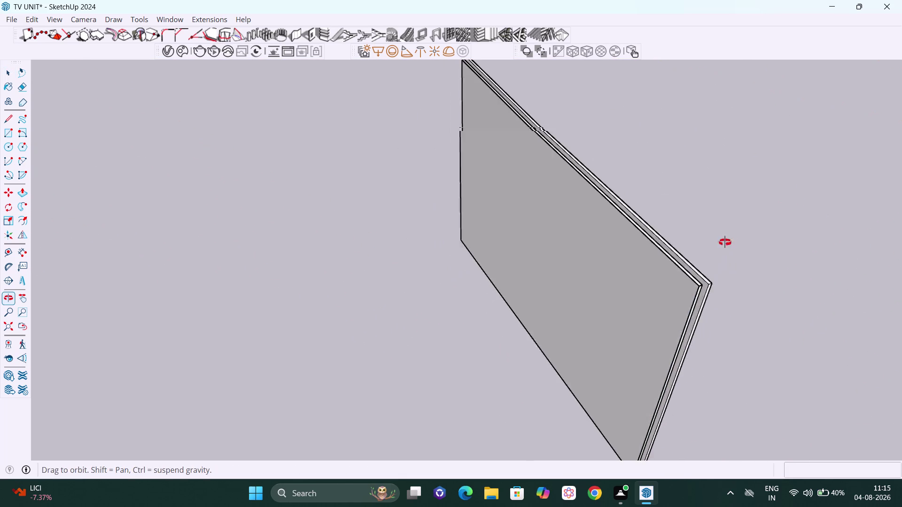
middle_drag(727, 240, 715, 249)
scroll(up, 3)
scroll(up, 3)
Open the panel group and select the thin strip along its top edge.
click(645, 315)
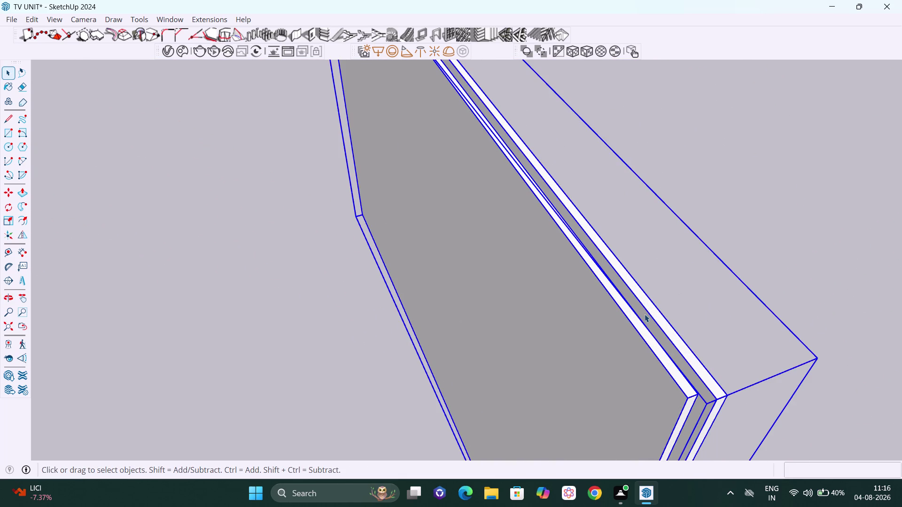
double_click(635, 321)
click(635, 321)
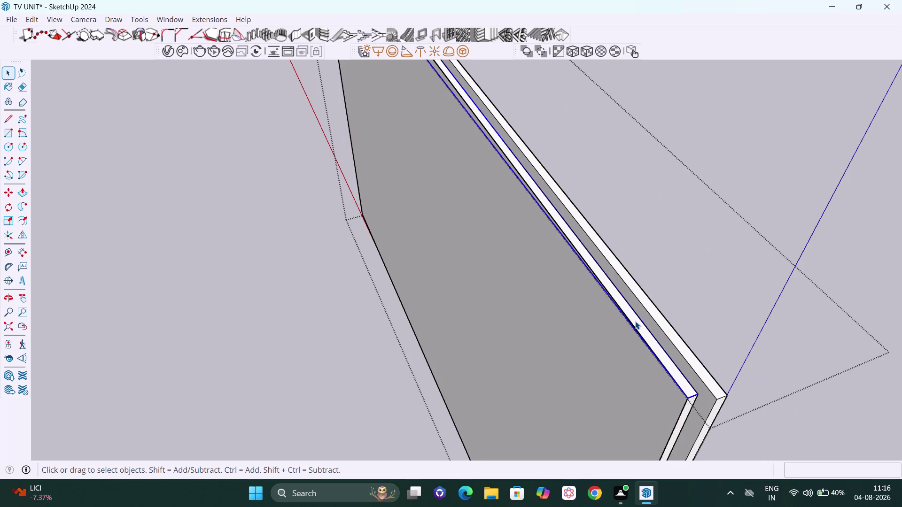
scroll(down, 3)
scroll(down, 3)
middle_drag(641, 279, 647, 262)
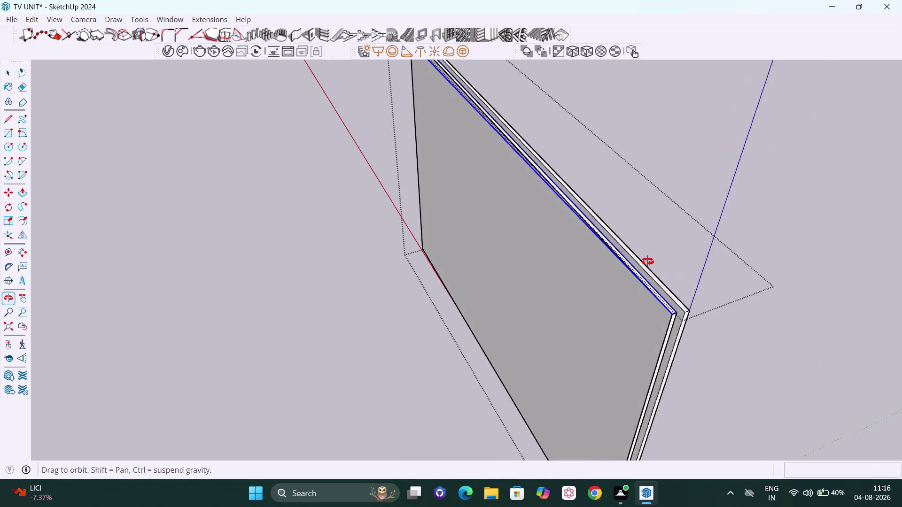
middle_drag(647, 262, 669, 254)
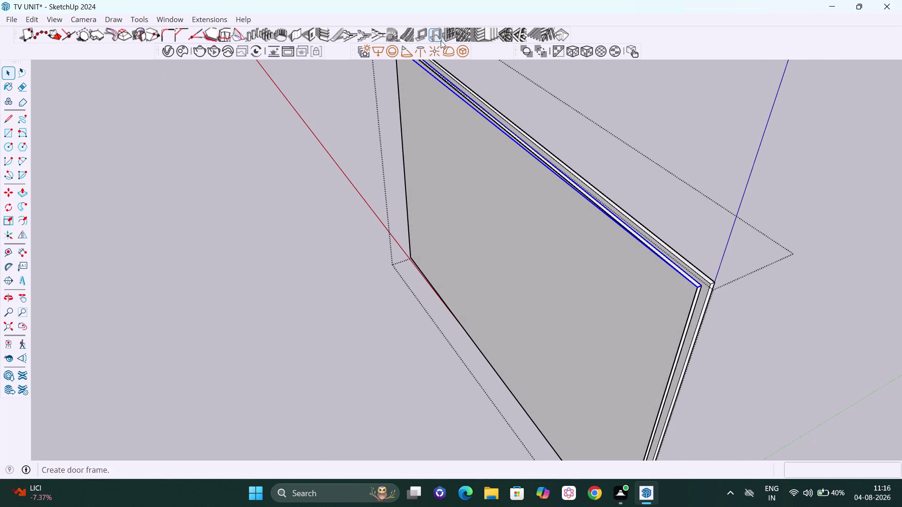
click(460, 49)
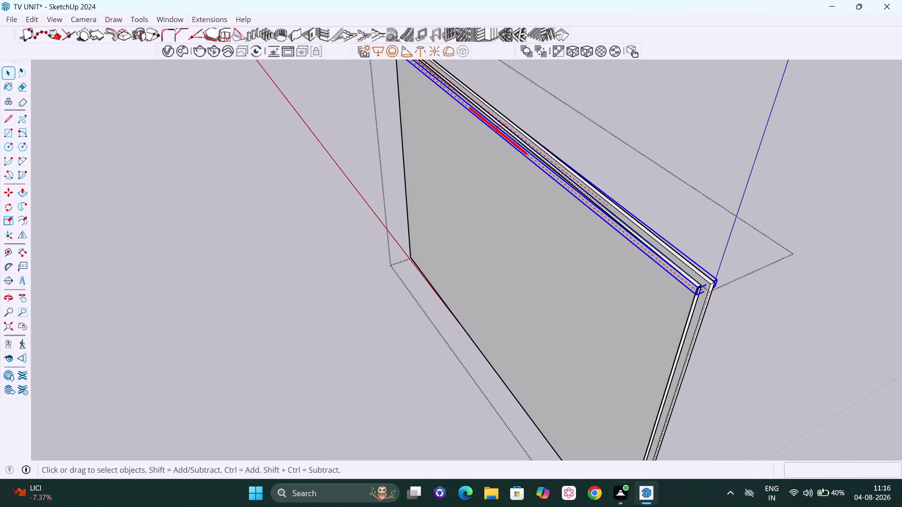
Select the thin strip on the panel's narrow side and check its context menu.
scroll(down, 3)
middle_drag(693, 424, 620, 334)
scroll(up, 3)
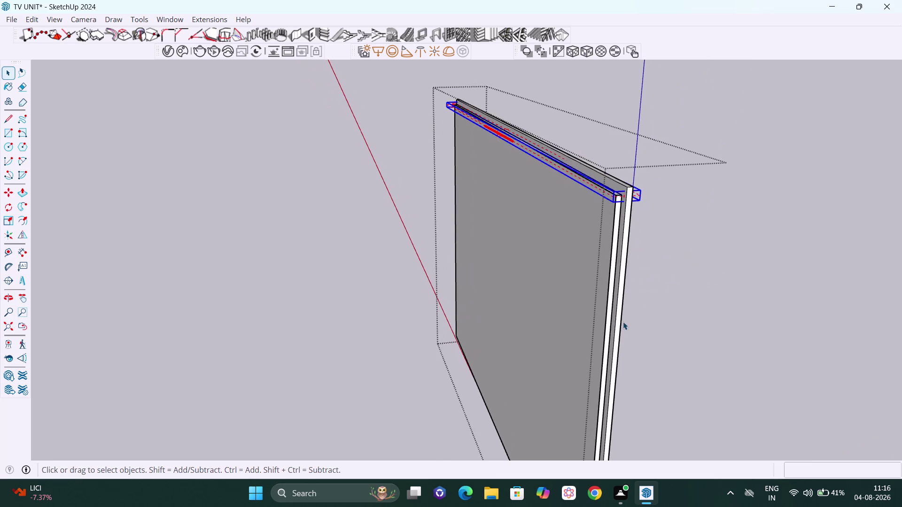
middle_drag(623, 322, 577, 309)
scroll(up, 3)
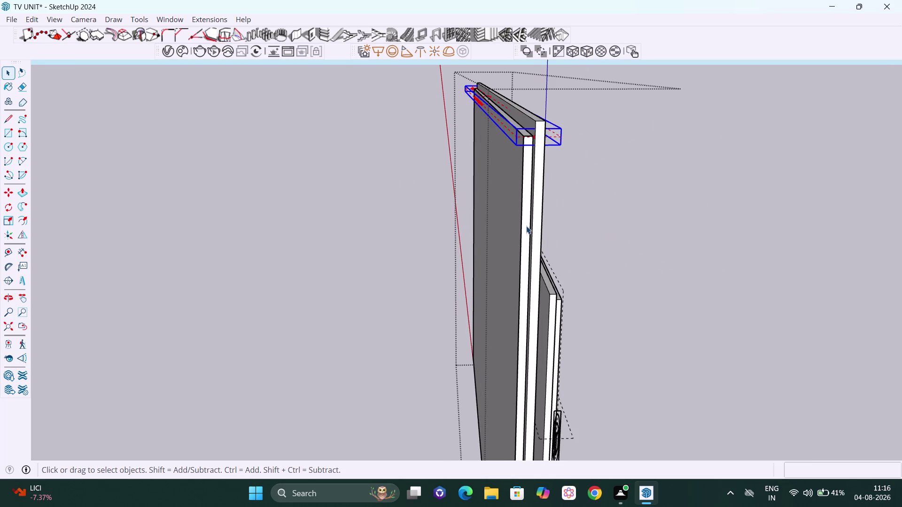
click(524, 225)
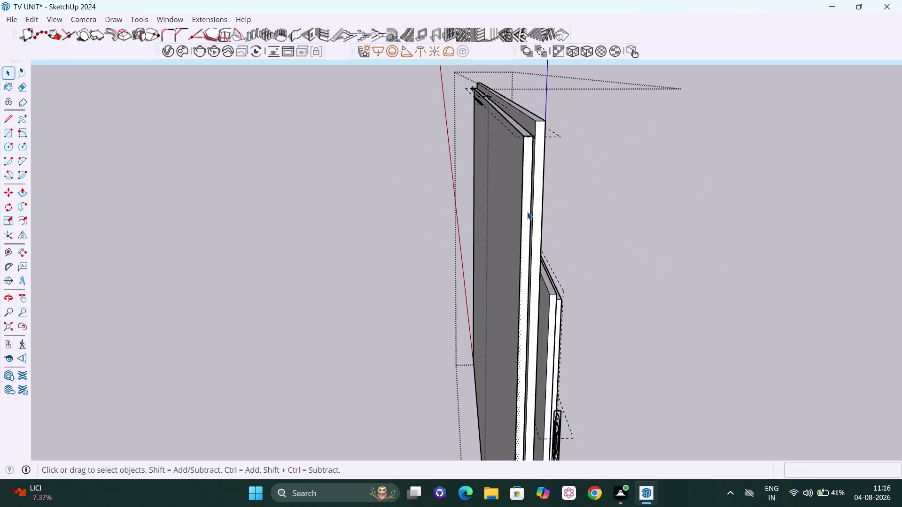
double_click(526, 207)
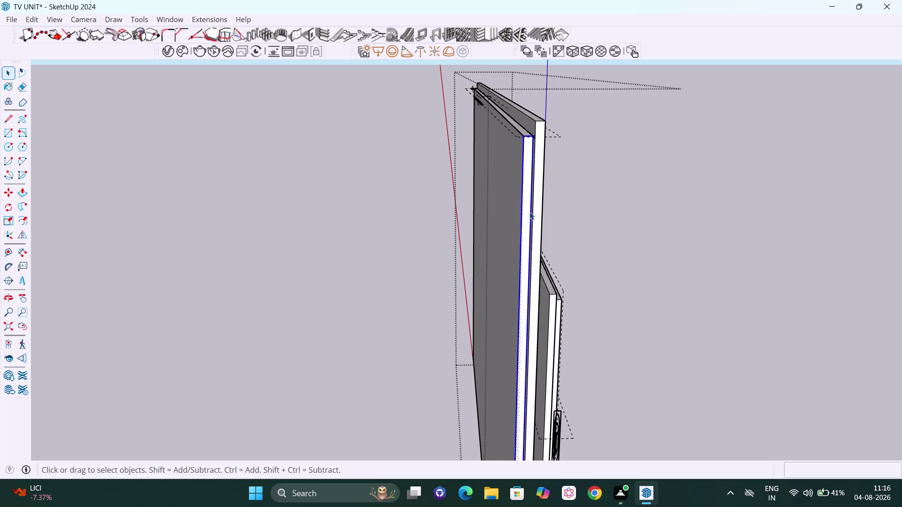
right_click(526, 205)
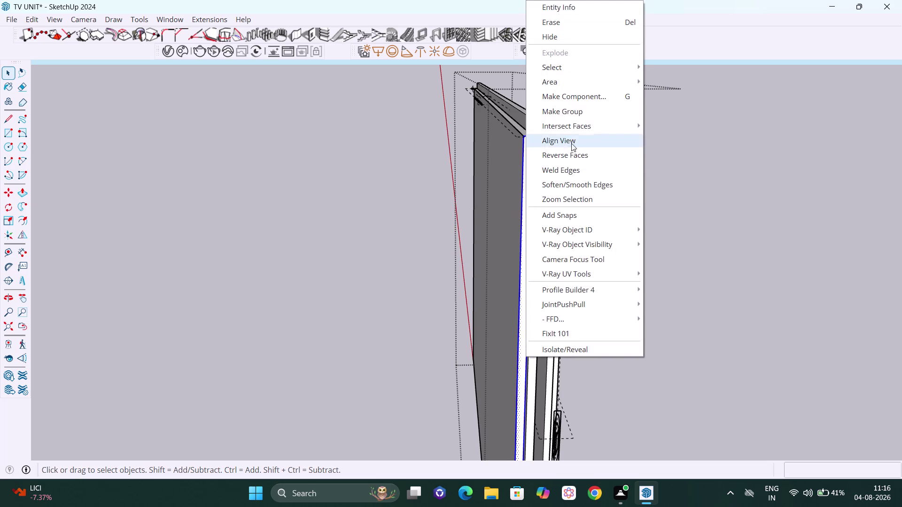
click(576, 113)
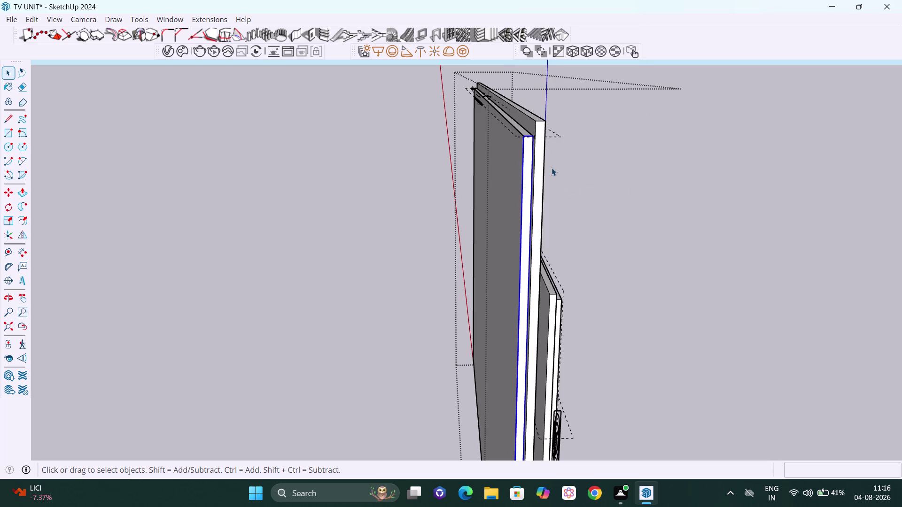
click(468, 53)
Zoom in on the panel's layered edge and open the edge strip group for editing.
scroll(down, 3)
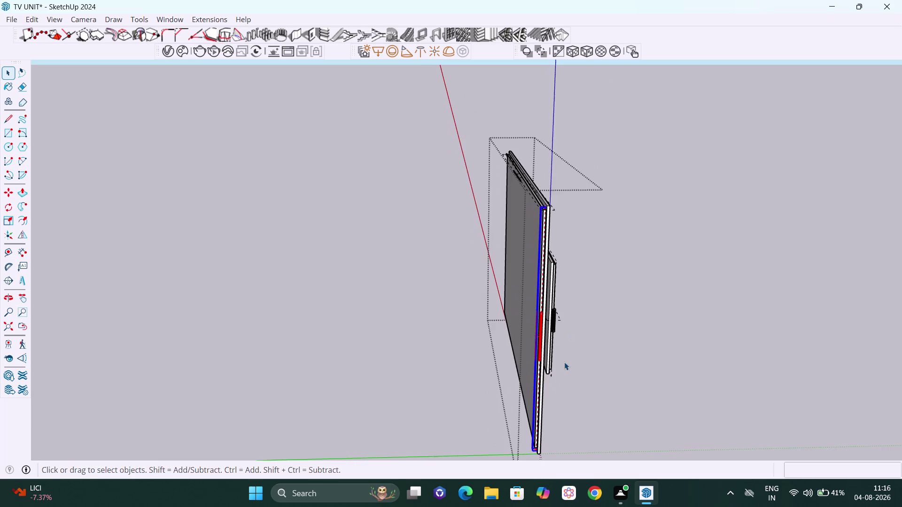
middle_drag(564, 362, 692, 139)
scroll(up, 3)
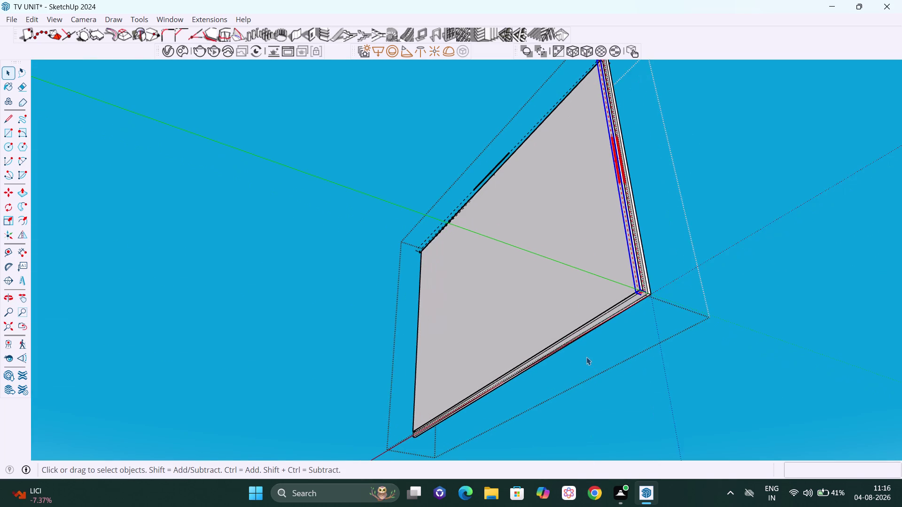
scroll(up, 3)
middle_drag(571, 284, 586, 212)
scroll(up, 3)
scroll(up, 3)
middle_drag(695, 184, 619, 145)
click(681, 197)
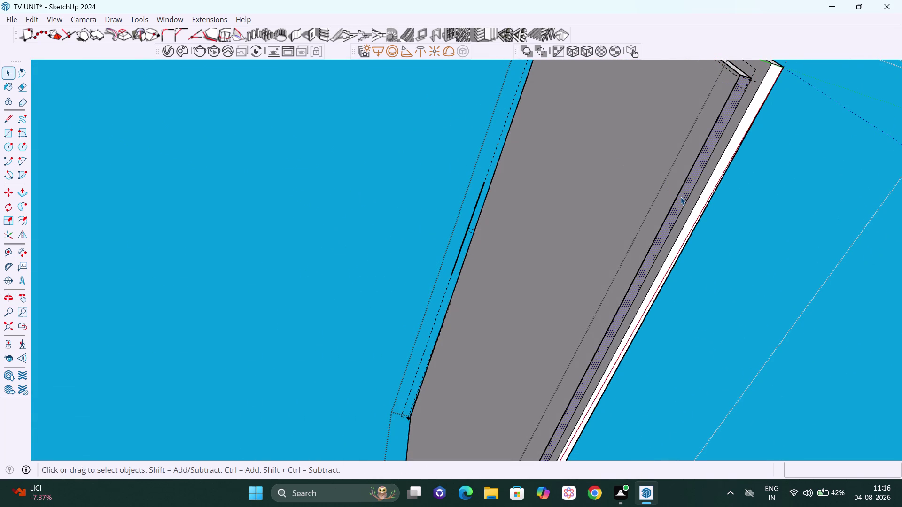
double_click(681, 197)
scroll(down, 3)
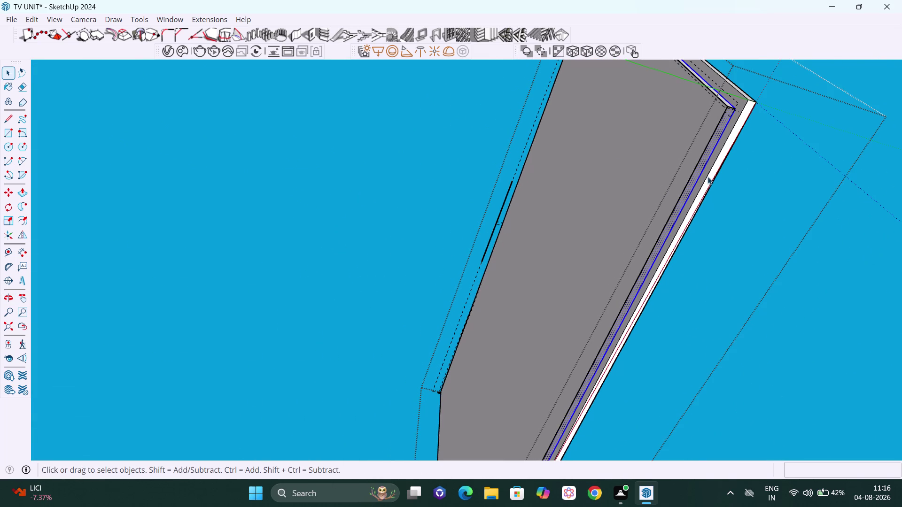
double_click(704, 163)
click(701, 165)
click(701, 164)
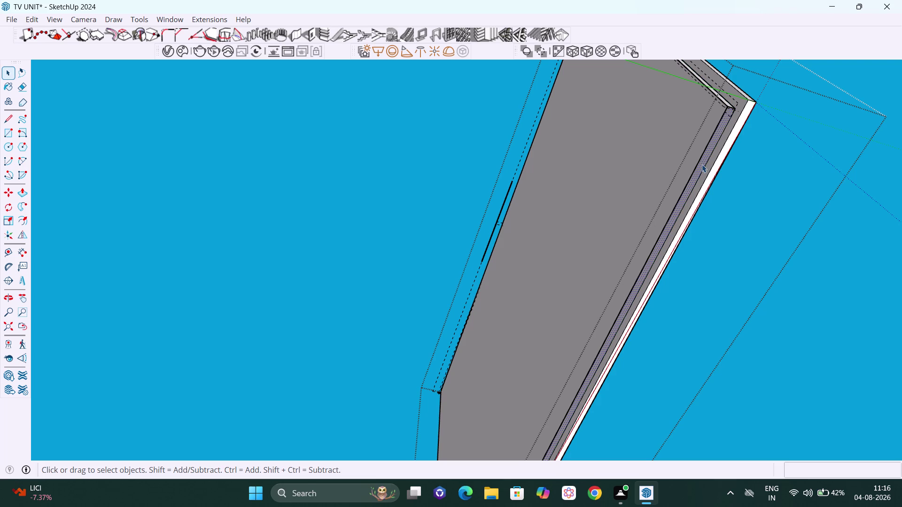
double_click(705, 162)
scroll(up, 3)
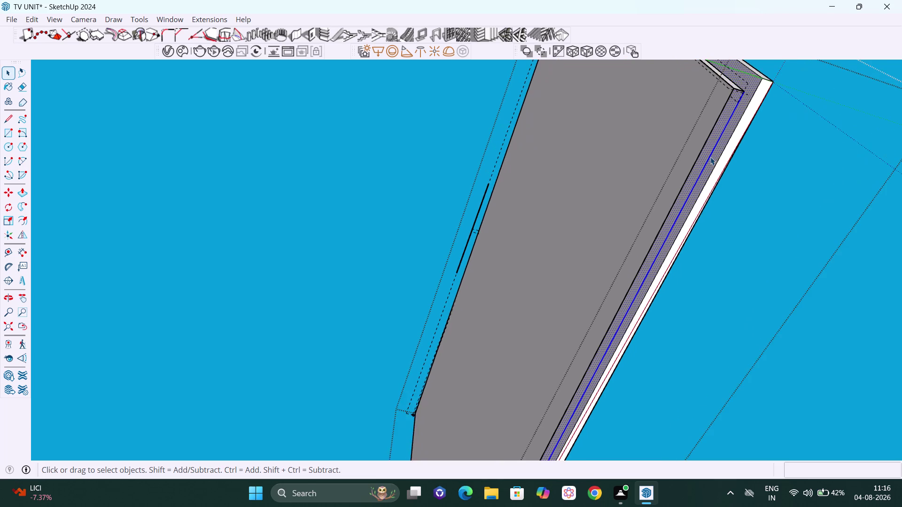
scroll(down, 3)
middle_drag(741, 159, 660, 318)
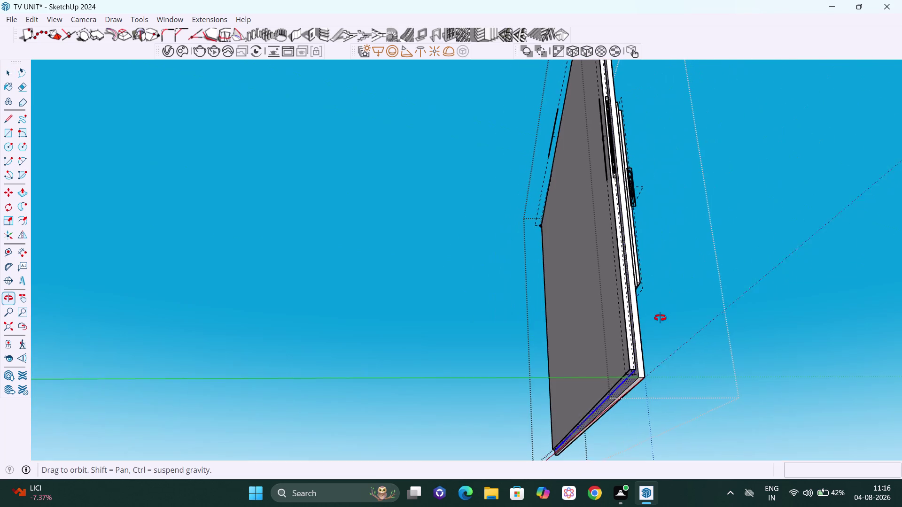
middle_drag(660, 318, 713, 21)
scroll(down, 3)
scroll(down, 3)
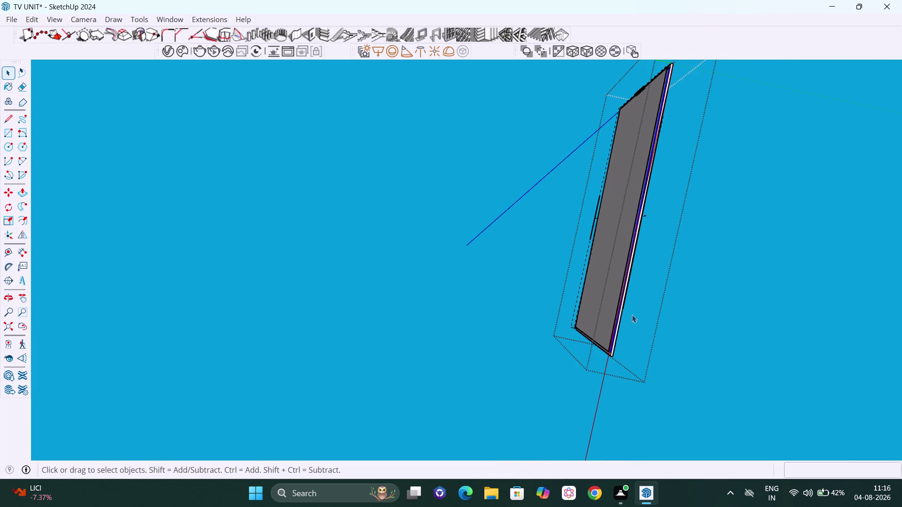
middle_drag(615, 310, 524, 252)
key(h)
drag(787, 240, 532, 307)
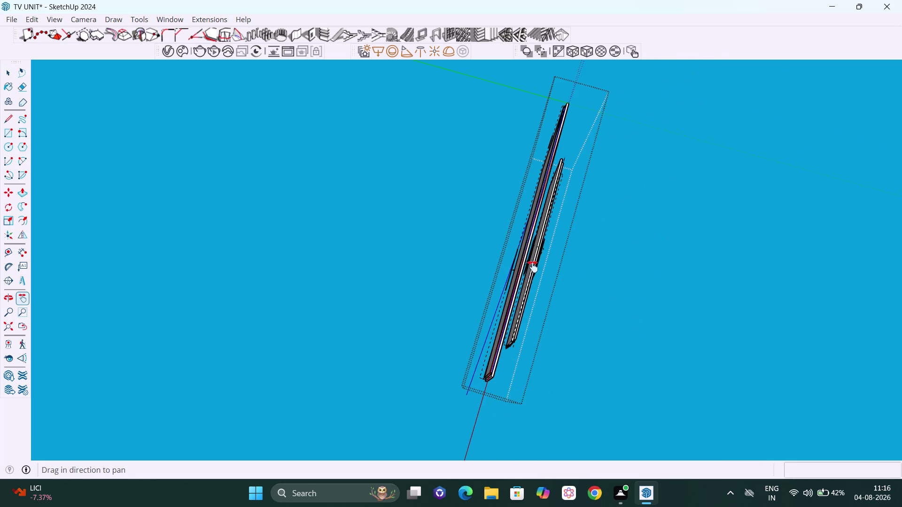
scroll(down, 3)
middle_drag(684, 147, 555, 441)
scroll(down, 3)
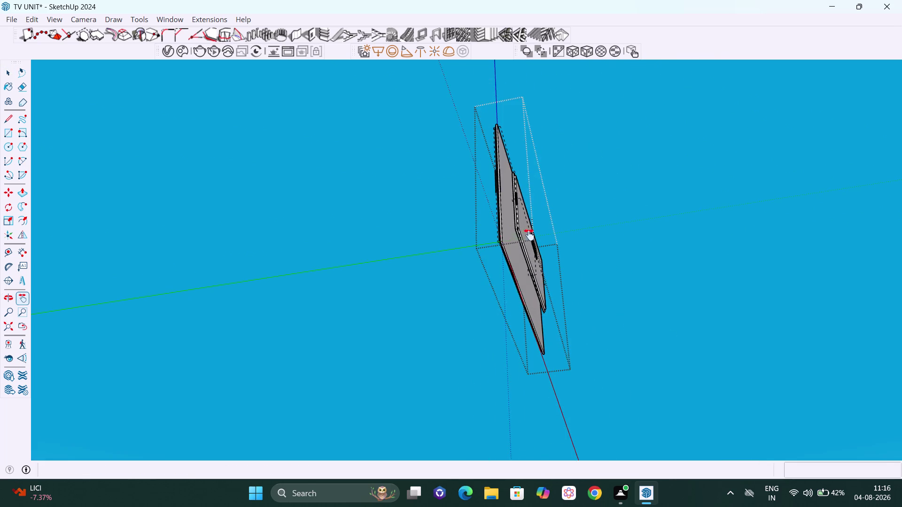
middle_drag(532, 236, 839, 364)
scroll(up, 3)
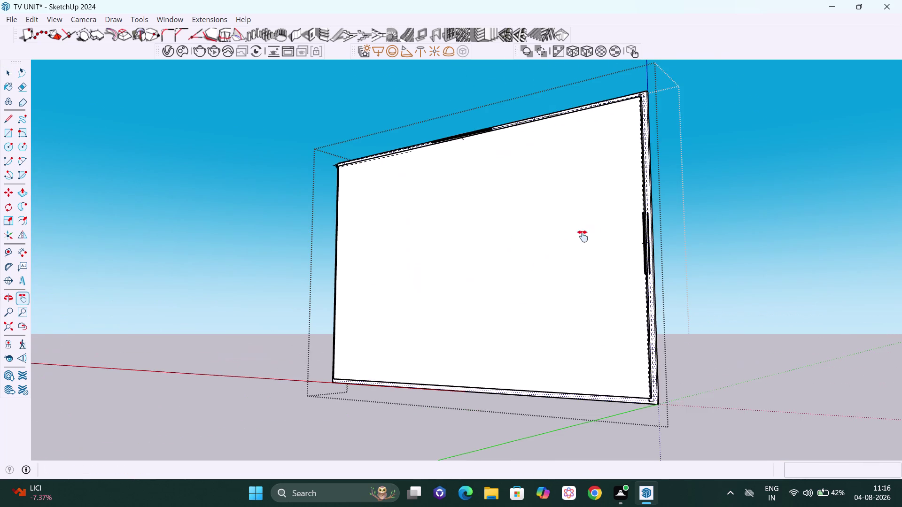
middle_drag(601, 234, 734, 224)
scroll(up, 3)
scroll(up, 3)
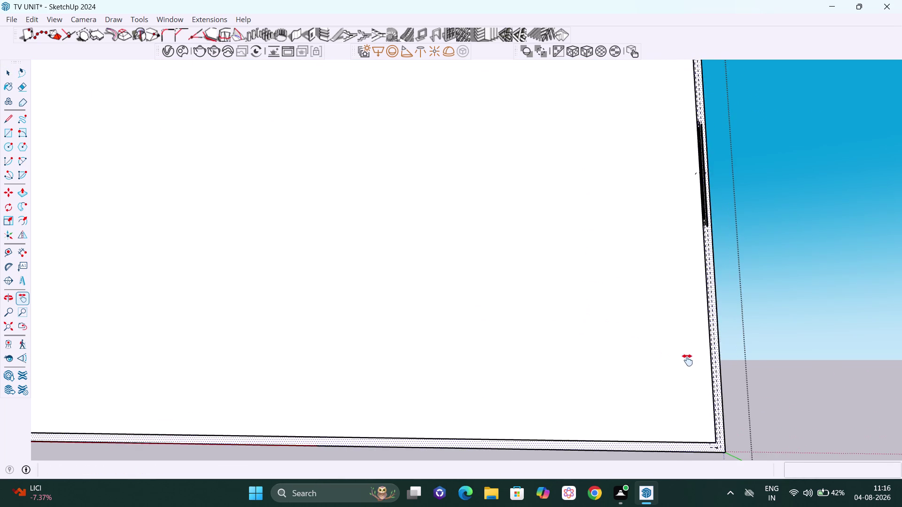
scroll(up, 3)
drag(679, 366, 486, 359)
scroll(up, 3)
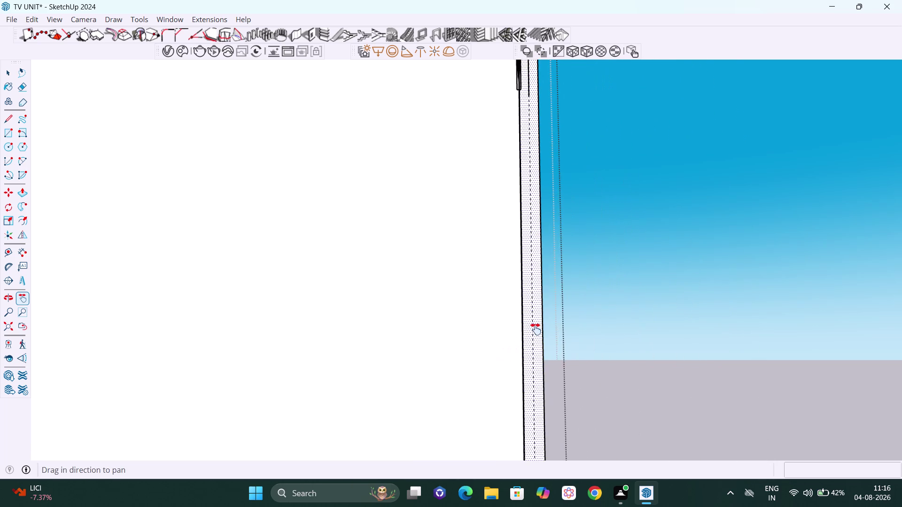
scroll(up, 3)
middle_drag(537, 334, 403, 323)
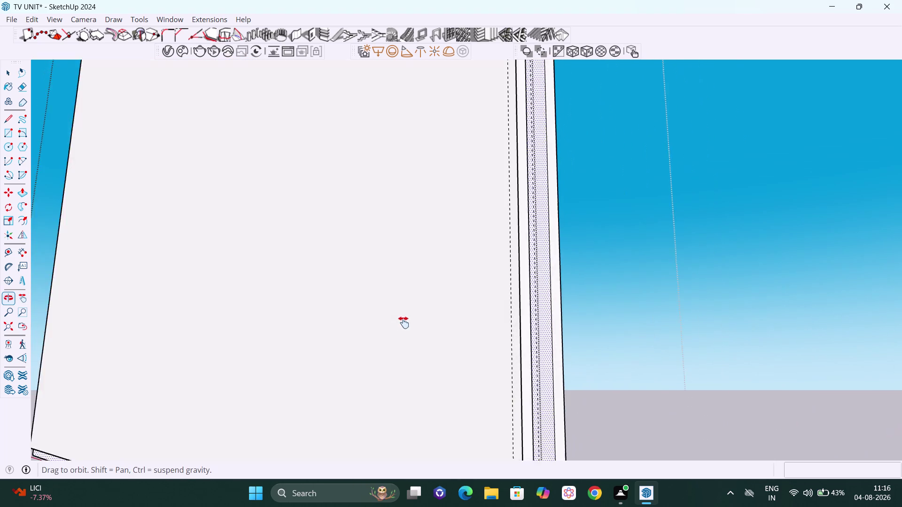
scroll(down, 3)
middle_drag(408, 350, 424, 317)
drag(389, 333, 610, 179)
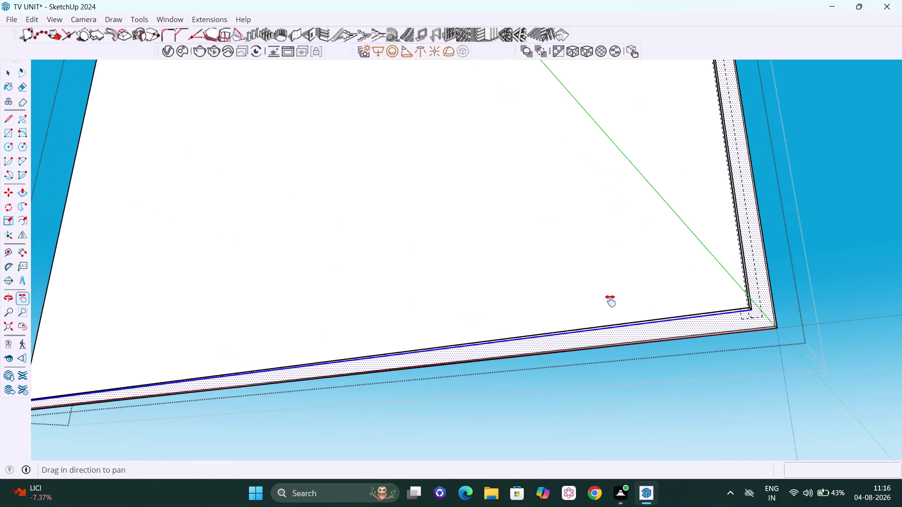
middle_drag(610, 293, 626, 211)
scroll(up, 3)
scroll(up, 3)
drag(599, 343, 647, 255)
middle_drag(643, 288, 702, 271)
middle_drag(704, 283, 703, 312)
scroll(up, 3)
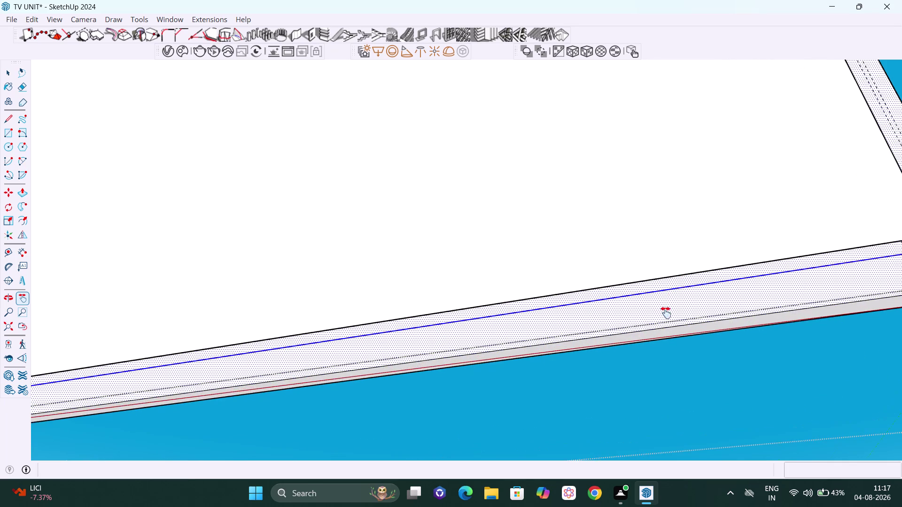
middle_drag(665, 307, 691, 162)
middle_drag(675, 263, 674, 256)
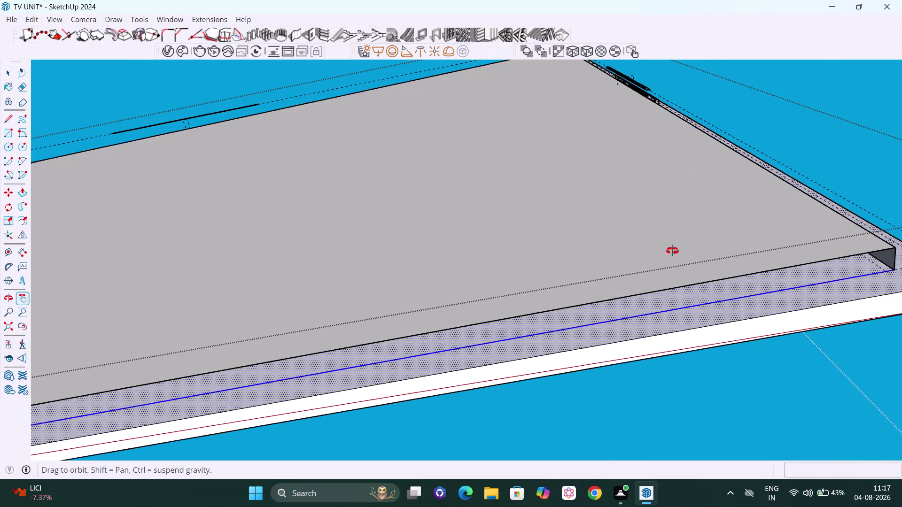
middle_drag(674, 256, 690, 181)
key(space)
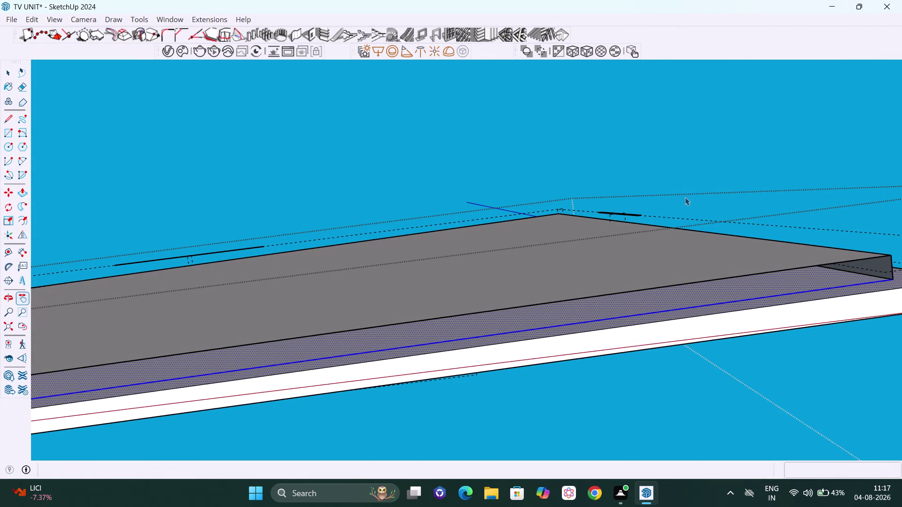
click(703, 186)
scroll(down, 3)
scroll(down, 3)
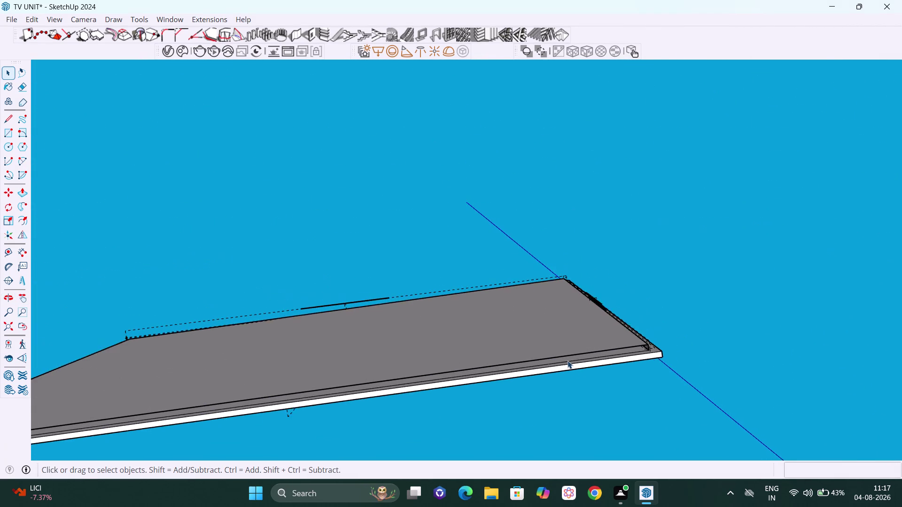
middle_drag(568, 362, 560, 440)
key(h)
drag(414, 366, 762, 318)
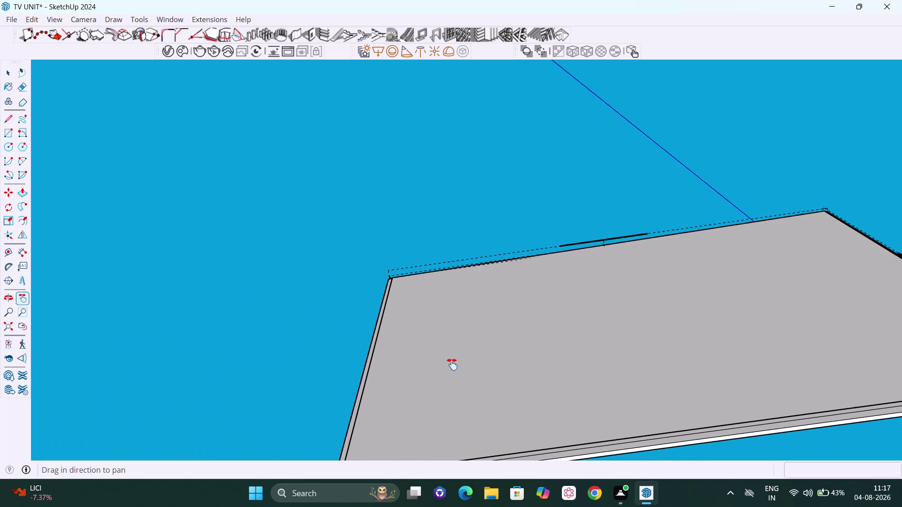
middle_drag(369, 361, 616, 456)
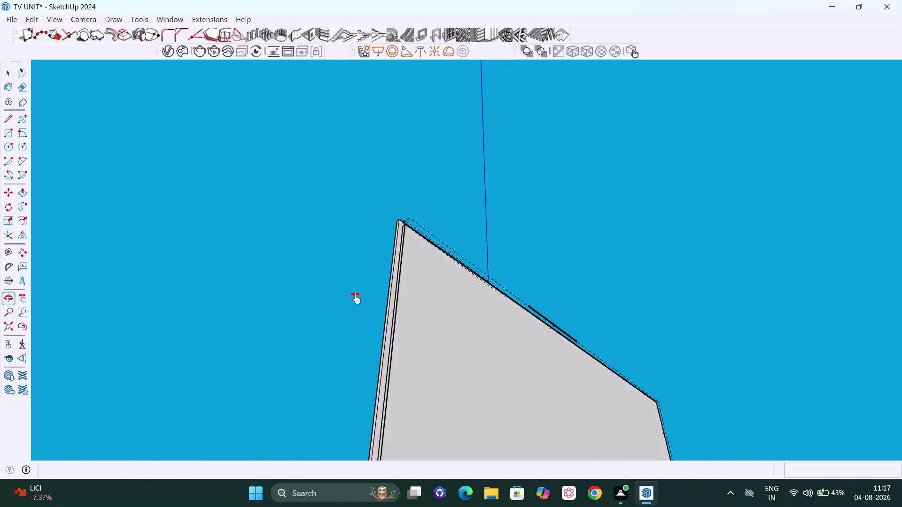
middle_drag(347, 285, 420, 408)
scroll(up, 3)
middle_drag(442, 338, 453, 385)
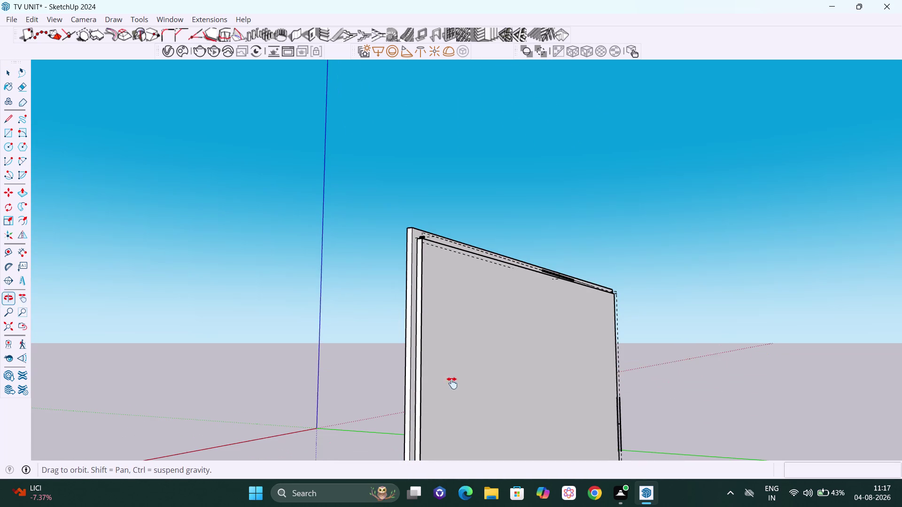
key(space)
click(420, 360)
double_click(420, 360)
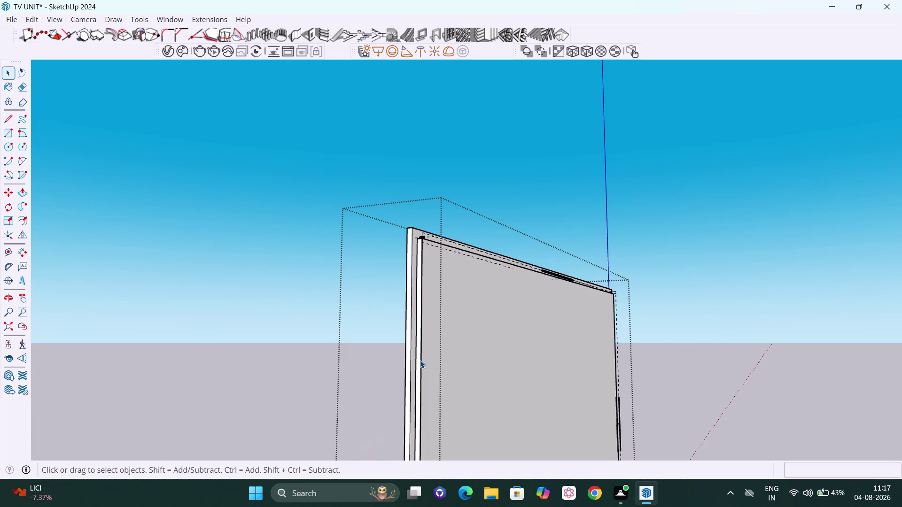
click(420, 360)
middle_drag(422, 360, 435, 416)
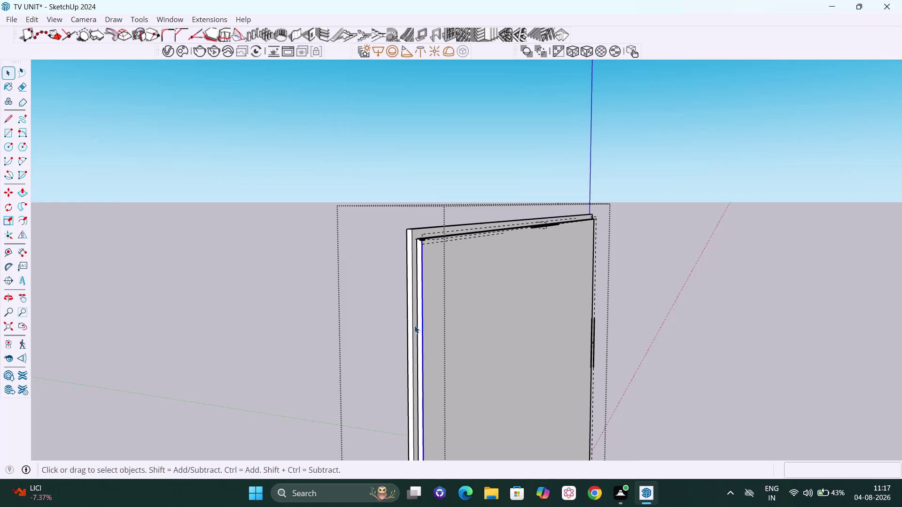
middle_drag(415, 326, 420, 386)
scroll(up, 3)
middle_drag(419, 274, 433, 314)
scroll(up, 3)
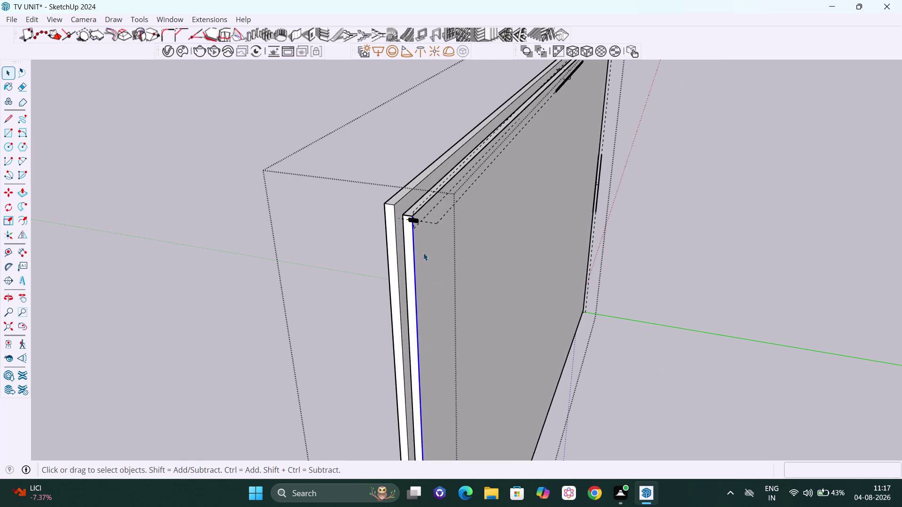
double_click(408, 248)
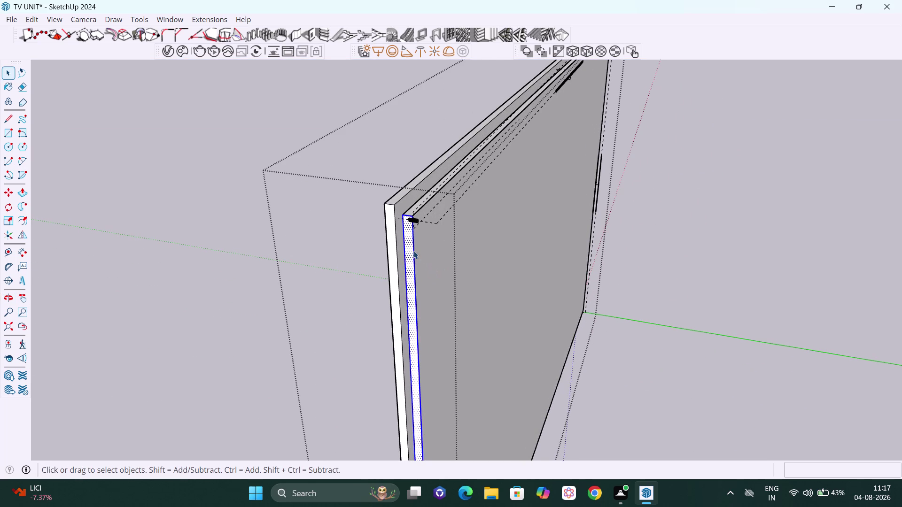
right_click(410, 246)
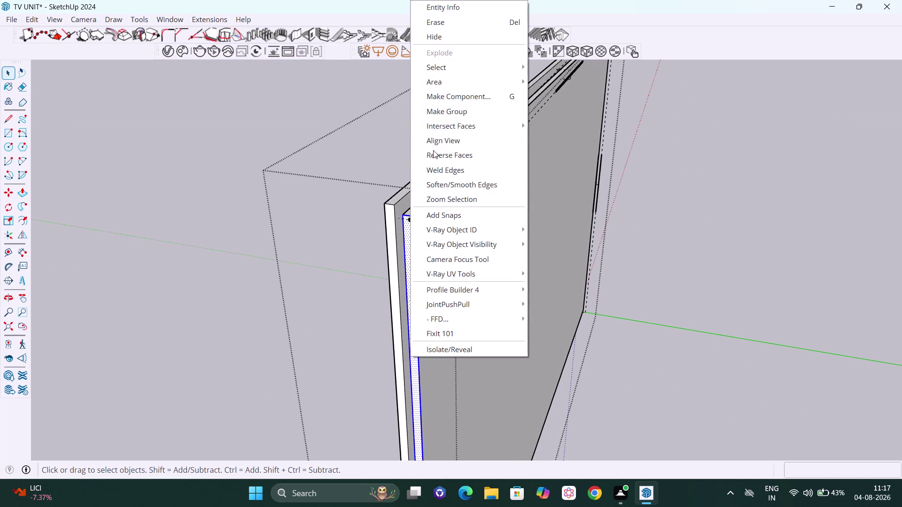
click(459, 109)
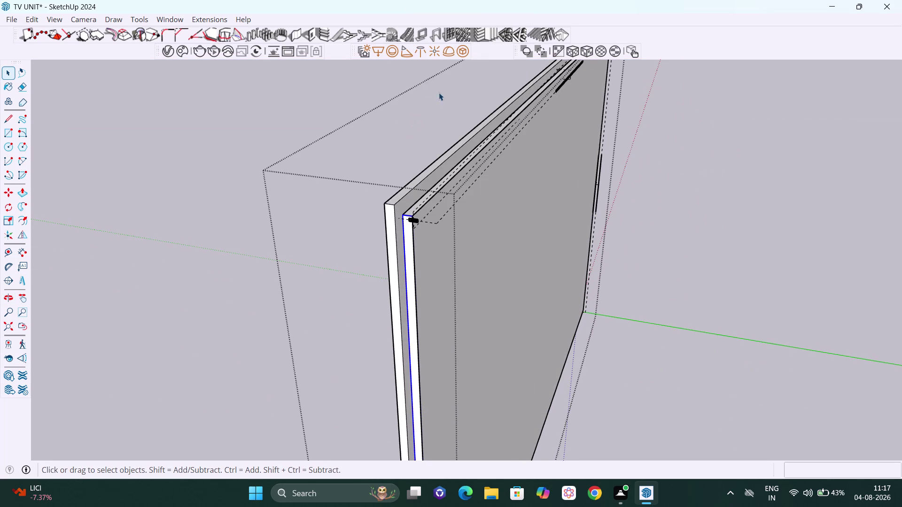
click(460, 49)
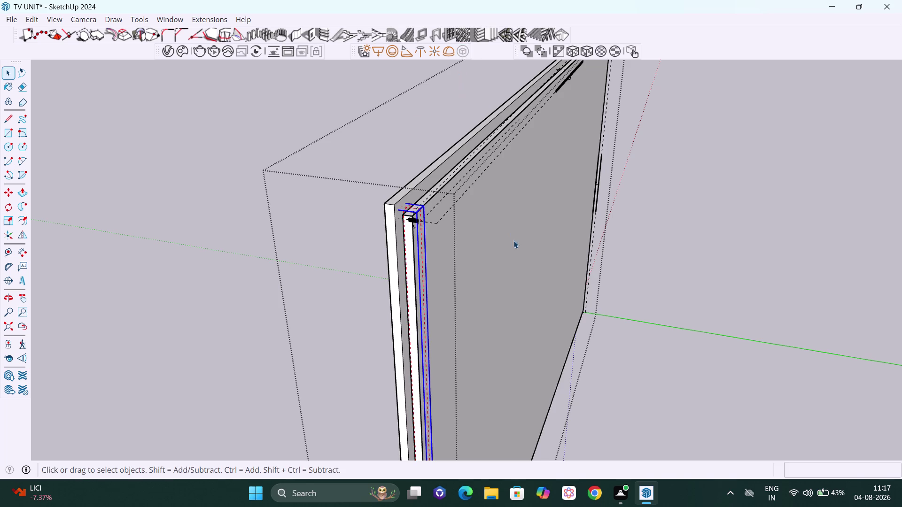
scroll(down, 3)
middle_drag(544, 305, 434, 266)
scroll(down, 3)
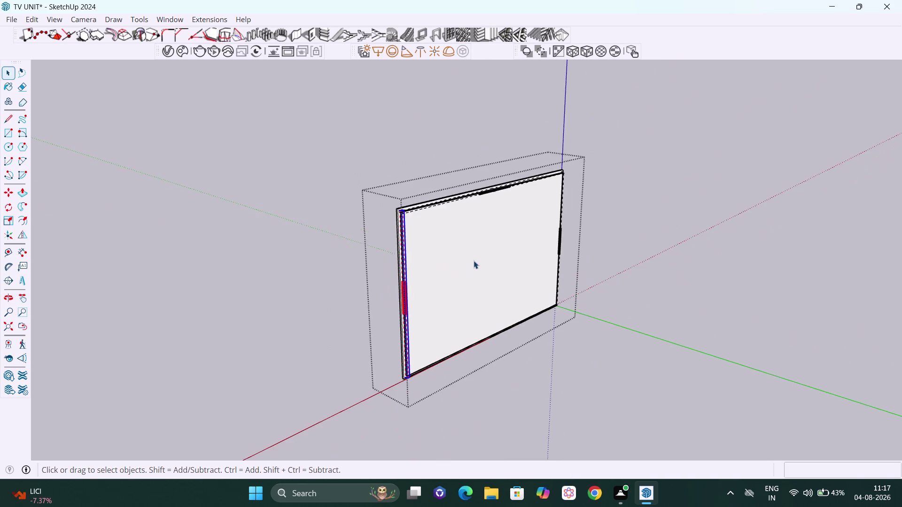
scroll(down, 3)
middle_drag(523, 331, 440, 254)
scroll(up, 3)
middle_drag(534, 331, 499, 318)
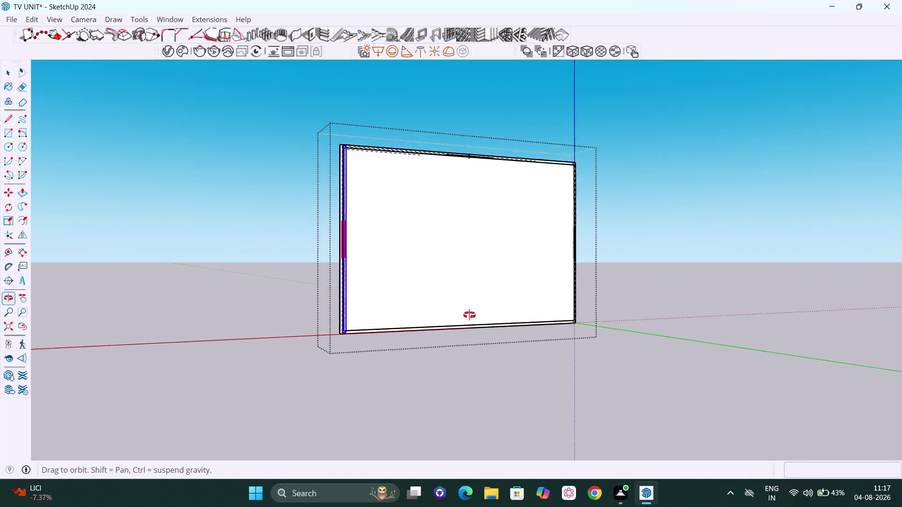
middle_drag(499, 317, 368, 293)
scroll(up, 3)
scroll(up, 3)
middle_drag(542, 344, 556, 259)
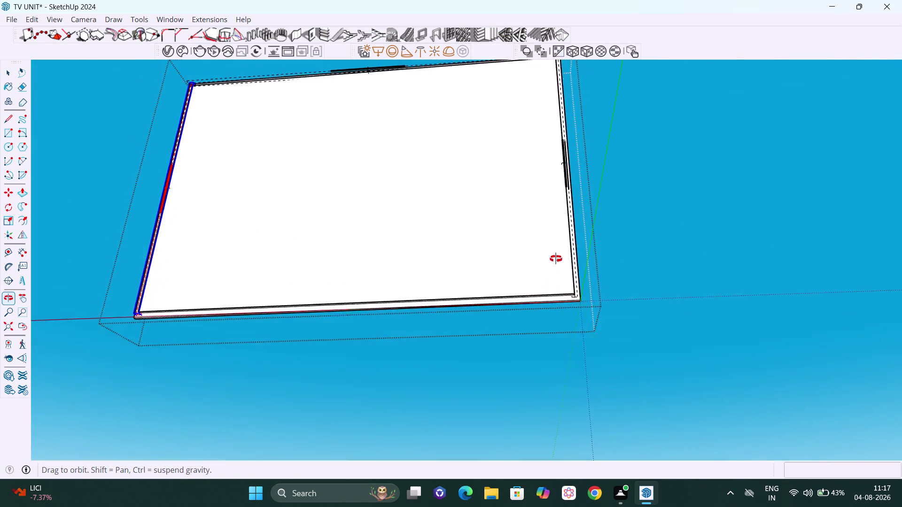
scroll(up, 3)
middle_drag(556, 259, 578, 214)
middle_drag(571, 266, 561, 196)
scroll(up, 3)
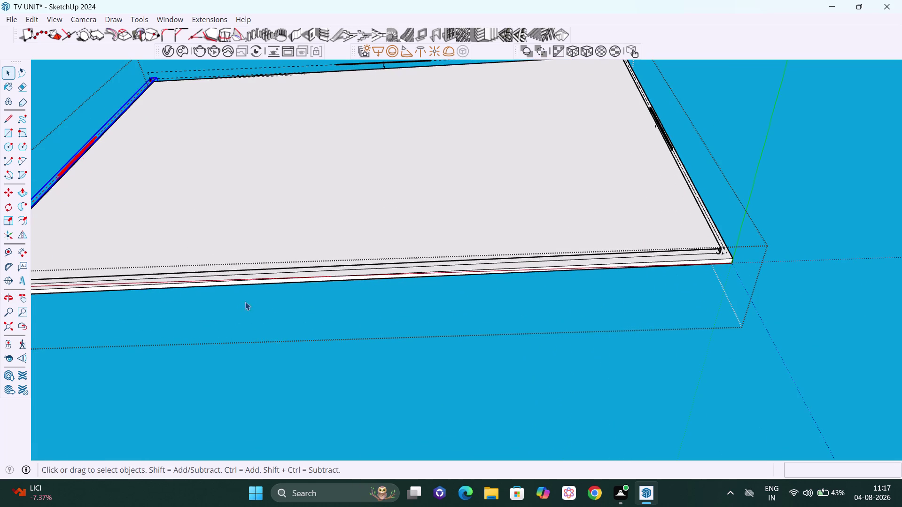
key(h)
drag(278, 310, 360, 384)
scroll(up, 3)
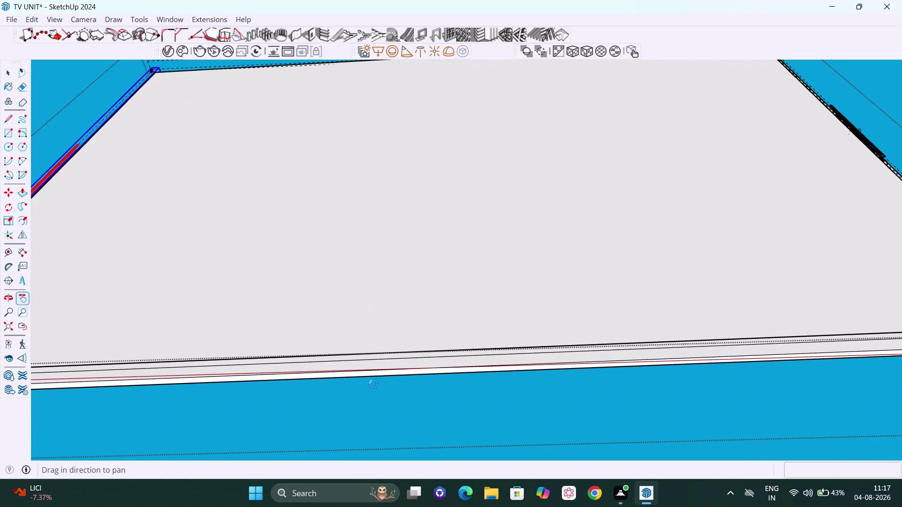
middle_drag(377, 383, 384, 281)
middle_drag(386, 344, 388, 337)
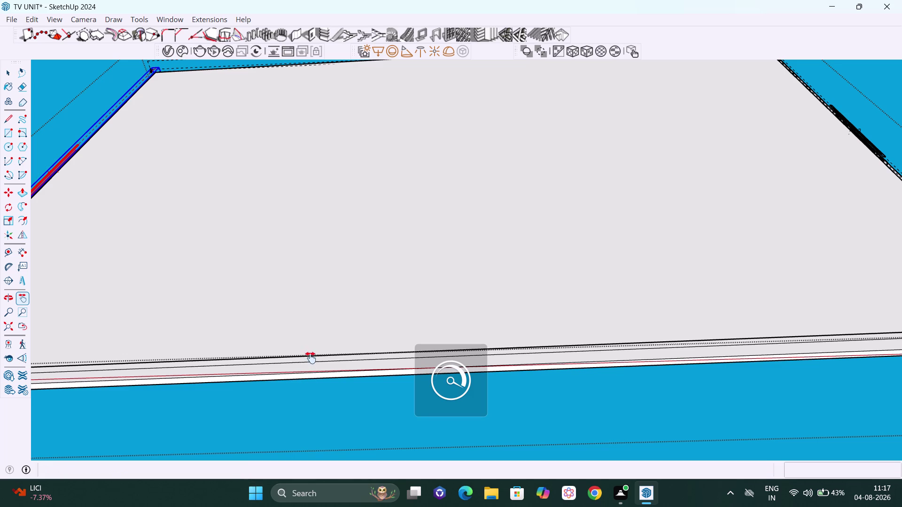
drag(298, 376, 556, 361)
drag(321, 362, 374, 350)
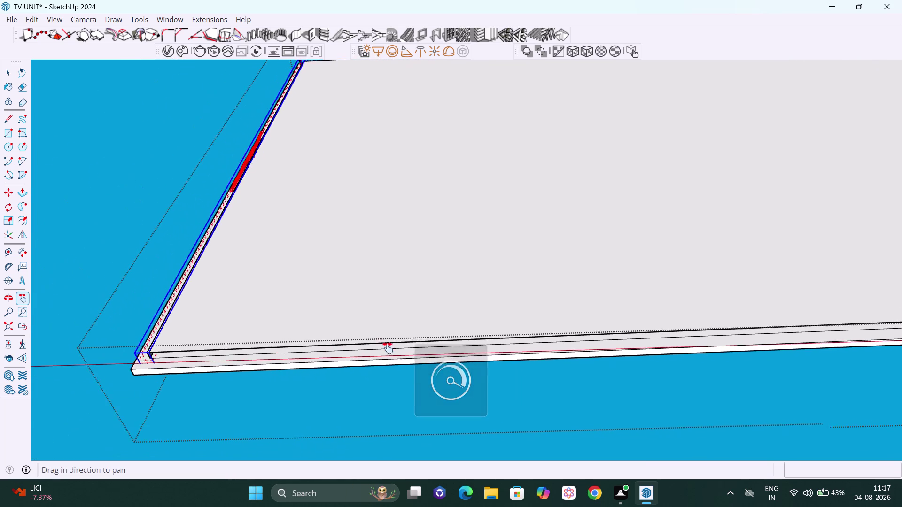
drag(374, 350, 388, 348)
scroll(up, 3)
middle_drag(232, 353, 315, 324)
scroll(up, 3)
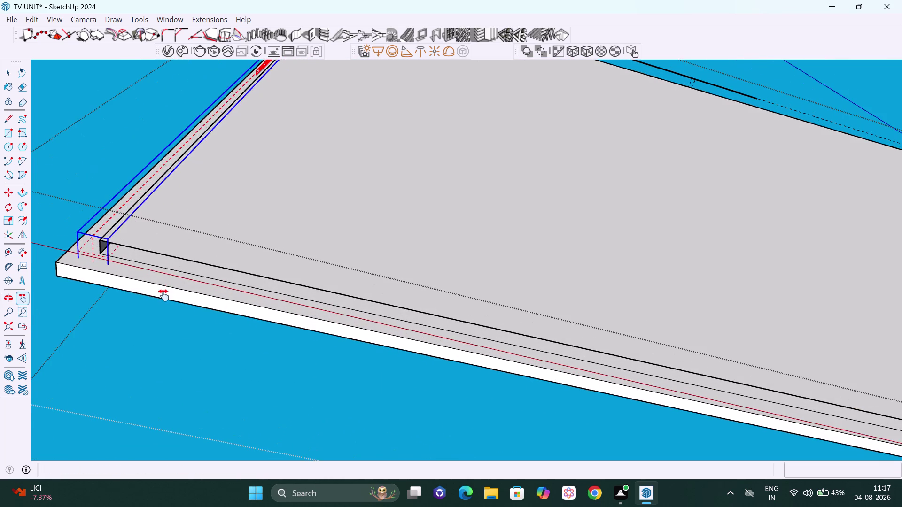
middle_drag(172, 298, 214, 317)
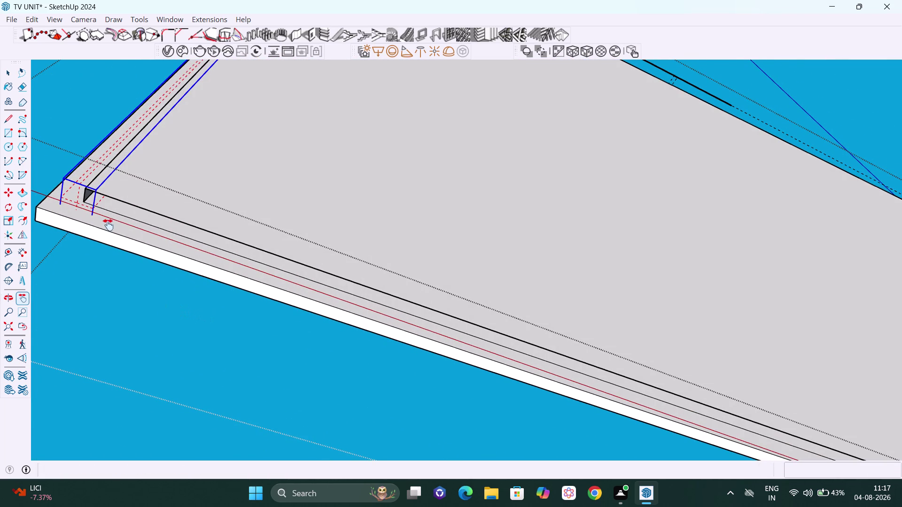
Start a rectangle at the shelf's front-left corner and pan along the shelf.
key(r)
click(87, 205)
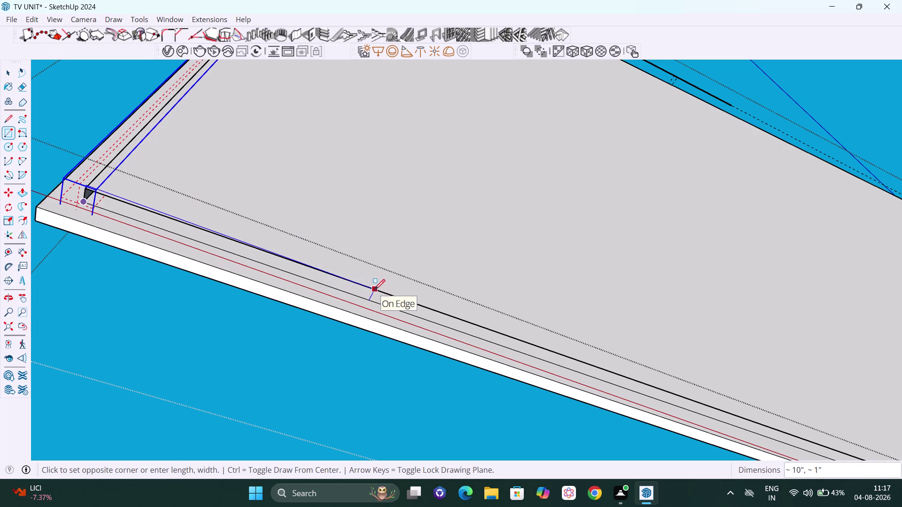
key(Left)
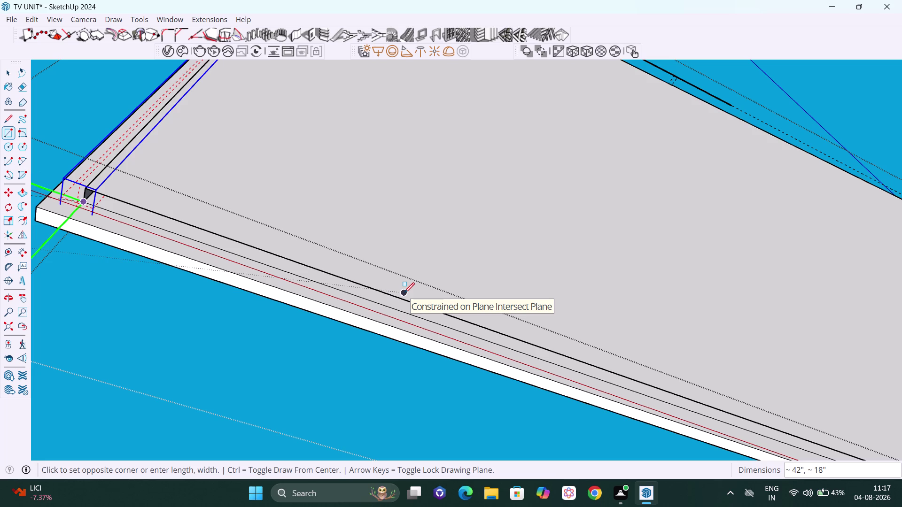
key(Right)
key(Up)
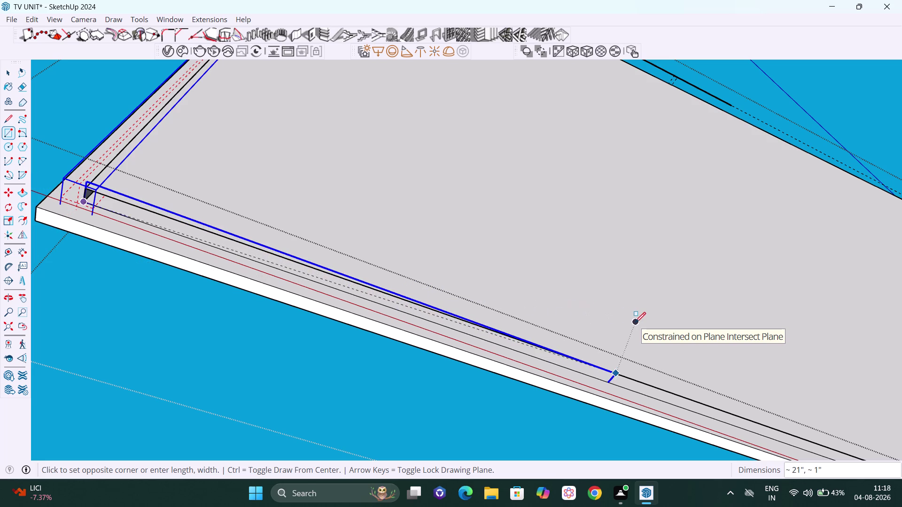
key(h)
drag(635, 322, 481, 284)
scroll(down, 3)
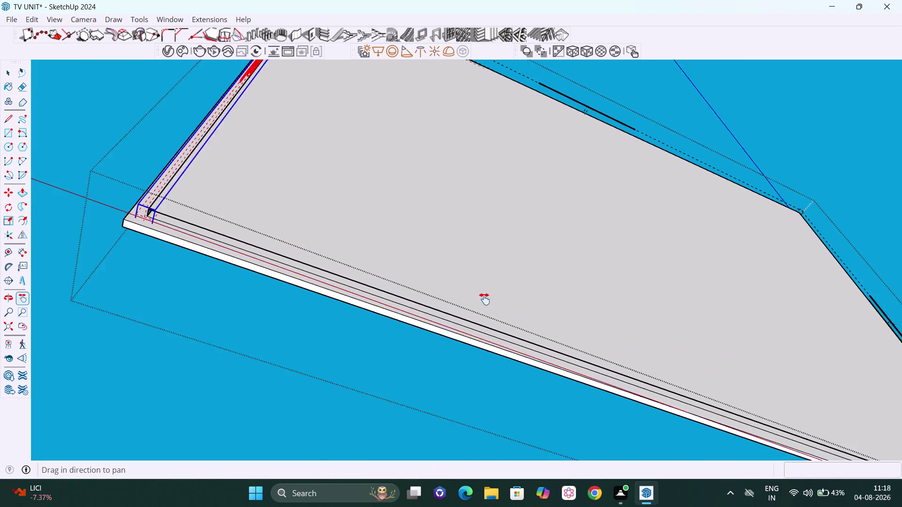
scroll(down, 3)
middle_drag(522, 305, 381, 266)
drag(511, 284, 393, 299)
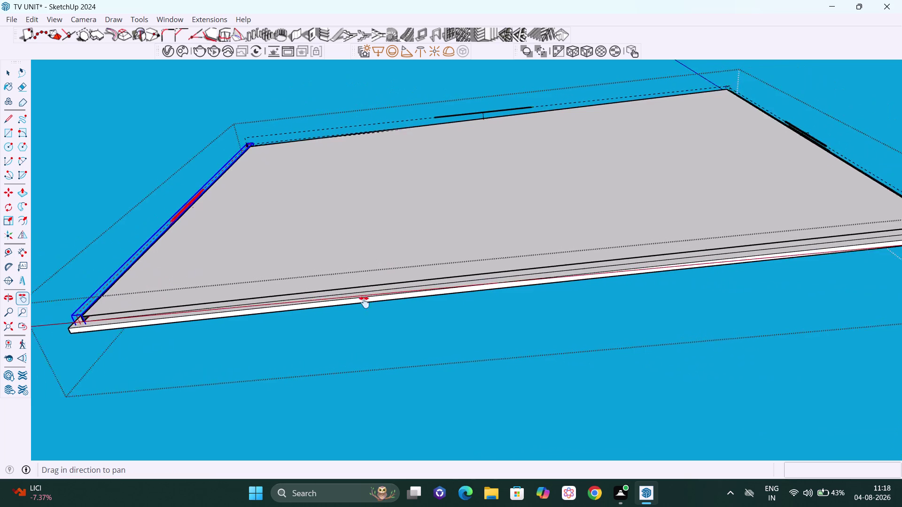
drag(393, 300, 233, 316)
scroll(up, 3)
drag(718, 265, 621, 298)
Bring the shelf's right front corner into close view.
key(Escape)
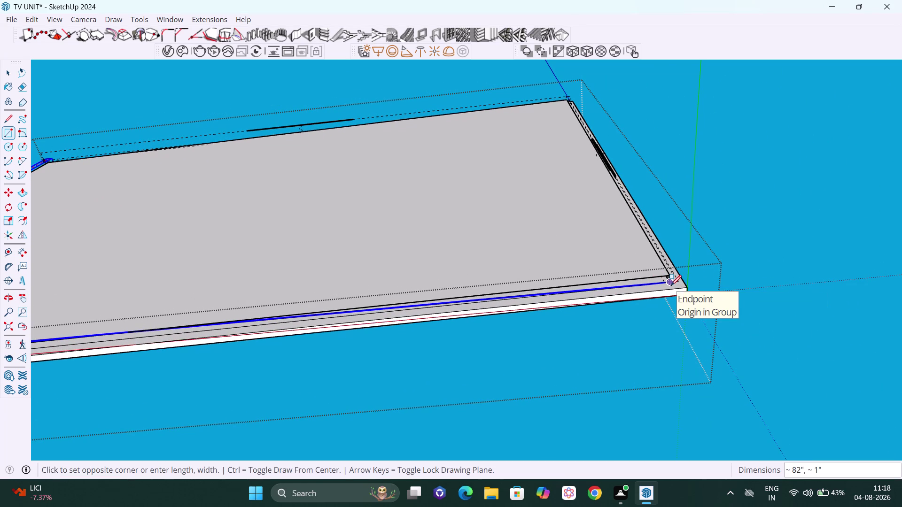
scroll(down, 3)
middle_drag(671, 285, 637, 330)
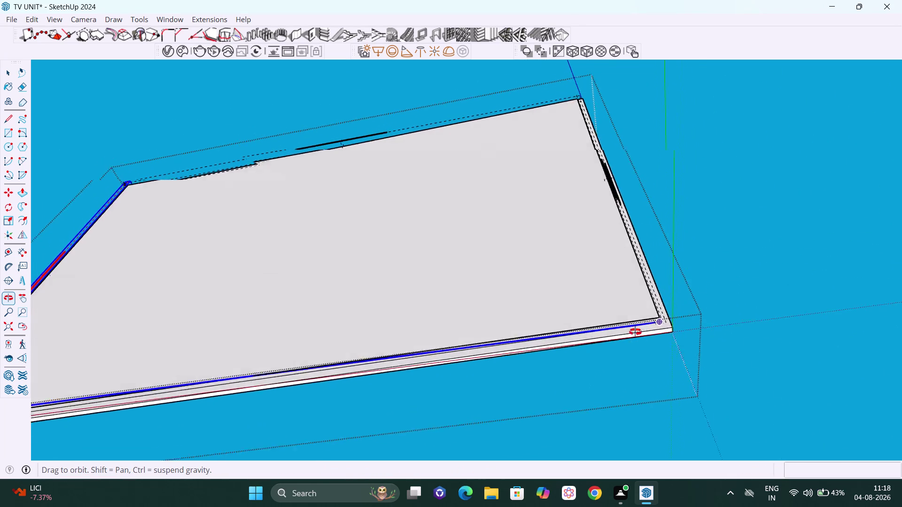
middle_drag(638, 331, 632, 334)
key(h)
drag(547, 290, 749, 282)
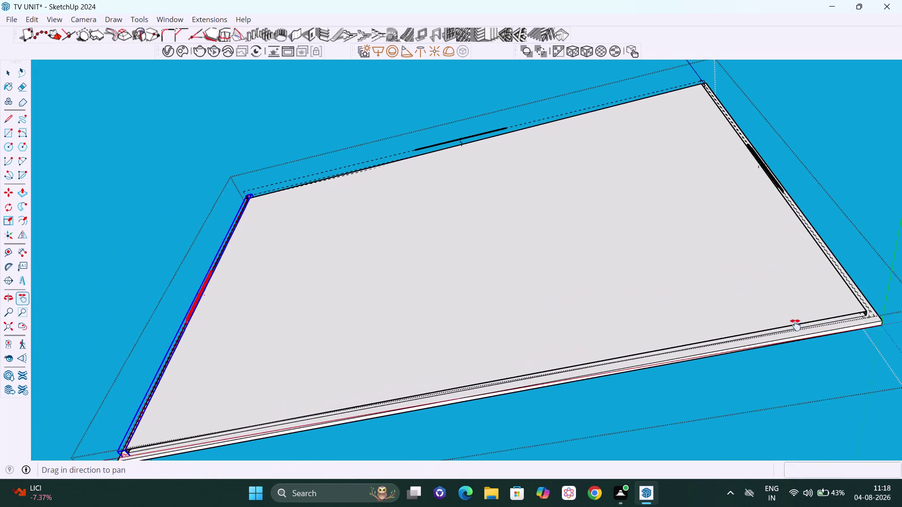
scroll(down, 3)
middle_drag(817, 346, 777, 341)
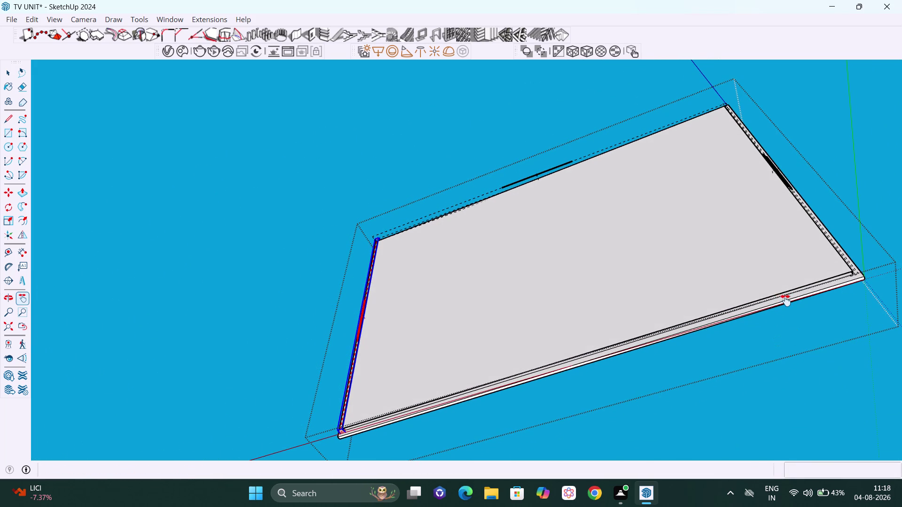
middle_drag(807, 301, 783, 391)
drag(573, 355, 528, 220)
scroll(down, 3)
middle_drag(790, 178, 796, 182)
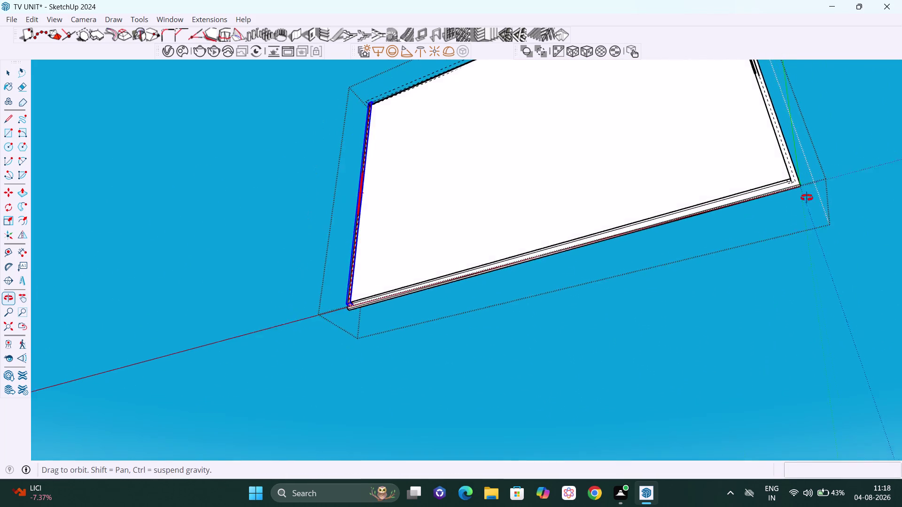
middle_drag(795, 182, 806, 325)
drag(724, 288, 709, 245)
middle_drag(701, 260, 682, 207)
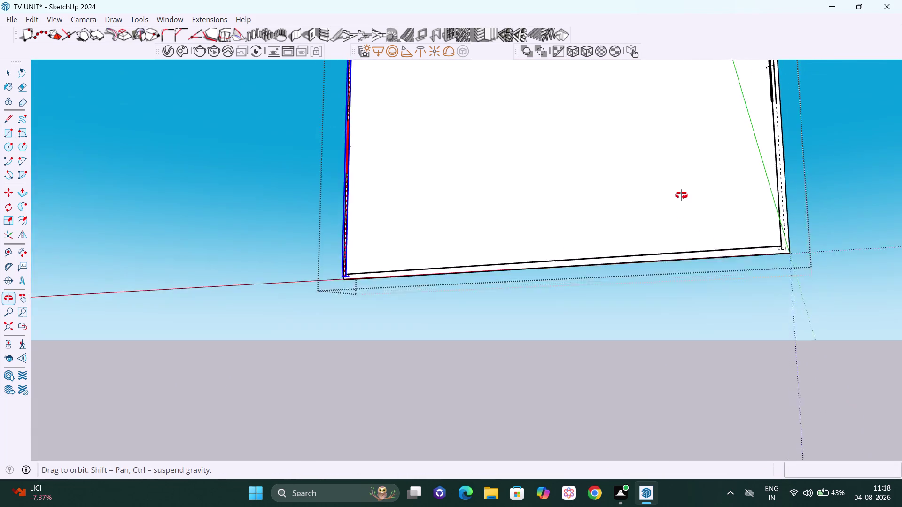
middle_drag(682, 207, 690, 100)
middle_drag(580, 315, 560, 289)
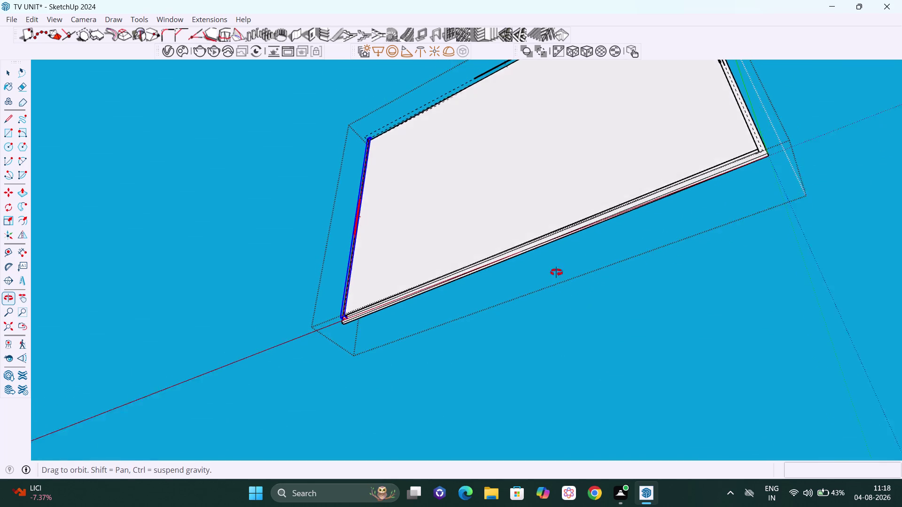
middle_drag(560, 290, 552, 259)
drag(604, 244, 525, 281)
middle_drag(638, 237, 647, 258)
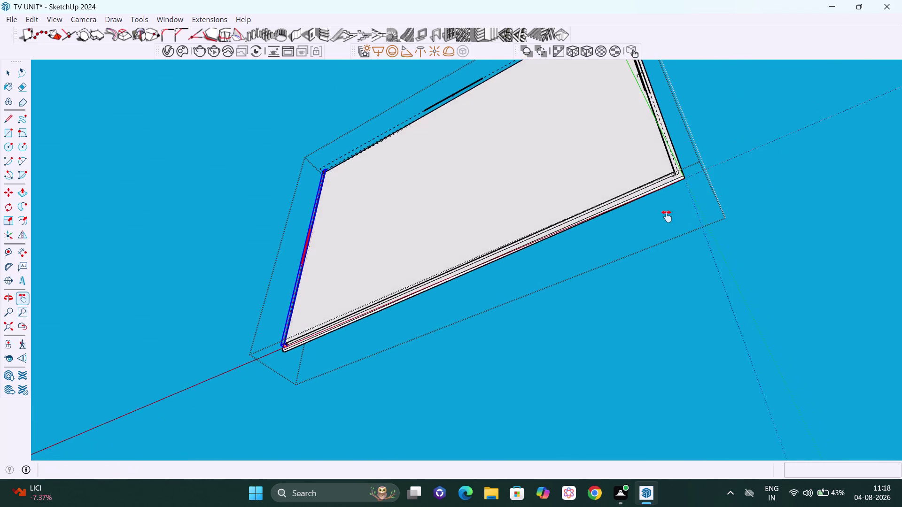
scroll(up, 3)
scroll(up, 3)
middle_drag(675, 187, 674, 194)
scroll(up, 3)
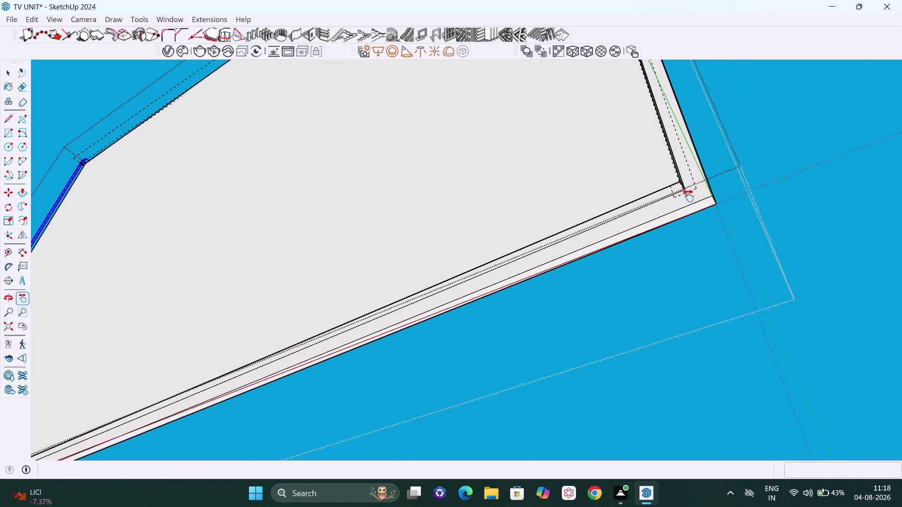
scroll(up, 3)
key(Escape)
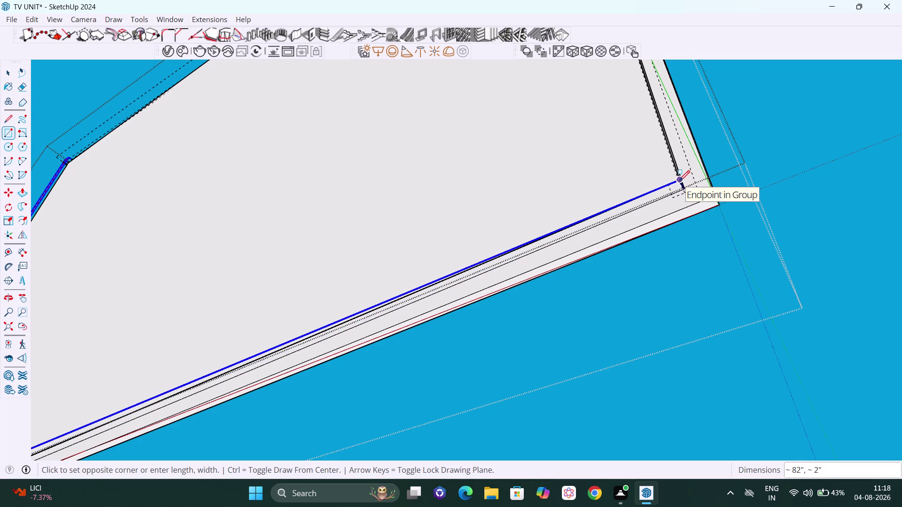
Finish the roughly 82-inch strip rectangle at the shelf's right end and inspect it.
click(679, 181)
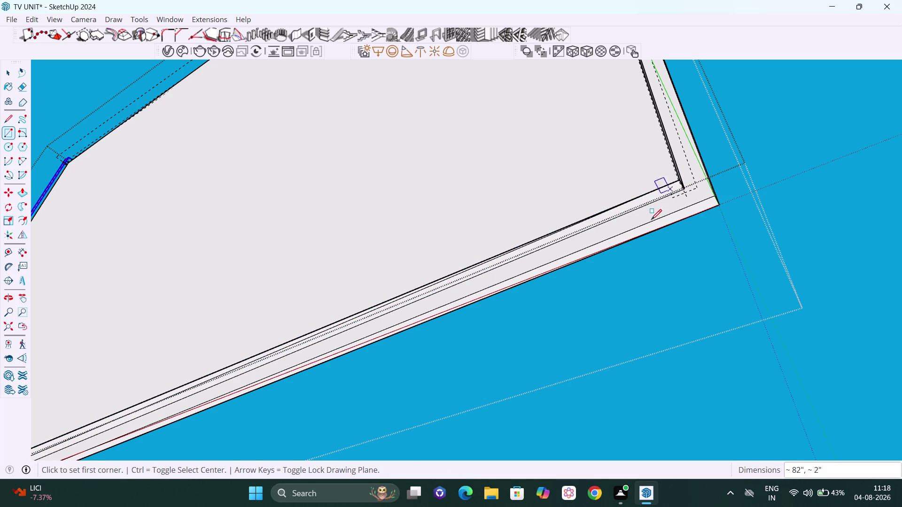
scroll(down, 3)
scroll(down, 3)
scroll(down, 3)
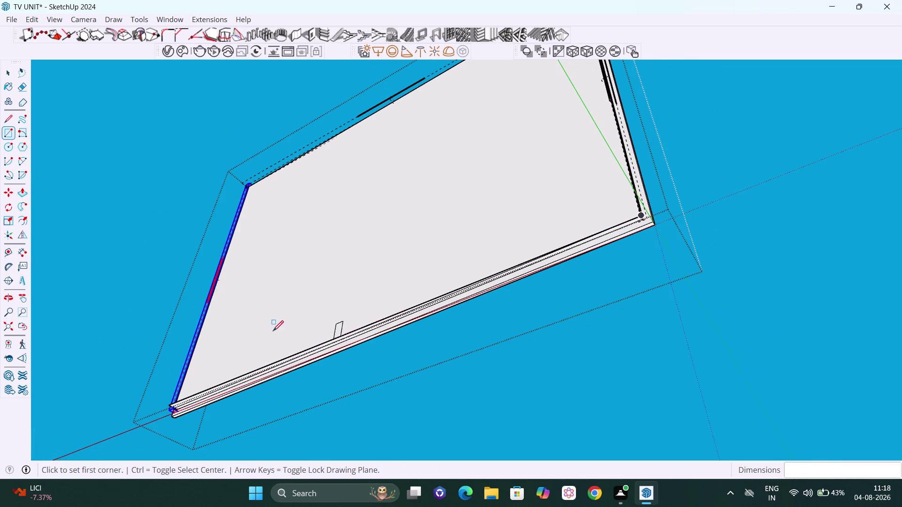
key(space)
scroll(down, 3)
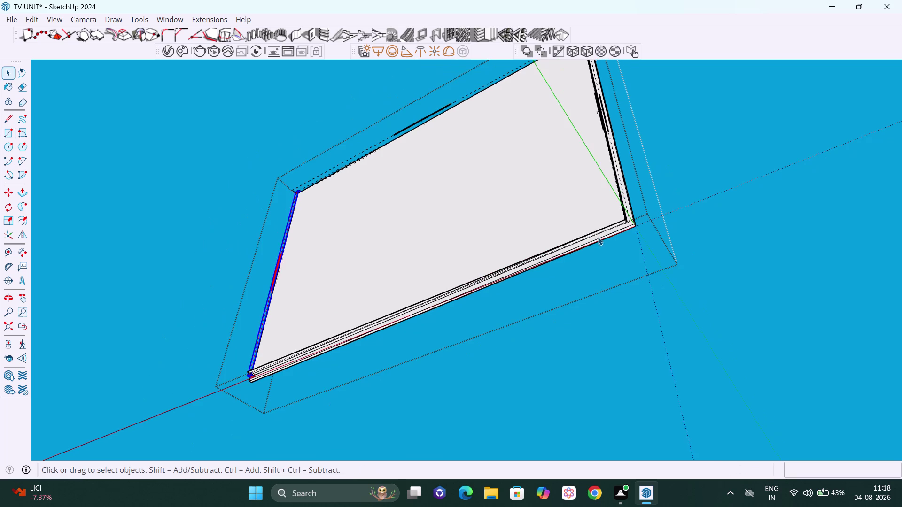
middle_drag(602, 238, 581, 331)
key(h)
drag(439, 295, 599, 268)
middle_drag(477, 355, 720, 338)
scroll(up, 3)
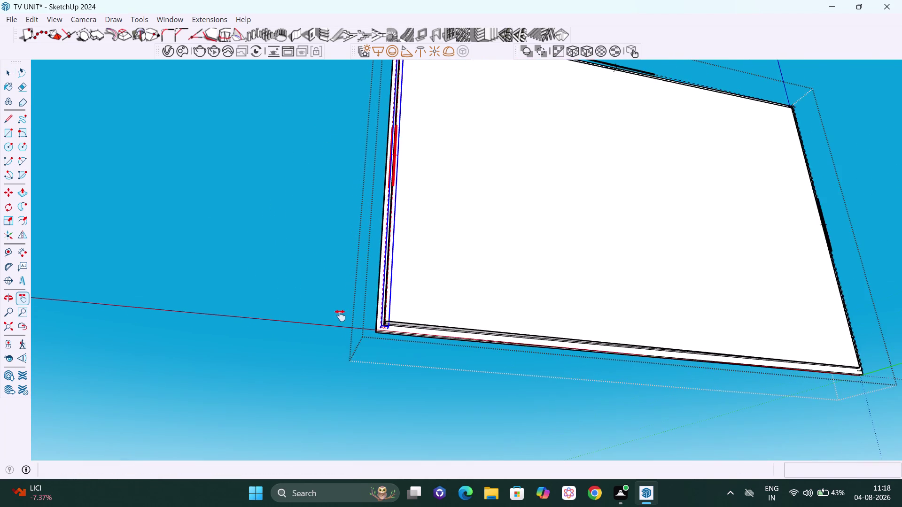
scroll(up, 3)
middle_drag(414, 343, 453, 399)
scroll(up, 3)
middle_drag(334, 373, 332, 403)
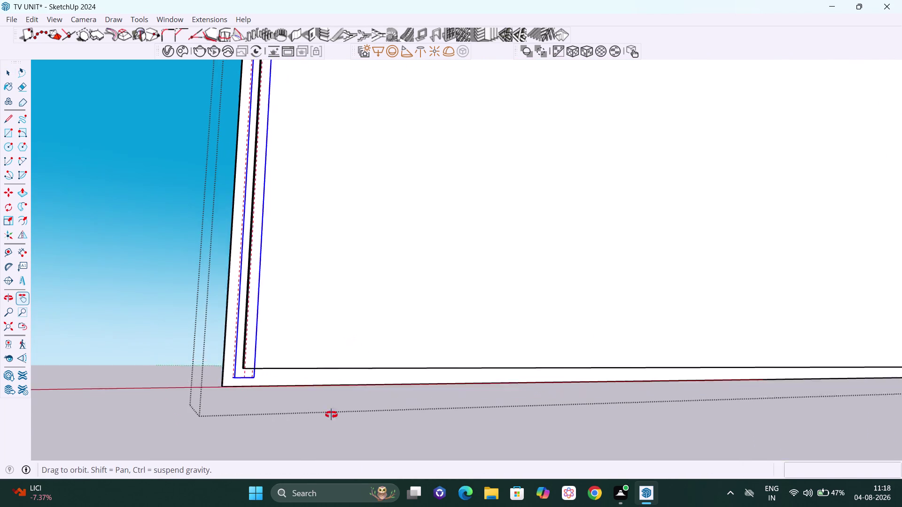
middle_drag(332, 403, 329, 482)
middle_drag(302, 361, 469, 354)
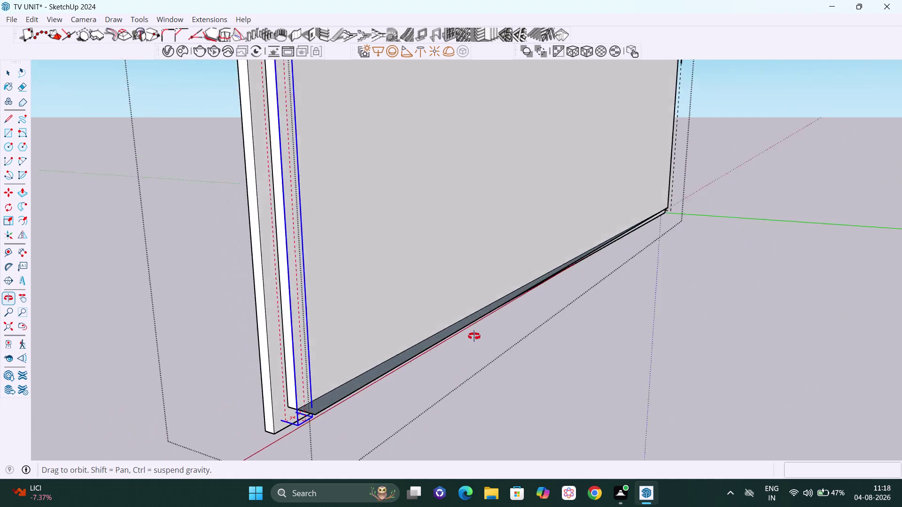
middle_drag(469, 353, 458, 136)
scroll(down, 3)
middle_drag(470, 178, 433, 159)
scroll(down, 3)
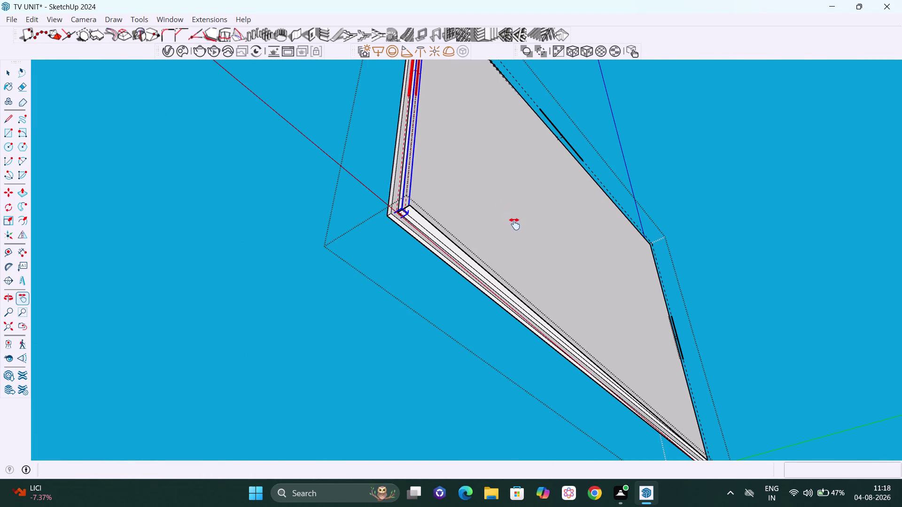
drag(512, 225, 409, 197)
middle_drag(622, 426, 544, 339)
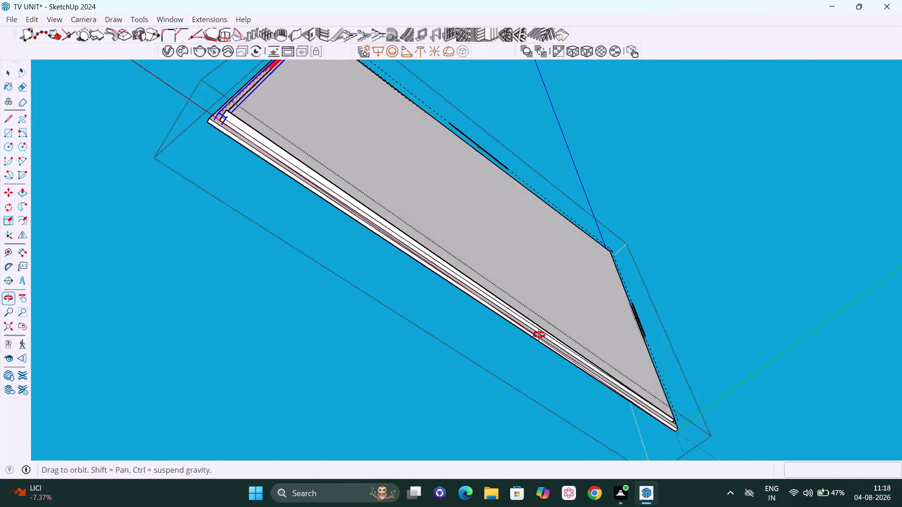
middle_drag(544, 340, 512, 425)
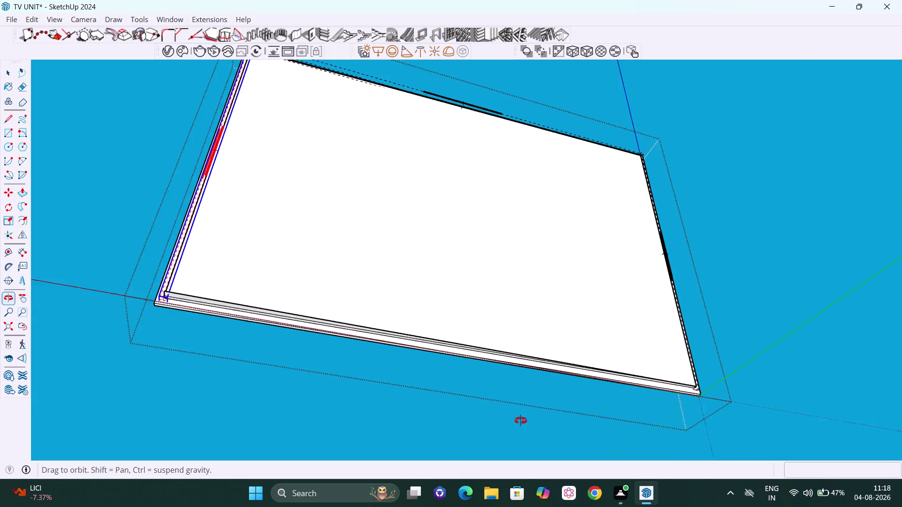
middle_drag(512, 425, 535, 478)
middle_drag(246, 328, 263, 415)
scroll(up, 3)
middle_drag(242, 411, 256, 300)
scroll(up, 3)
middle_drag(255, 229, 271, 185)
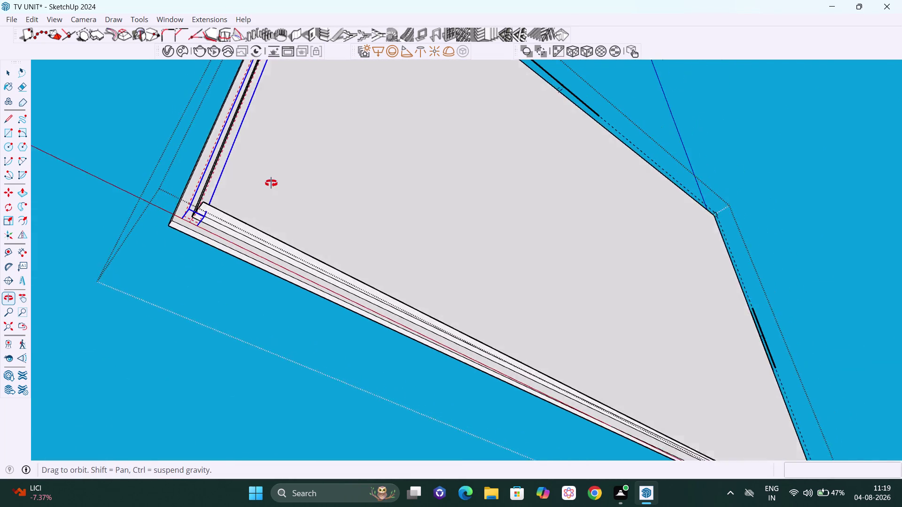
middle_drag(271, 184, 271, 183)
scroll(up, 3)
scroll(up, 3)
middle_drag(222, 247, 335, 228)
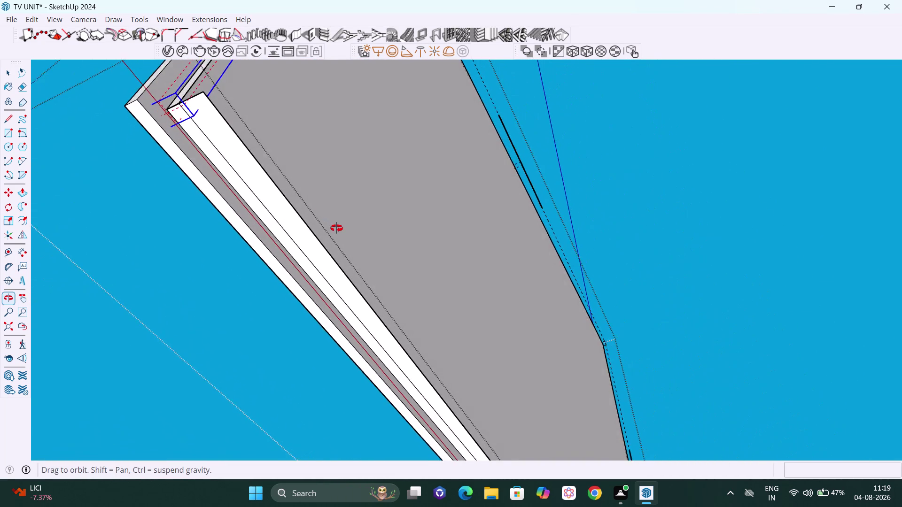
middle_drag(336, 229, 337, 228)
key(space)
Try deleting the strip's face and its edges, undoing each deletion.
click(257, 181)
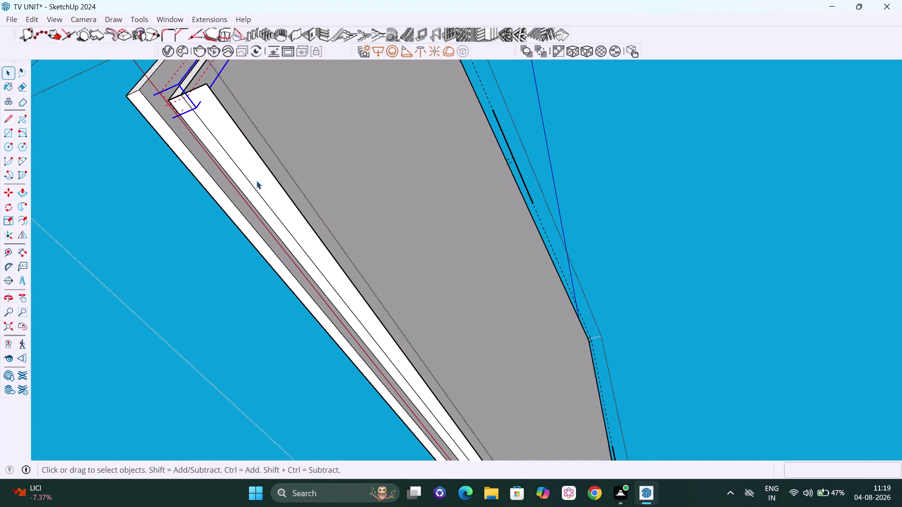
key(Delete)
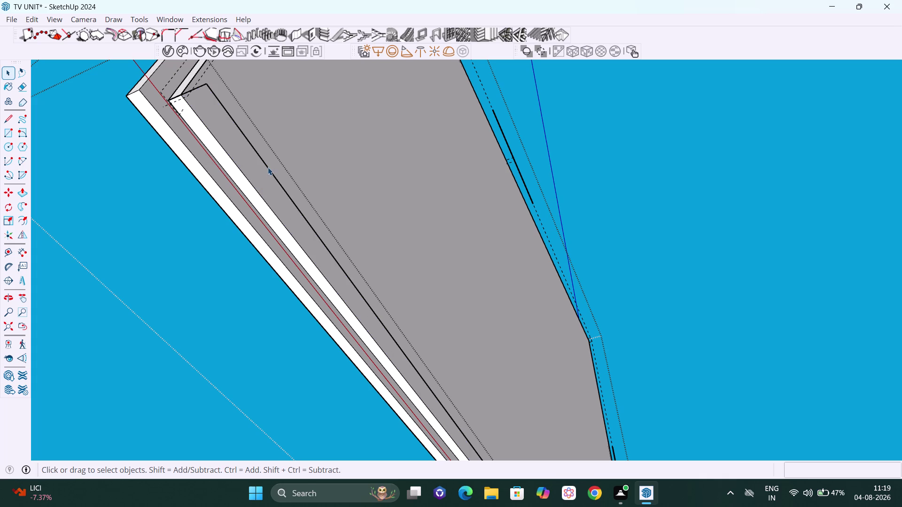
key(ctrl+z)
double_click(261, 179)
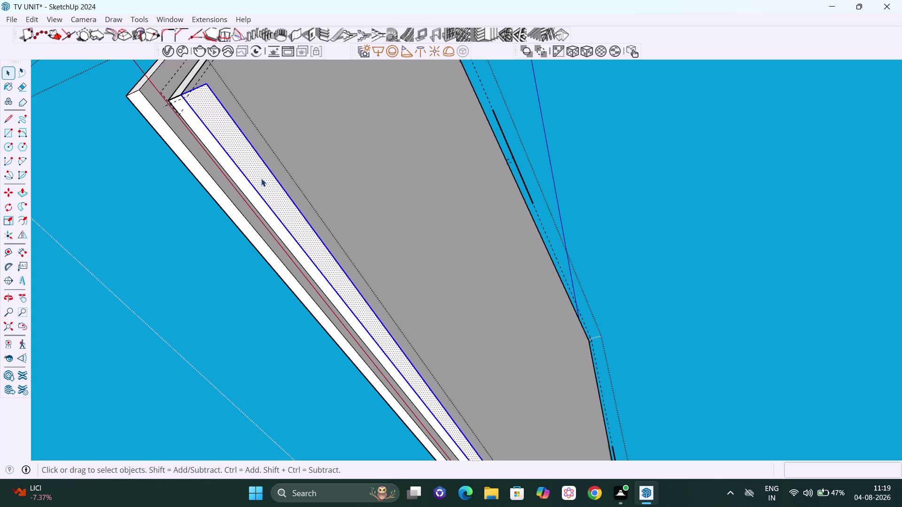
key(Delete)
scroll(down, 3)
scroll(down, 3)
middle_drag(240, 193, 234, 192)
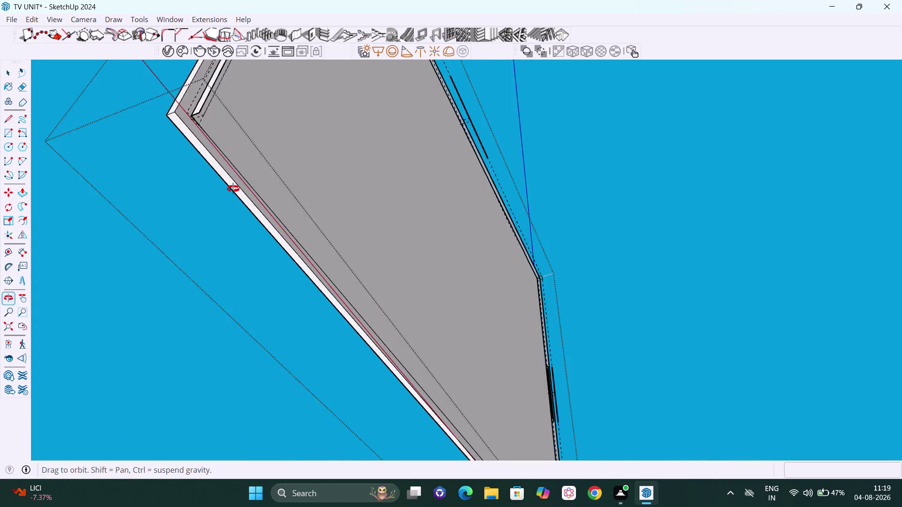
middle_drag(234, 193, 222, 148)
key(ctrl+z)
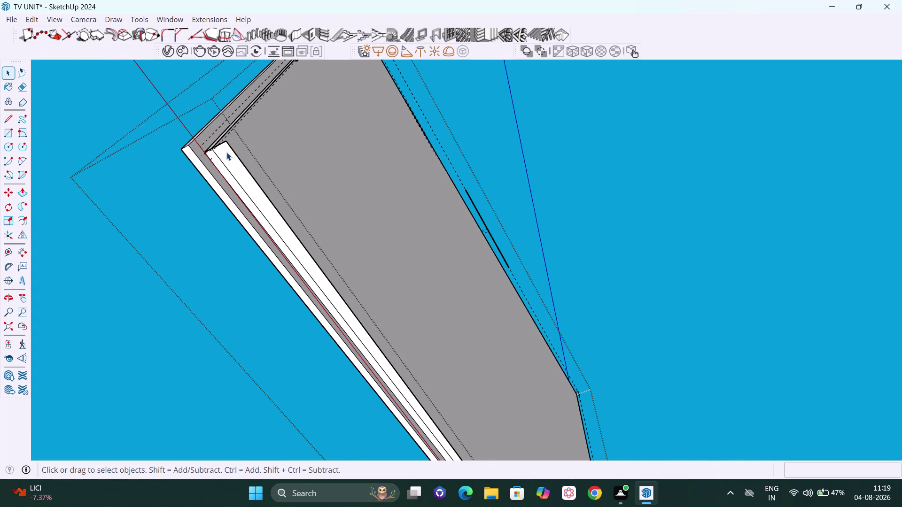
Delete the short and long stray edges at the strip's end, then view the shelf from below.
click(227, 152)
key(Delete)
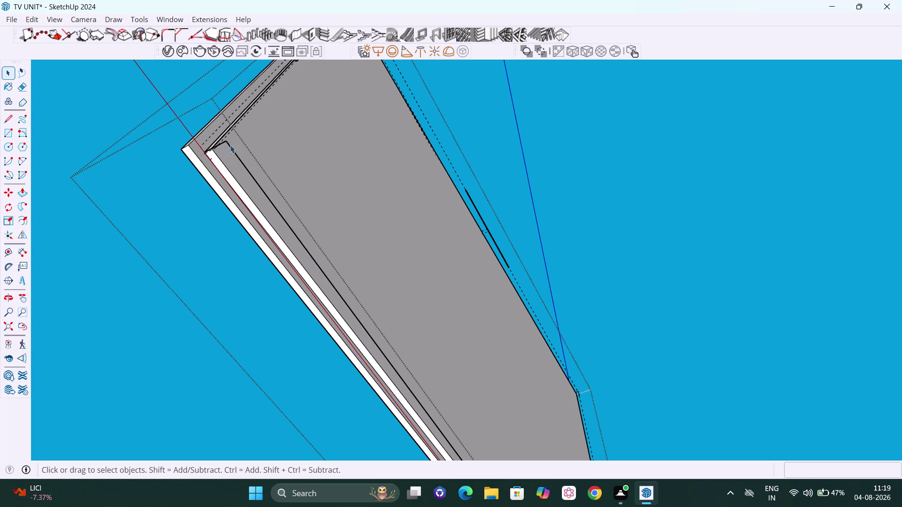
scroll(up, 3)
middle_drag(233, 158, 300, 252)
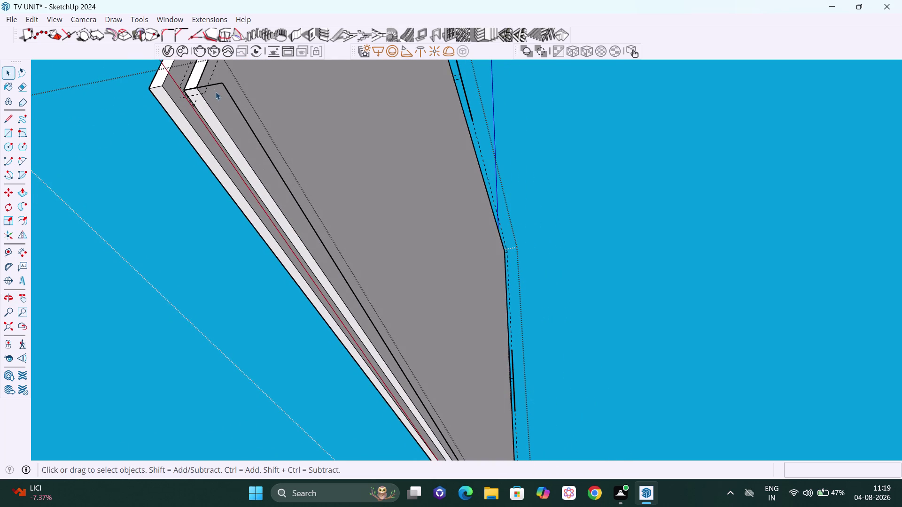
click(214, 85)
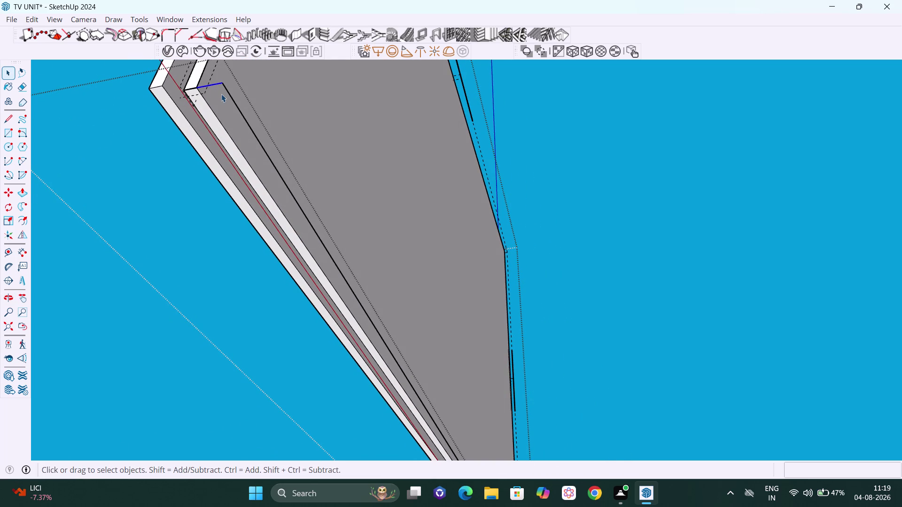
key(Delete)
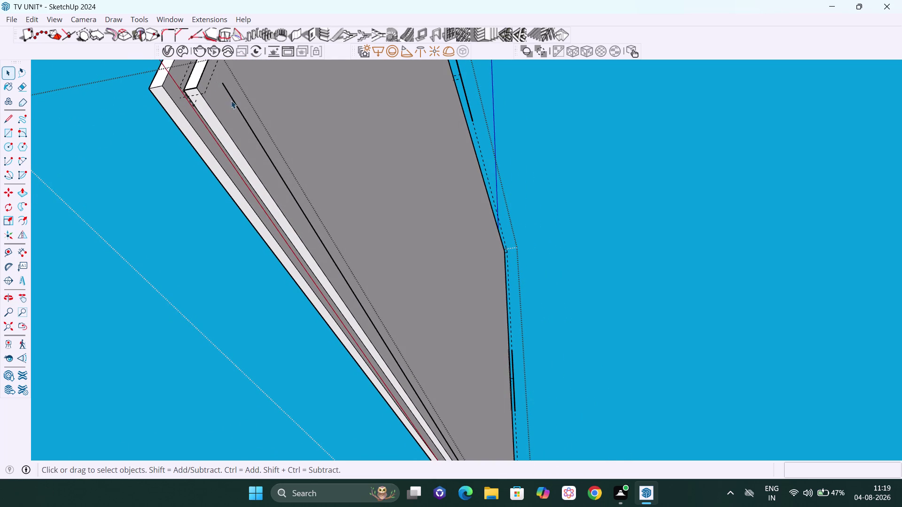
click(234, 101)
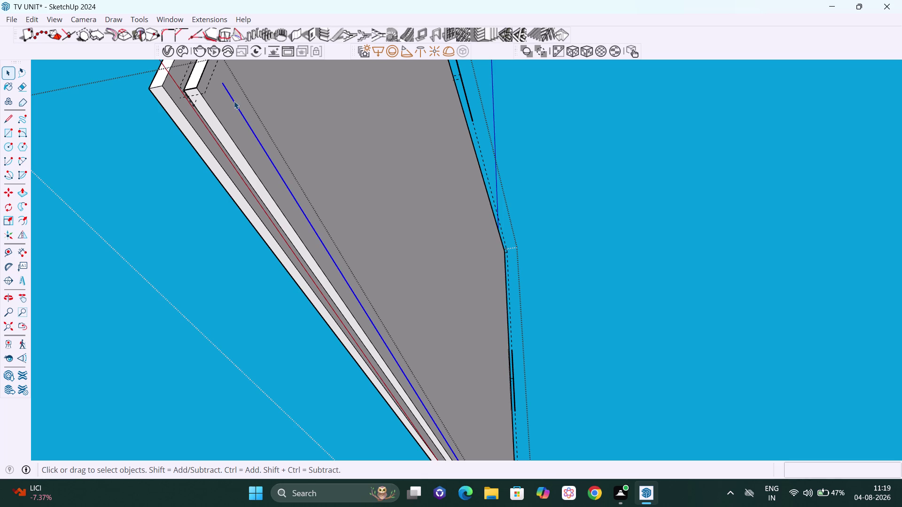
key(Delete)
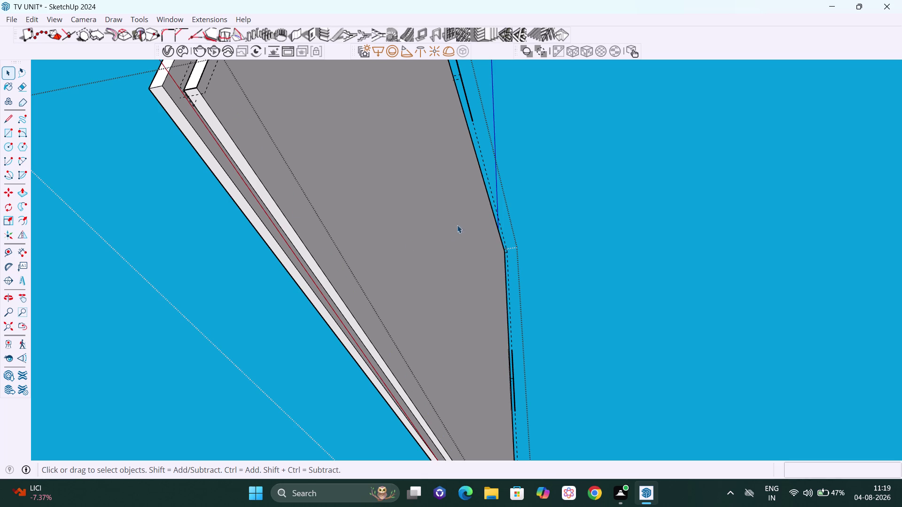
key(h)
drag(459, 223, 255, 140)
scroll(down, 3)
middle_drag(368, 350, 225, 268)
middle_drag(415, 346, 335, 312)
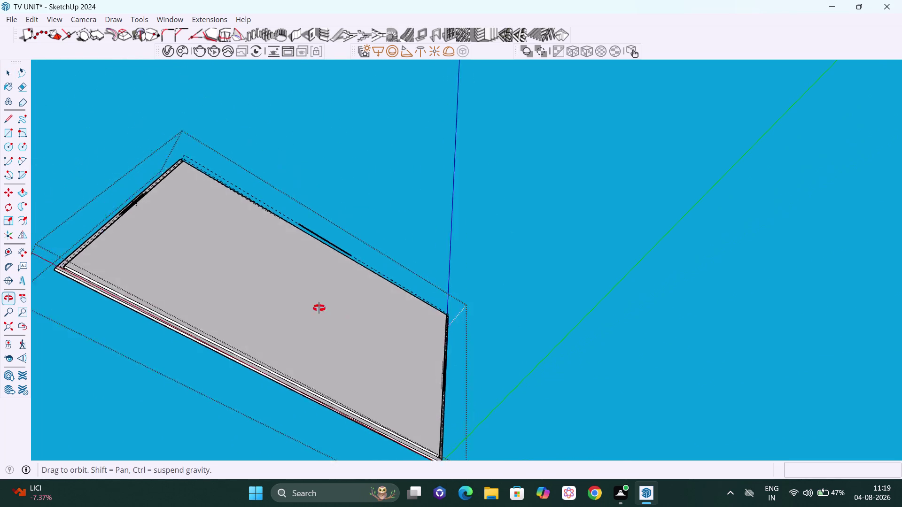
Select the under-shelf strip's face and edges and turn them into a group with Make Group.
middle_drag(335, 312, 232, 282)
drag(570, 376, 380, 273)
middle_drag(267, 393, 316, 344)
scroll(up, 3)
scroll(up, 3)
scroll(up, 3)
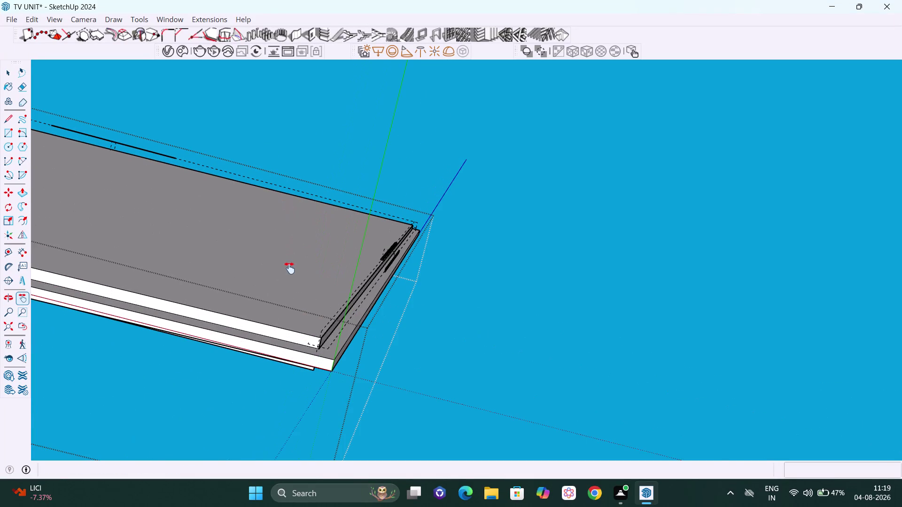
scroll(down, 3)
key(space)
double_click(273, 323)
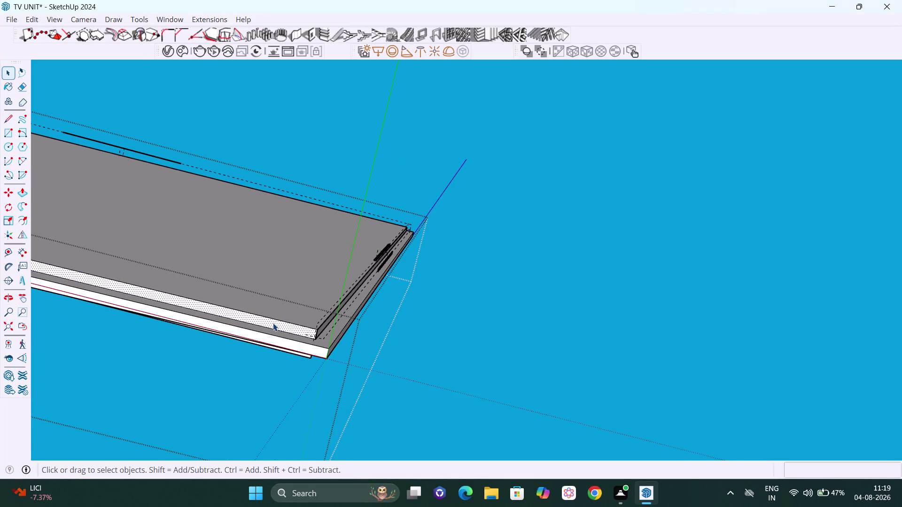
right_click(273, 323)
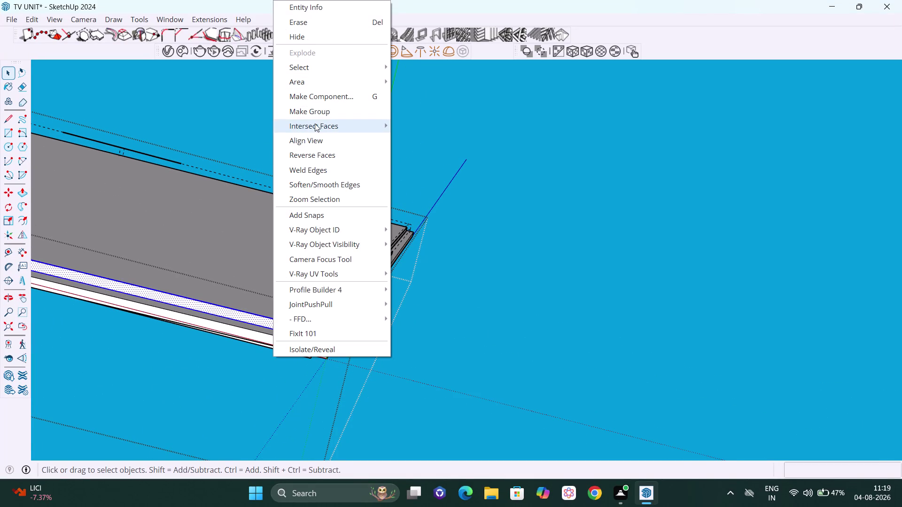
click(315, 115)
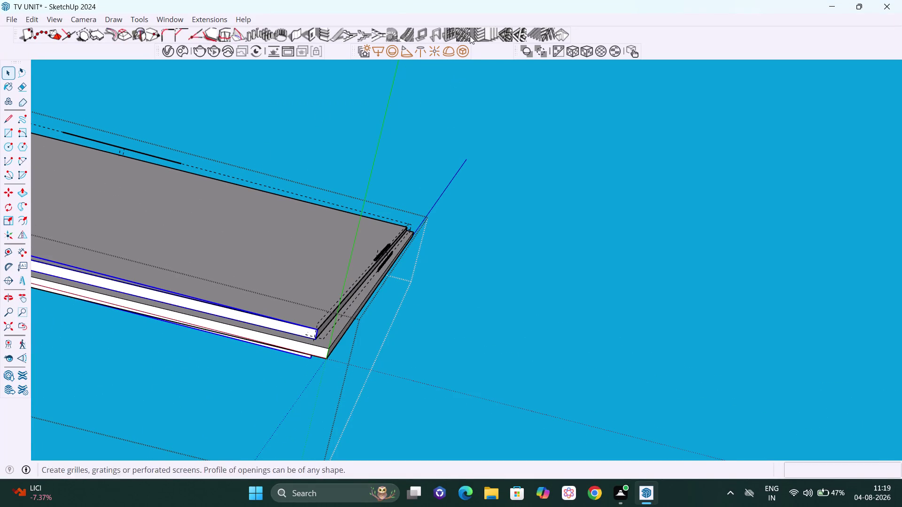
click(464, 49)
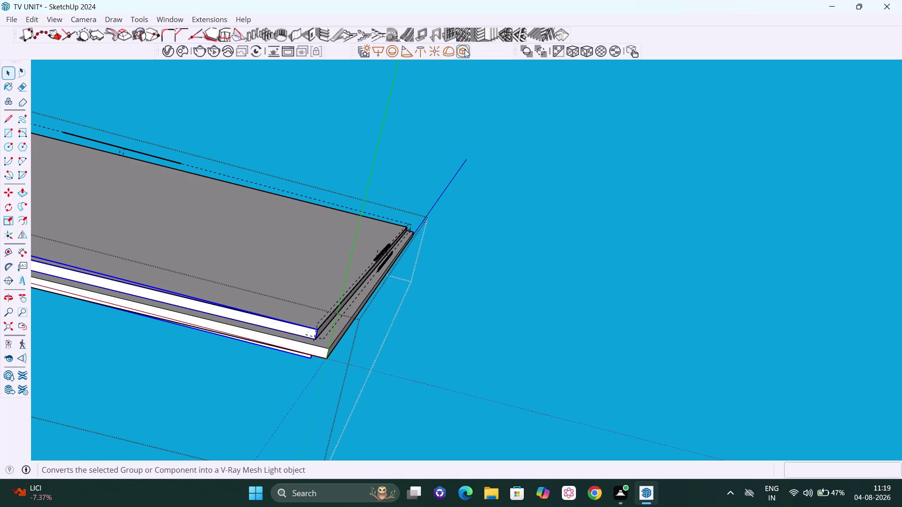
scroll(down, 3)
middle_drag(409, 221, 388, 268)
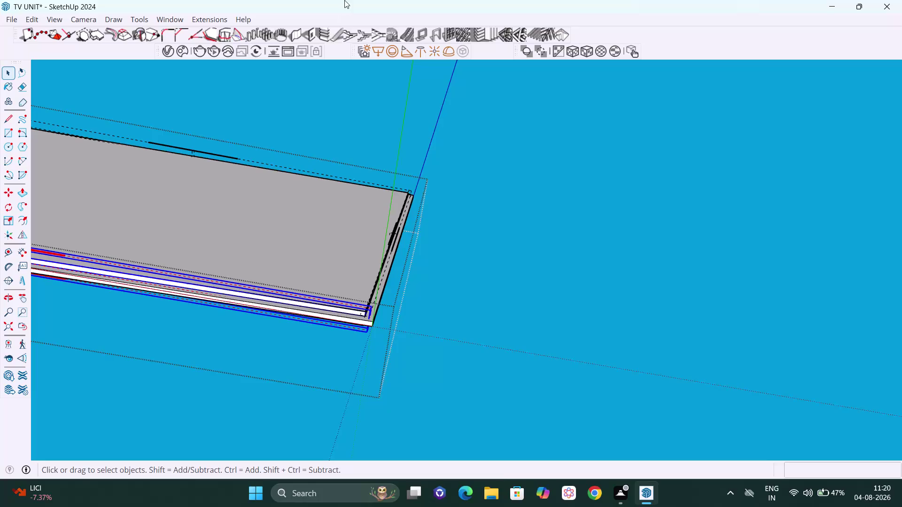
Leave the group and orbit out to view the shelf from below.
scroll(down, 3)
scroll(down, 3)
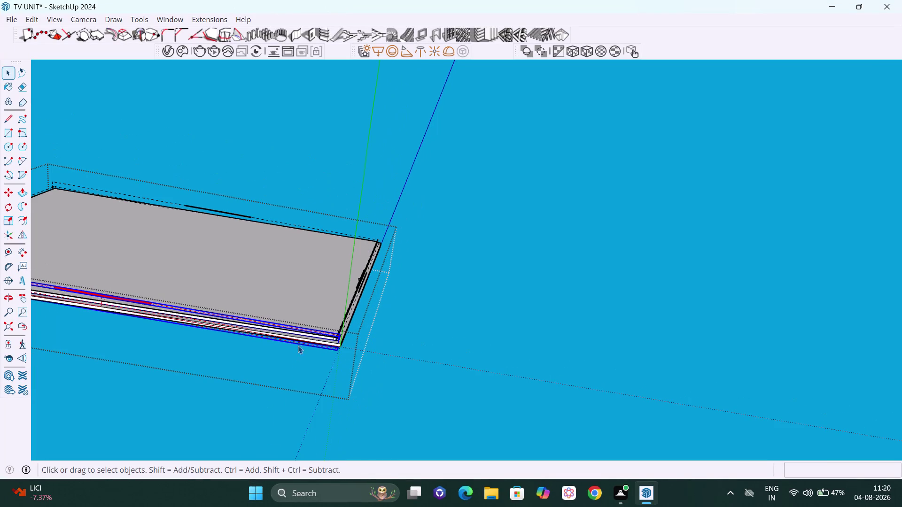
middle_click(287, 415)
click(461, 321)
scroll(down, 3)
middle_drag(379, 292, 374, 294)
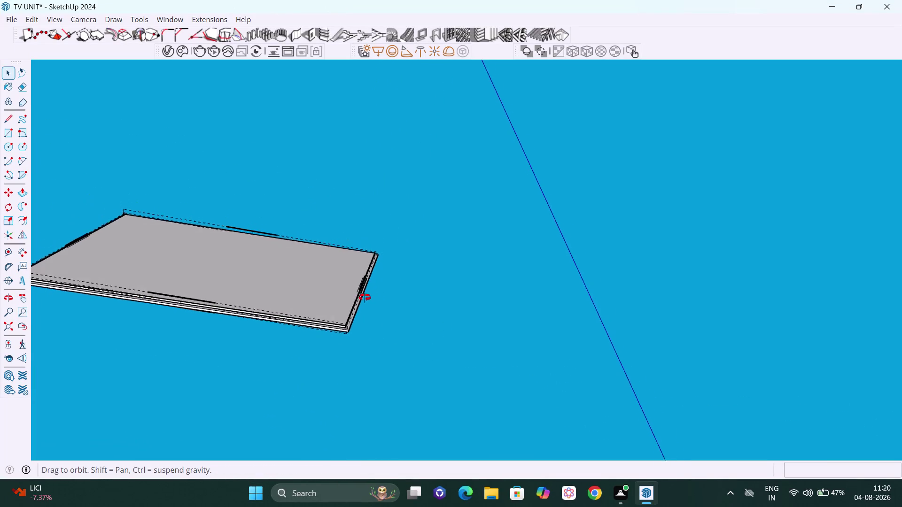
middle_drag(374, 293, 299, 446)
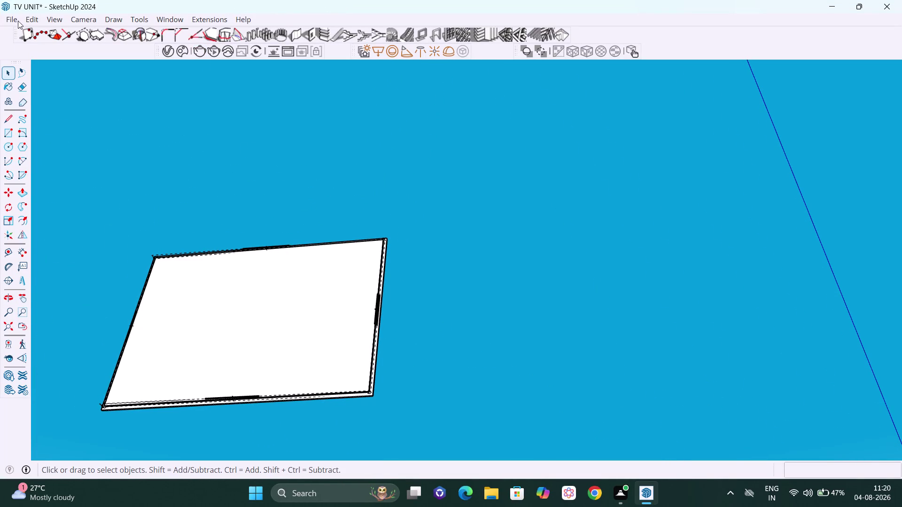
Unhide all hidden parts via Edit > Unhide > All and orbit out to the whole room.
click(33, 17)
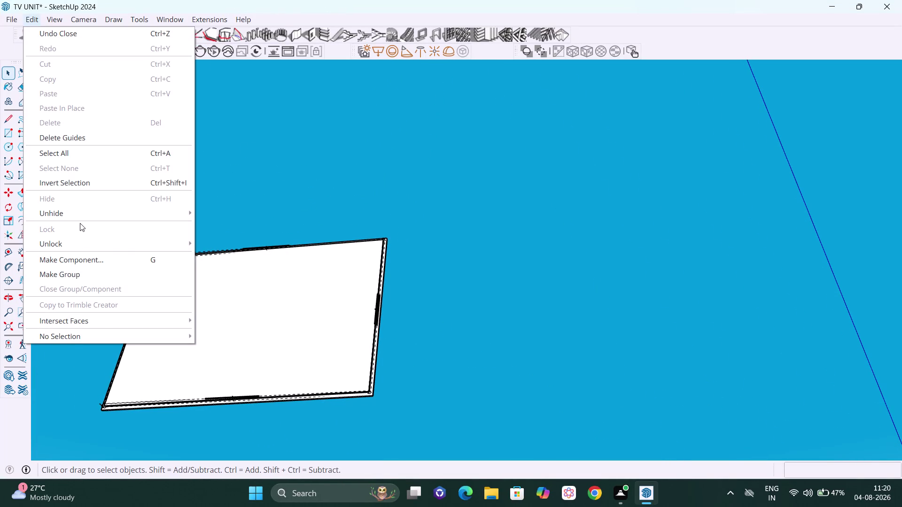
click(80, 211)
click(223, 238)
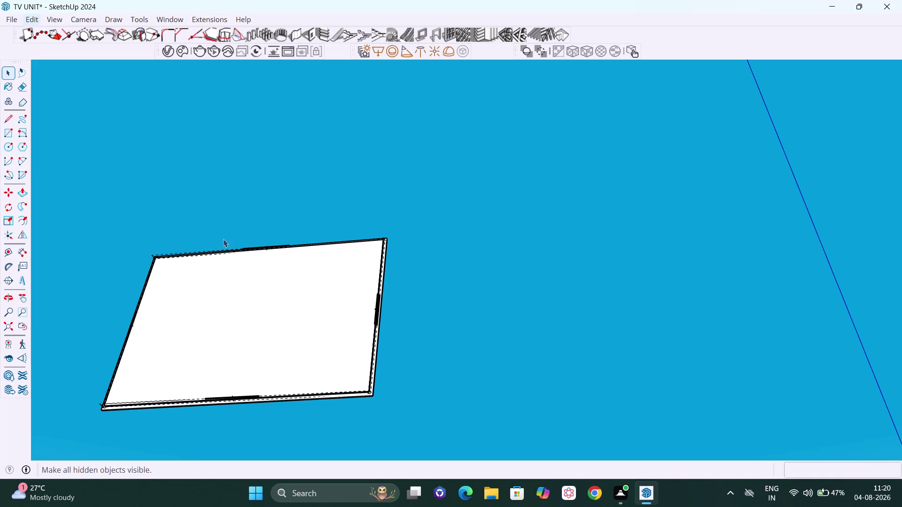
scroll(down, 3)
scroll(down, 3)
middle_drag(490, 307, 228, 321)
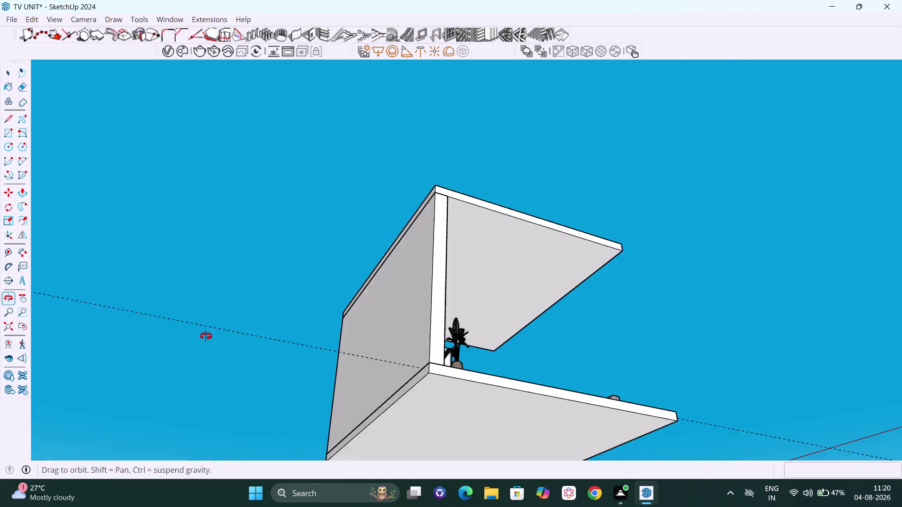
middle_drag(227, 322, 116, 385)
middle_drag(874, 184, 416, 325)
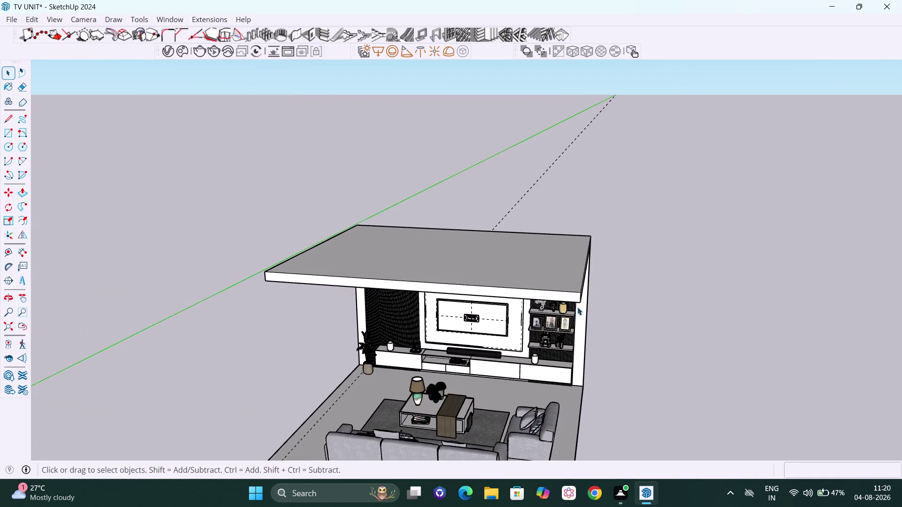
scroll(up, 3)
middle_drag(569, 305, 508, 284)
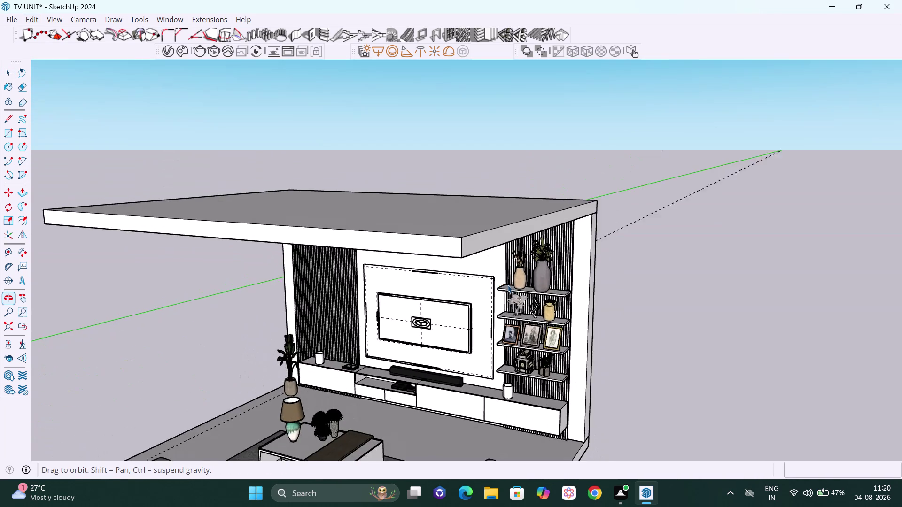
middle_drag(559, 282, 541, 279)
scroll(up, 3)
scroll(up, 3)
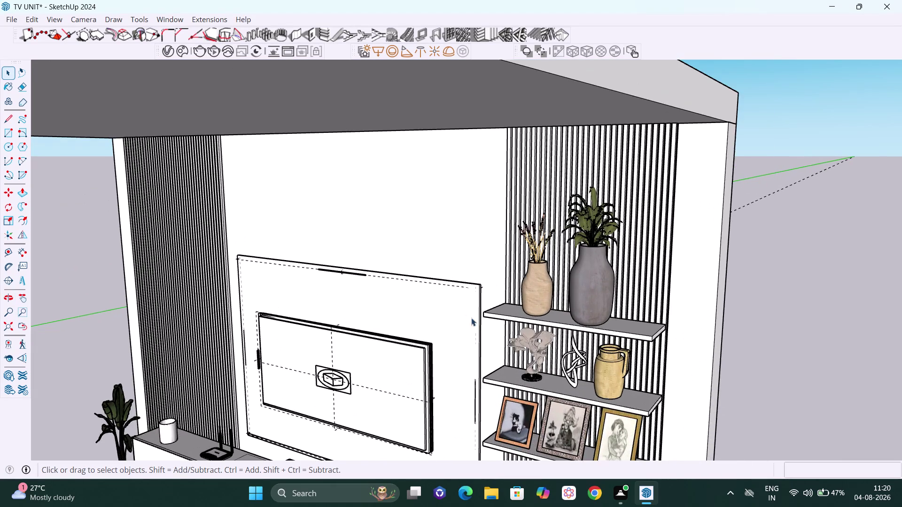
scroll(up, 3)
middle_drag(472, 318, 531, 258)
scroll(down, 3)
scroll(down, 3)
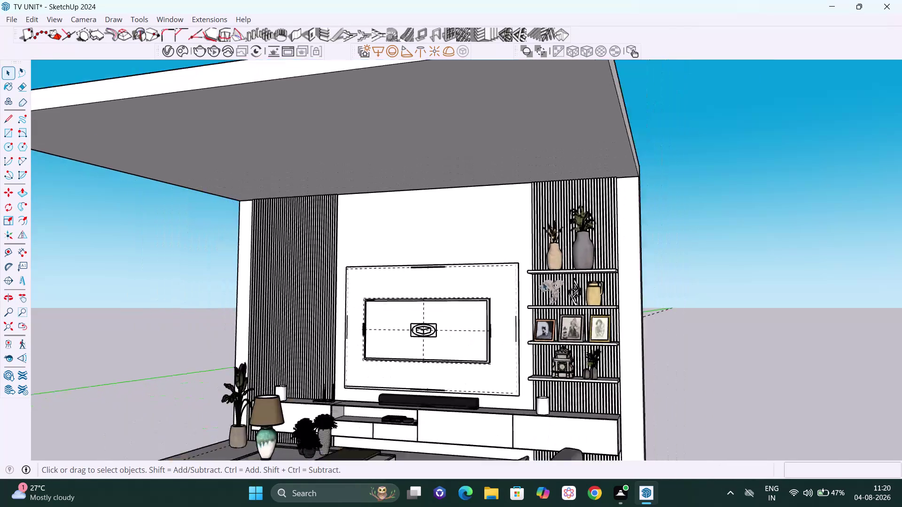
middle_drag(518, 353, 522, 402)
scroll(up, 3)
scroll(up, 3)
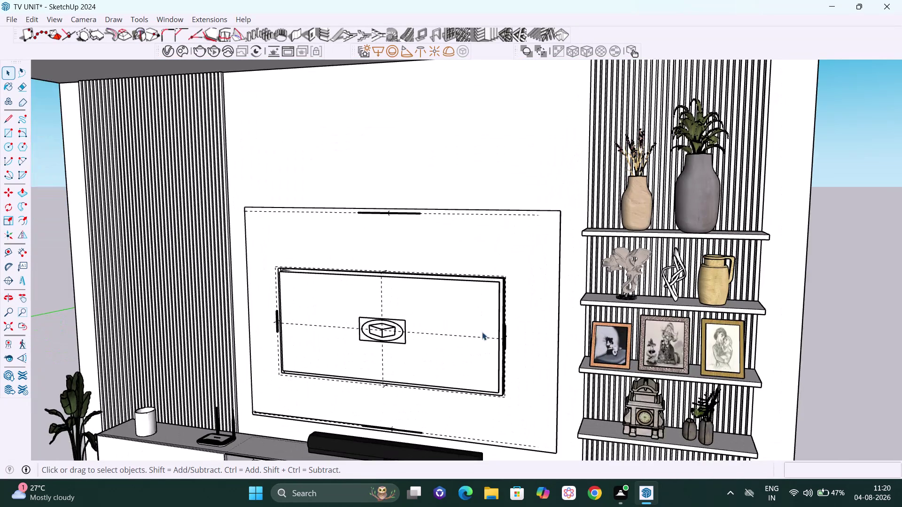
middle_drag(447, 330, 312, 405)
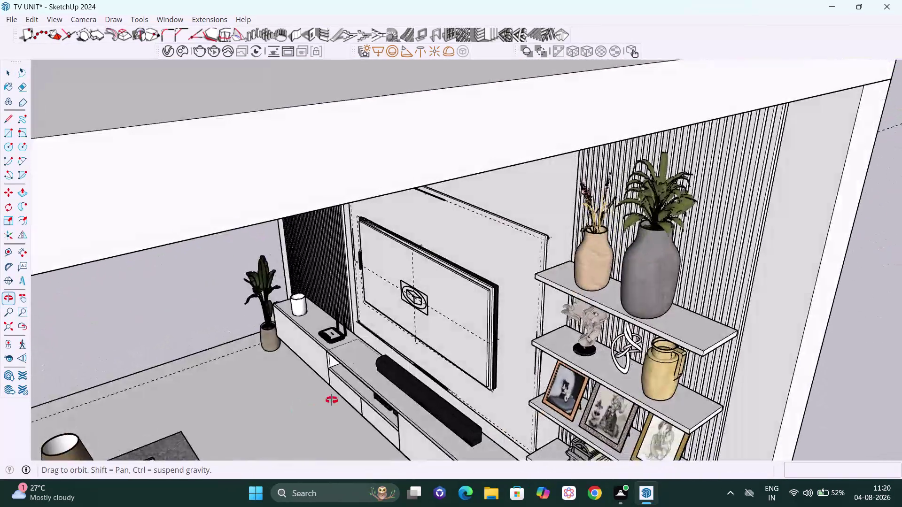
middle_drag(312, 405, 353, 393)
scroll(up, 3)
middle_drag(516, 305, 520, 305)
scroll(up, 3)
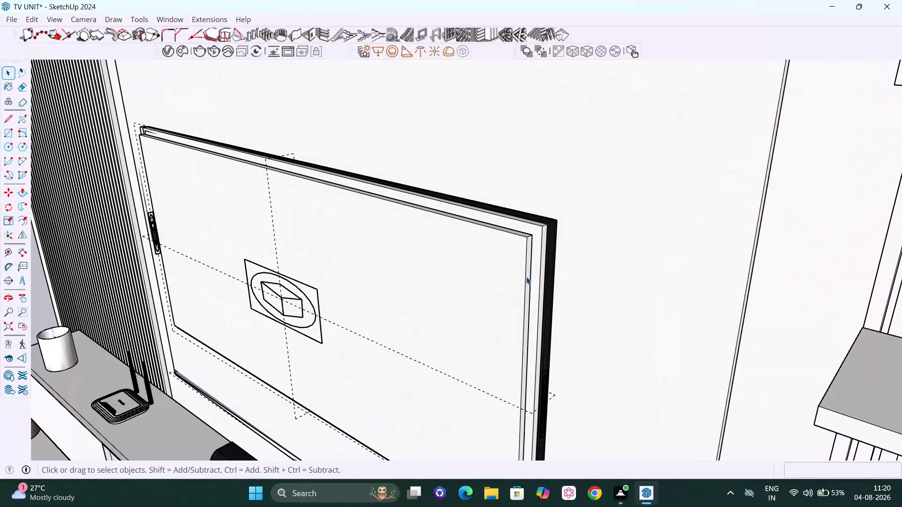
click(551, 277)
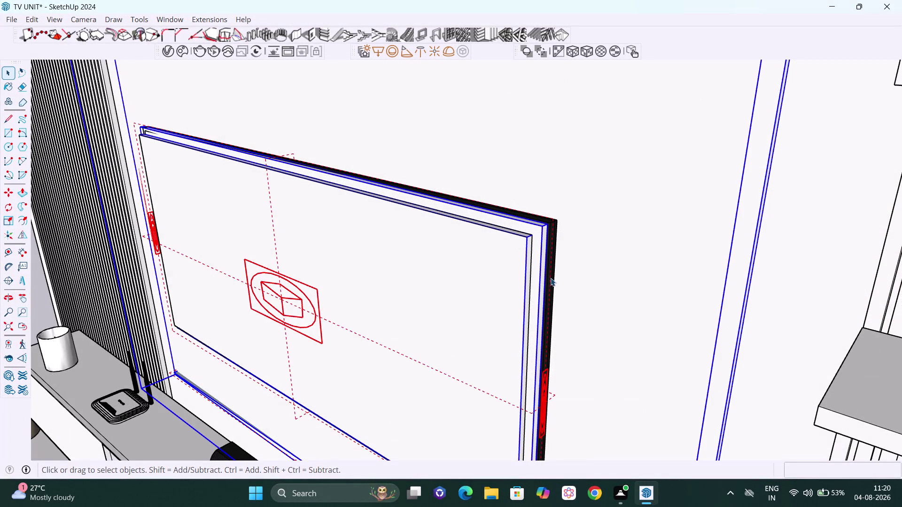
double_click(551, 278)
middle_drag(549, 258, 472, 257)
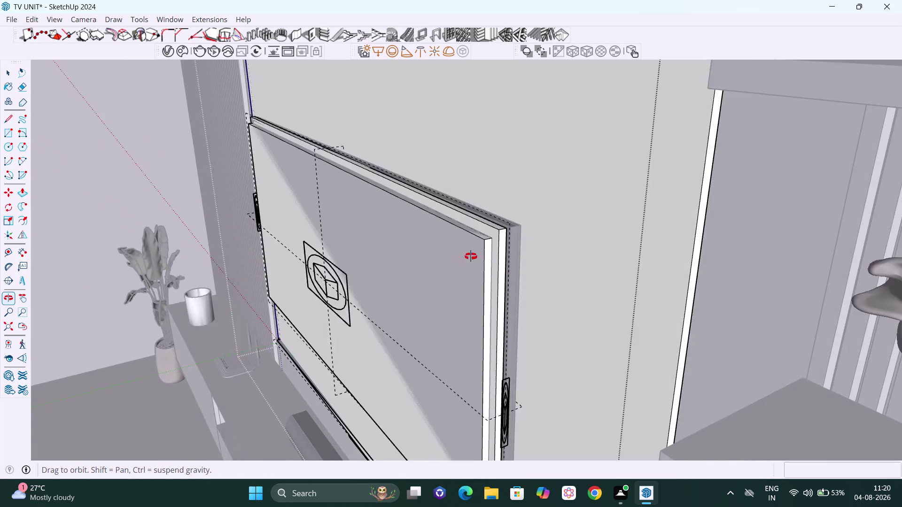
middle_drag(472, 257, 465, 257)
scroll(up, 3)
click(509, 267)
middle_drag(505, 260, 436, 250)
scroll(up, 3)
triple_click(510, 247)
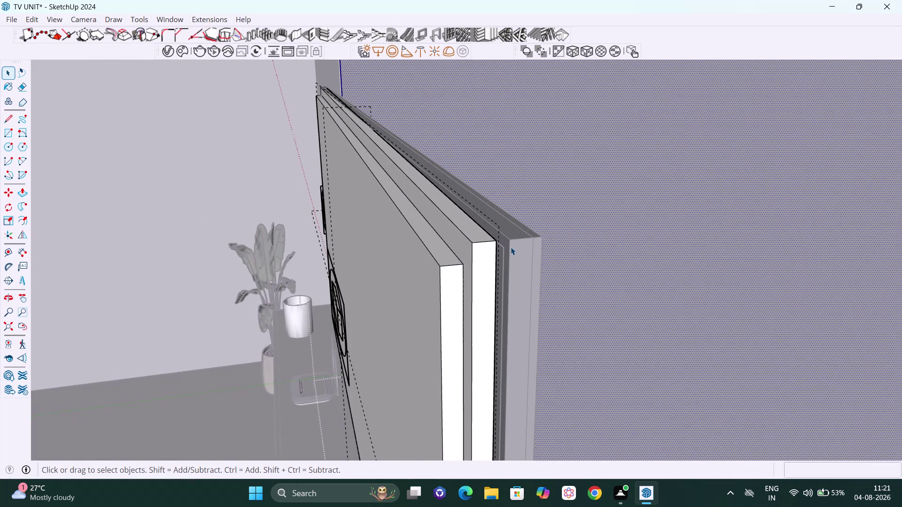
Move the black TV screen about 5 inches out from the backing wall panel.
click(511, 247)
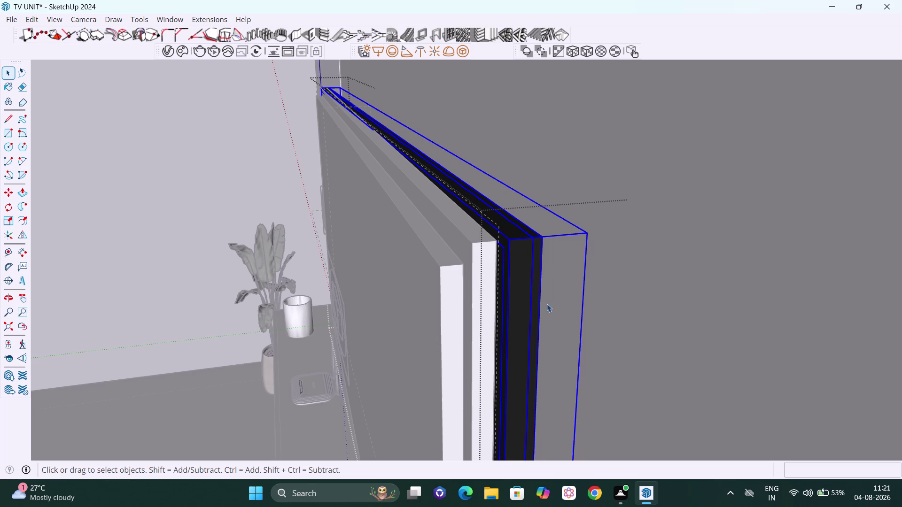
key(m)
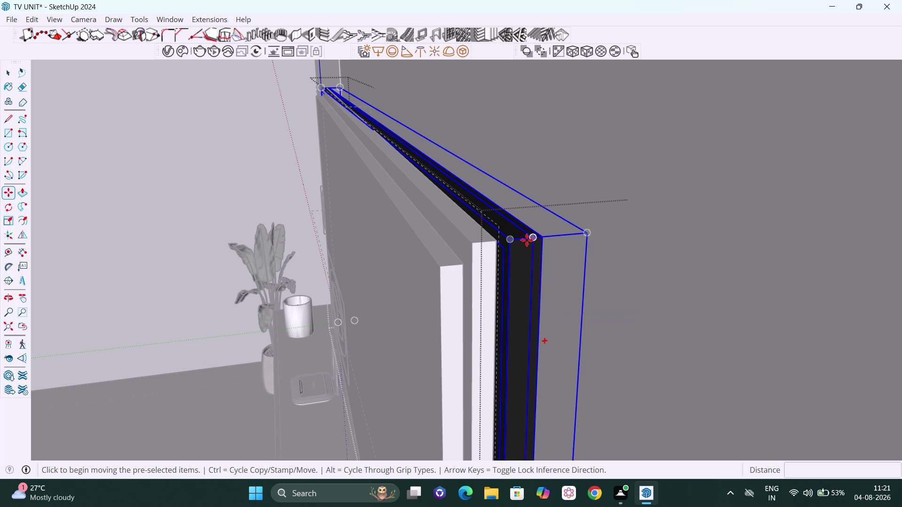
key(Left)
click(511, 240)
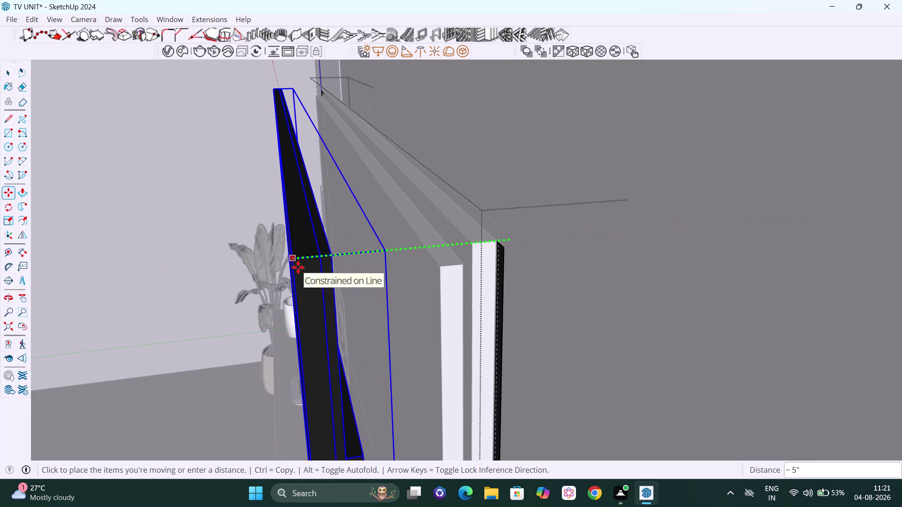
click(224, 265)
Orbit around the screen to check its offset against the panel layers.
scroll(down, 3)
middle_drag(308, 312, 354, 201)
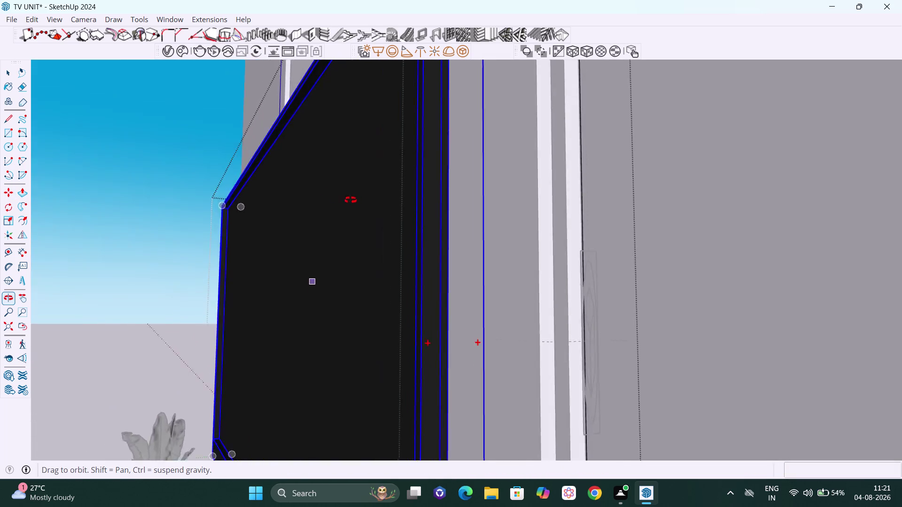
middle_drag(354, 200, 289, 302)
scroll(up, 3)
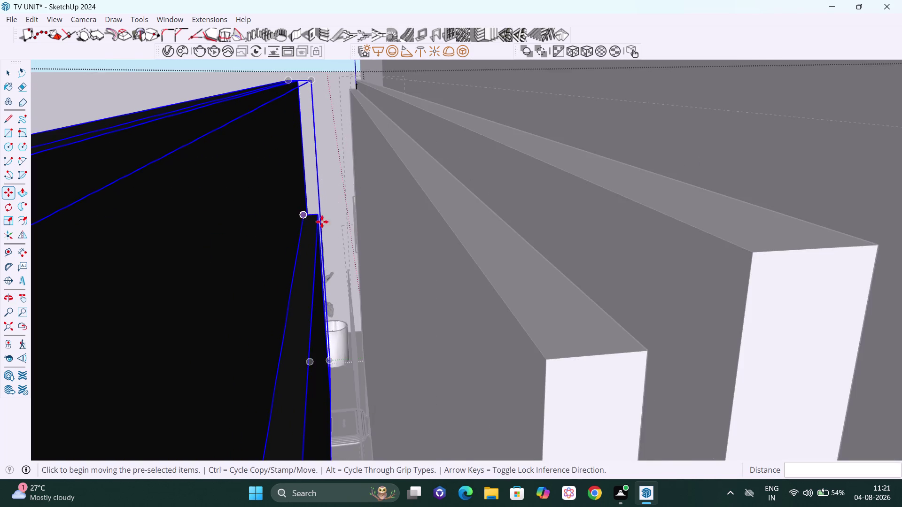
middle_drag(377, 243, 290, 231)
scroll(down, 3)
middle_drag(473, 297, 423, 285)
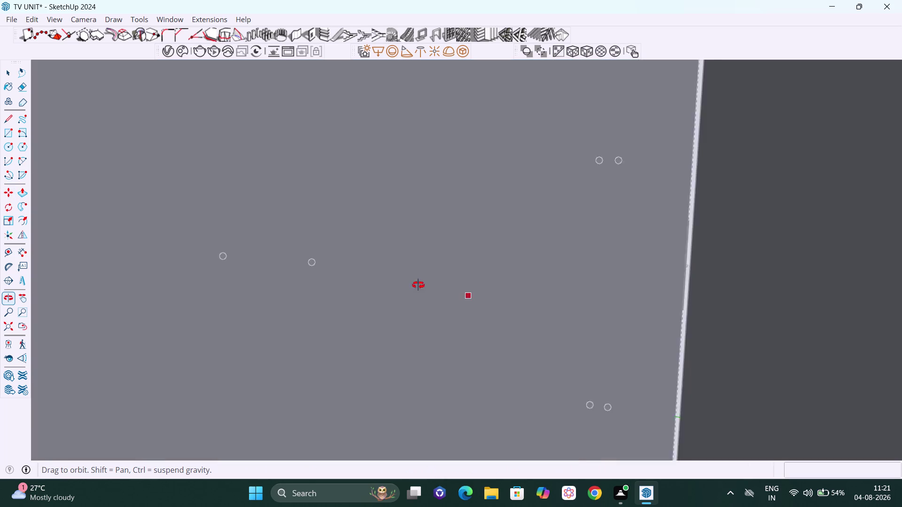
middle_drag(422, 285, 510, 292)
scroll(up, 3)
scroll(down, 3)
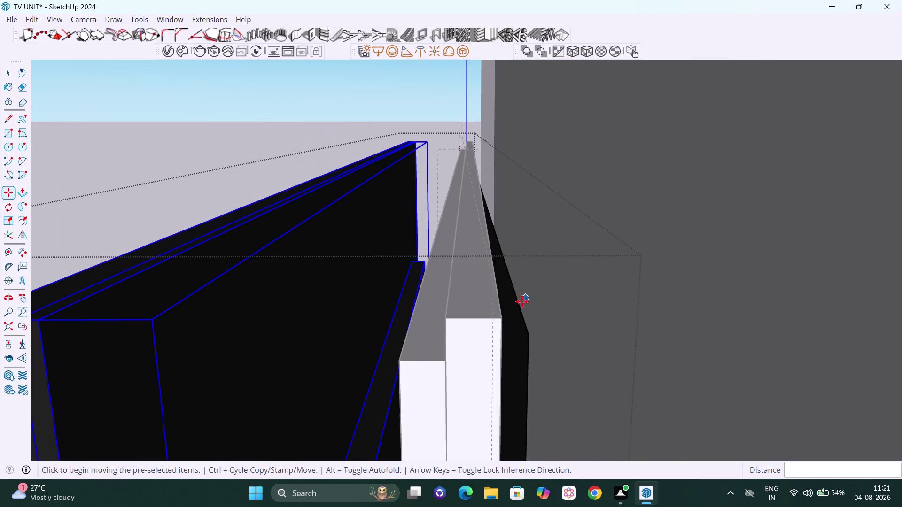
middle_drag(515, 307, 509, 307)
Return to Select, clear the selection, and pan to bring the room into view.
key(space)
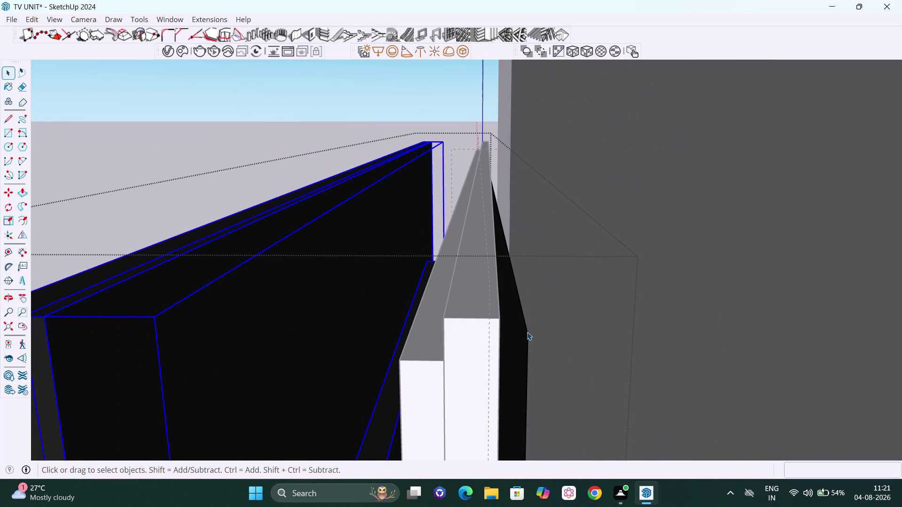
click(527, 332)
key(Delete)
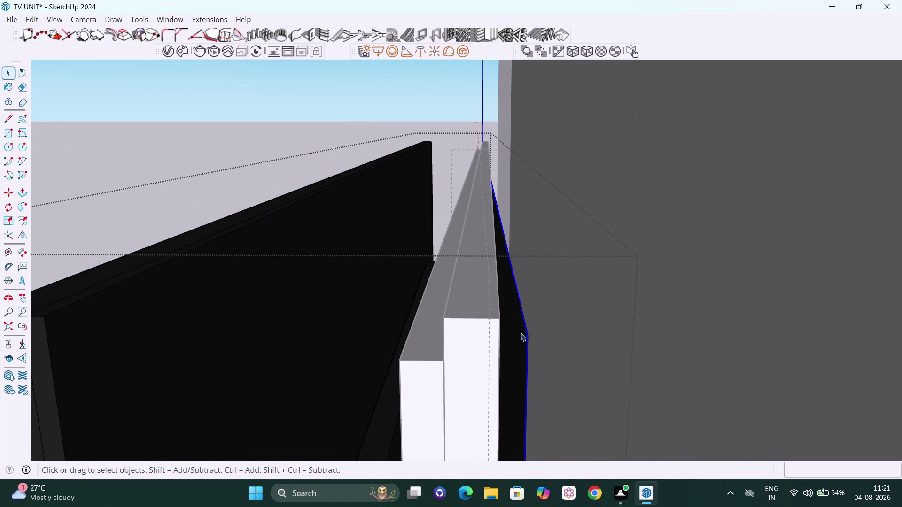
scroll(down, 3)
scroll(up, 3)
scroll(up, 3)
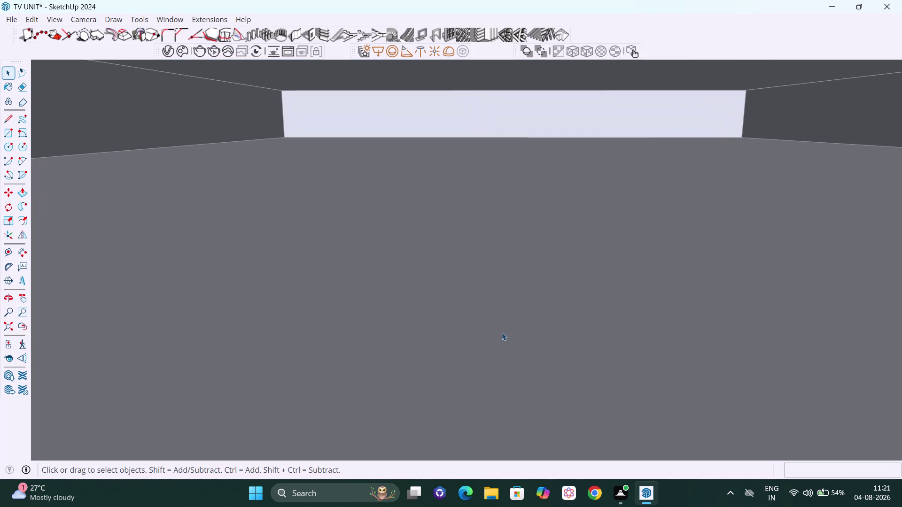
key(h)
drag(424, 344, 682, 302)
drag(299, 331, 397, 312)
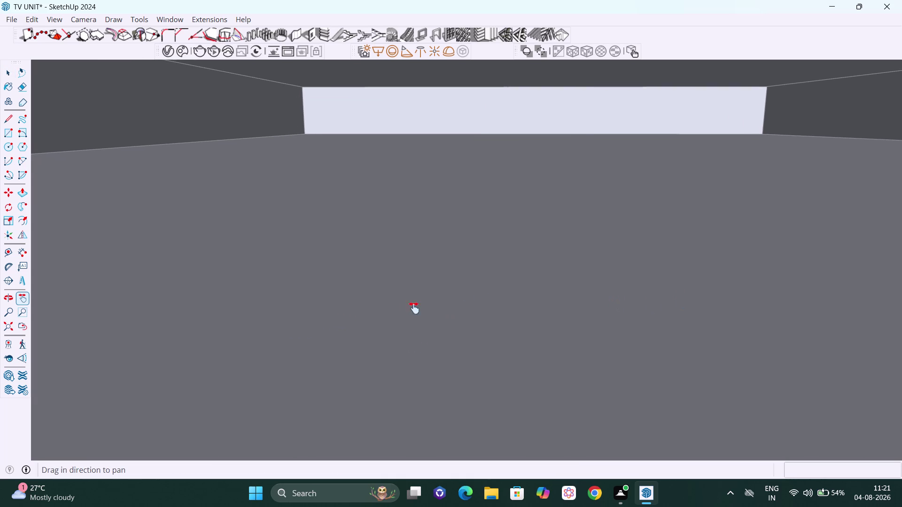
drag(397, 312, 480, 293)
click(7, 329)
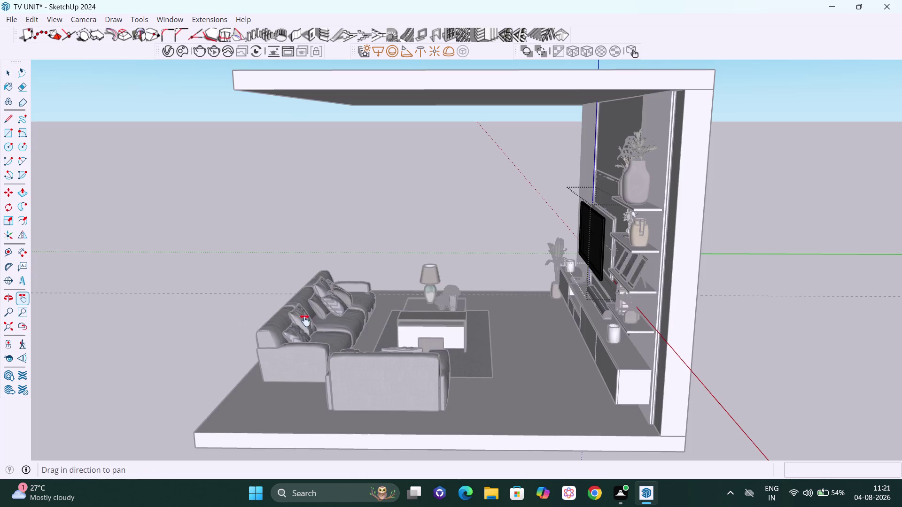
middle_drag(562, 311, 568, 319)
scroll(up, 3)
middle_drag(606, 257, 607, 257)
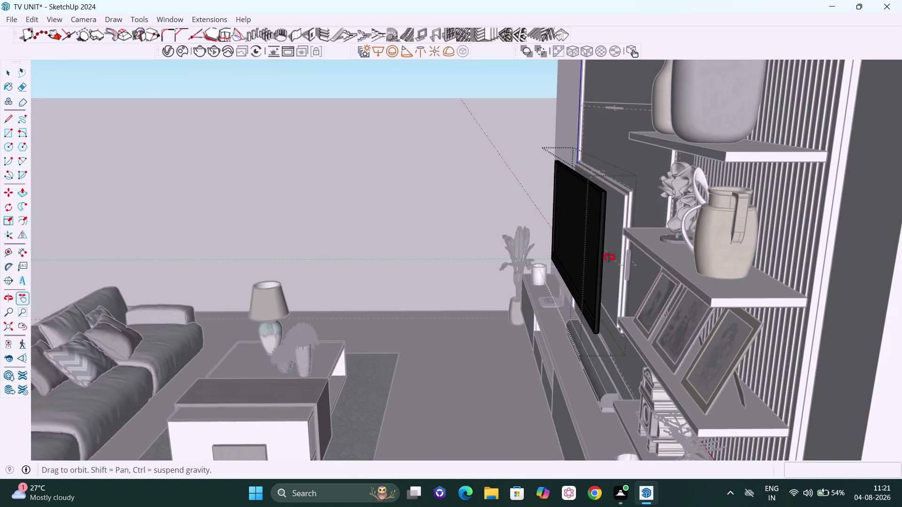
middle_drag(608, 256, 791, 224)
scroll(up, 3)
middle_drag(602, 255, 512, 303)
scroll(up, 3)
scroll(up, 3)
middle_drag(553, 245, 543, 255)
scroll(up, 3)
middle_drag(534, 250, 455, 247)
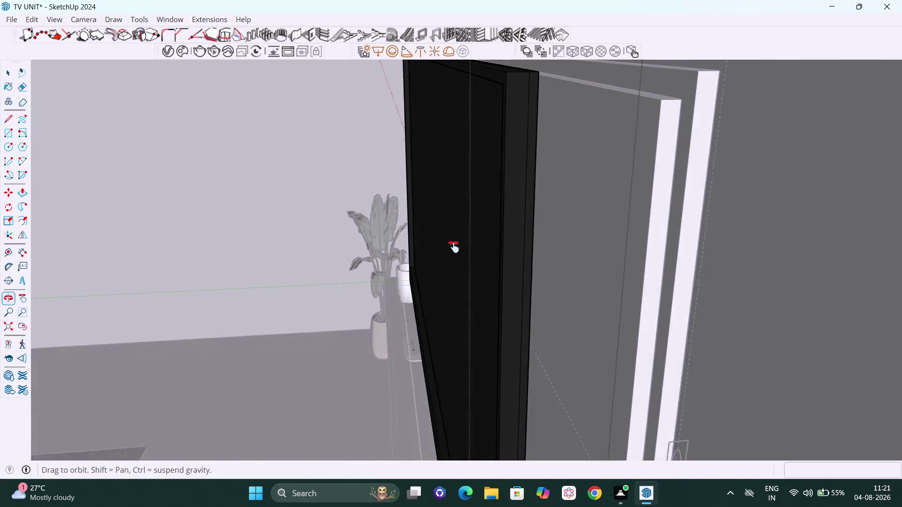
scroll(up, 3)
scroll(up, 3)
middle_drag(527, 258, 515, 255)
scroll(down, 3)
middle_drag(515, 259, 505, 242)
middle_drag(507, 244, 529, 278)
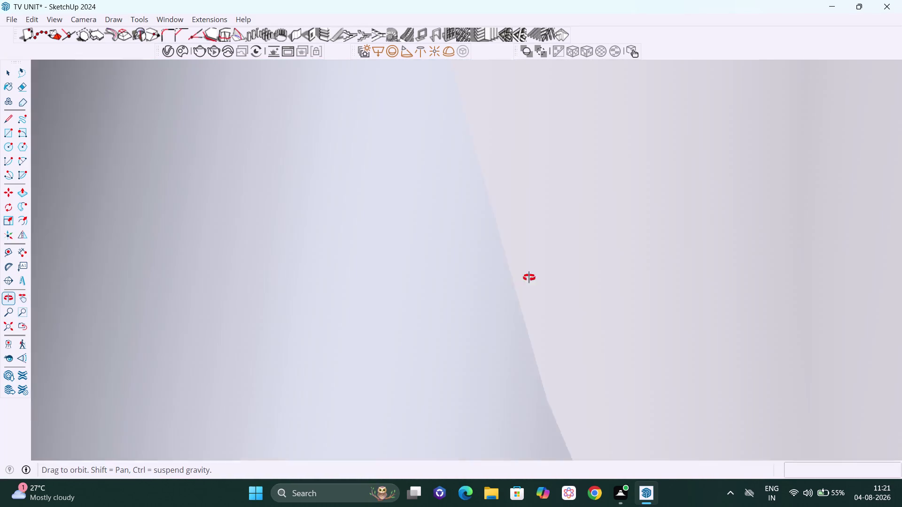
middle_drag(529, 278, 529, 278)
middle_drag(530, 279, 537, 309)
middle_drag(514, 283, 518, 312)
scroll(up, 3)
middle_drag(473, 133, 491, 233)
scroll(up, 3)
drag(454, 184, 469, 280)
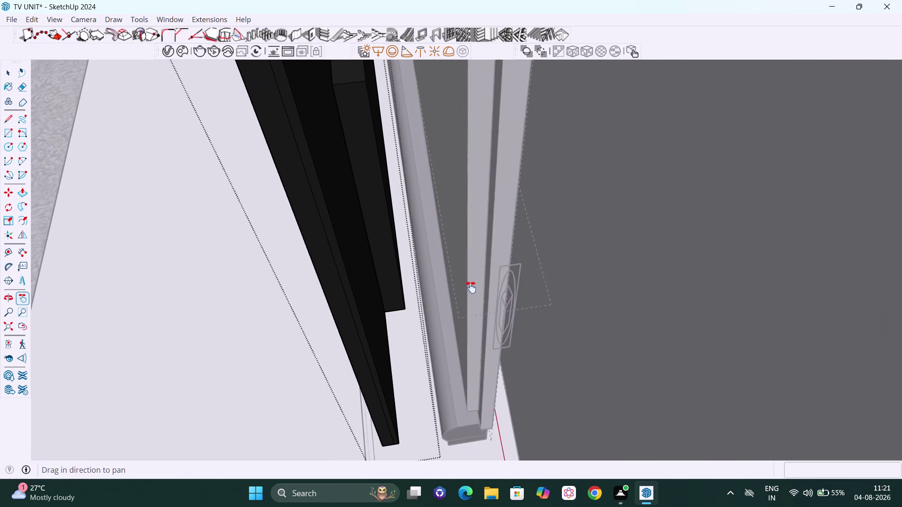
drag(469, 279, 473, 337)
middle_drag(476, 257, 467, 214)
scroll(up, 3)
drag(436, 118, 430, 245)
middle_drag(425, 217, 434, 142)
drag(435, 194, 451, 117)
drag(436, 265, 448, 109)
drag(443, 179, 445, 136)
scroll(up, 3)
scroll(down, 3)
key(space)
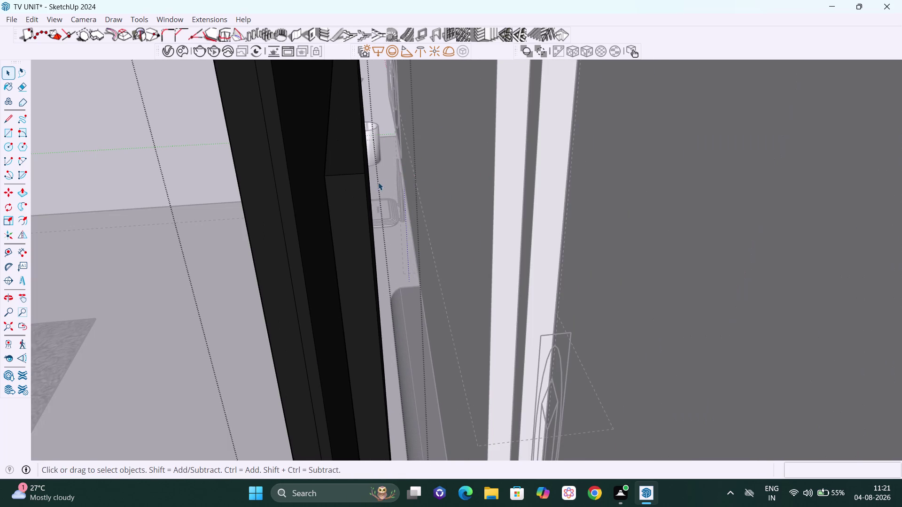
Move the TV screen from its front edge about 3 inches back toward the panel, then orbit up.
click(356, 182)
key(m)
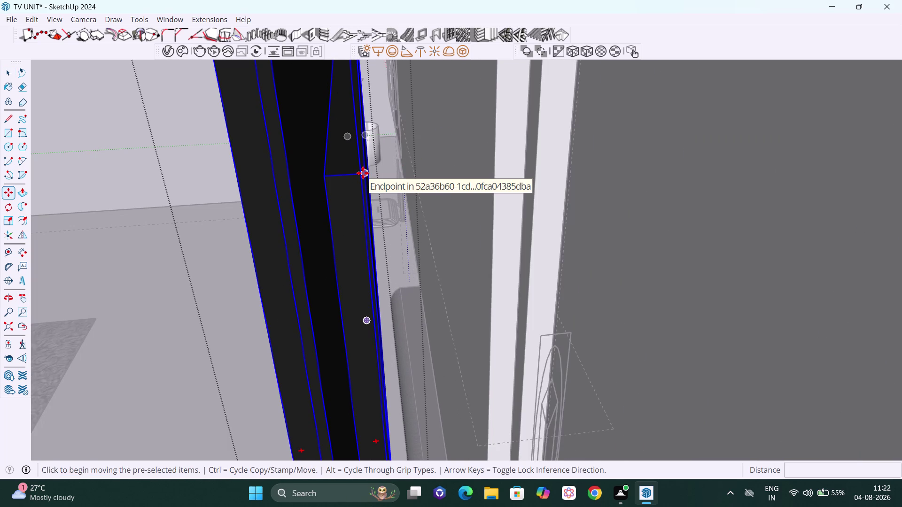
click(363, 173)
key(Left)
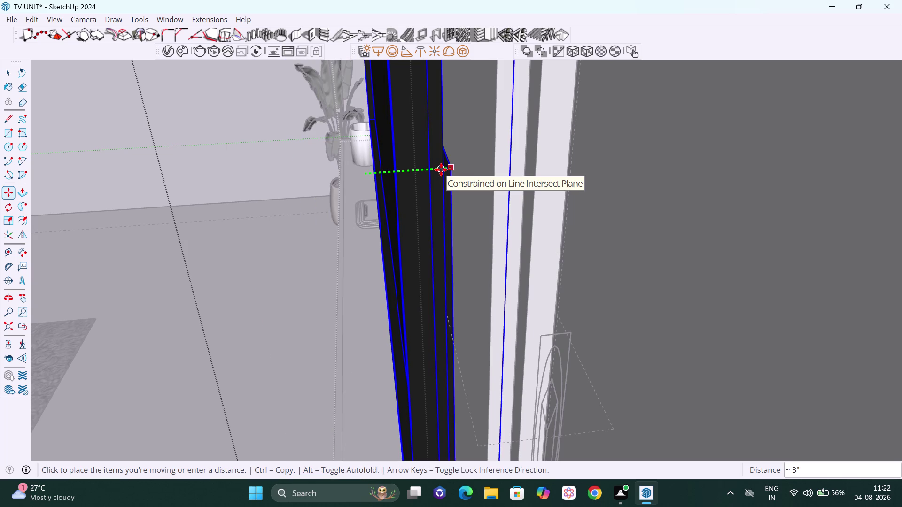
click(441, 170)
key(space)
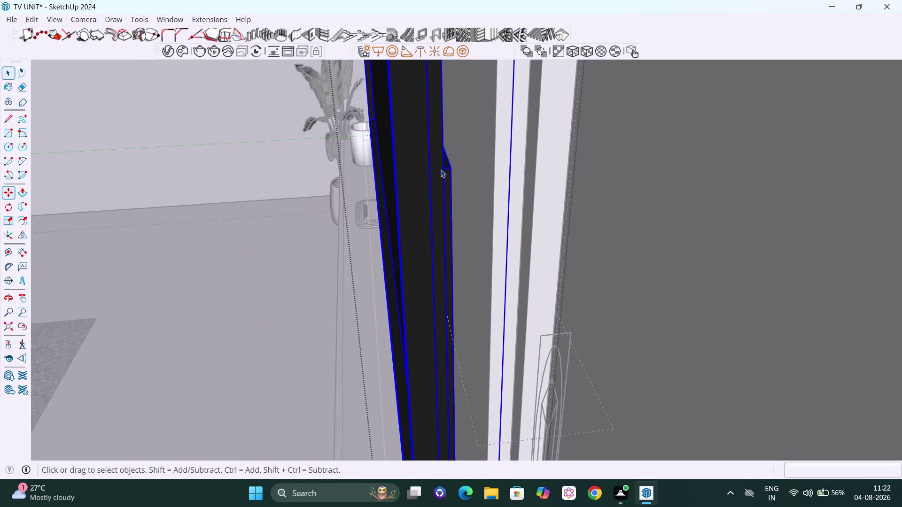
scroll(down, 3)
scroll(down, 3)
scroll(down, 3)
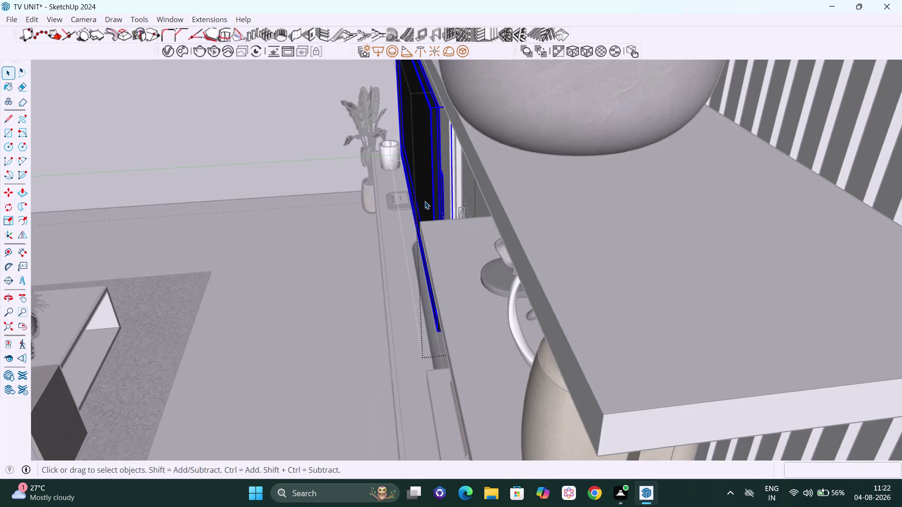
middle_drag(425, 198, 669, 172)
scroll(down, 3)
scroll(down, 3)
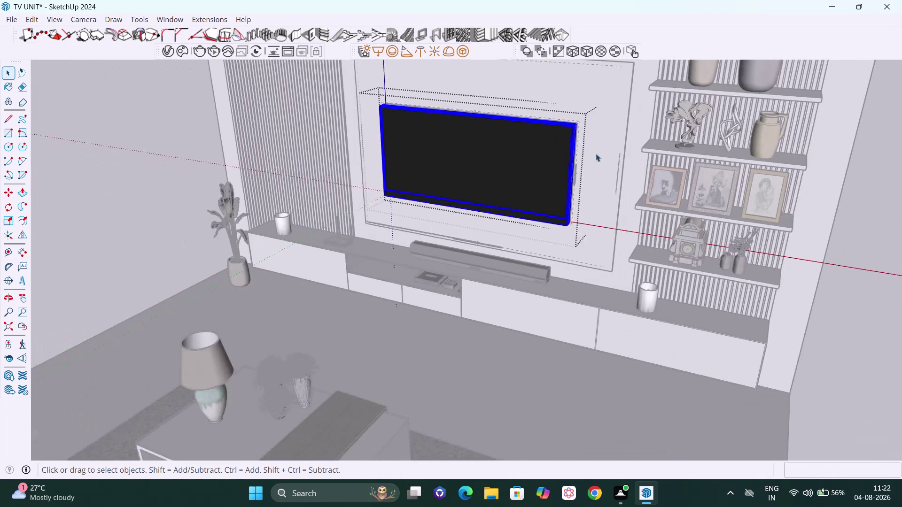
scroll(down, 3)
middle_drag(593, 234, 620, 220)
click(817, 169)
scroll(up, 3)
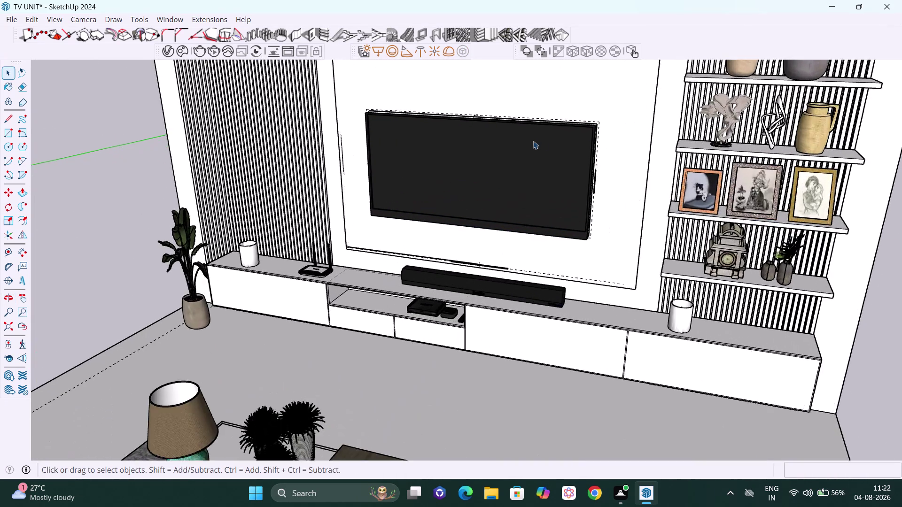
scroll(up, 3)
middle_drag(624, 165, 460, 161)
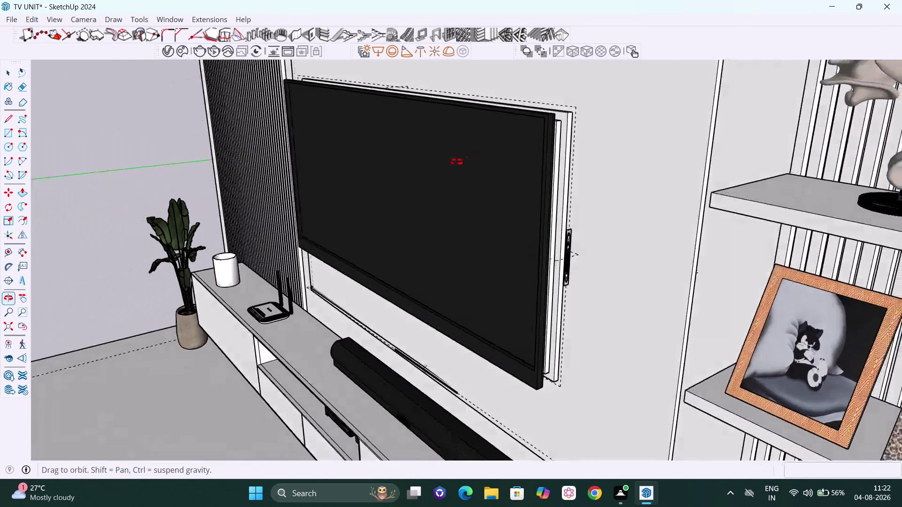
middle_drag(461, 161, 792, 120)
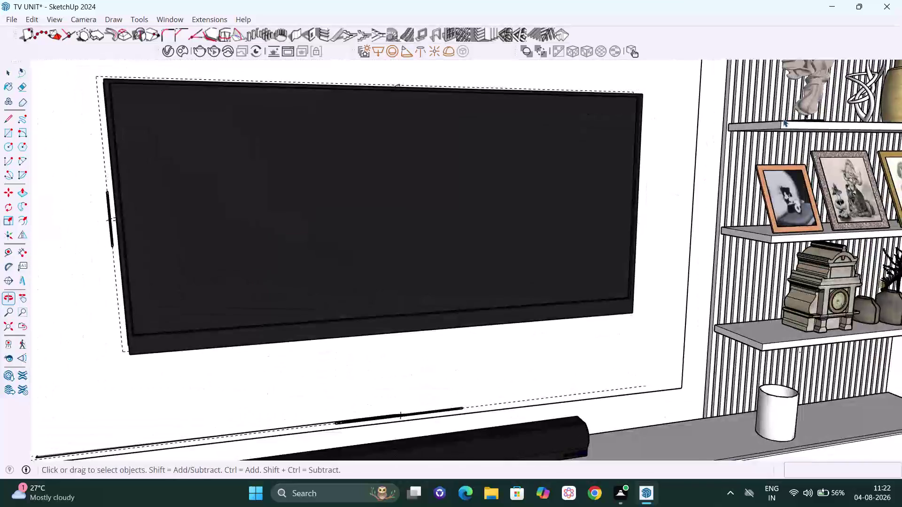
scroll(down, 3)
scroll(down, 3)
middle_drag(698, 184, 653, 154)
scroll(down, 3)
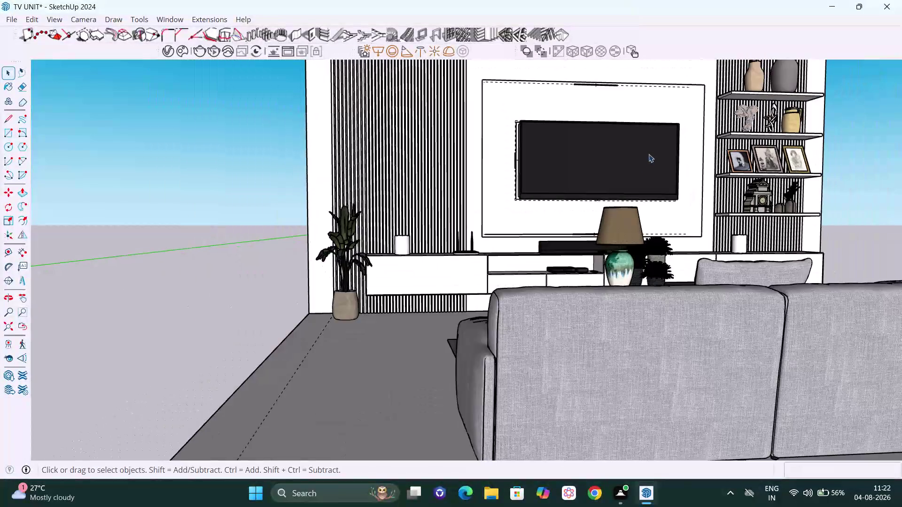
scroll(down, 3)
middle_drag(674, 171, 607, 172)
key(h)
drag(660, 169, 516, 311)
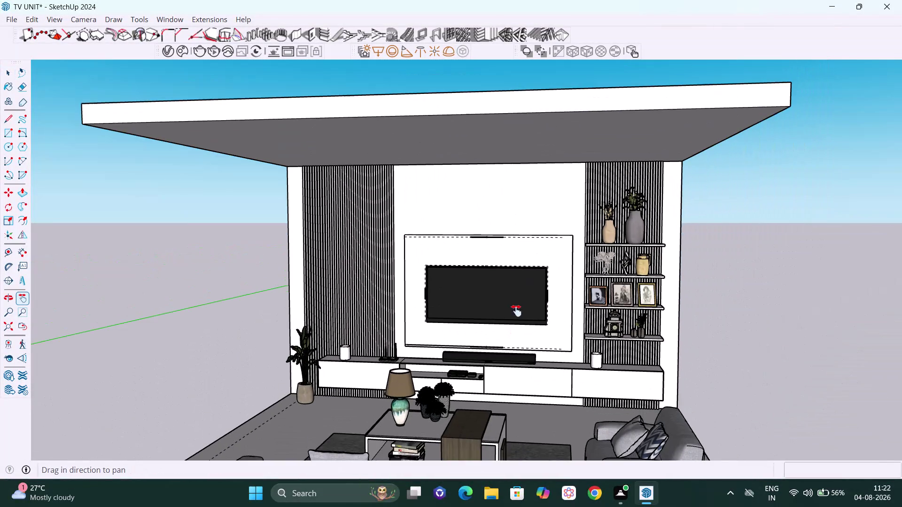
drag(530, 312, 521, 347)
drag(545, 332, 568, 263)
scroll(down, 3)
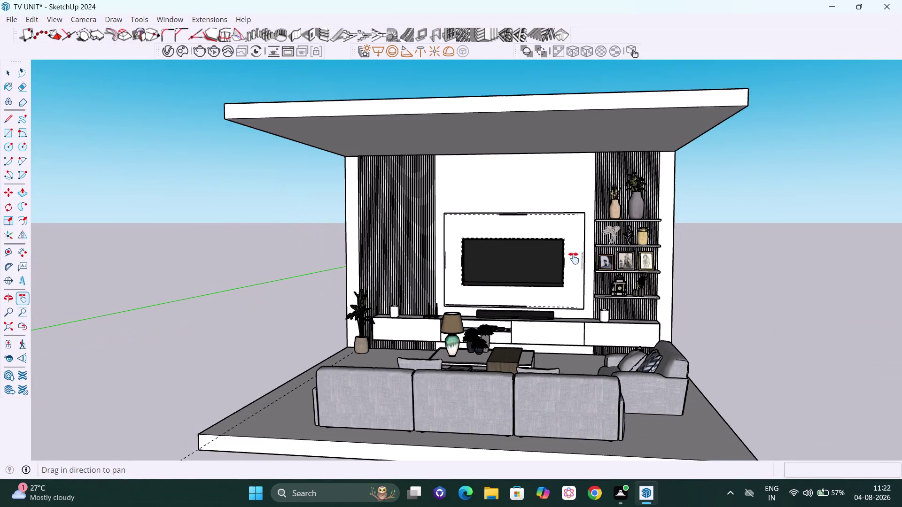
middle_drag(608, 277, 607, 328)
scroll(up, 3)
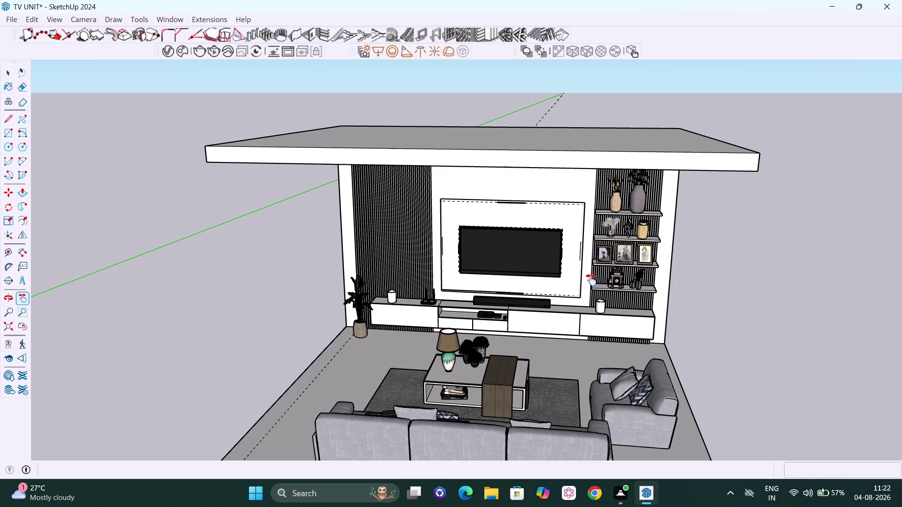
drag(575, 254, 505, 264)
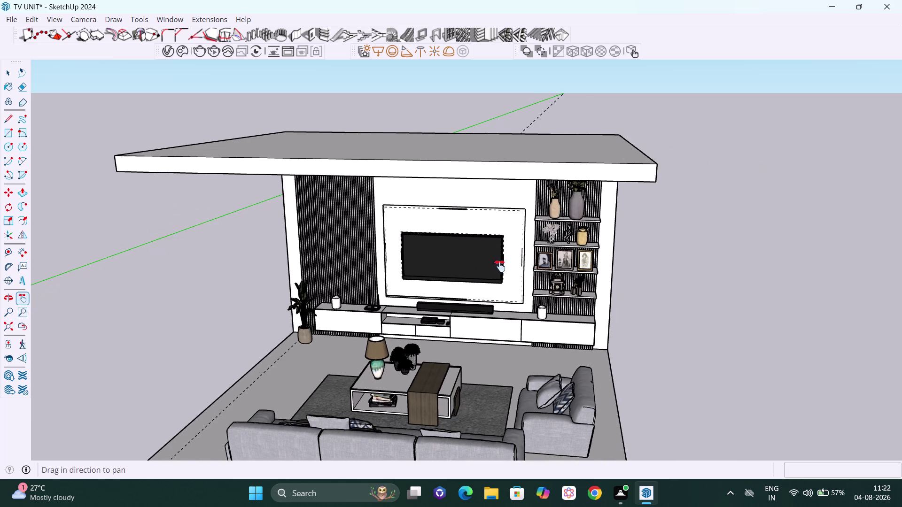
drag(506, 264, 469, 273)
middle_drag(546, 219, 543, 178)
scroll(up, 3)
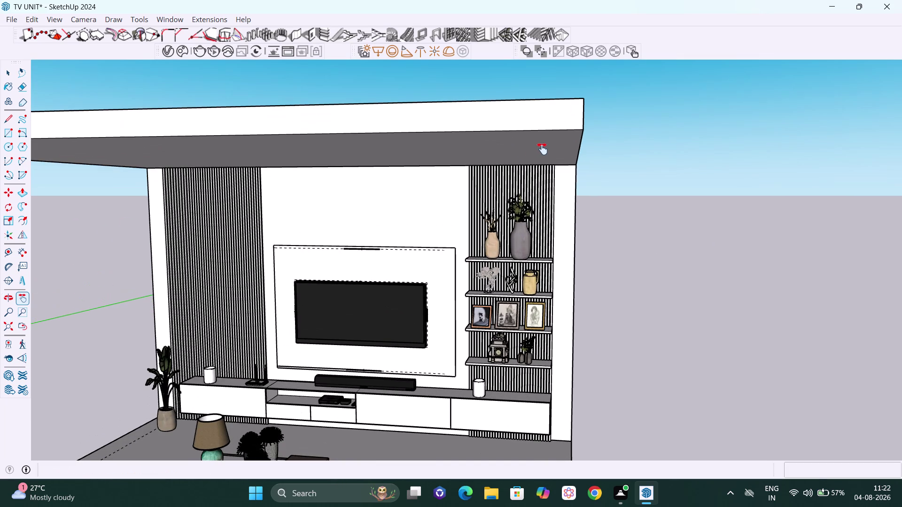
key(space)
click(544, 128)
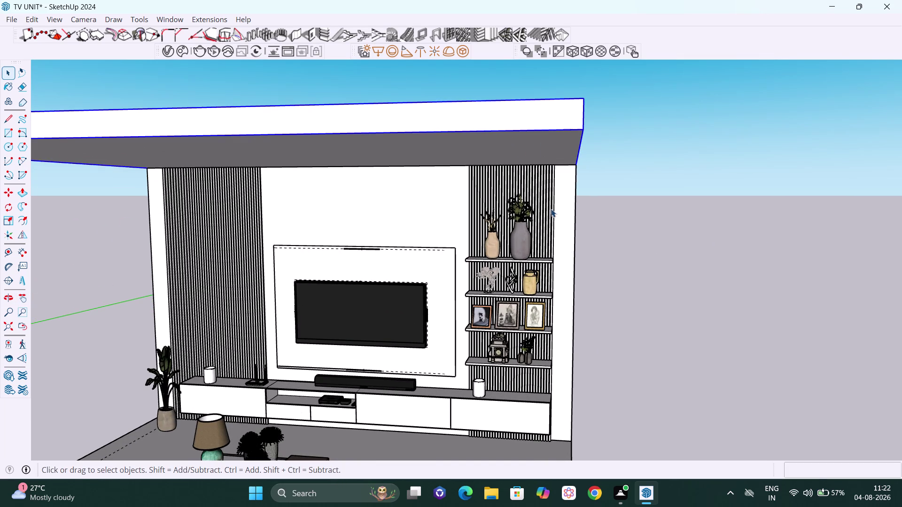
drag(736, 283, 720, 283)
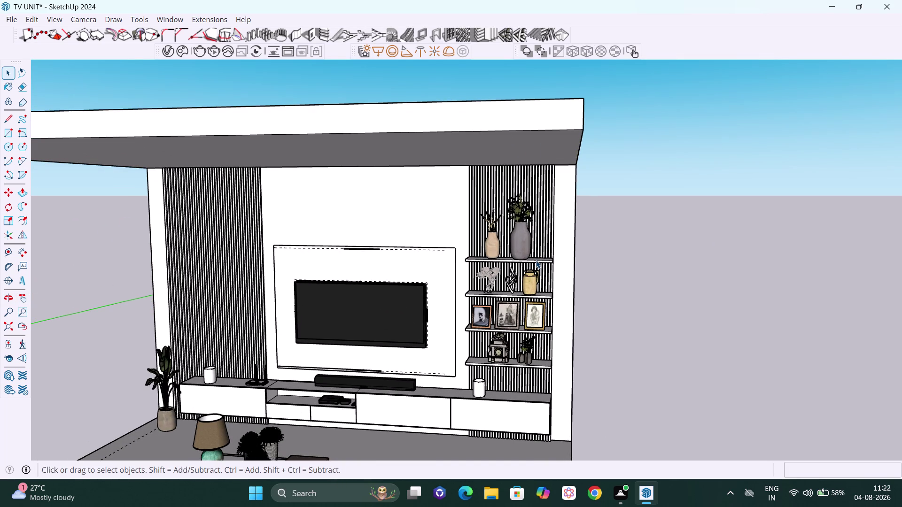
click(536, 261)
middle_click(542, 262)
scroll(up, 3)
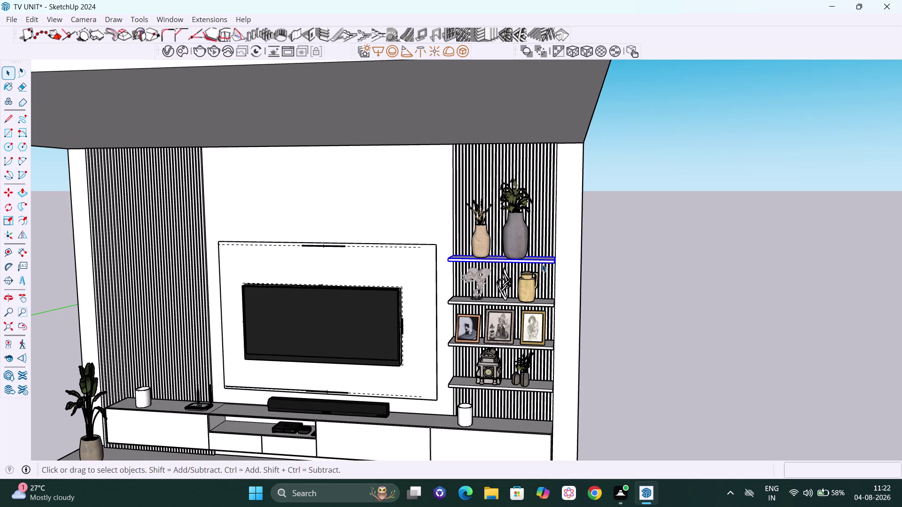
right_click(542, 262)
click(573, 322)
right_click(523, 260)
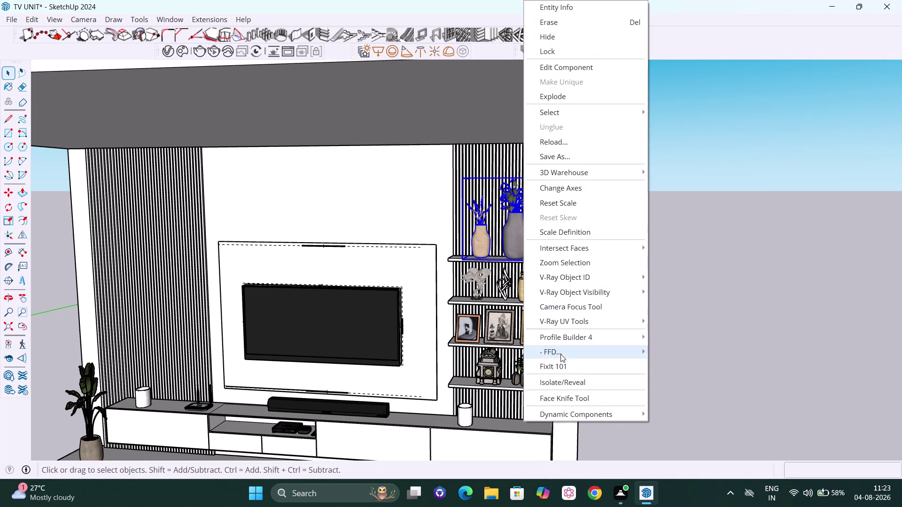
click(560, 387)
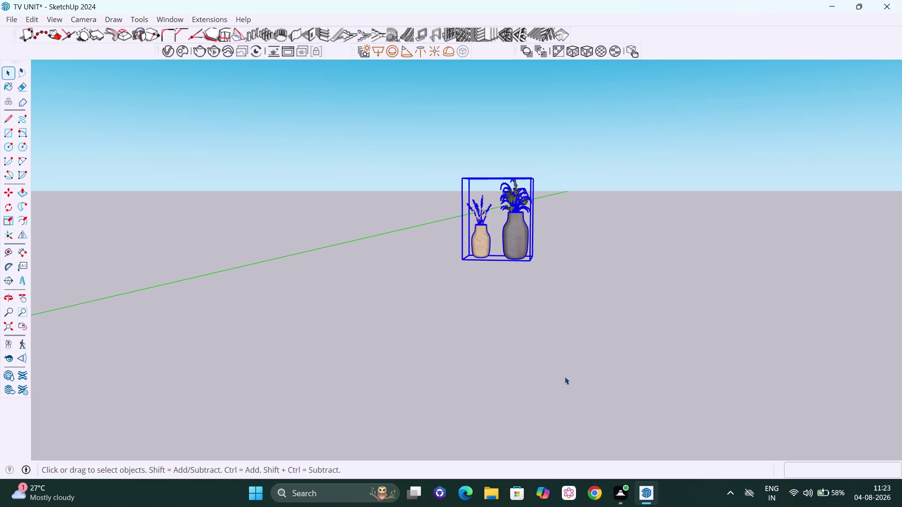
key(ctrl+z)
key(space)
click(619, 287)
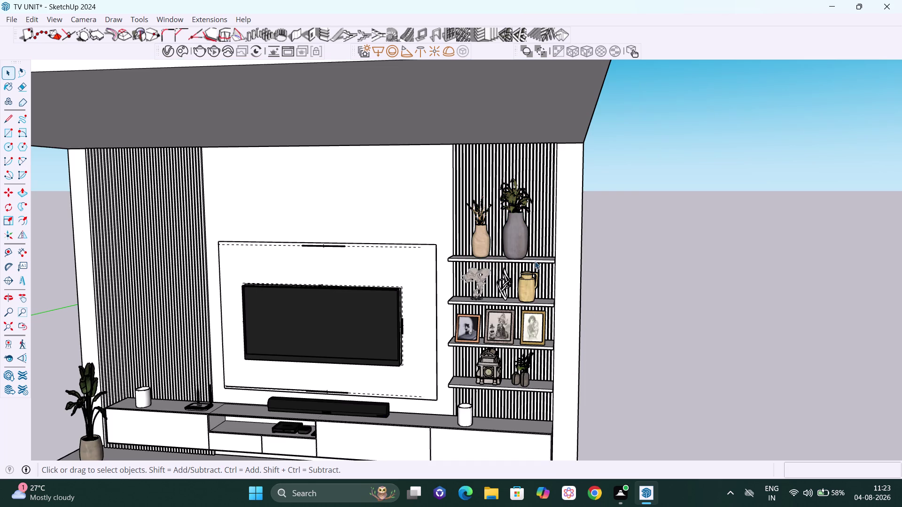
click(543, 262)
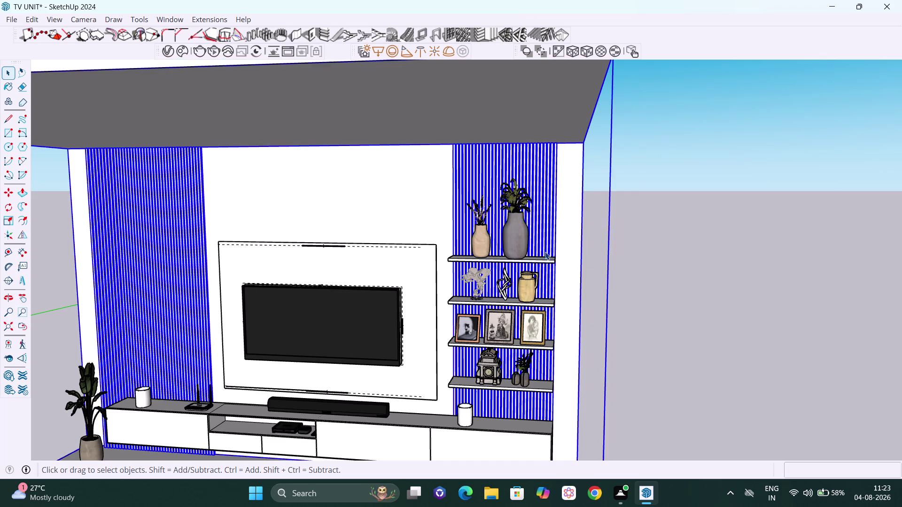
Enter the wall group and isolate the top shelf with Isolate/Reveal.
scroll(up, 3)
scroll(up, 3)
double_click(553, 268)
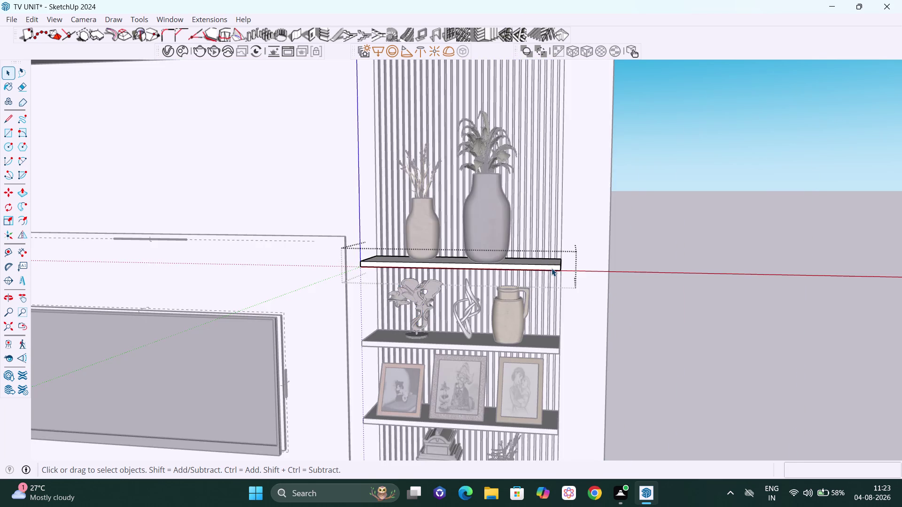
click(551, 268)
click(653, 268)
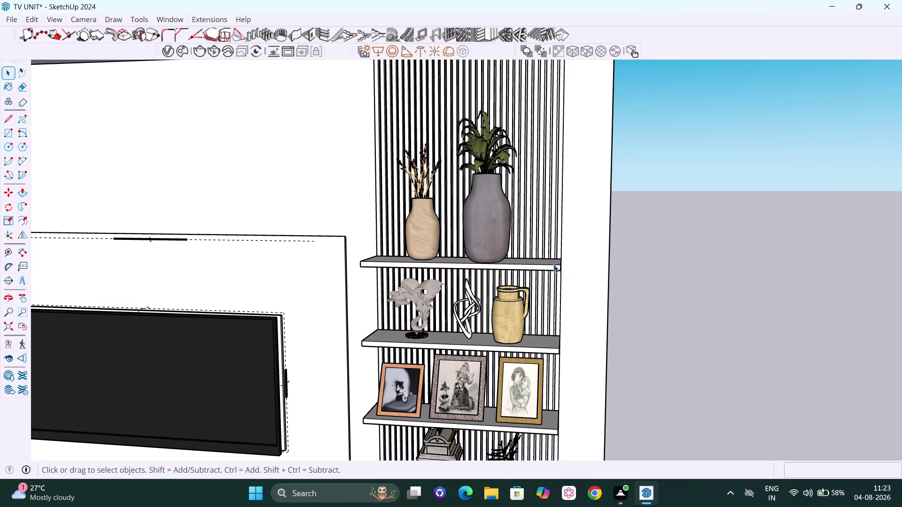
click(552, 267)
right_click(553, 267)
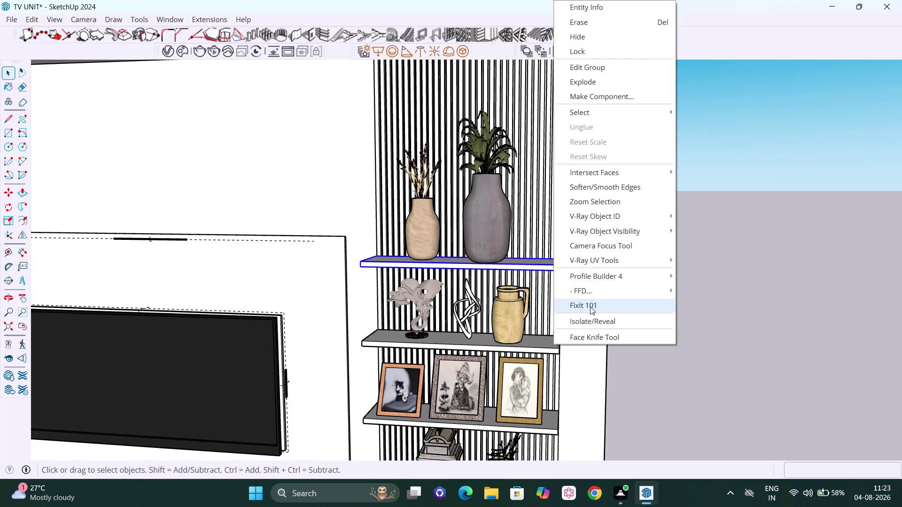
click(593, 319)
Orbit underneath the isolated top shelf to view its underside.
middle_drag(580, 304, 584, 260)
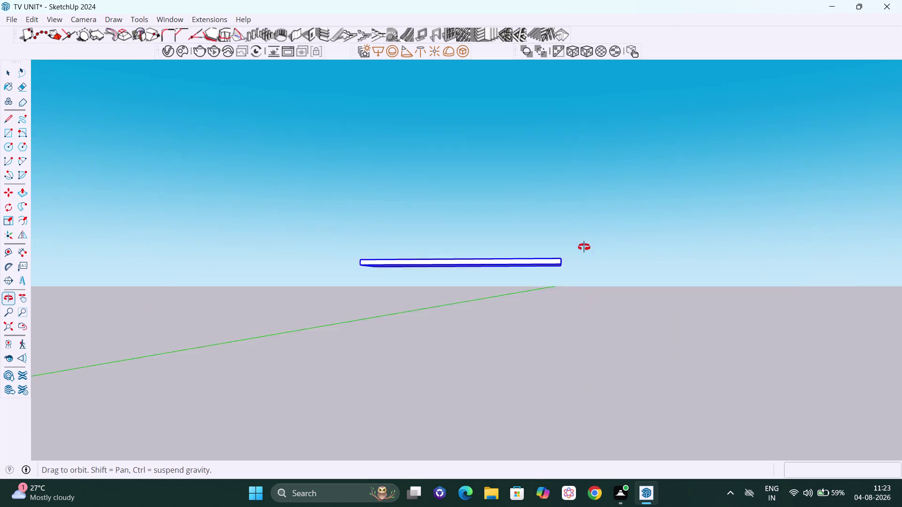
middle_drag(584, 260, 591, 143)
middle_drag(573, 238, 577, 171)
scroll(up, 3)
scroll(up, 3)
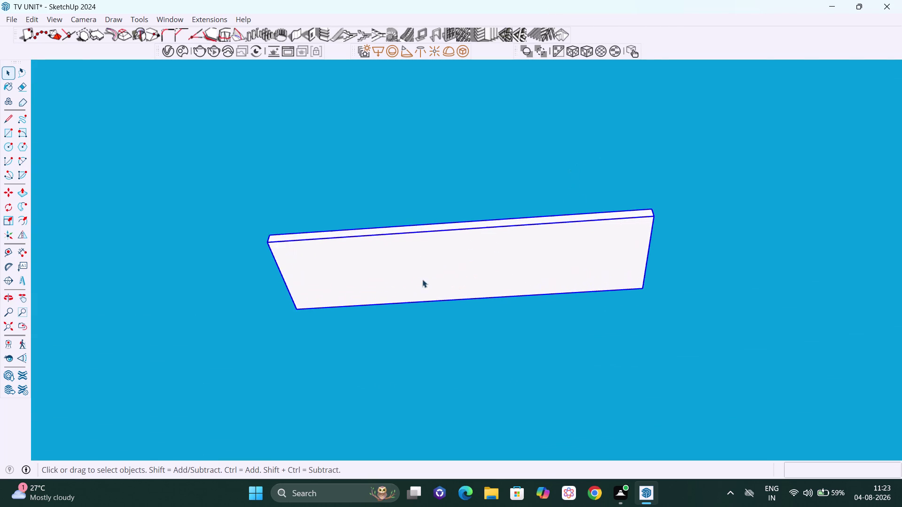
middle_drag(401, 308, 562, 318)
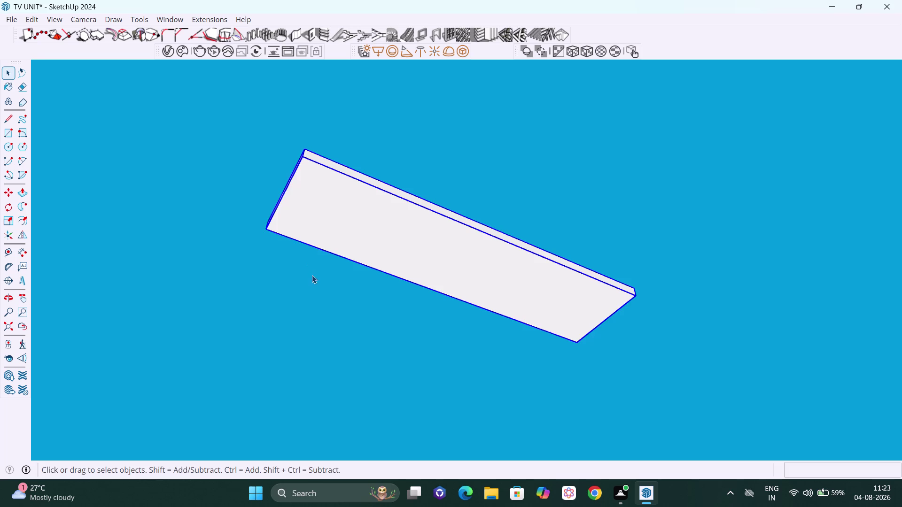
middle_drag(311, 276, 266, 259)
scroll(up, 3)
middle_drag(292, 257, 238, 240)
Open the shelf group for editing and frame its bottom edge.
key(r)
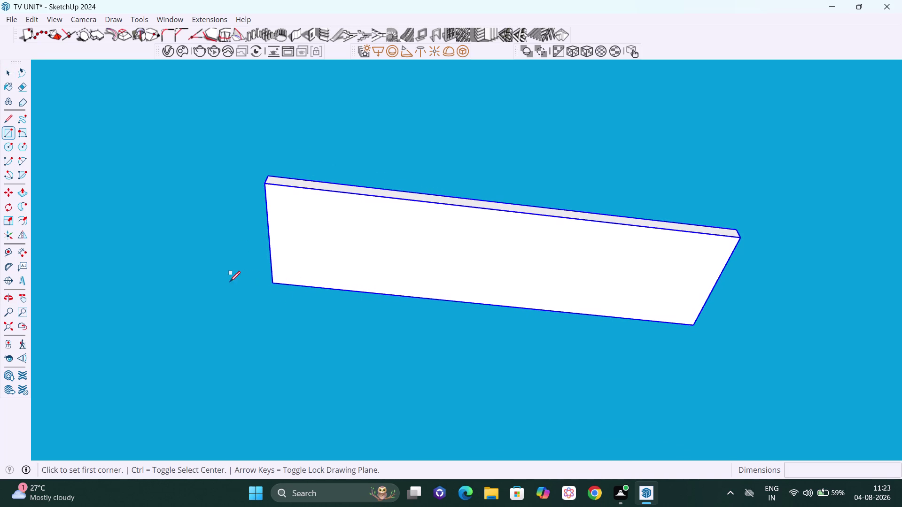
key(space)
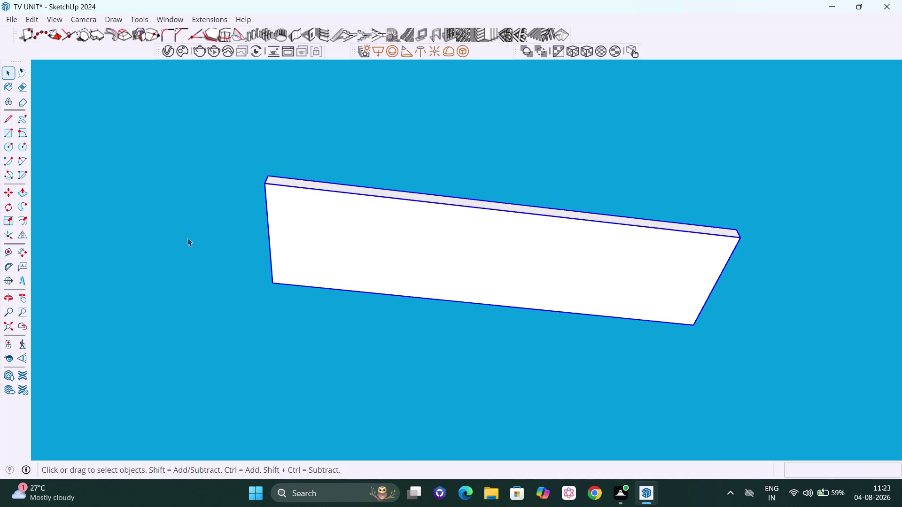
right_click(160, 227)
click(188, 268)
scroll(up, 3)
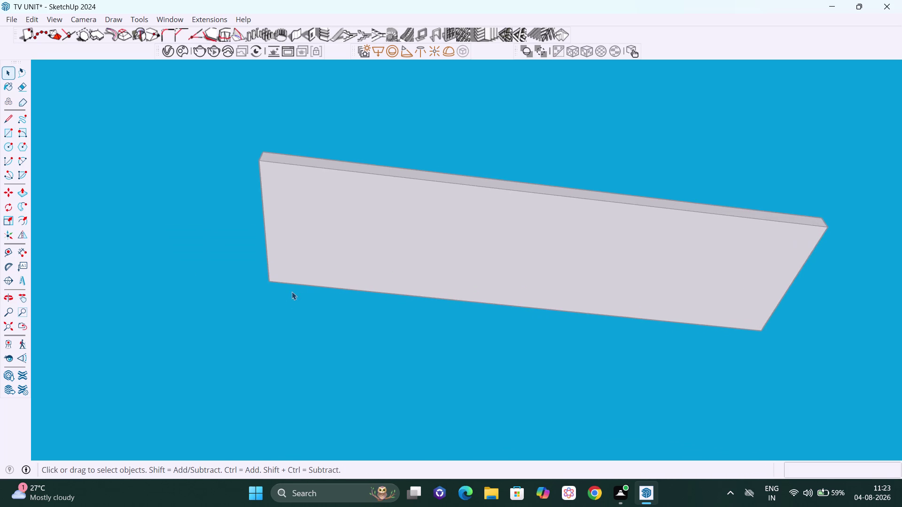
middle_drag(334, 294, 301, 276)
scroll(up, 3)
Draw a thin rectangle about 2 inches wide along the shelf's long bottom edge.
key(r)
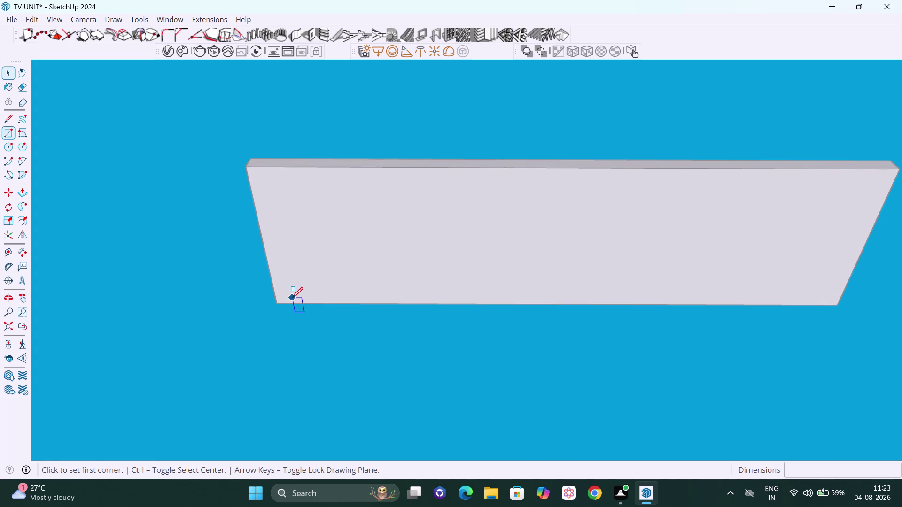
click(278, 303)
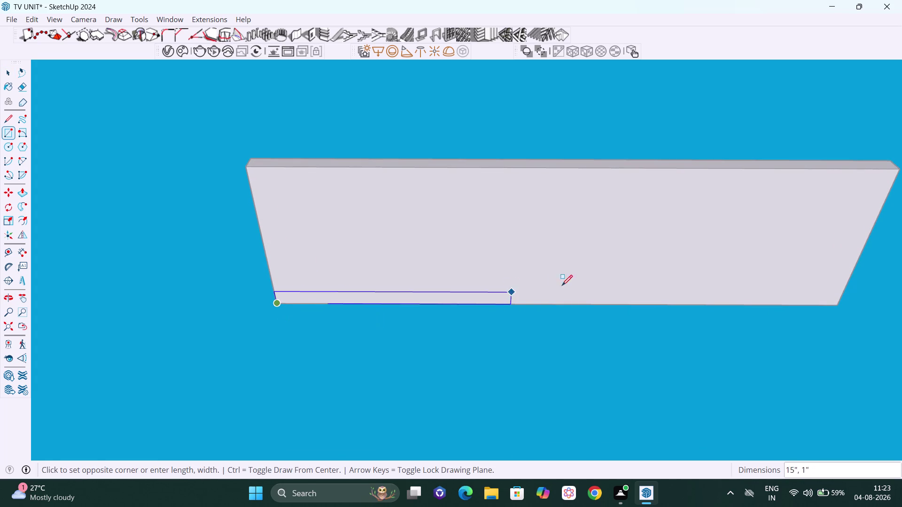
key(h)
drag(782, 281, 751, 283)
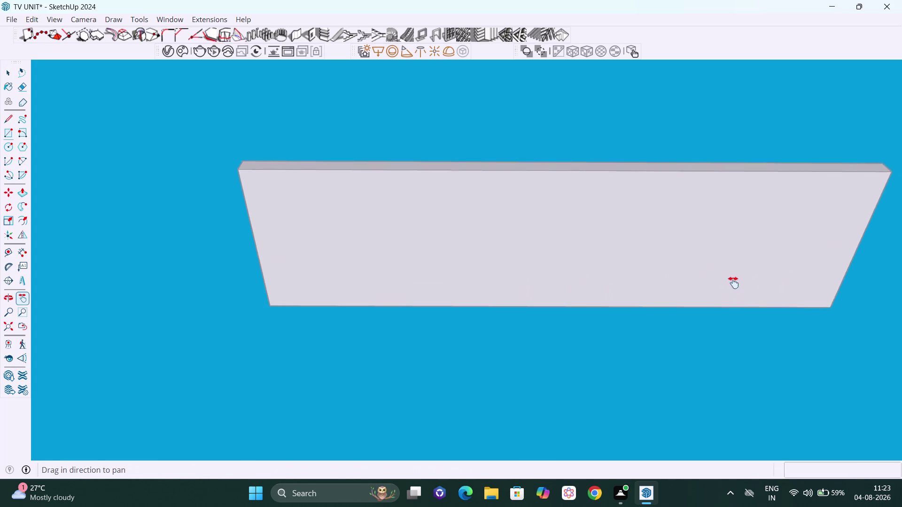
drag(750, 284, 530, 281)
key(Escape)
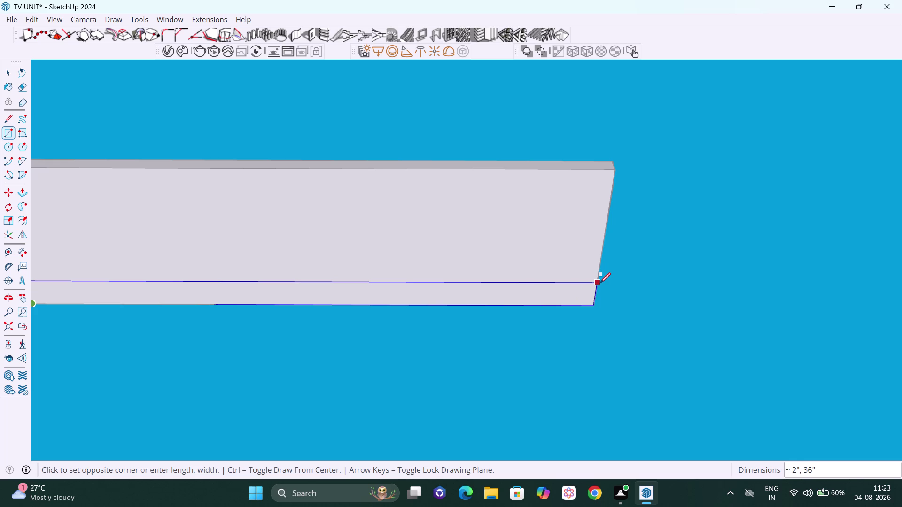
click(600, 283)
Select the thin strip face with its edges and make them a group.
key(space)
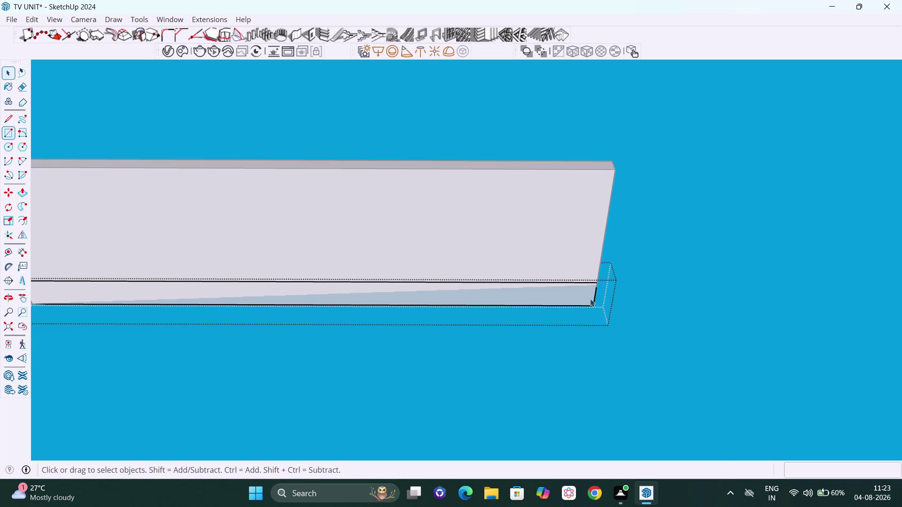
double_click(549, 299)
double_click(549, 298)
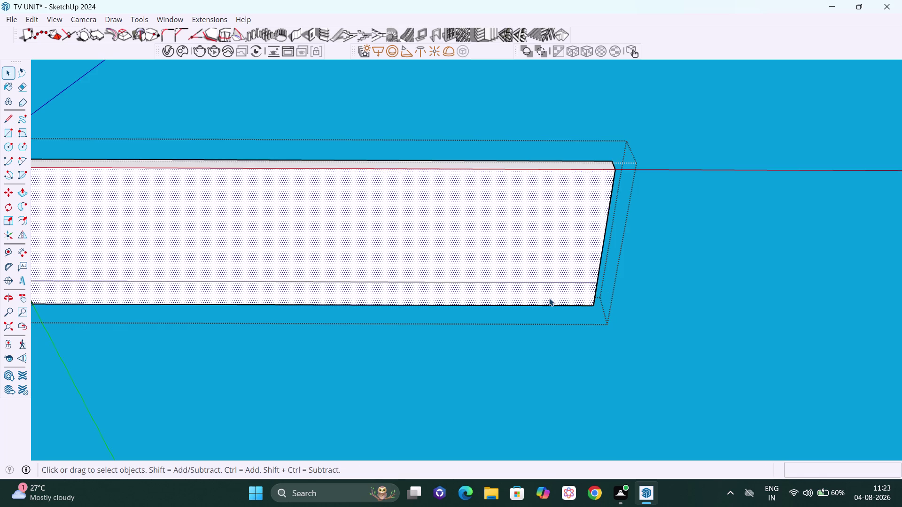
click(549, 298)
double_click(549, 294)
double_click(549, 294)
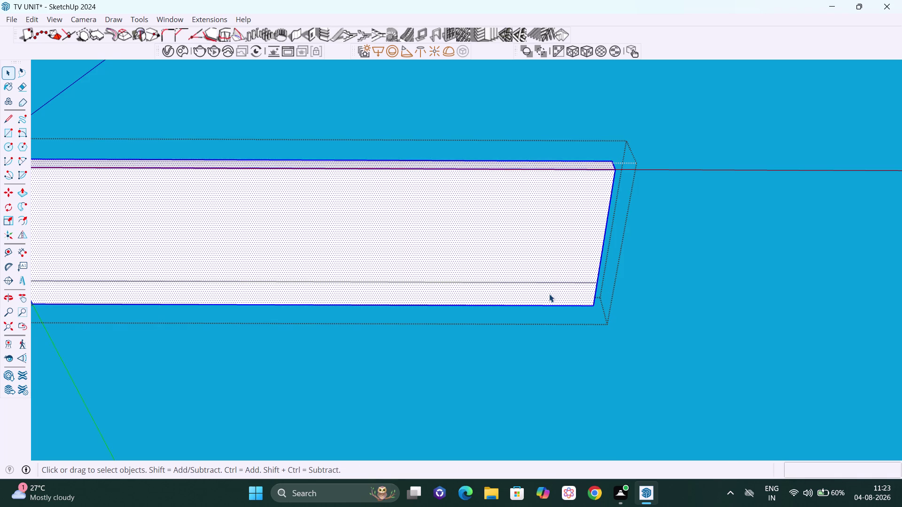
click(710, 293)
click(582, 288)
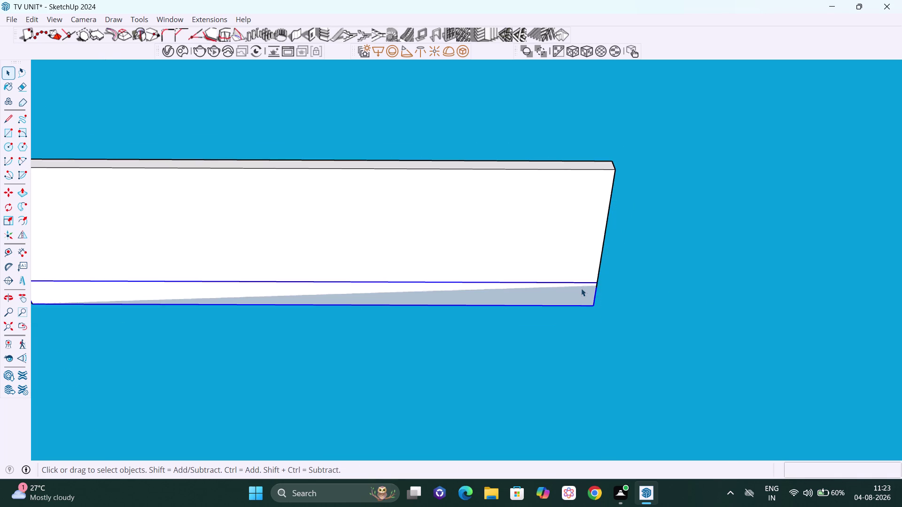
right_click(581, 289)
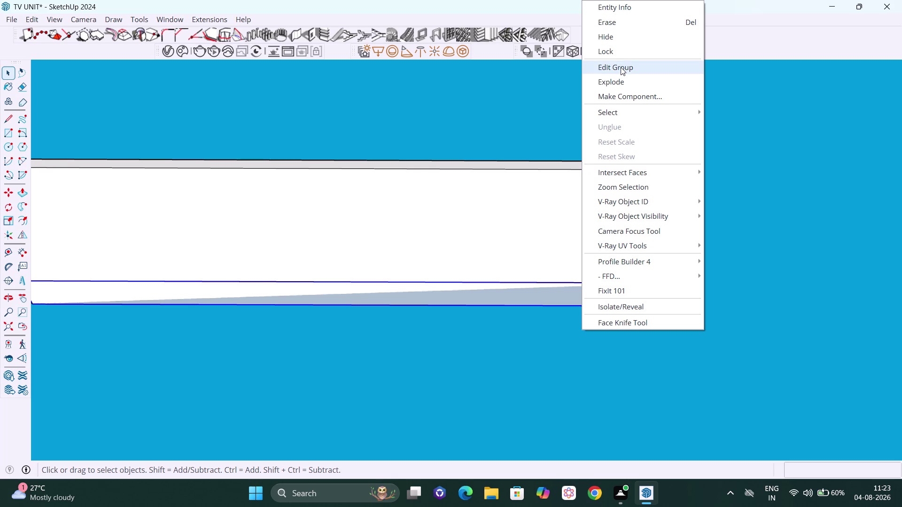
click(788, 167)
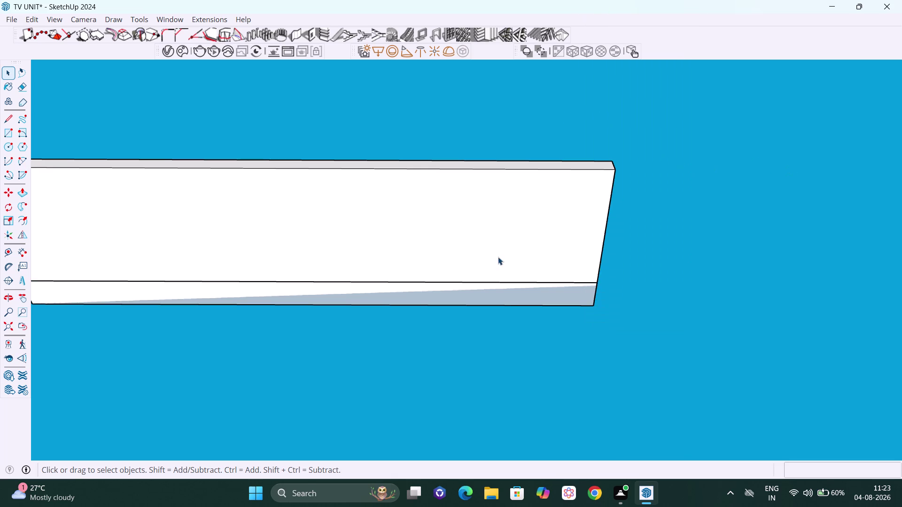
click(505, 300)
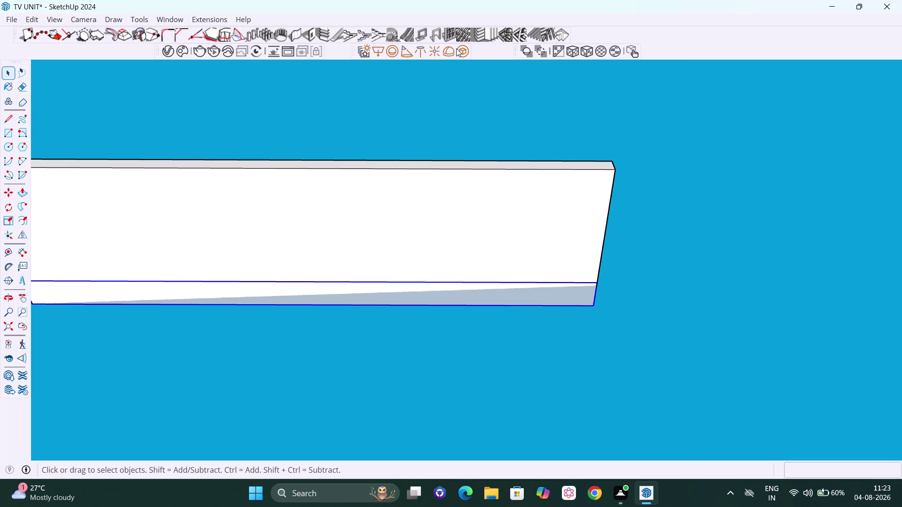
click(463, 49)
Orbit around the shelf to check the strip group edge-on.
scroll(down, 3)
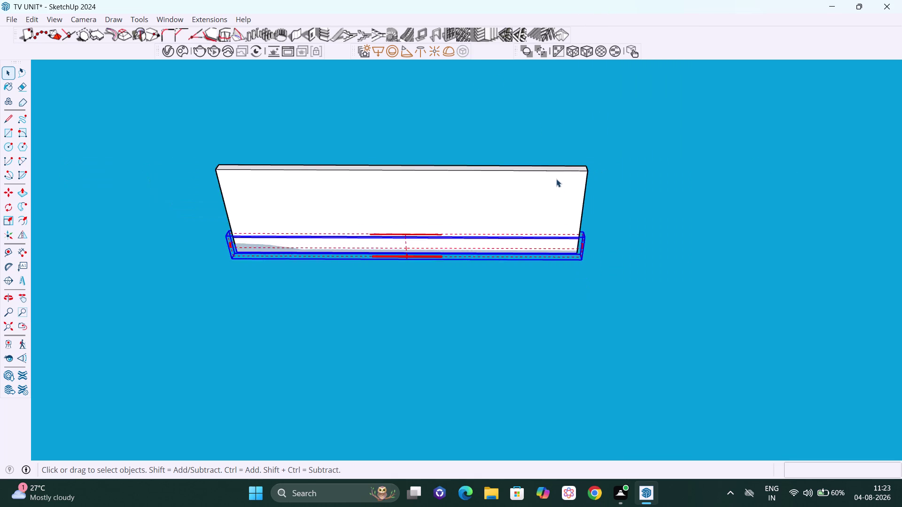
middle_drag(578, 241, 586, 327)
scroll(down, 3)
middle_drag(583, 342, 581, 395)
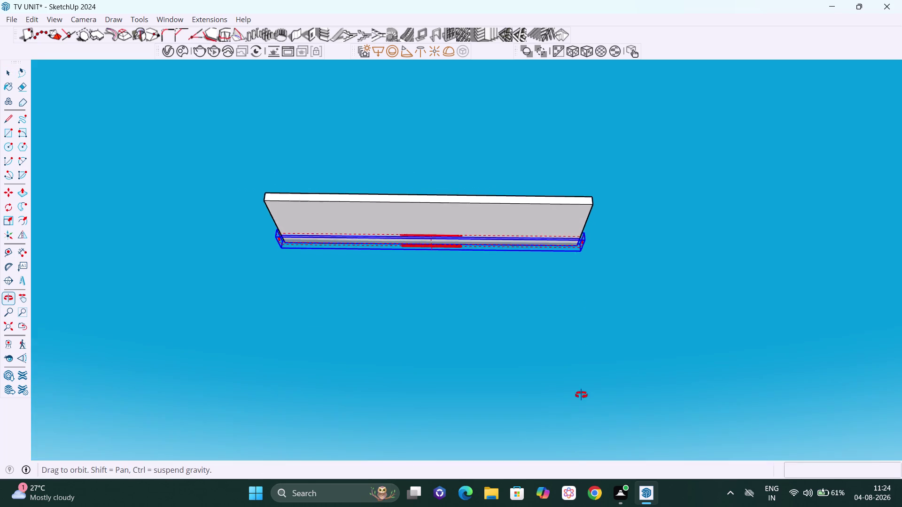
middle_drag(581, 395, 581, 409)
click(694, 305)
scroll(down, 3)
middle_drag(669, 277, 672, 368)
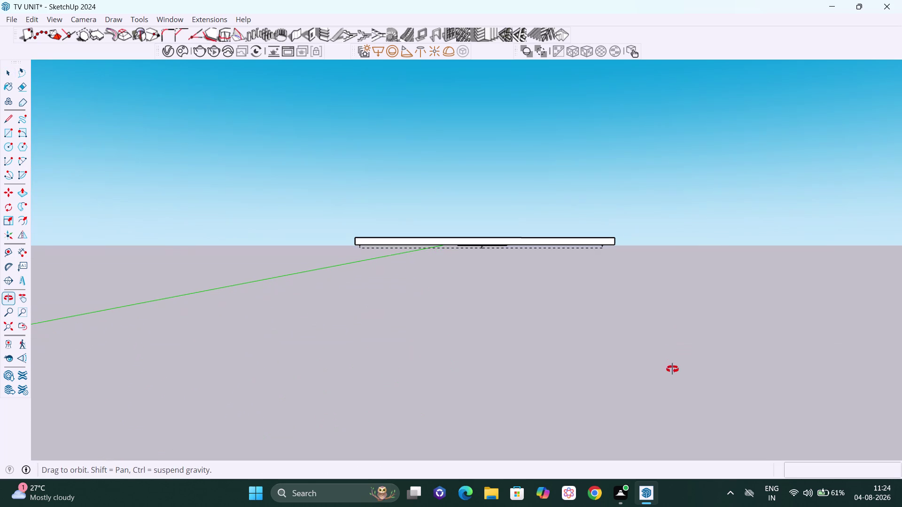
middle_drag(671, 368, 672, 369)
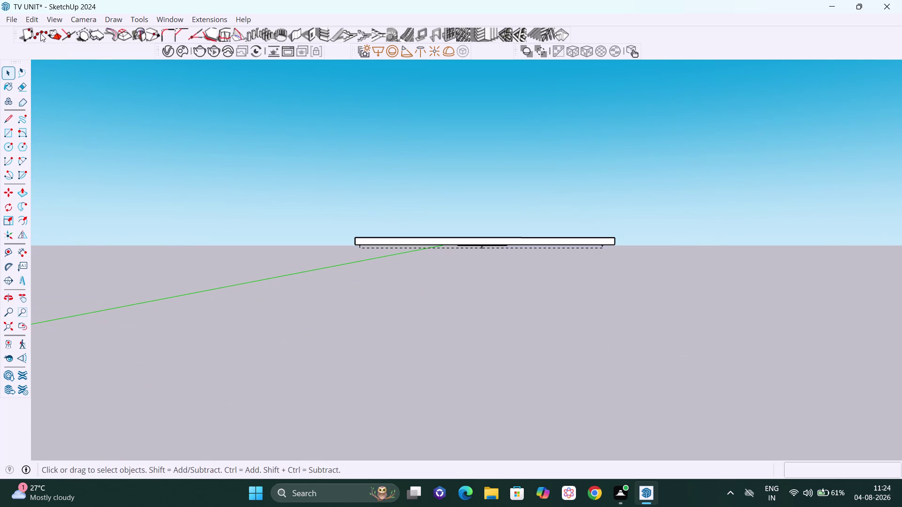
Unhide all hidden parts with Edit > Unhide > All and orbit to look up at the shelves.
click(34, 20)
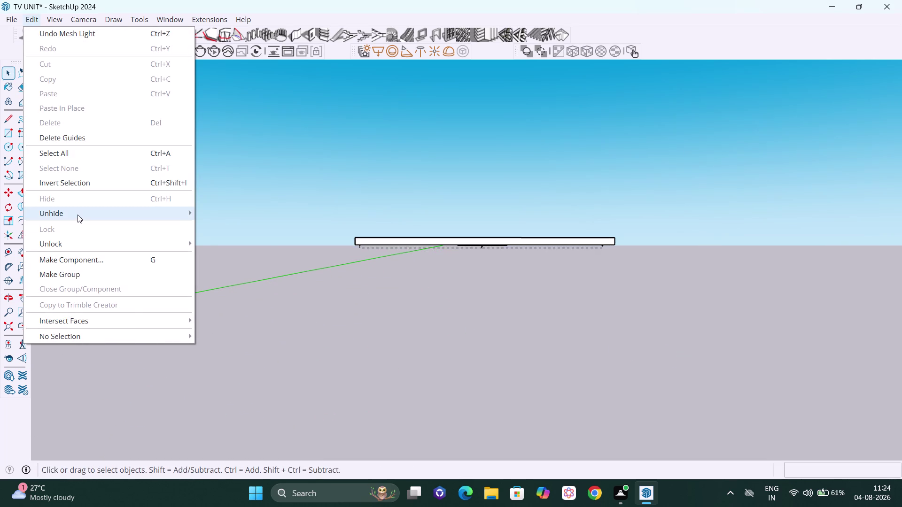
click(77, 214)
click(221, 243)
scroll(down, 3)
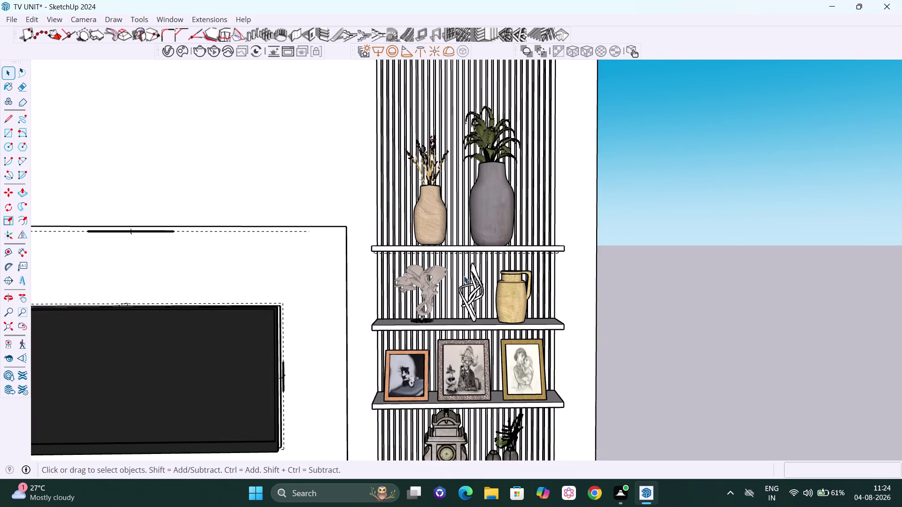
middle_drag(542, 300, 353, 187)
middle_drag(520, 218, 478, 239)
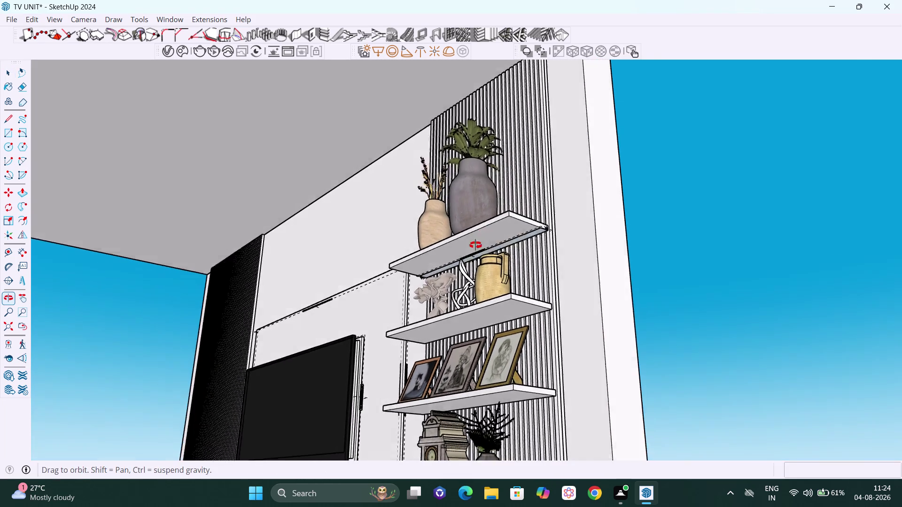
middle_drag(477, 239, 468, 259)
Select the strip group under the top shelf and start the Move tool.
scroll(up, 3)
click(526, 231)
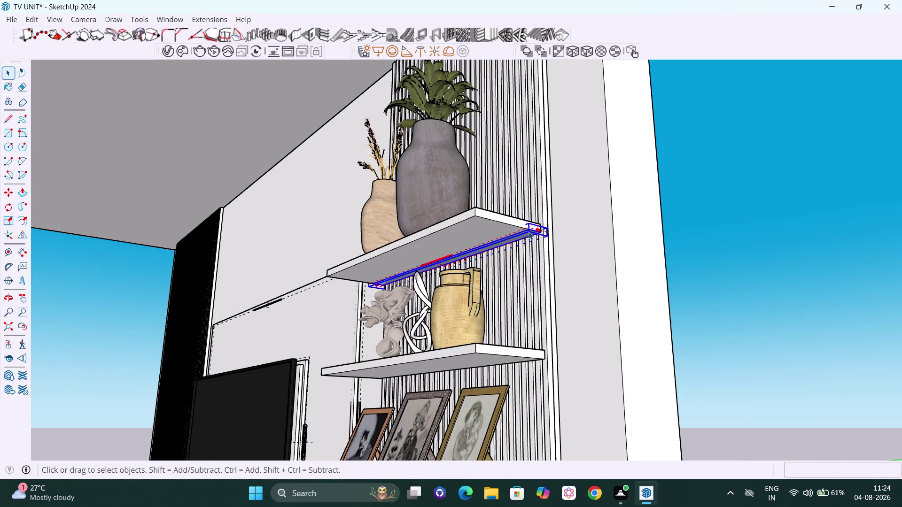
middle_drag(532, 232, 536, 248)
middle_drag(540, 248, 519, 258)
key(m)
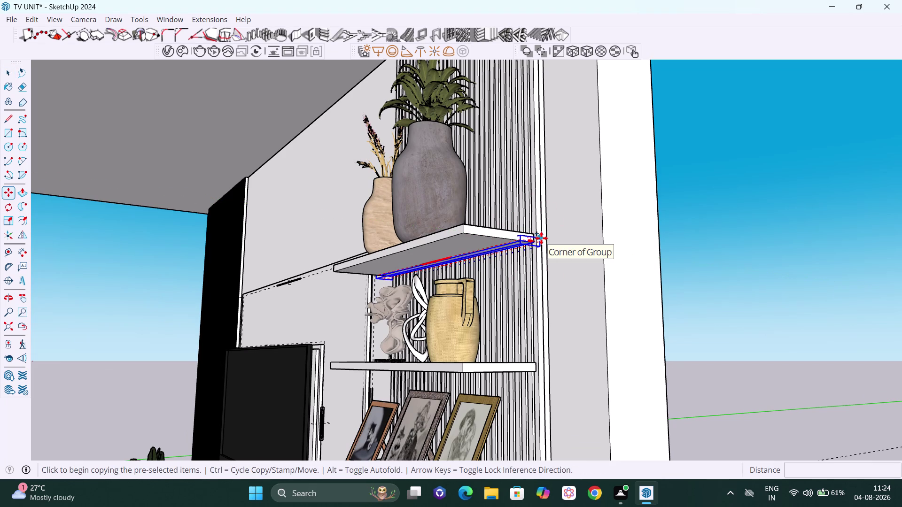
click(541, 239)
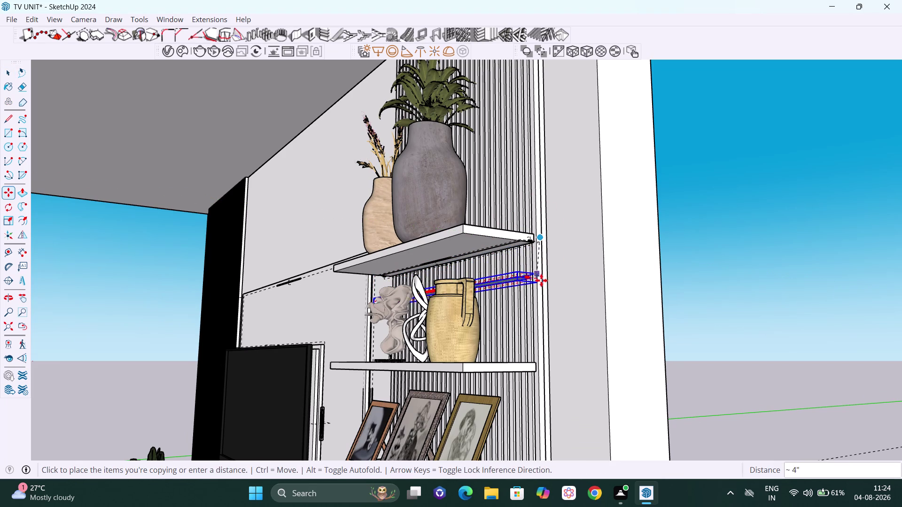
key(Up)
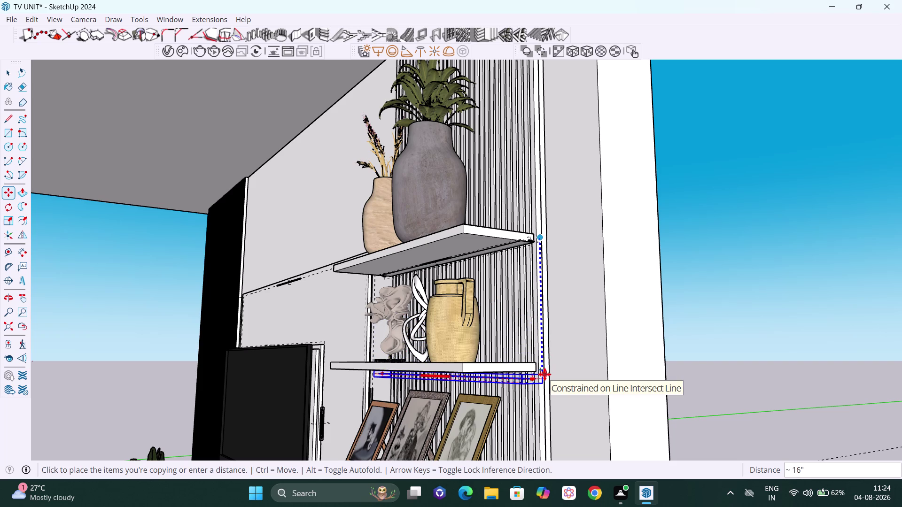
key(Escape)
scroll(up, 3)
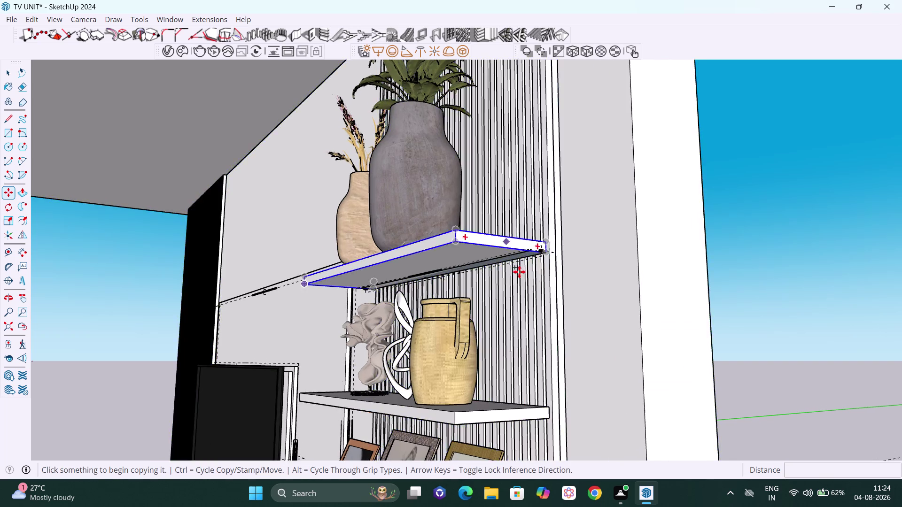
middle_drag(522, 278, 547, 318)
scroll(up, 3)
middle_drag(534, 294, 528, 228)
key(space)
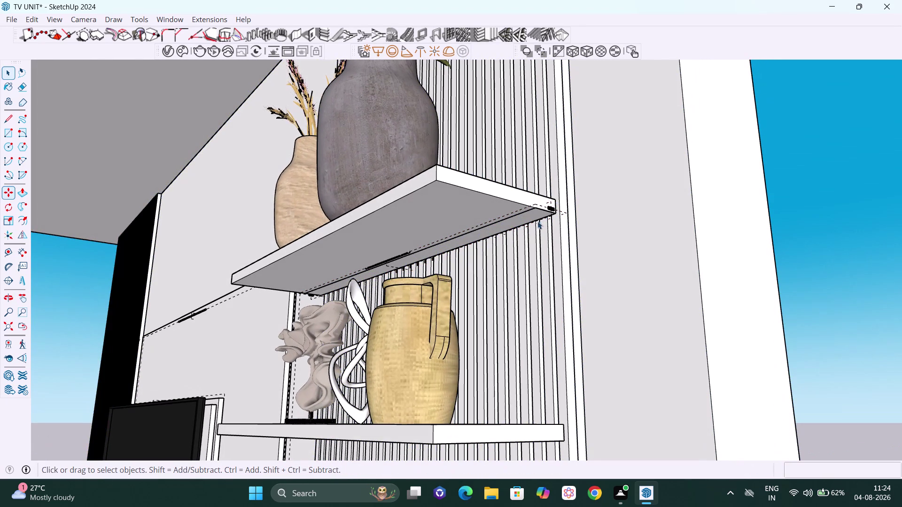
click(531, 217)
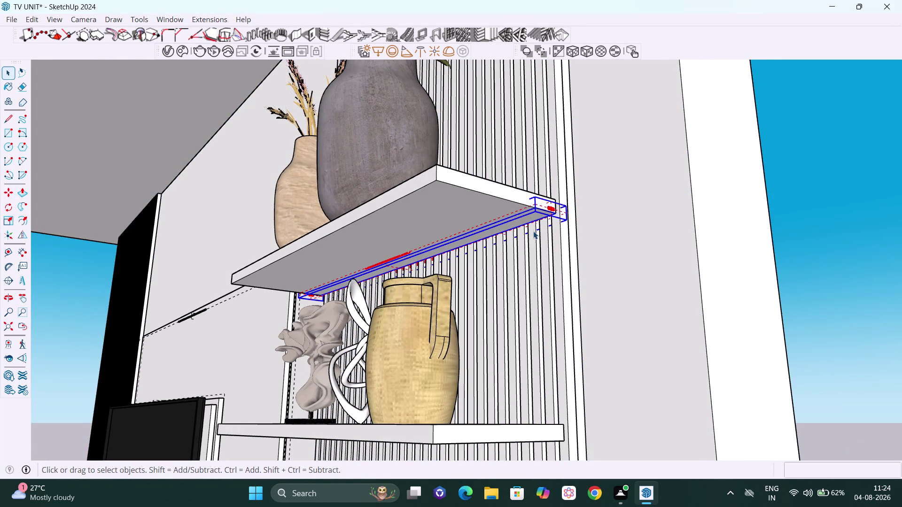
key(n)
key(Up)
middle_drag(538, 202, 546, 236)
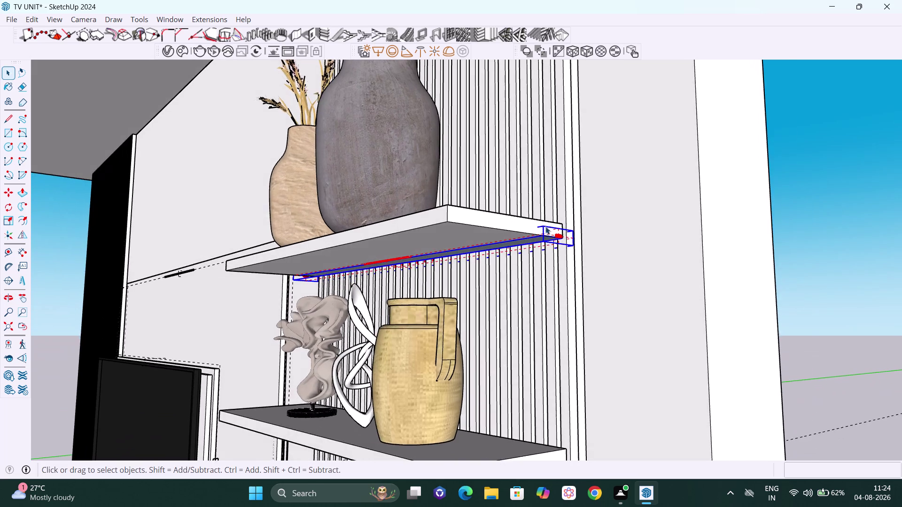
scroll(up, 3)
scroll(up, 3)
middle_drag(551, 259, 560, 273)
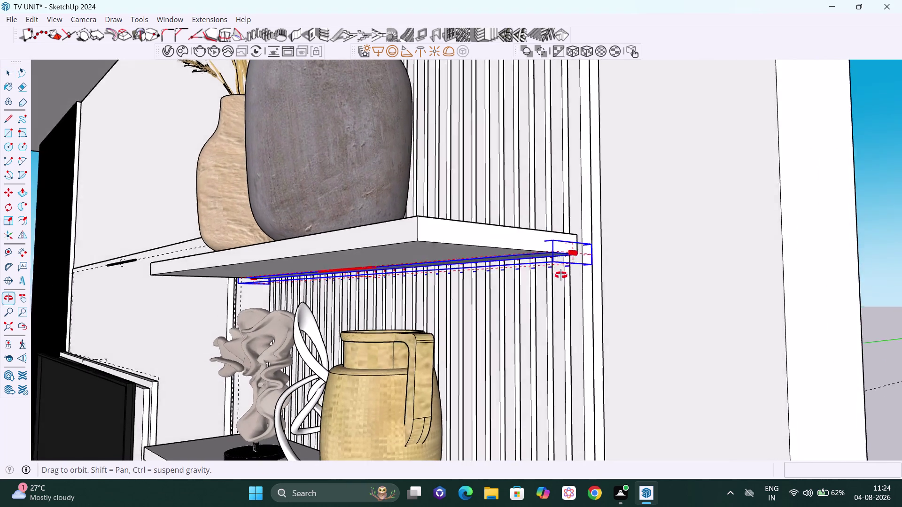
middle_drag(559, 274, 540, 286)
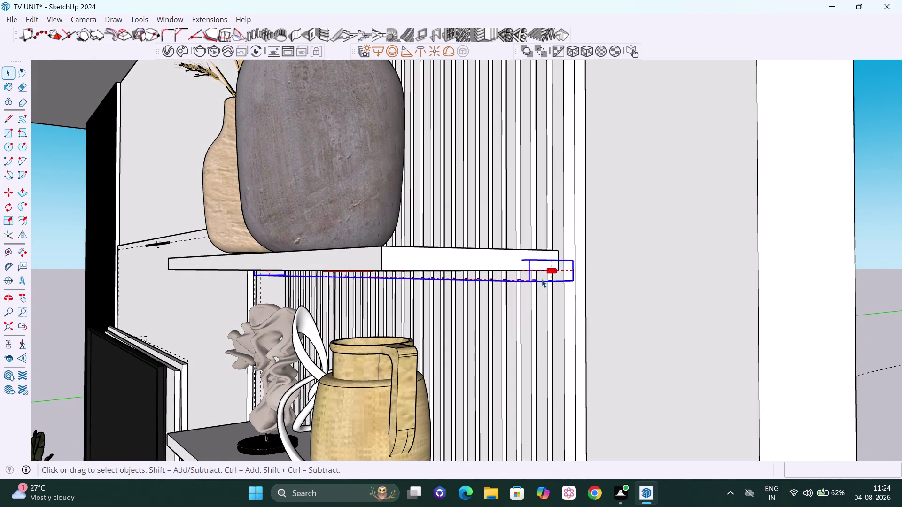
key(space)
click(888, 260)
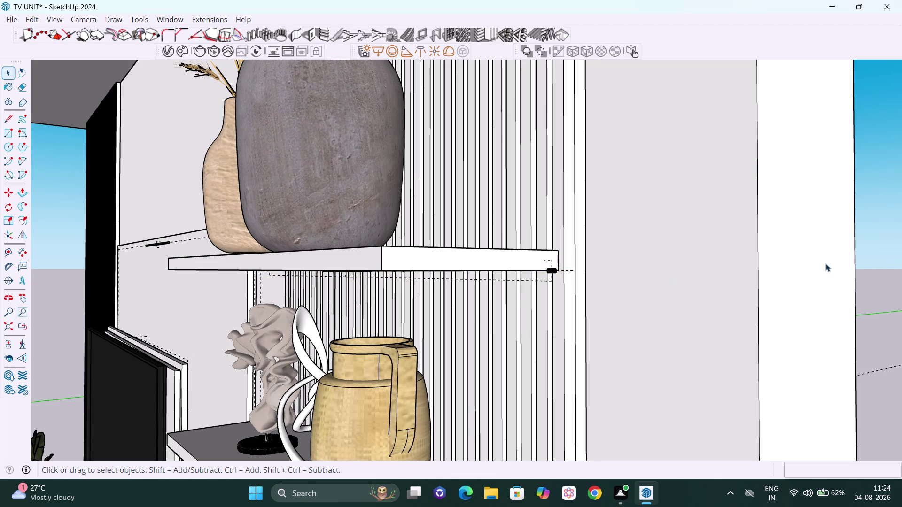
middle_drag(616, 270, 594, 256)
scroll(up, 3)
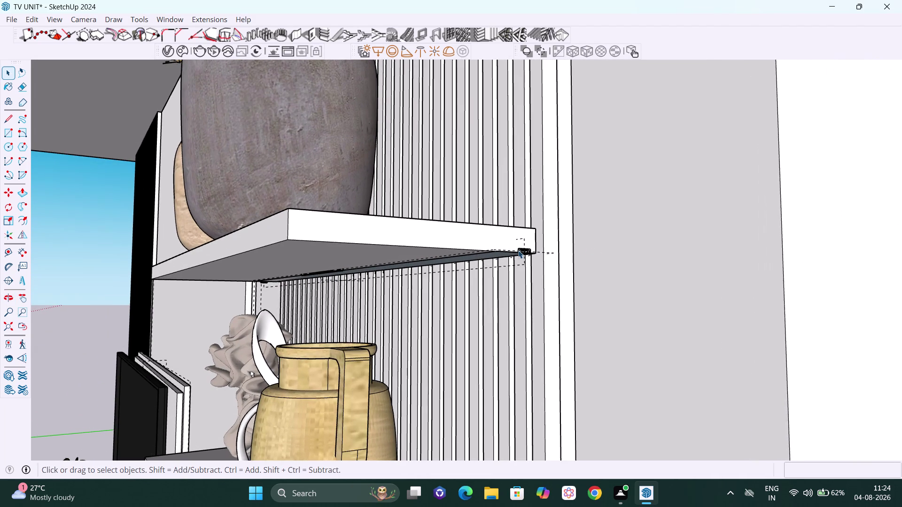
click(494, 256)
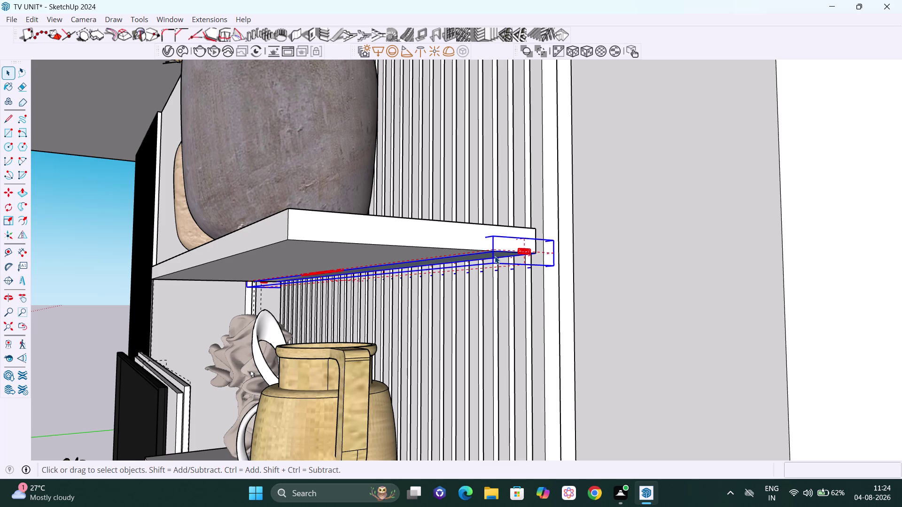
key(m)
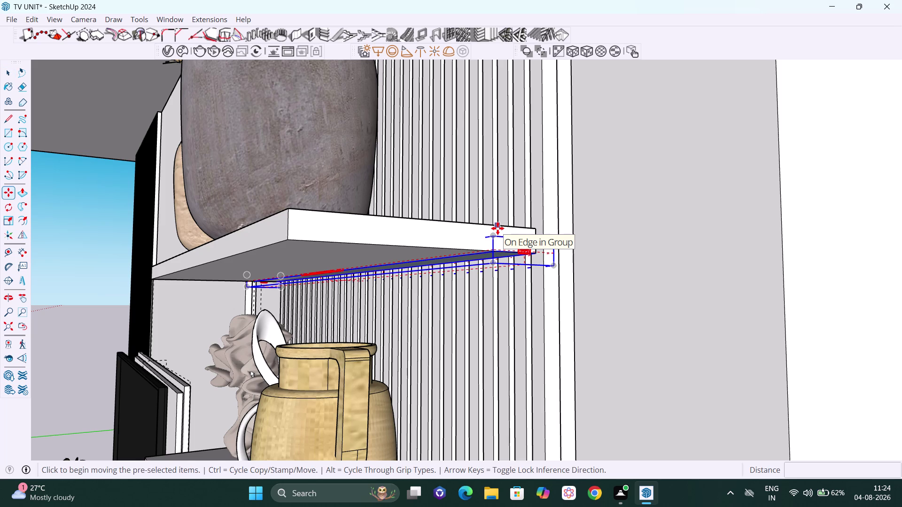
key(Up)
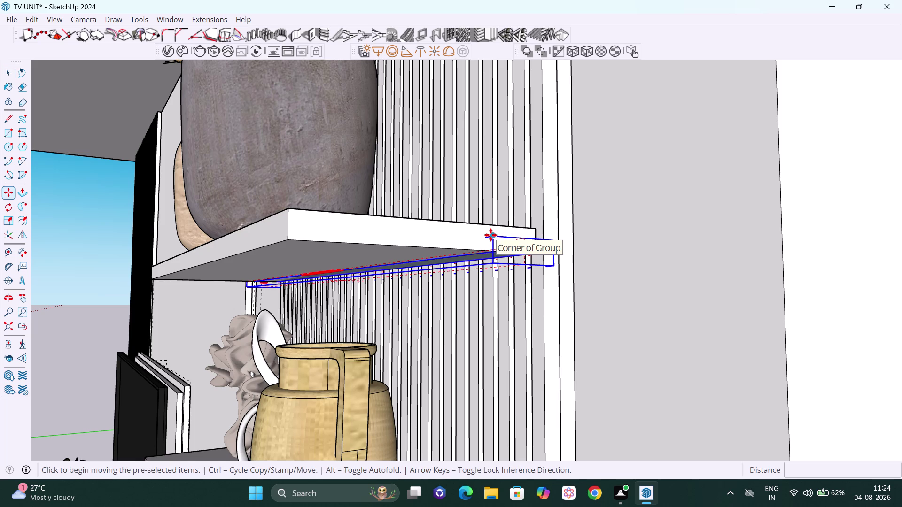